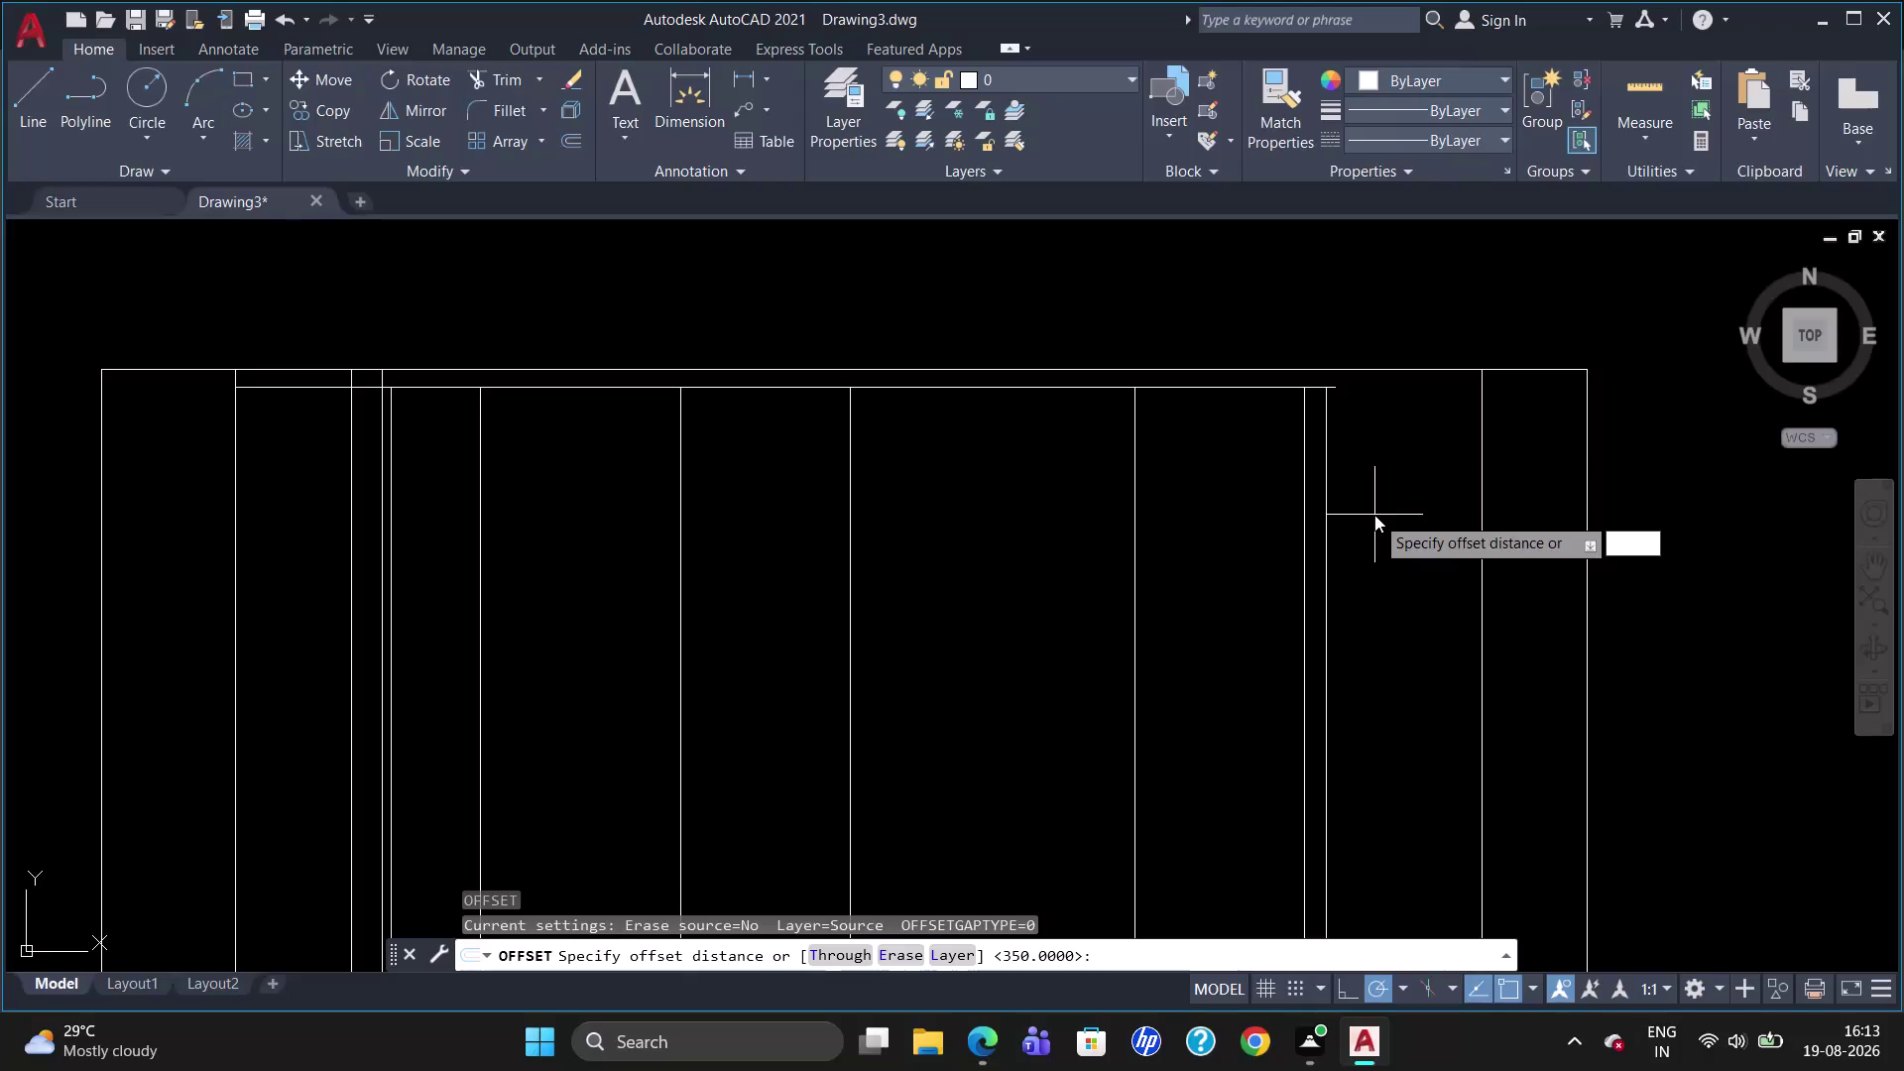
Offset the right-hand divider 70 units to the right to create a new divider.
key(Escape)
key(o)
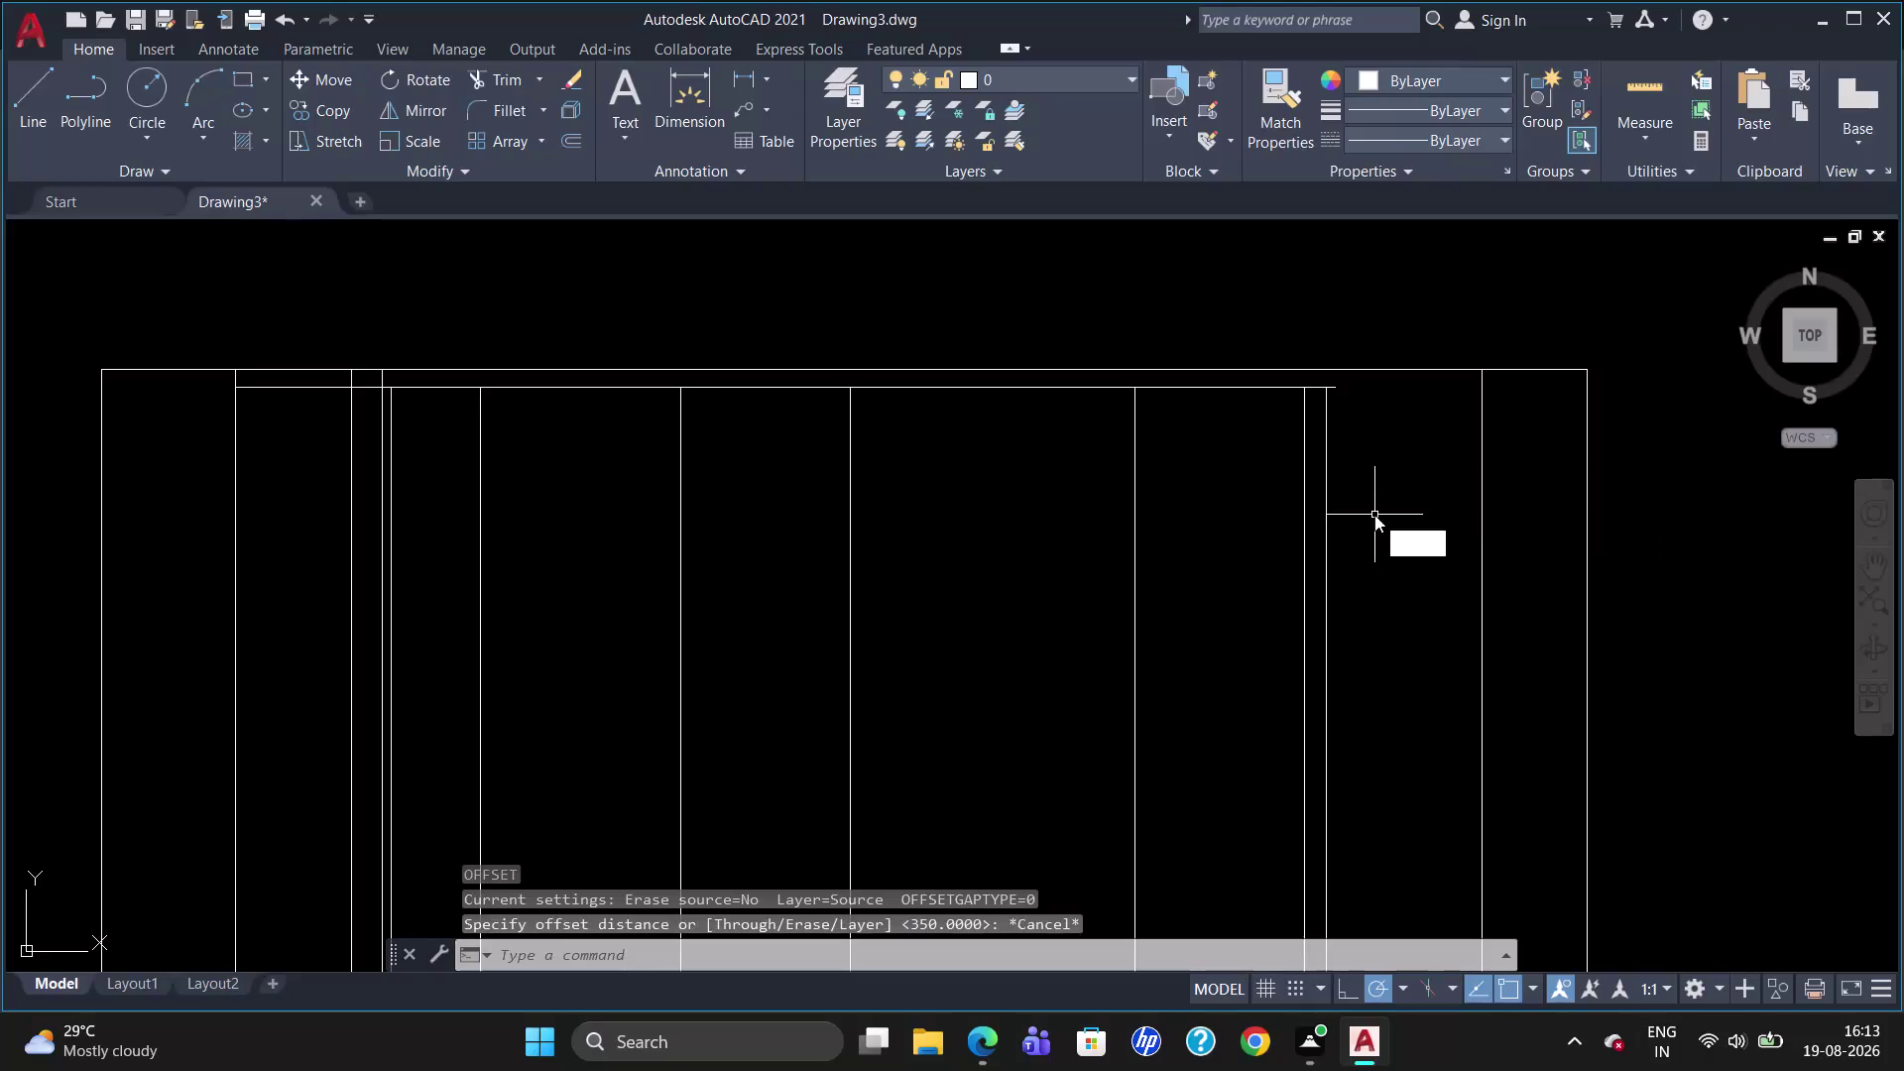
key(Return)
text(70)
key(Return)
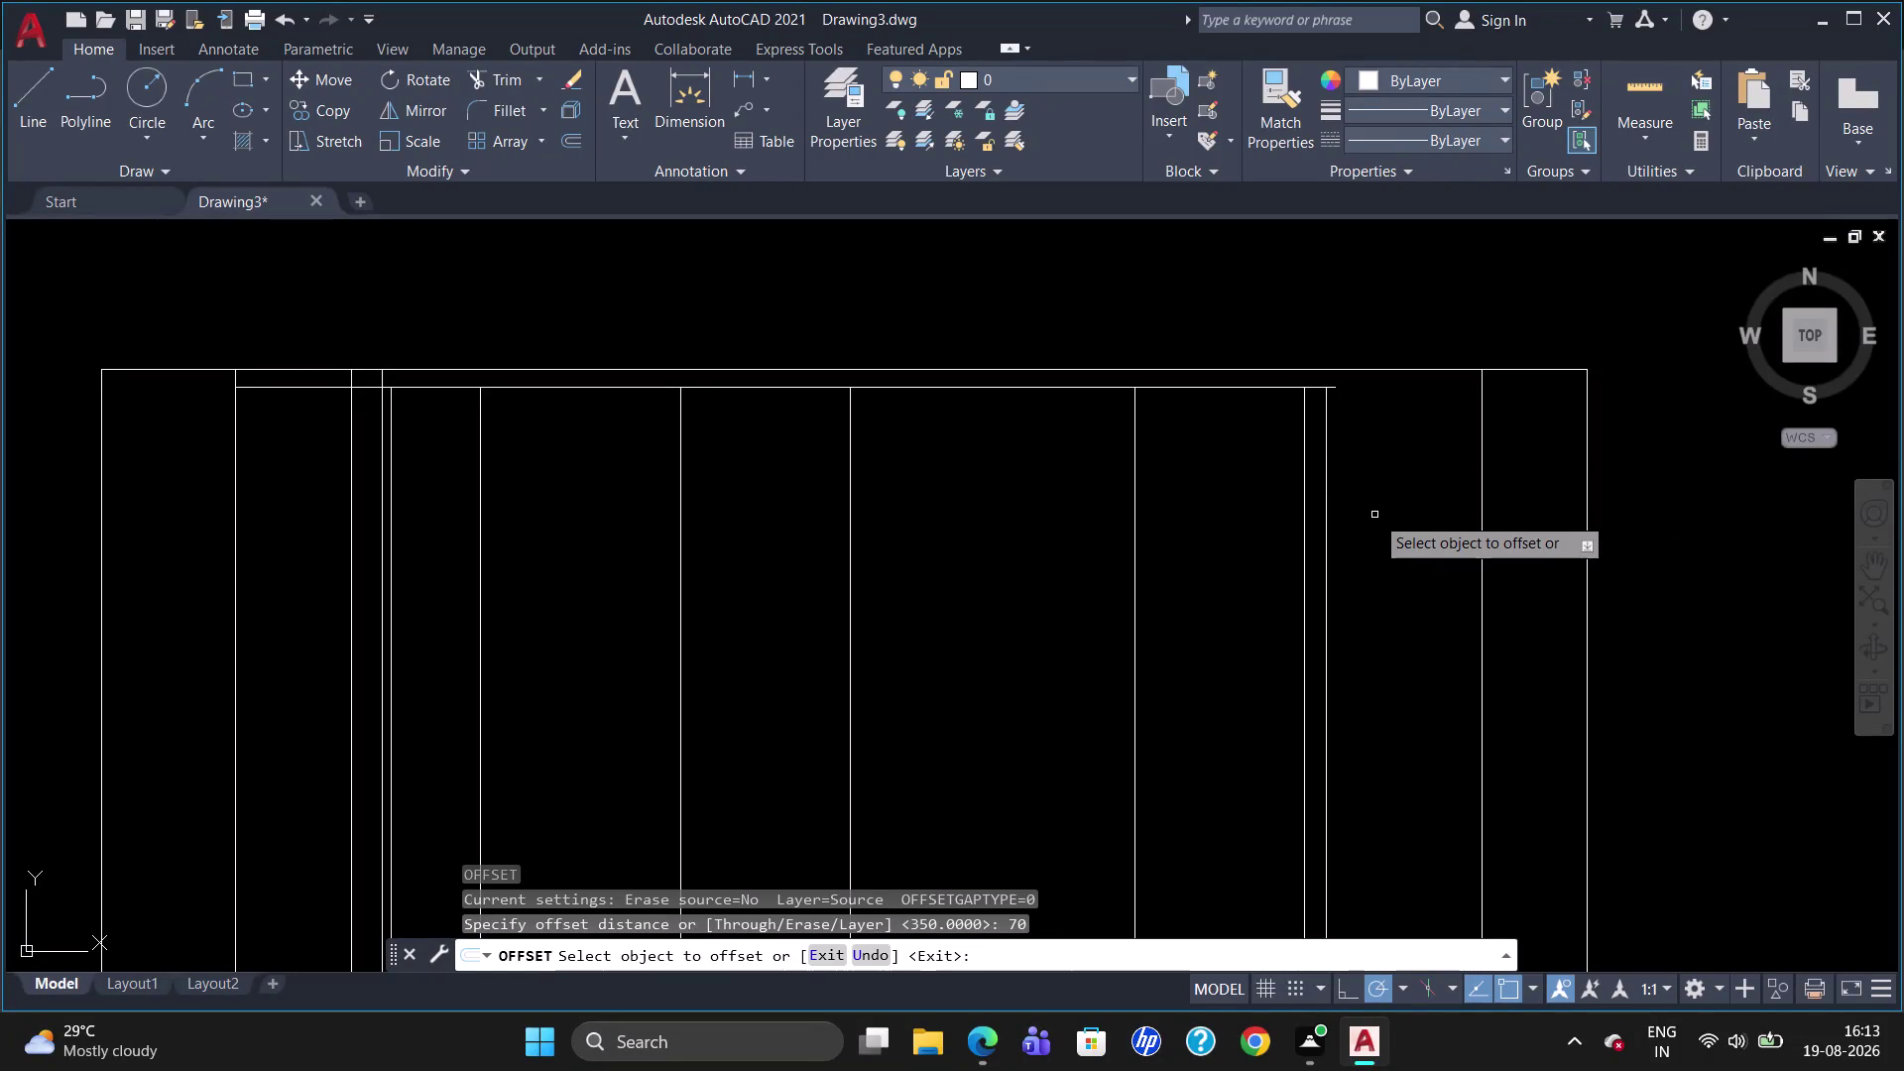
click(1328, 555)
click(1376, 567)
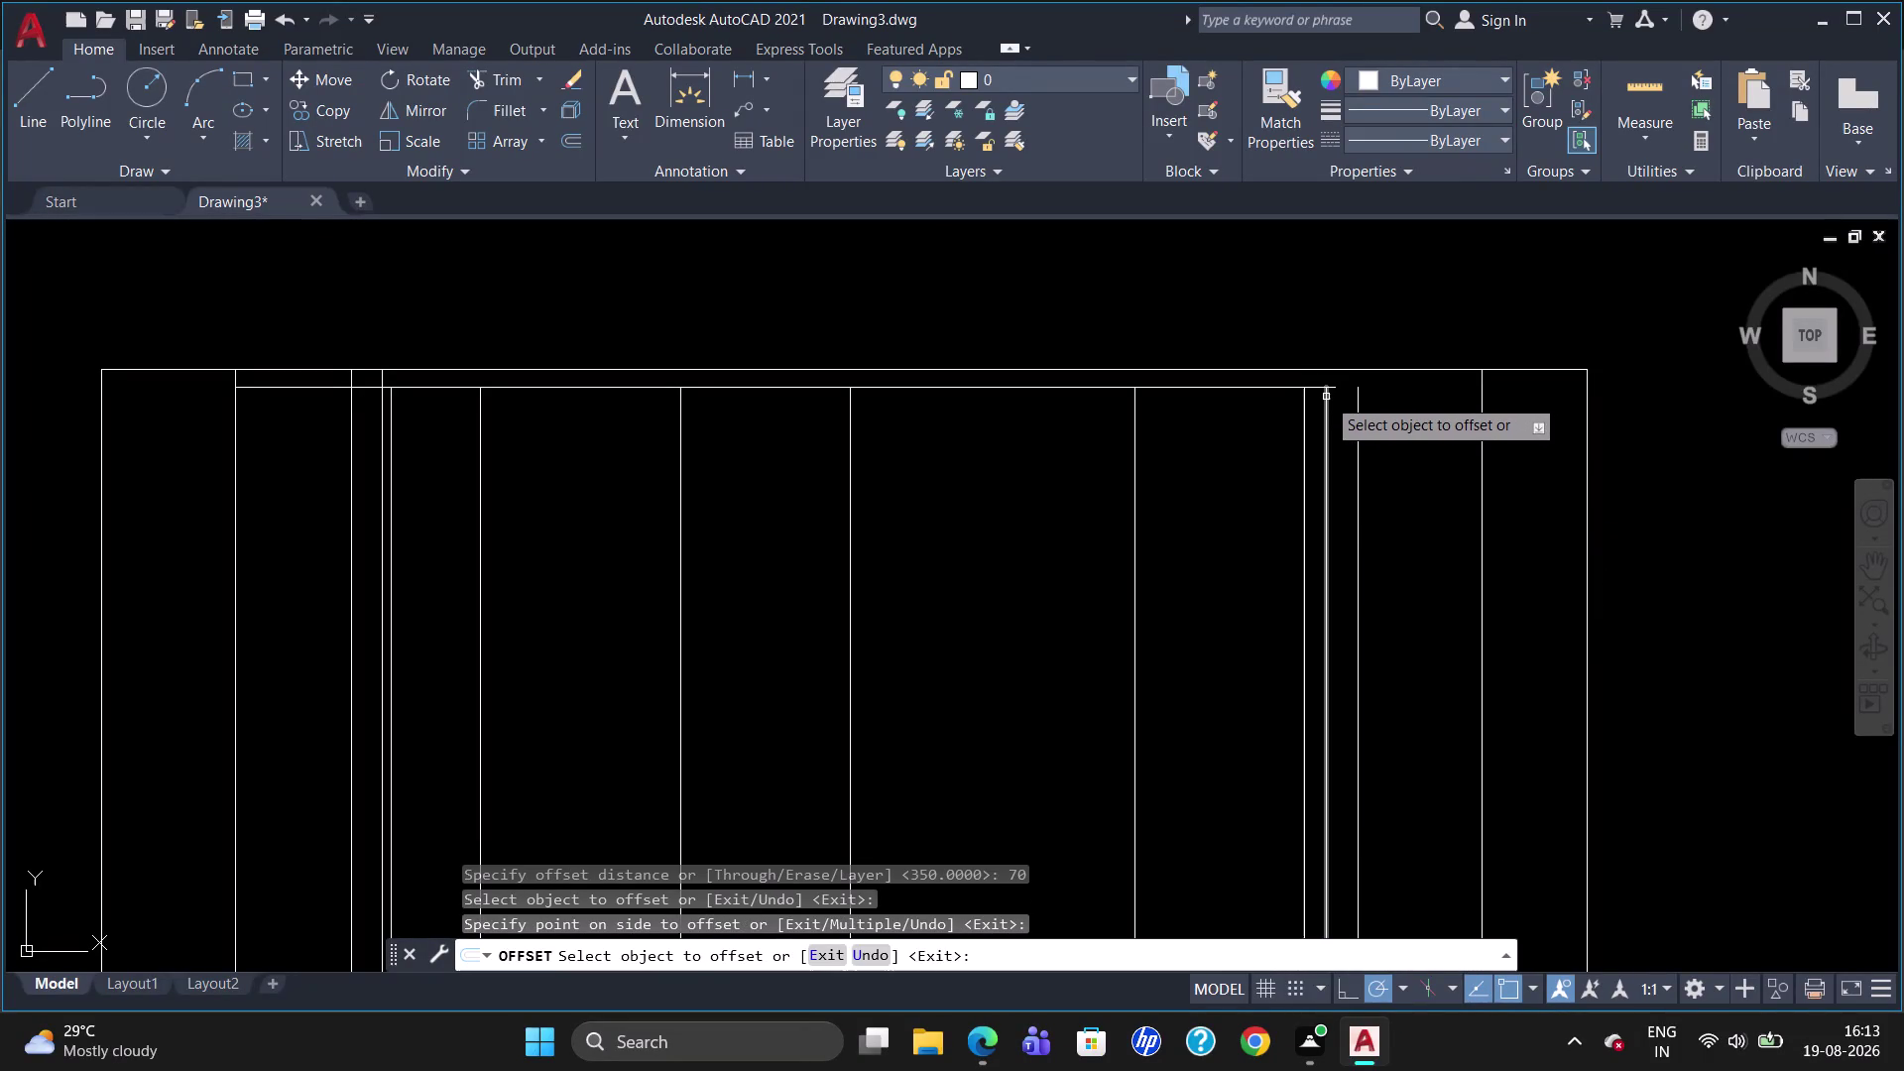
key(Escape)
Try extending the new divider up to the top outer line, then cancel.
key(e)
key(x)
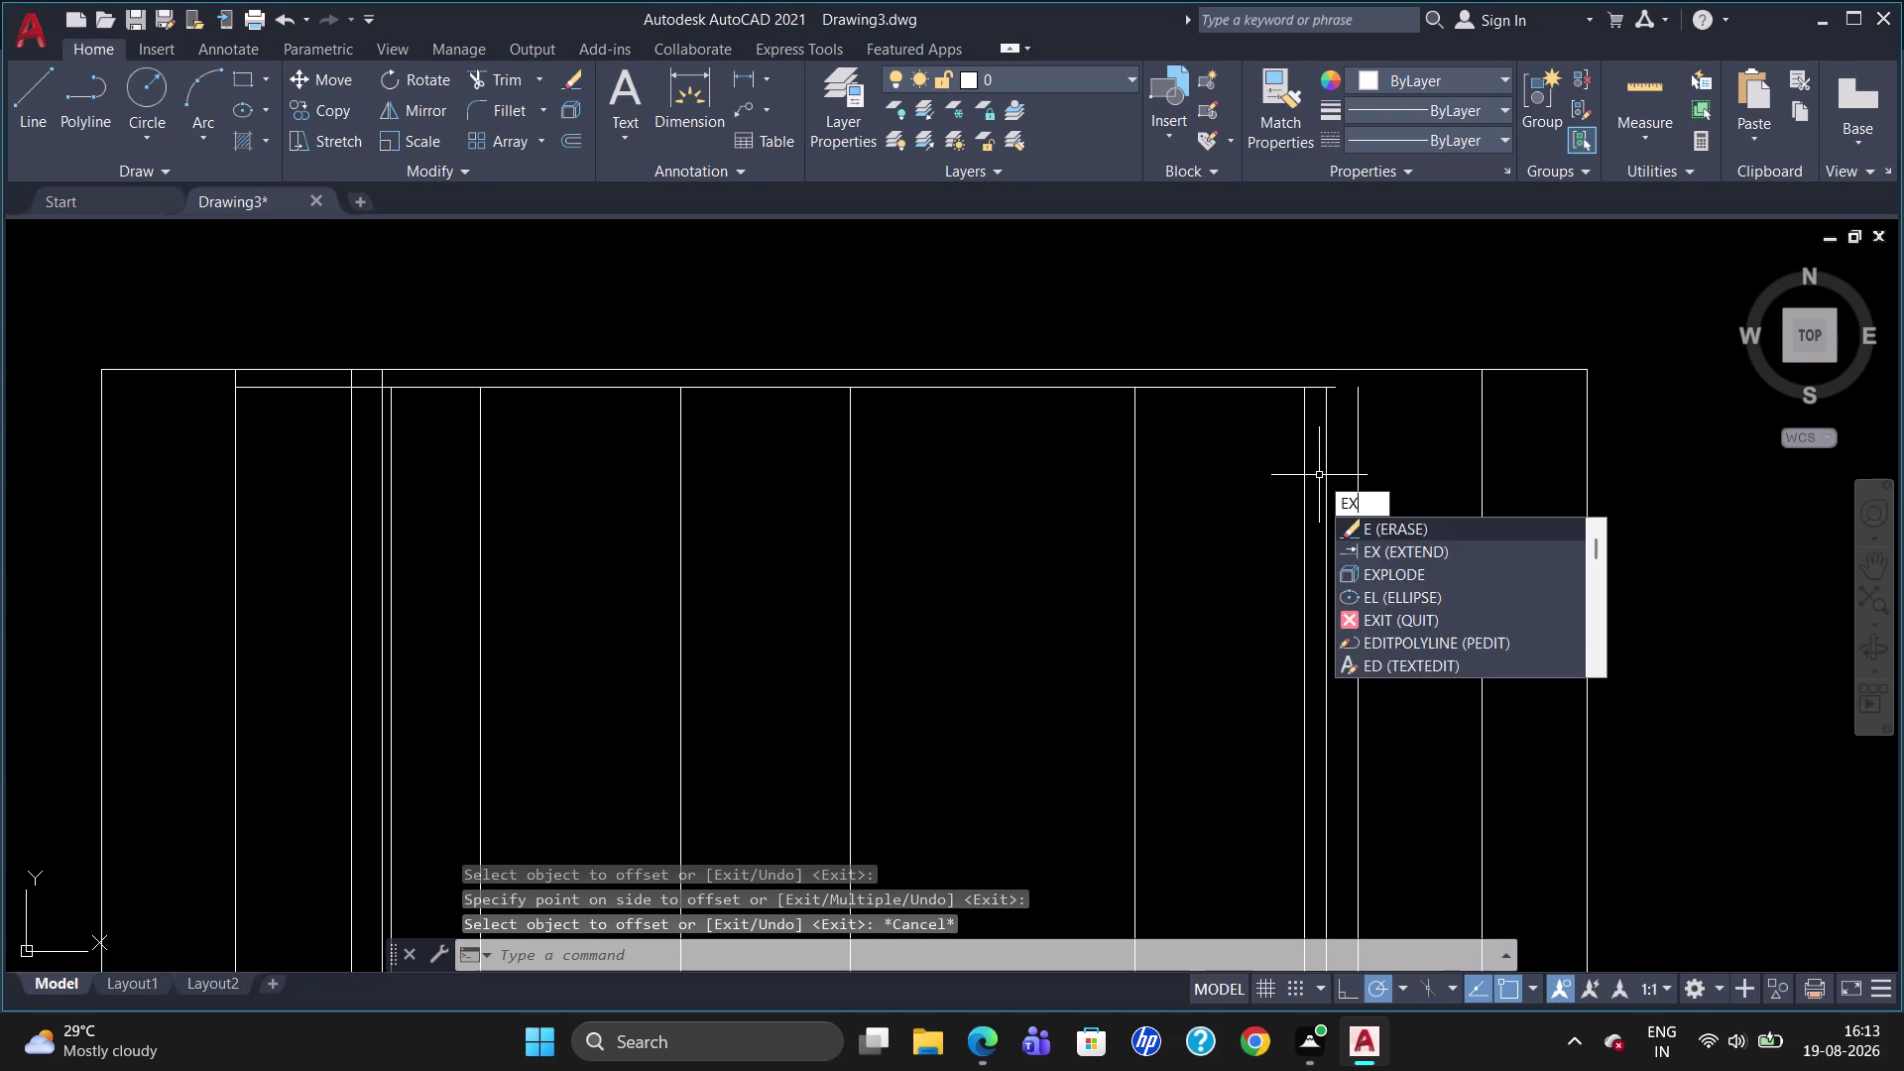
key(Return)
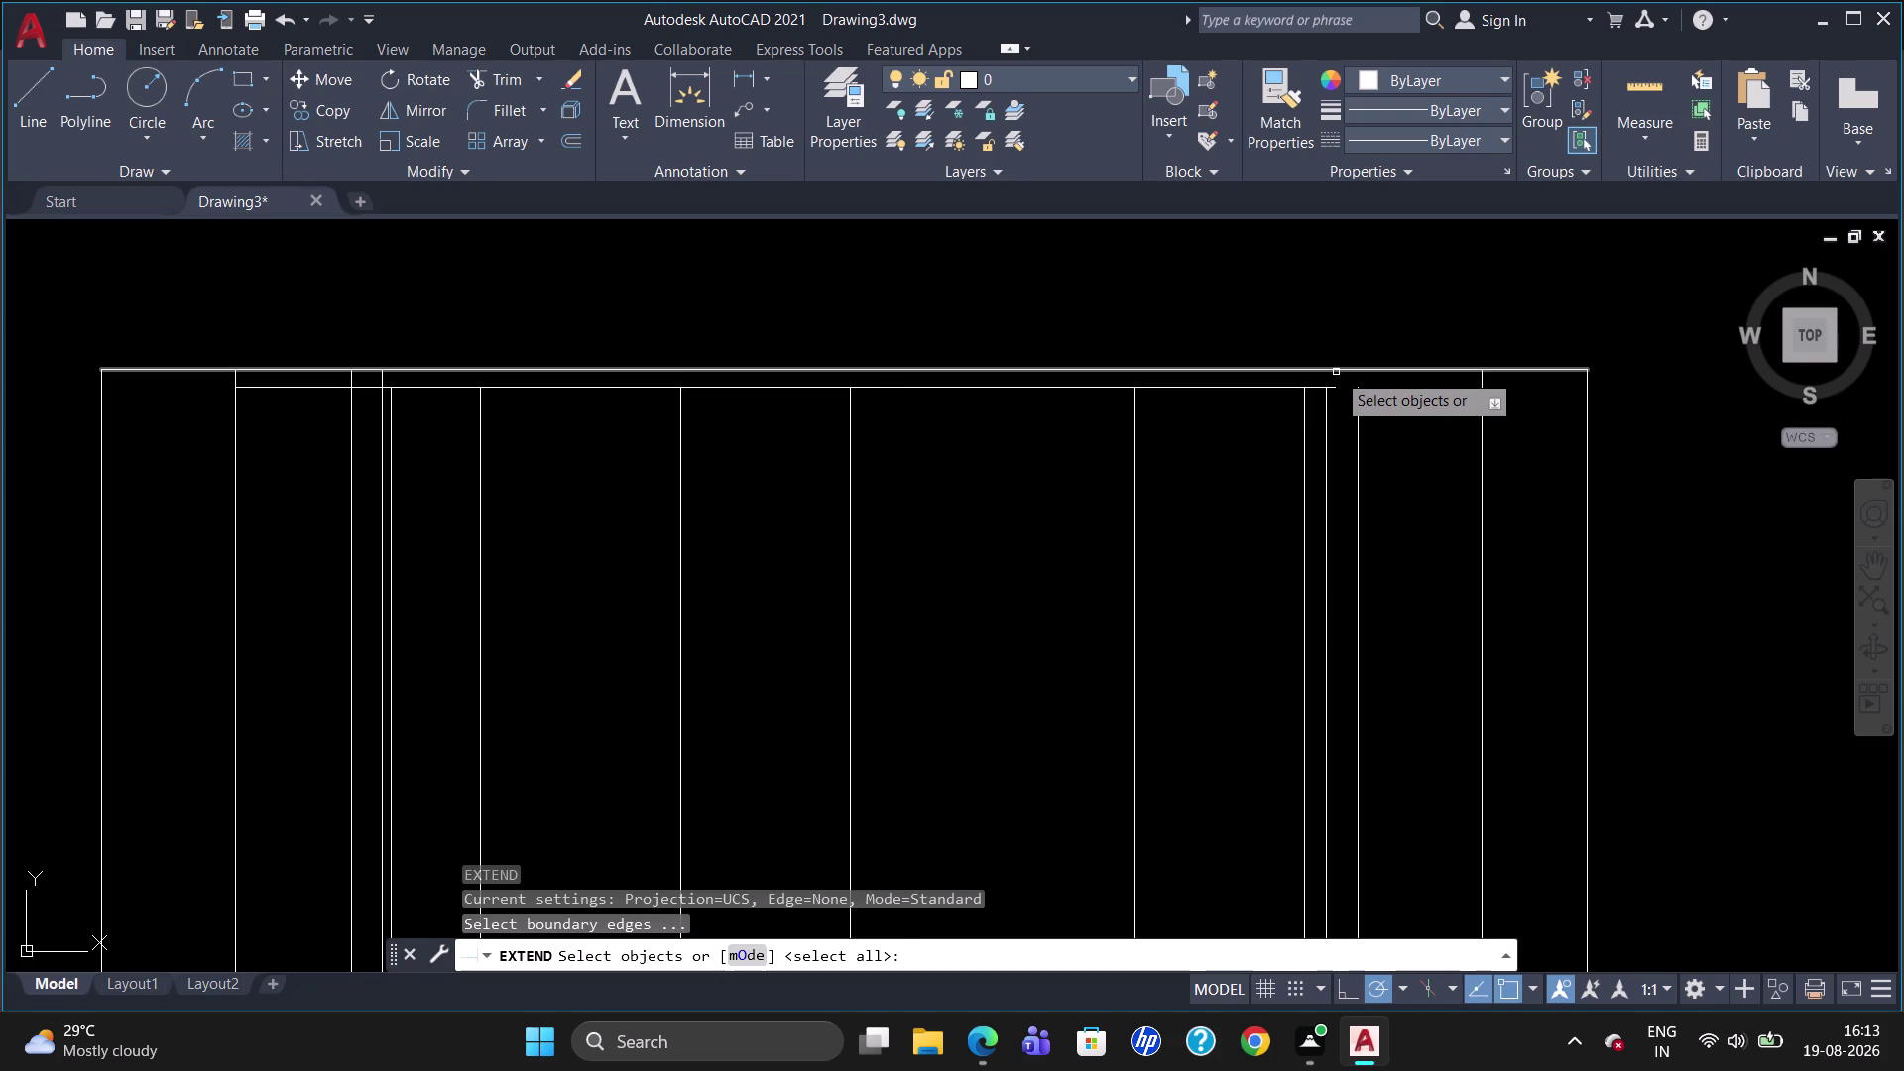
click(1336, 372)
key(Return)
click(1323, 430)
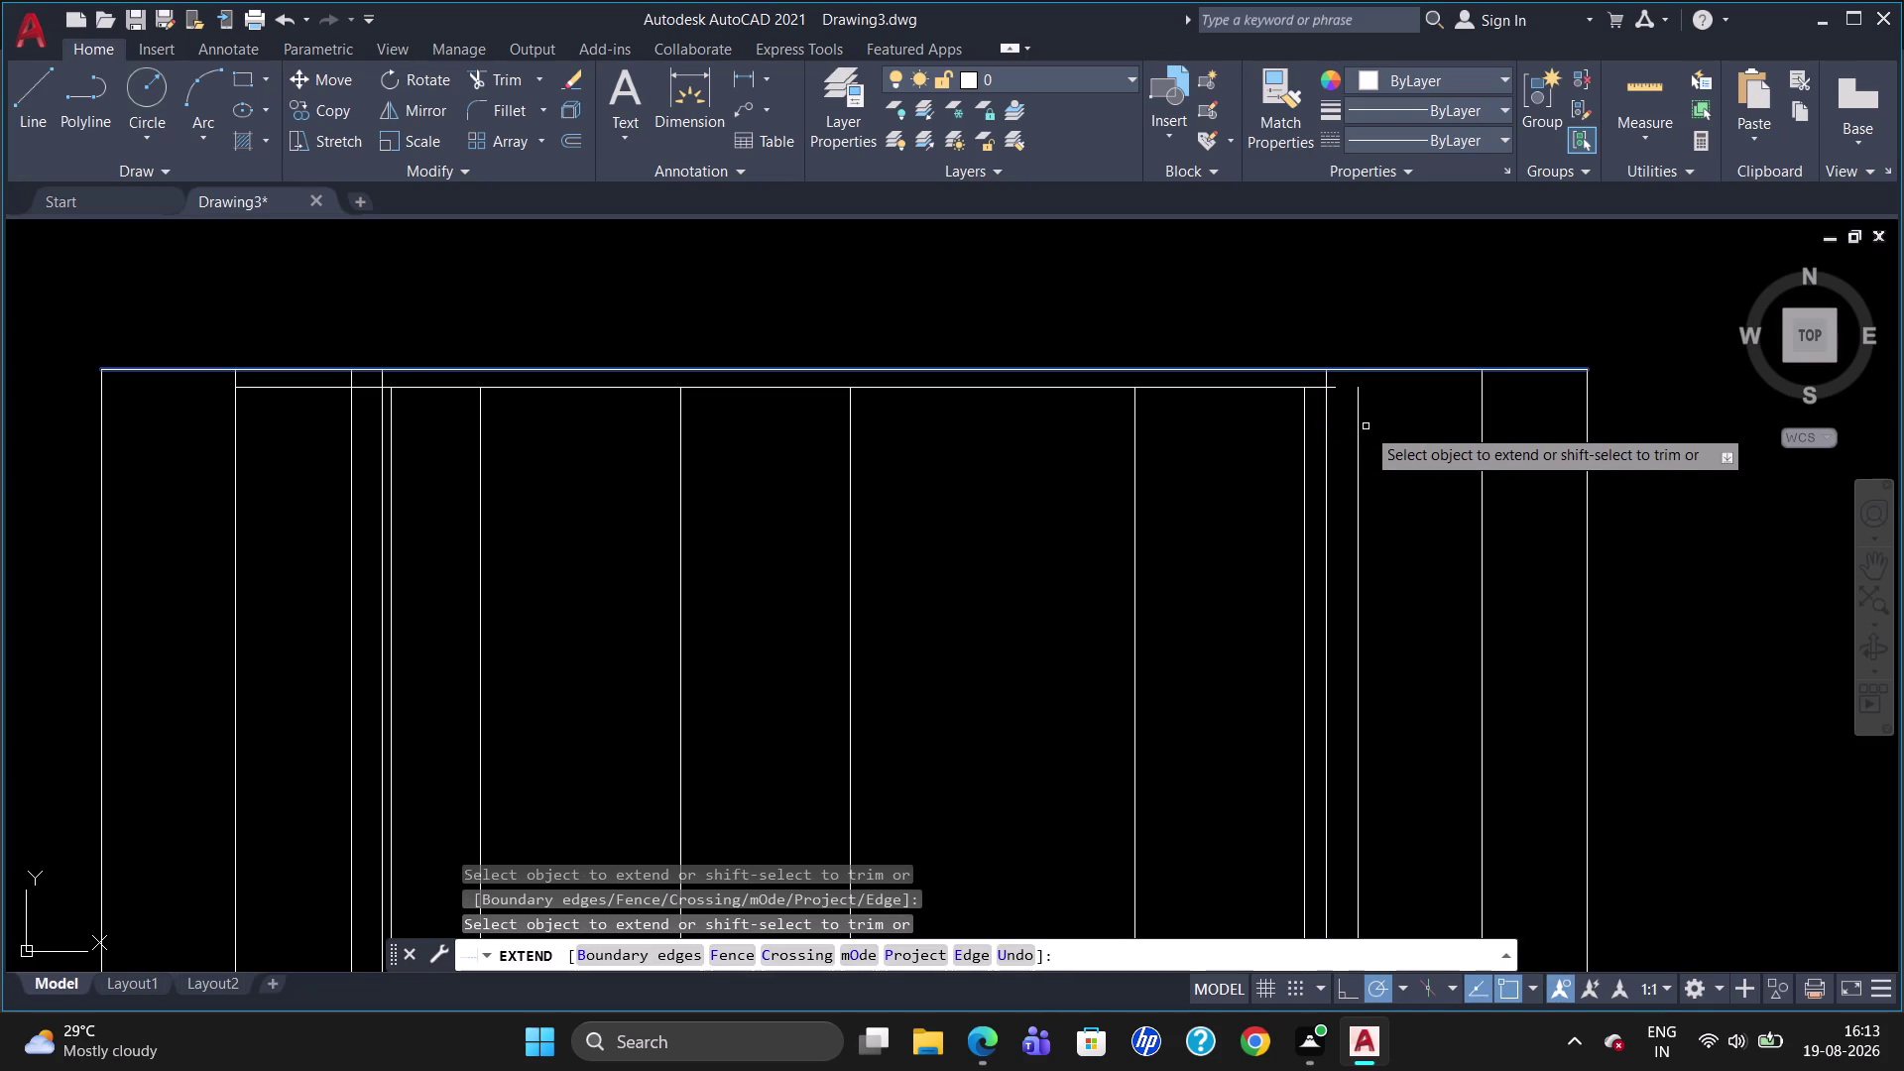
click(1359, 435)
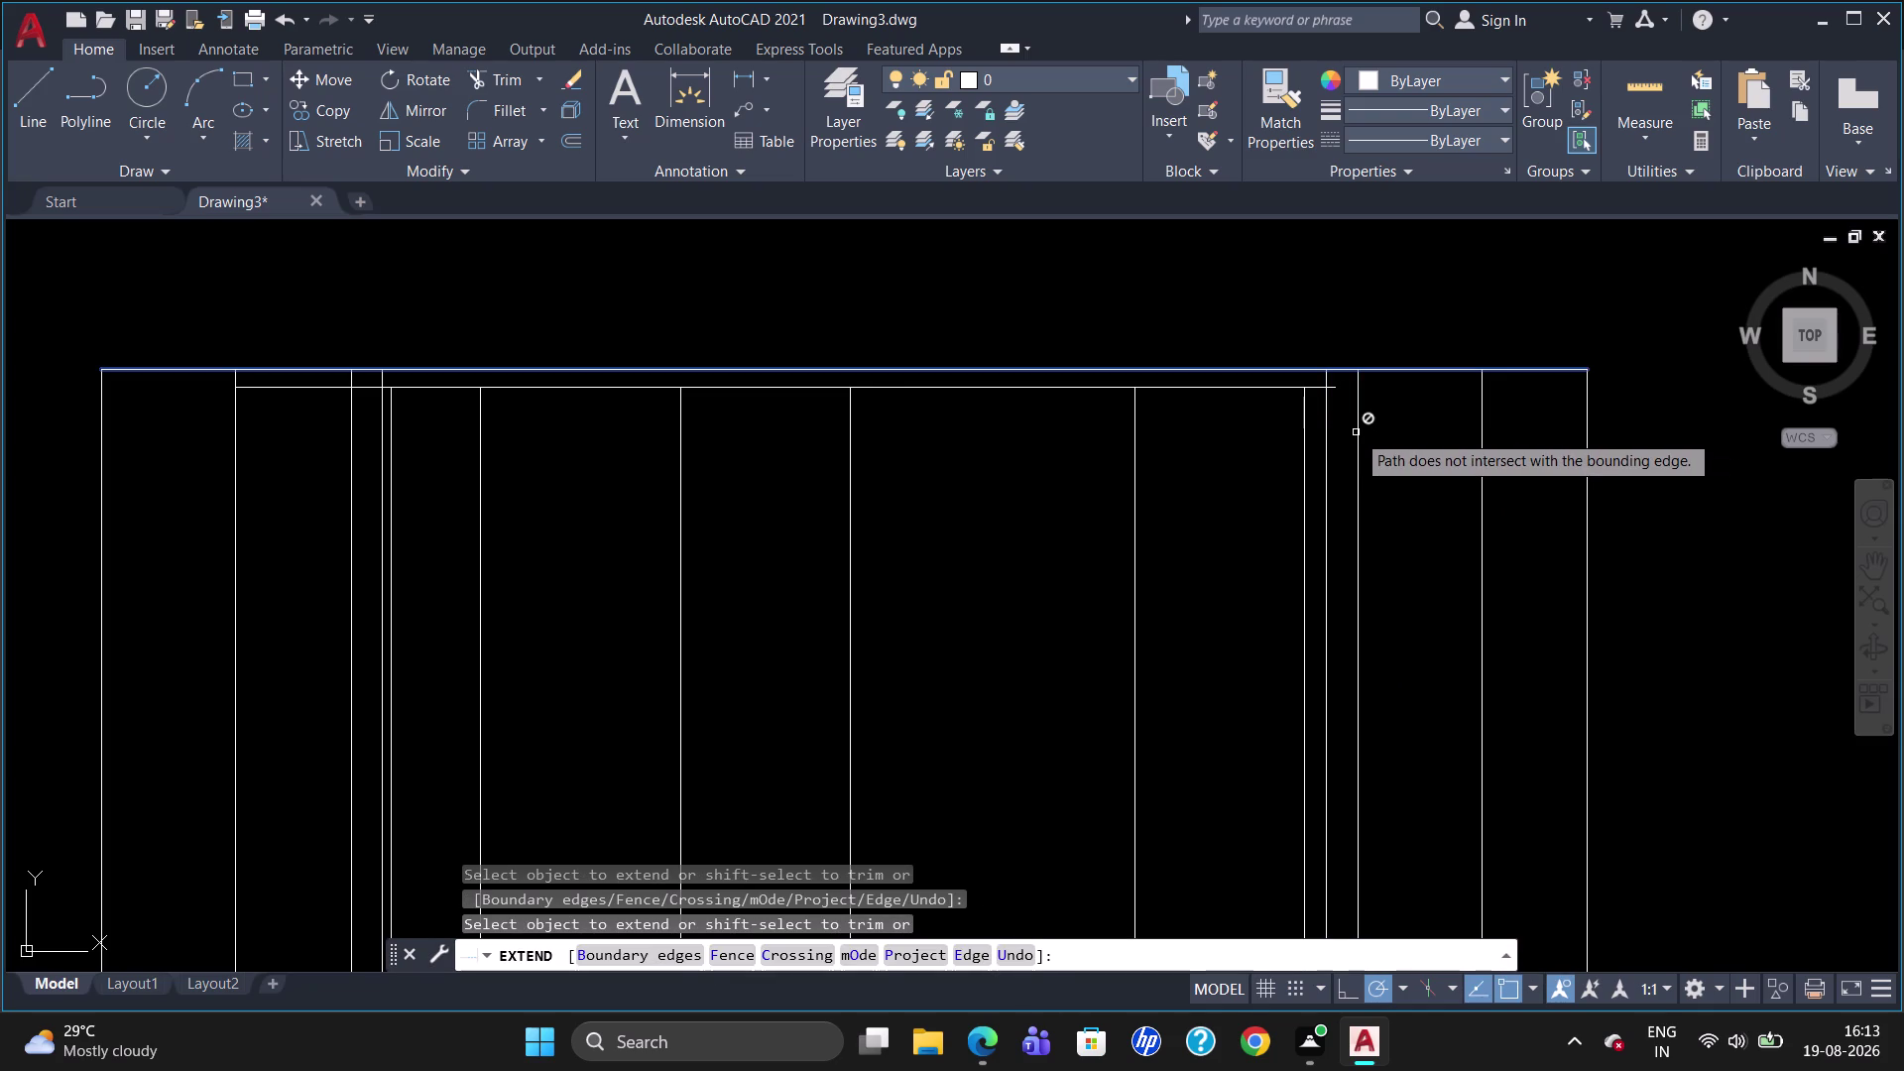
key(Escape)
Trim away the overhanging end of the inner top line.
key(t)
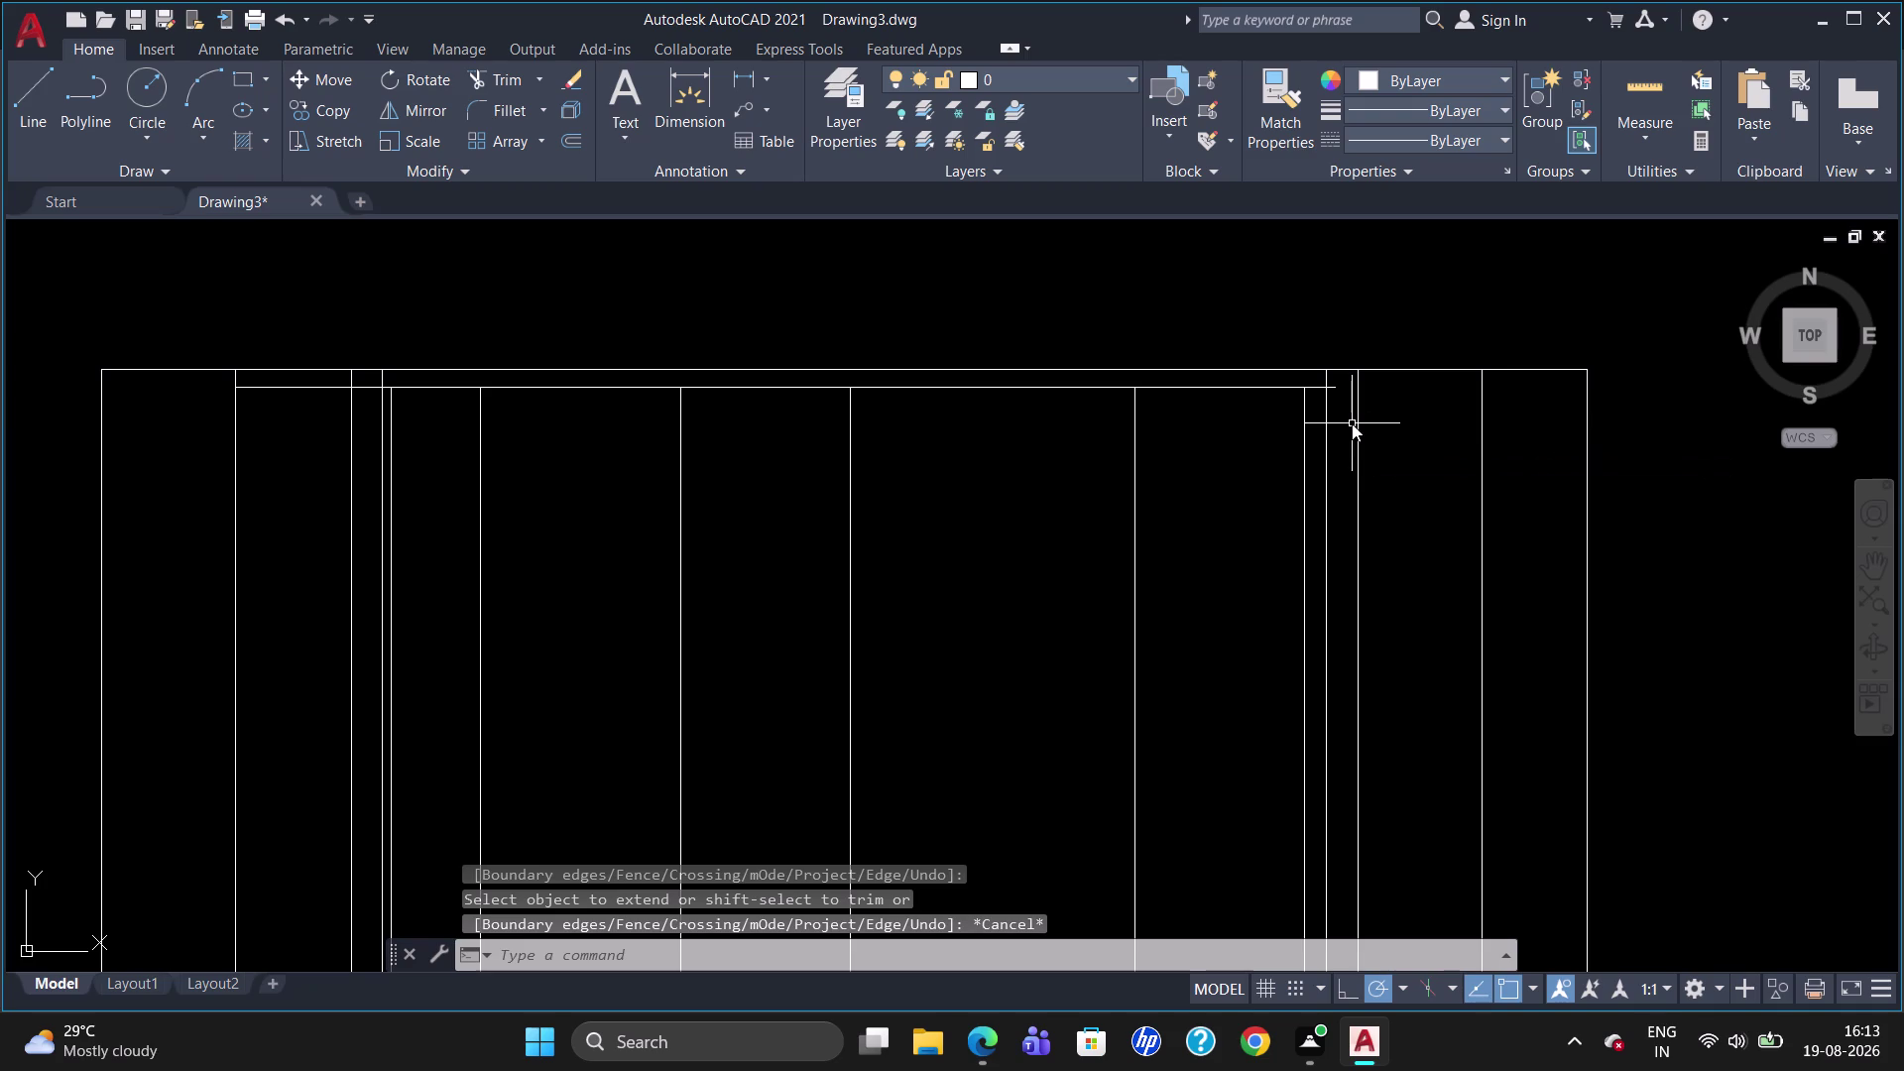
key(r)
key(Return)
key(Return)
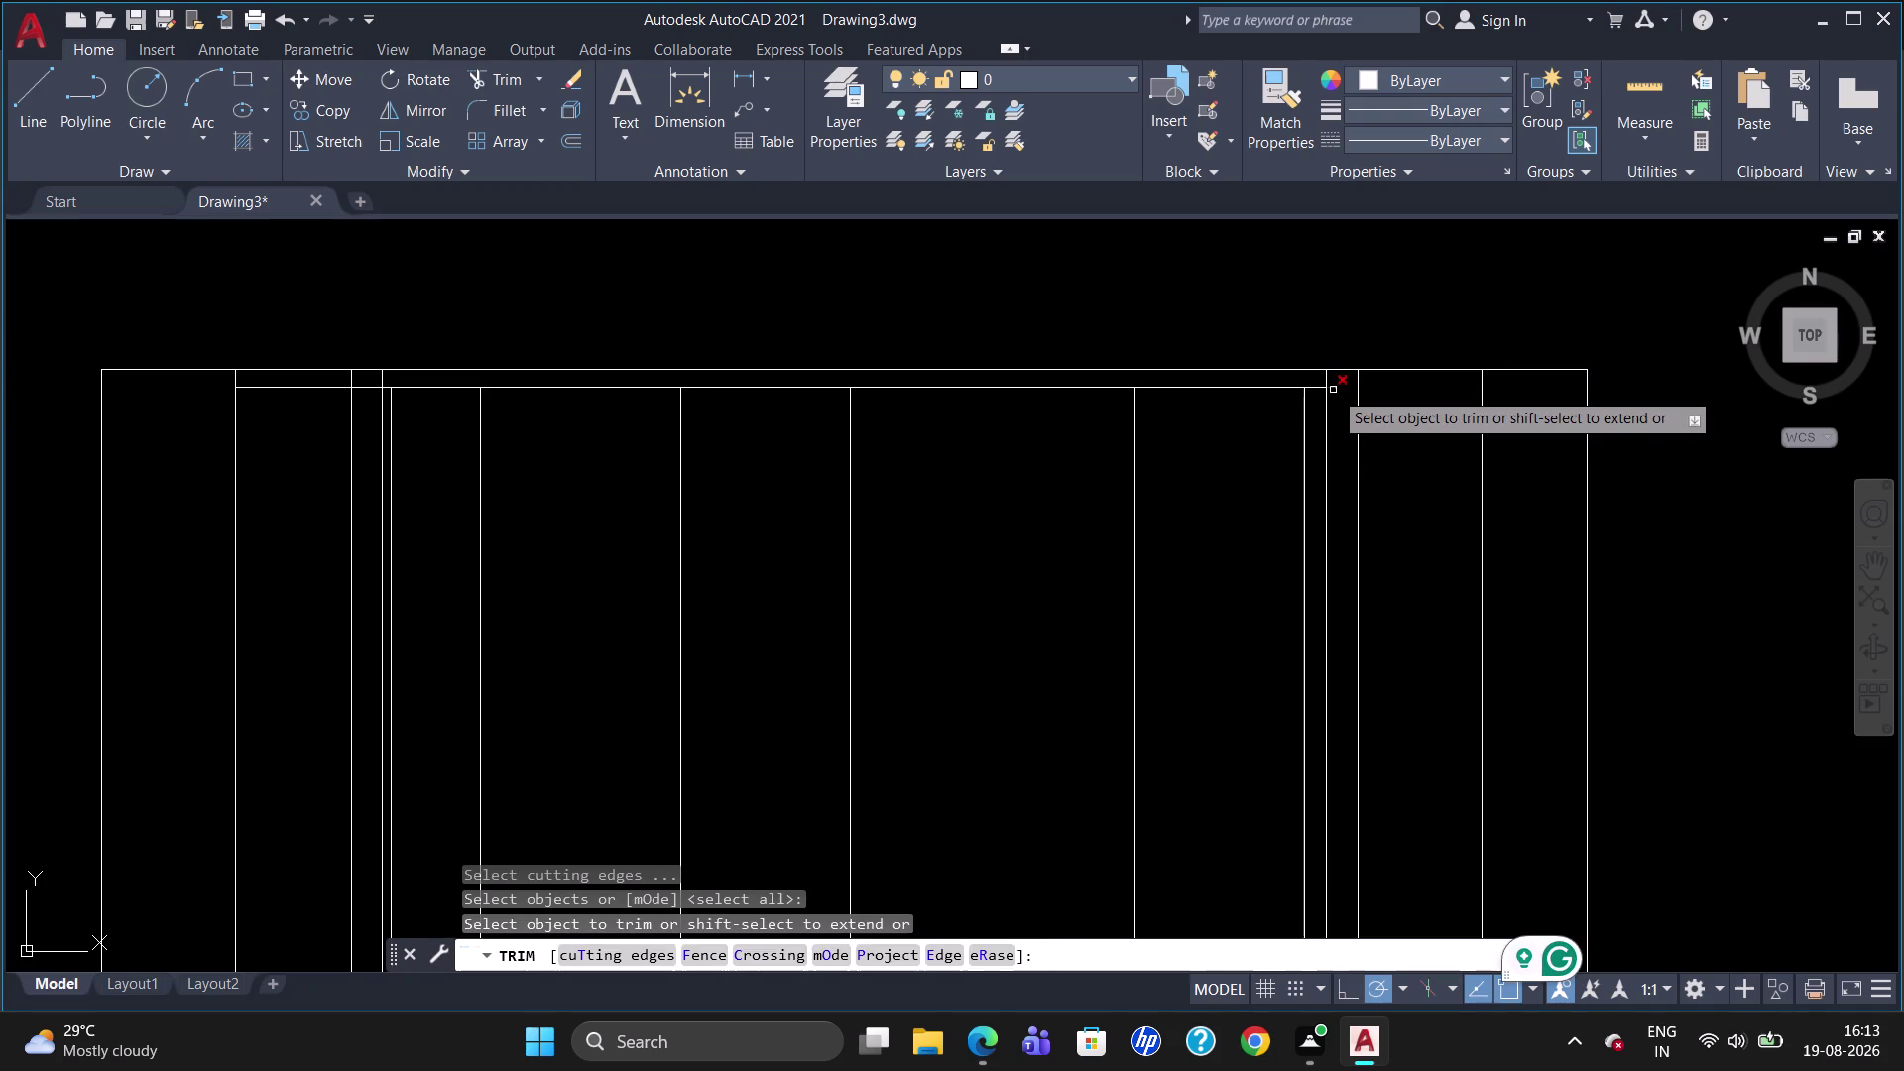
click(1333, 389)
key(Escape)
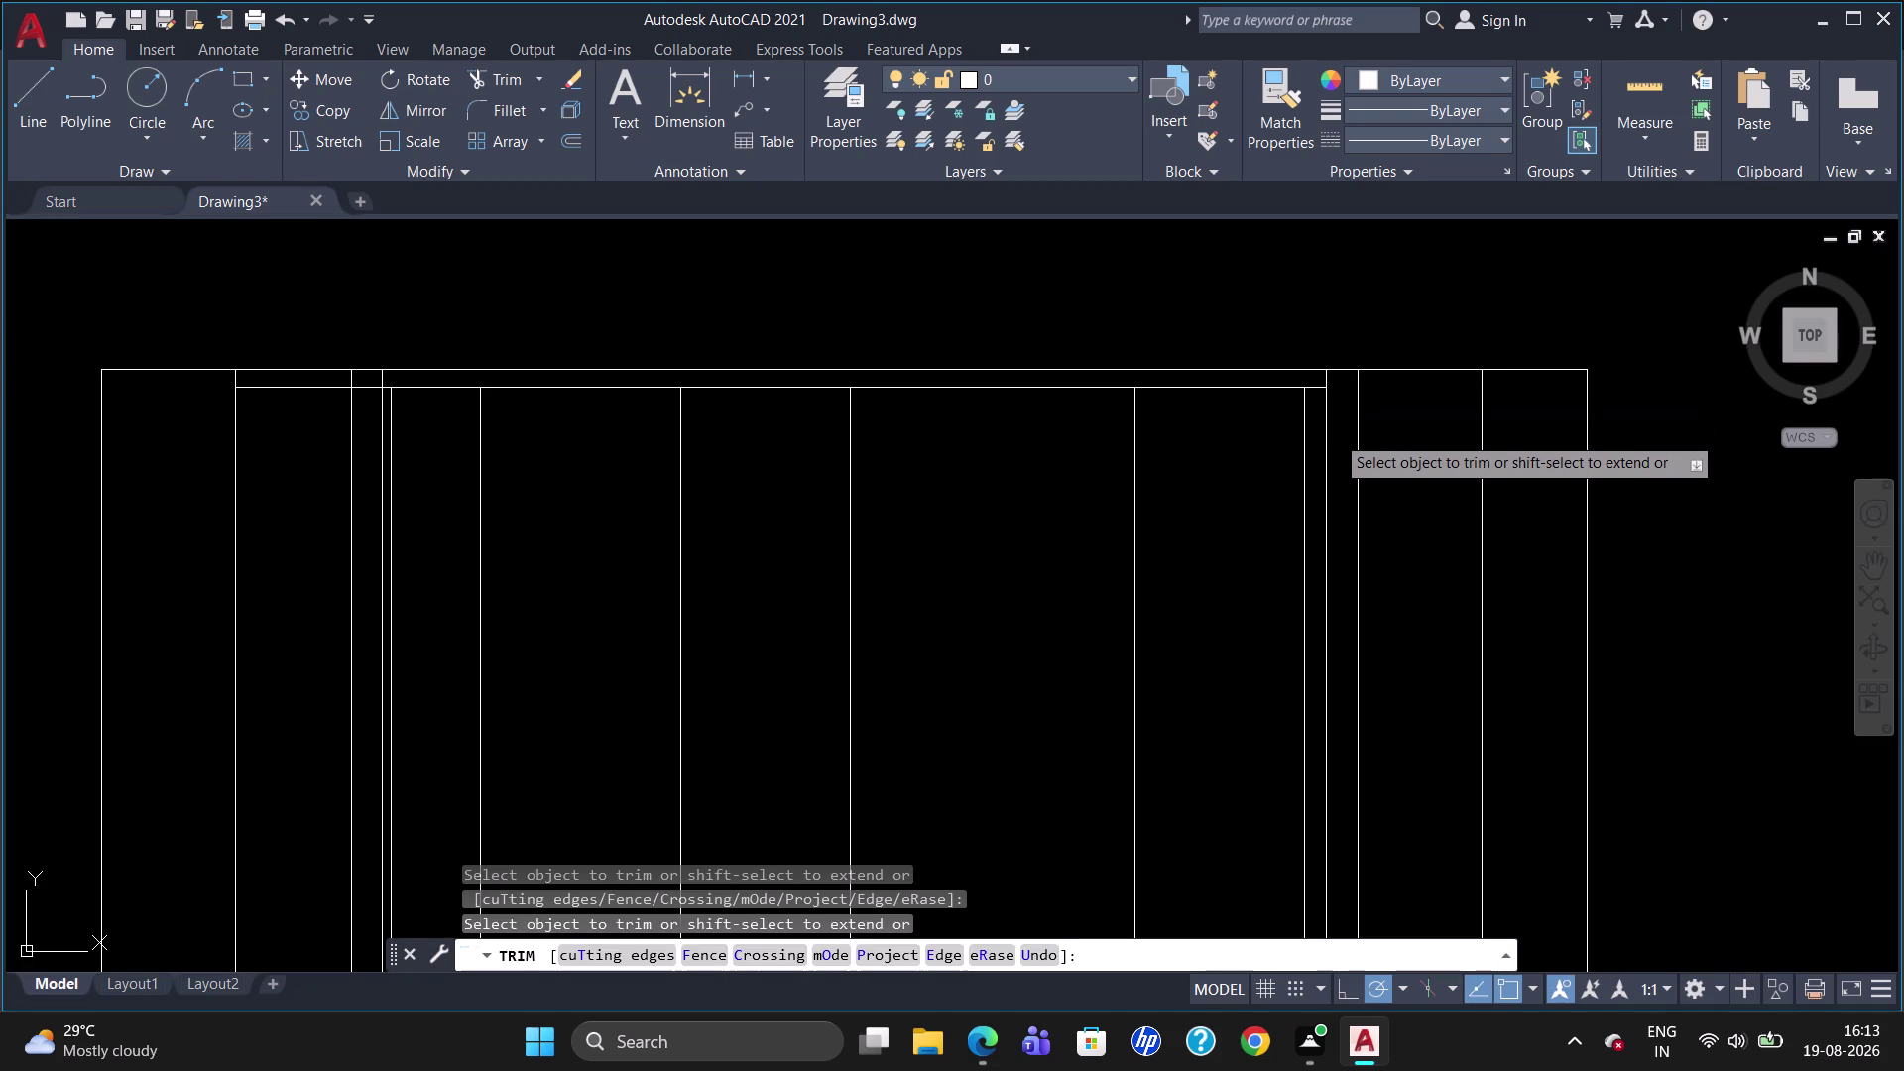
scroll(down, 3)
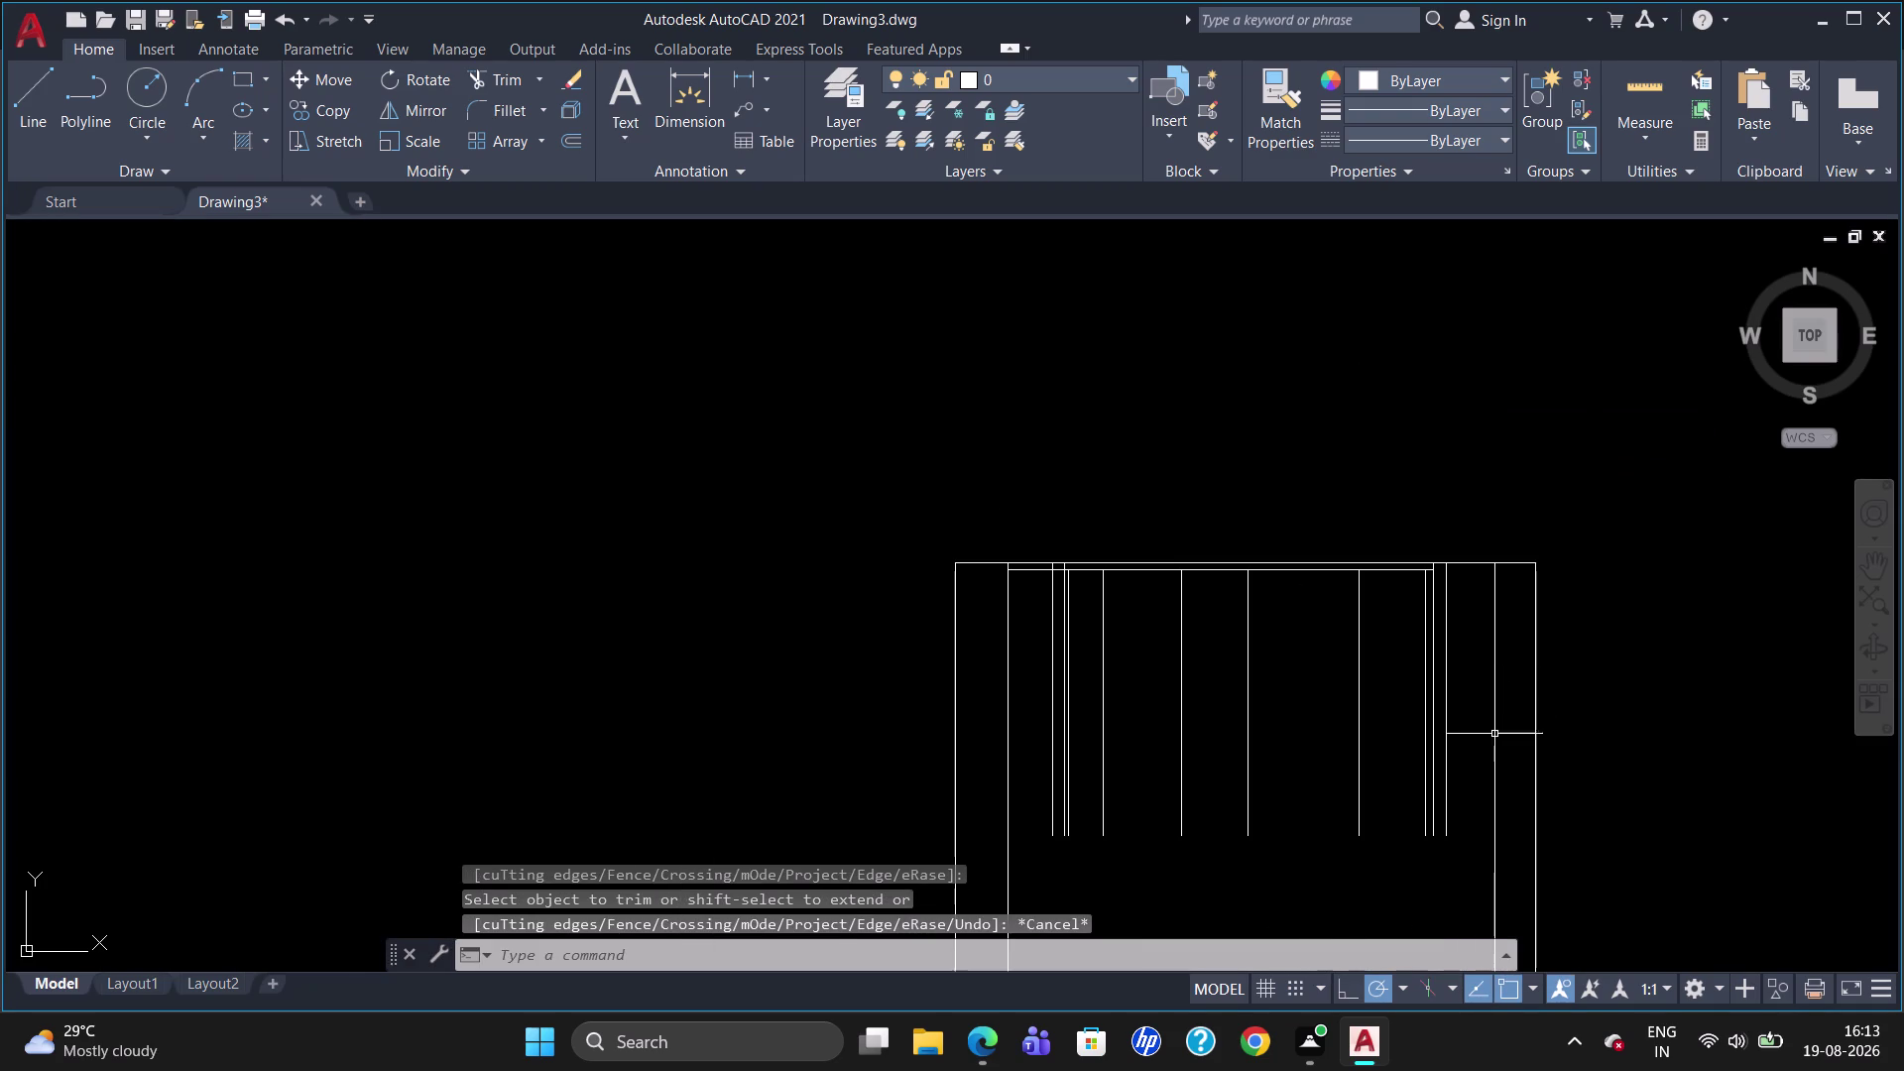
scroll(up, 3)
scroll(down, 3)
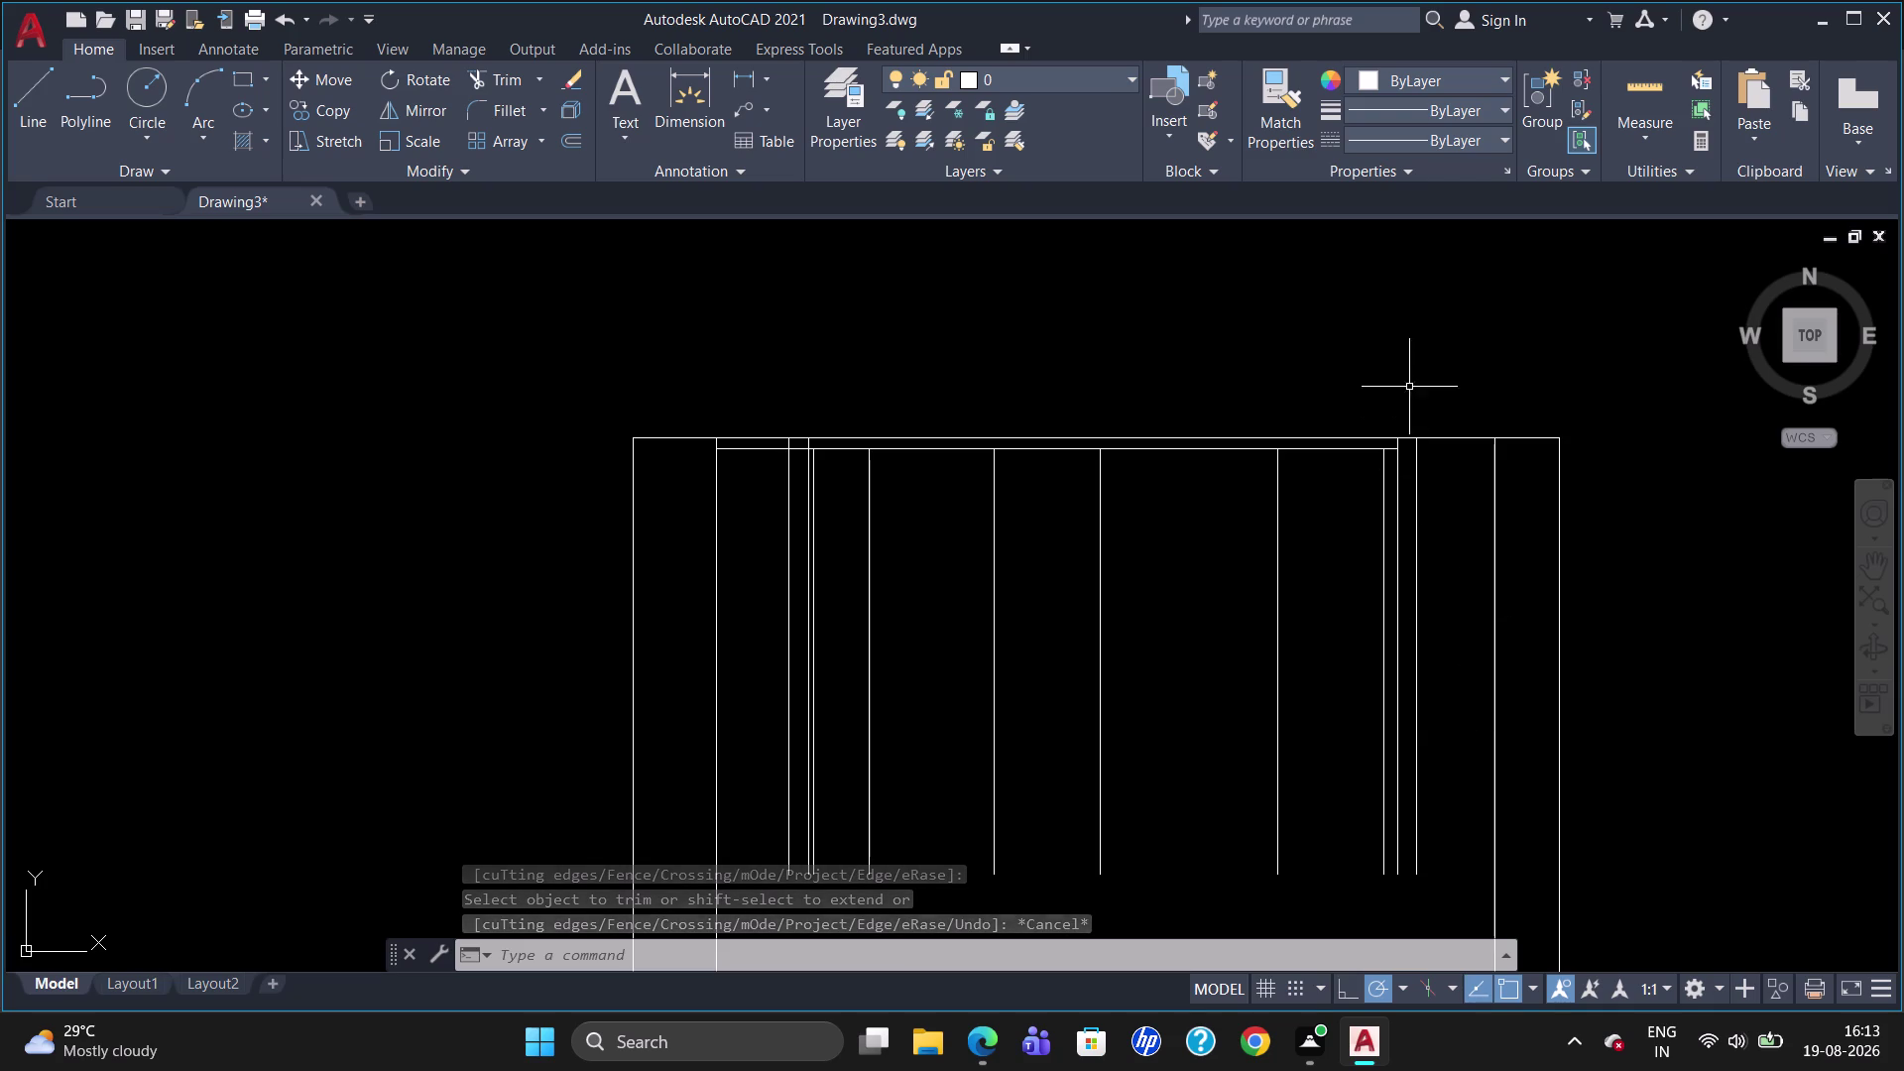
key(d)
key(l)
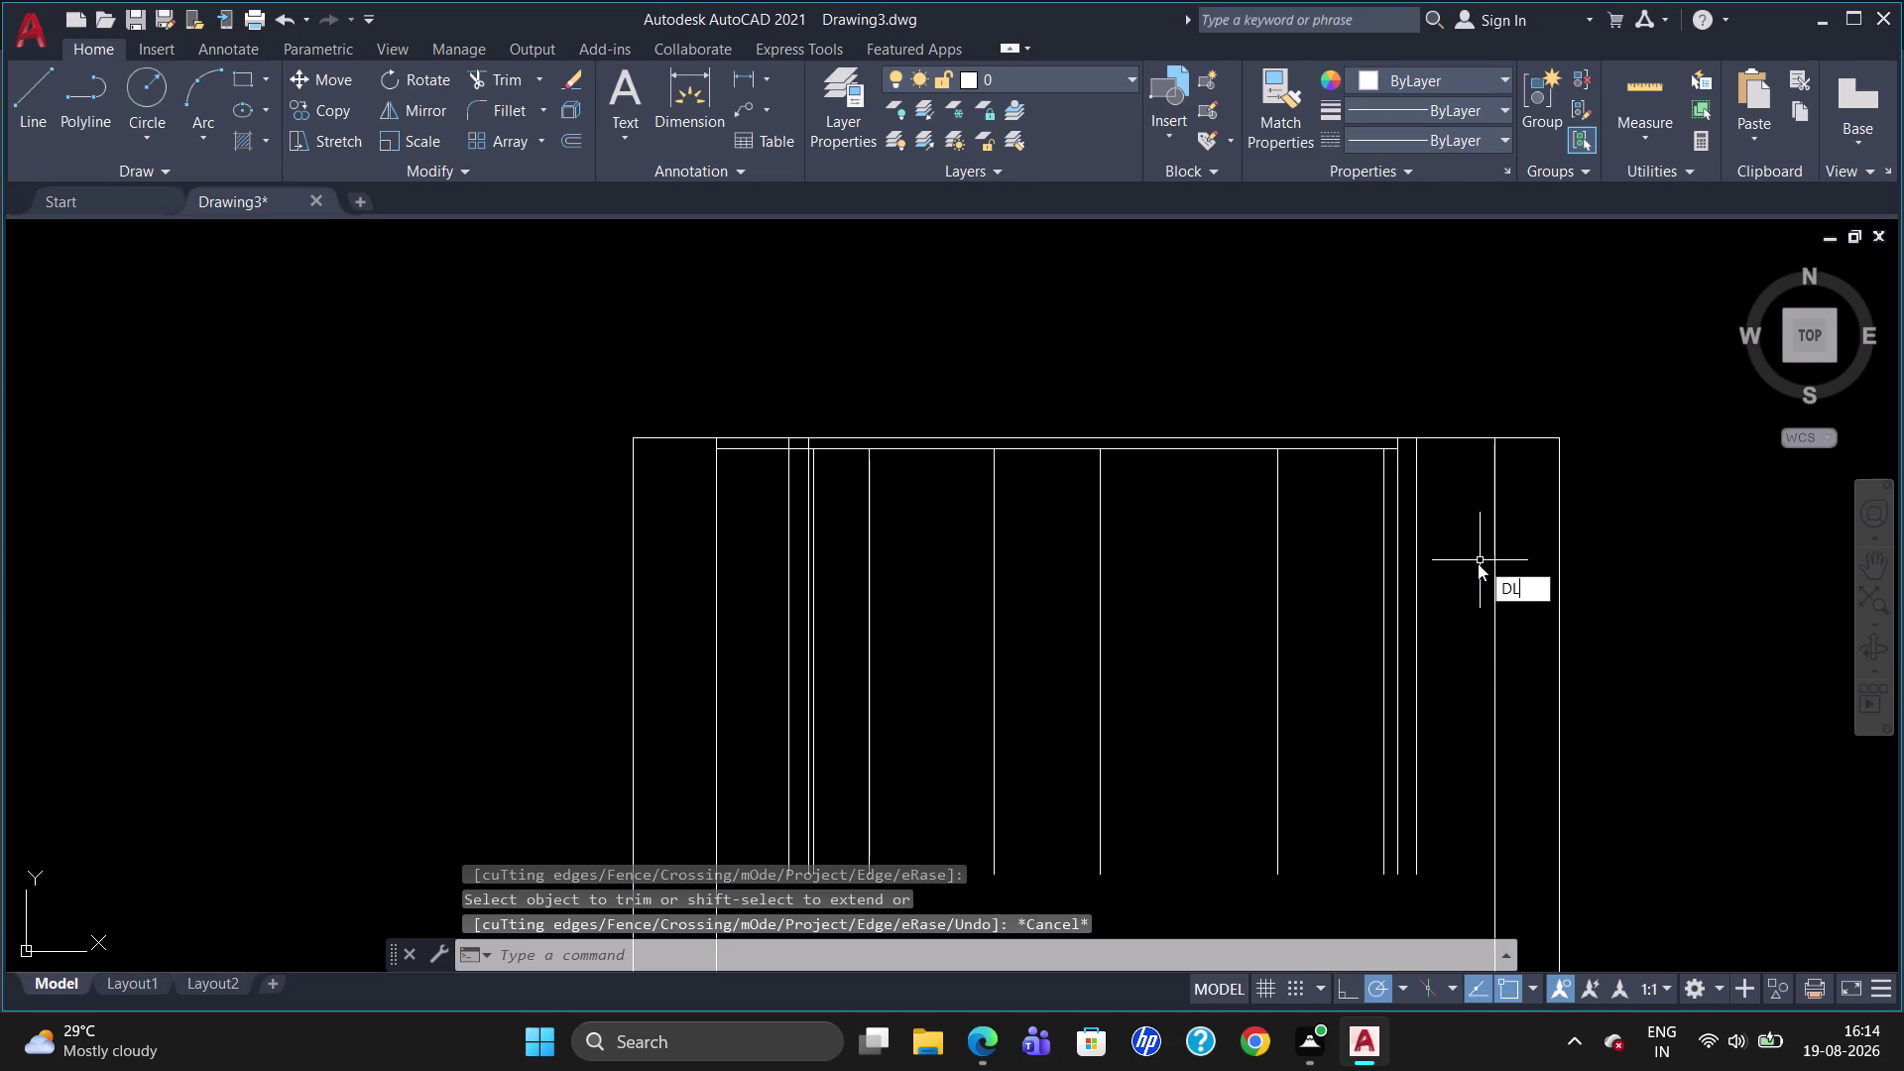
key(i)
key(Return)
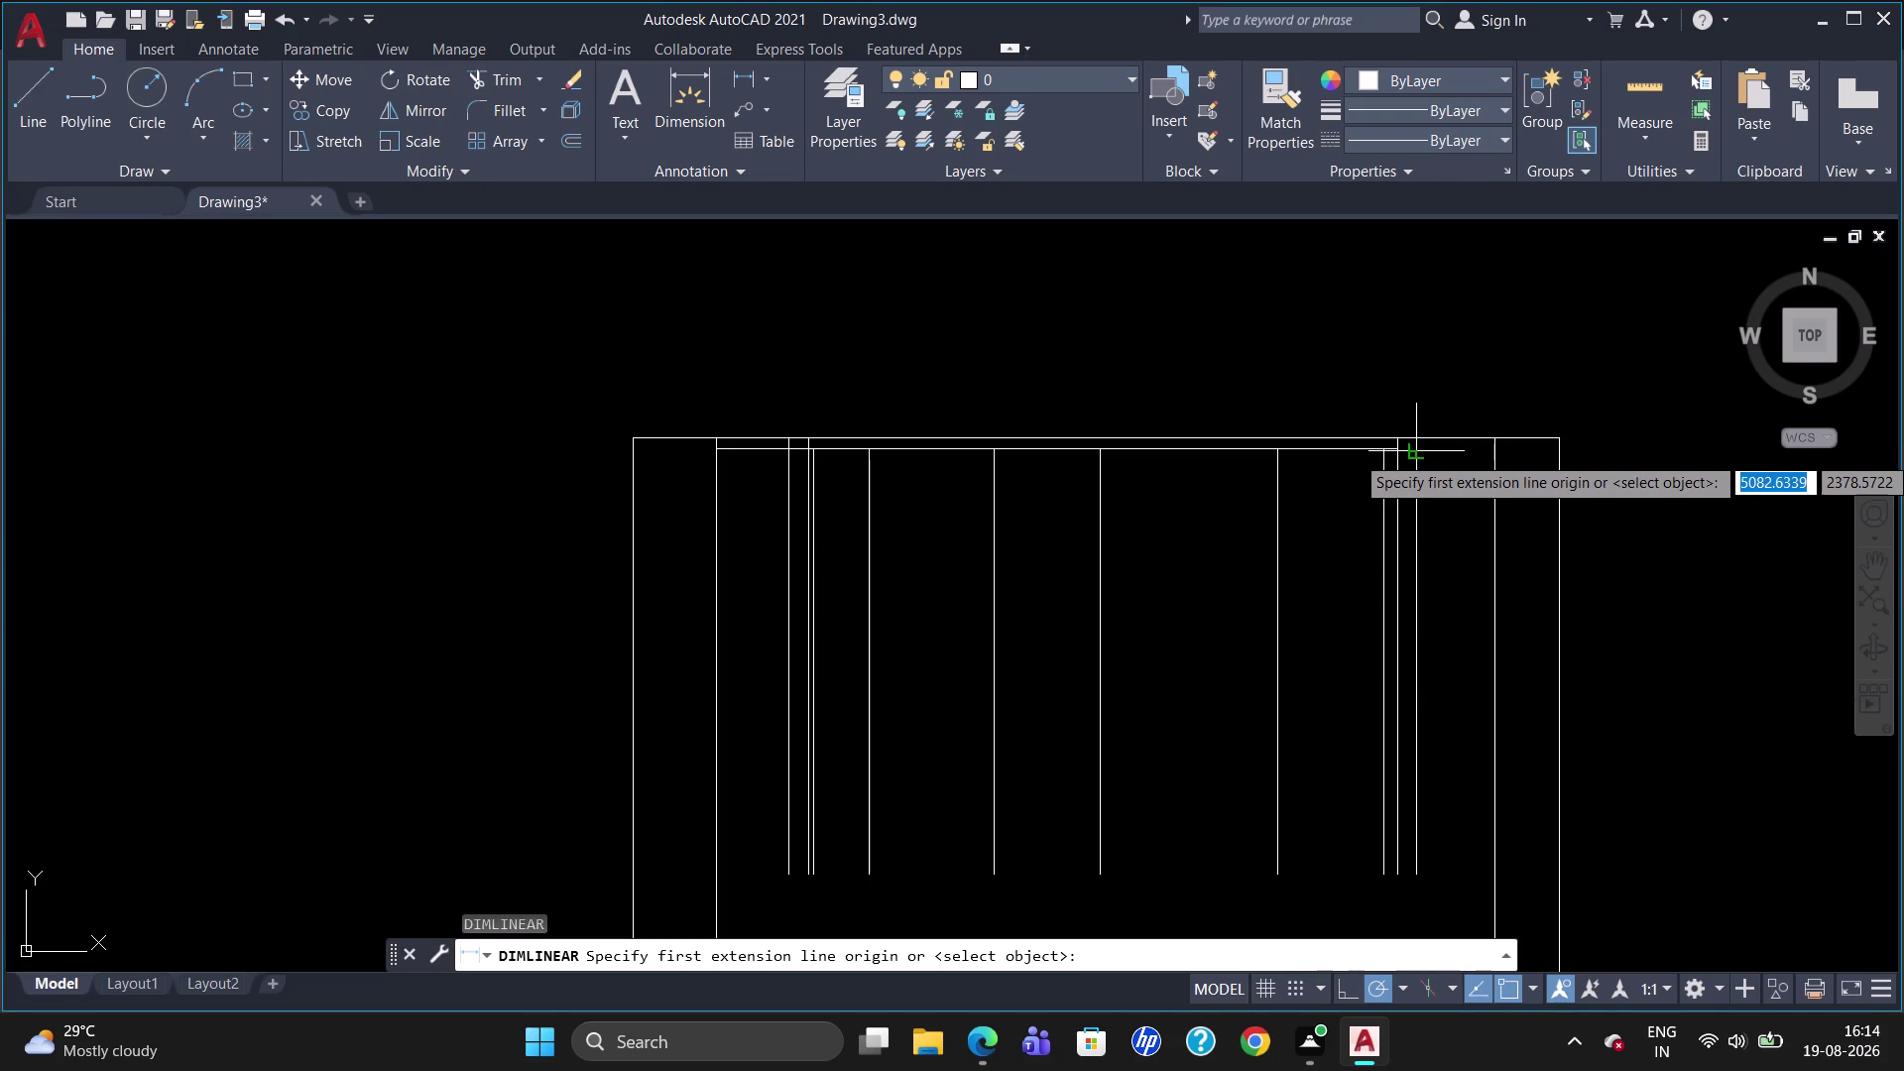
scroll(up, 3)
click(1356, 442)
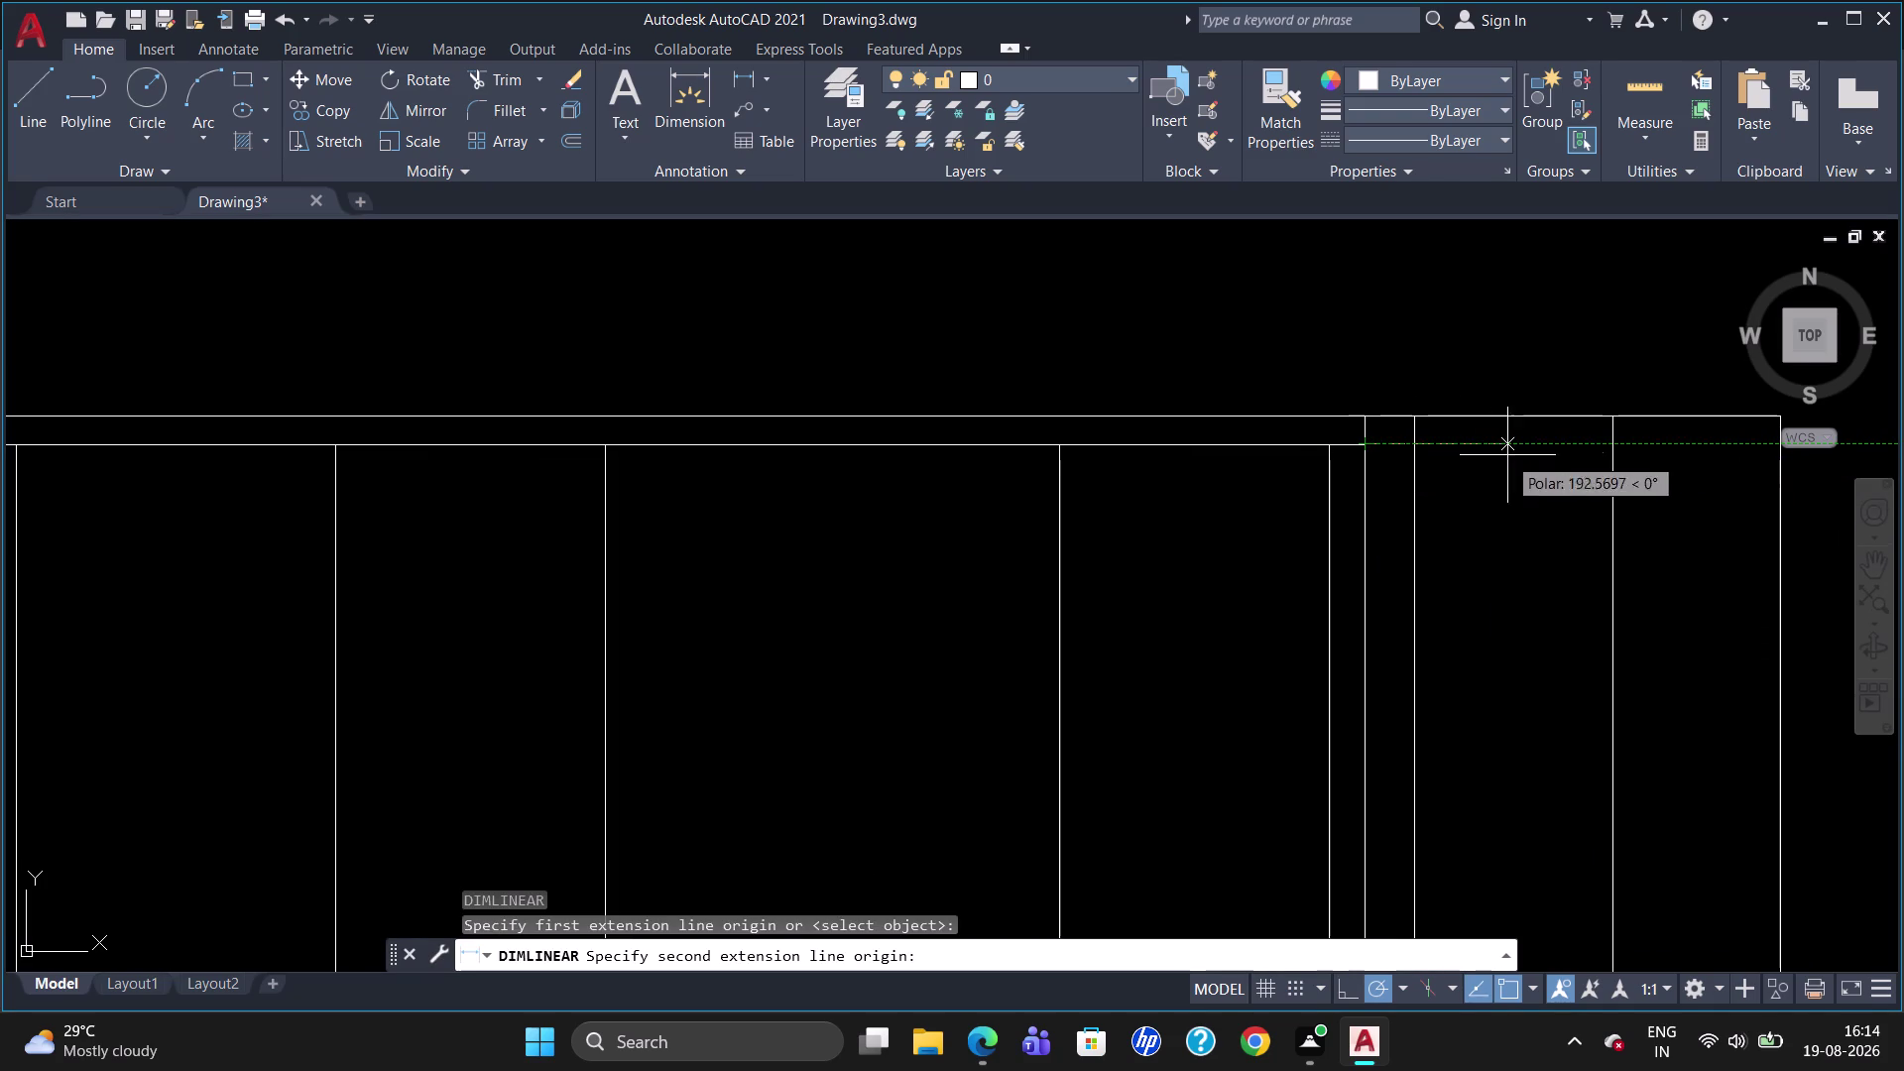
click(1609, 448)
click(1598, 372)
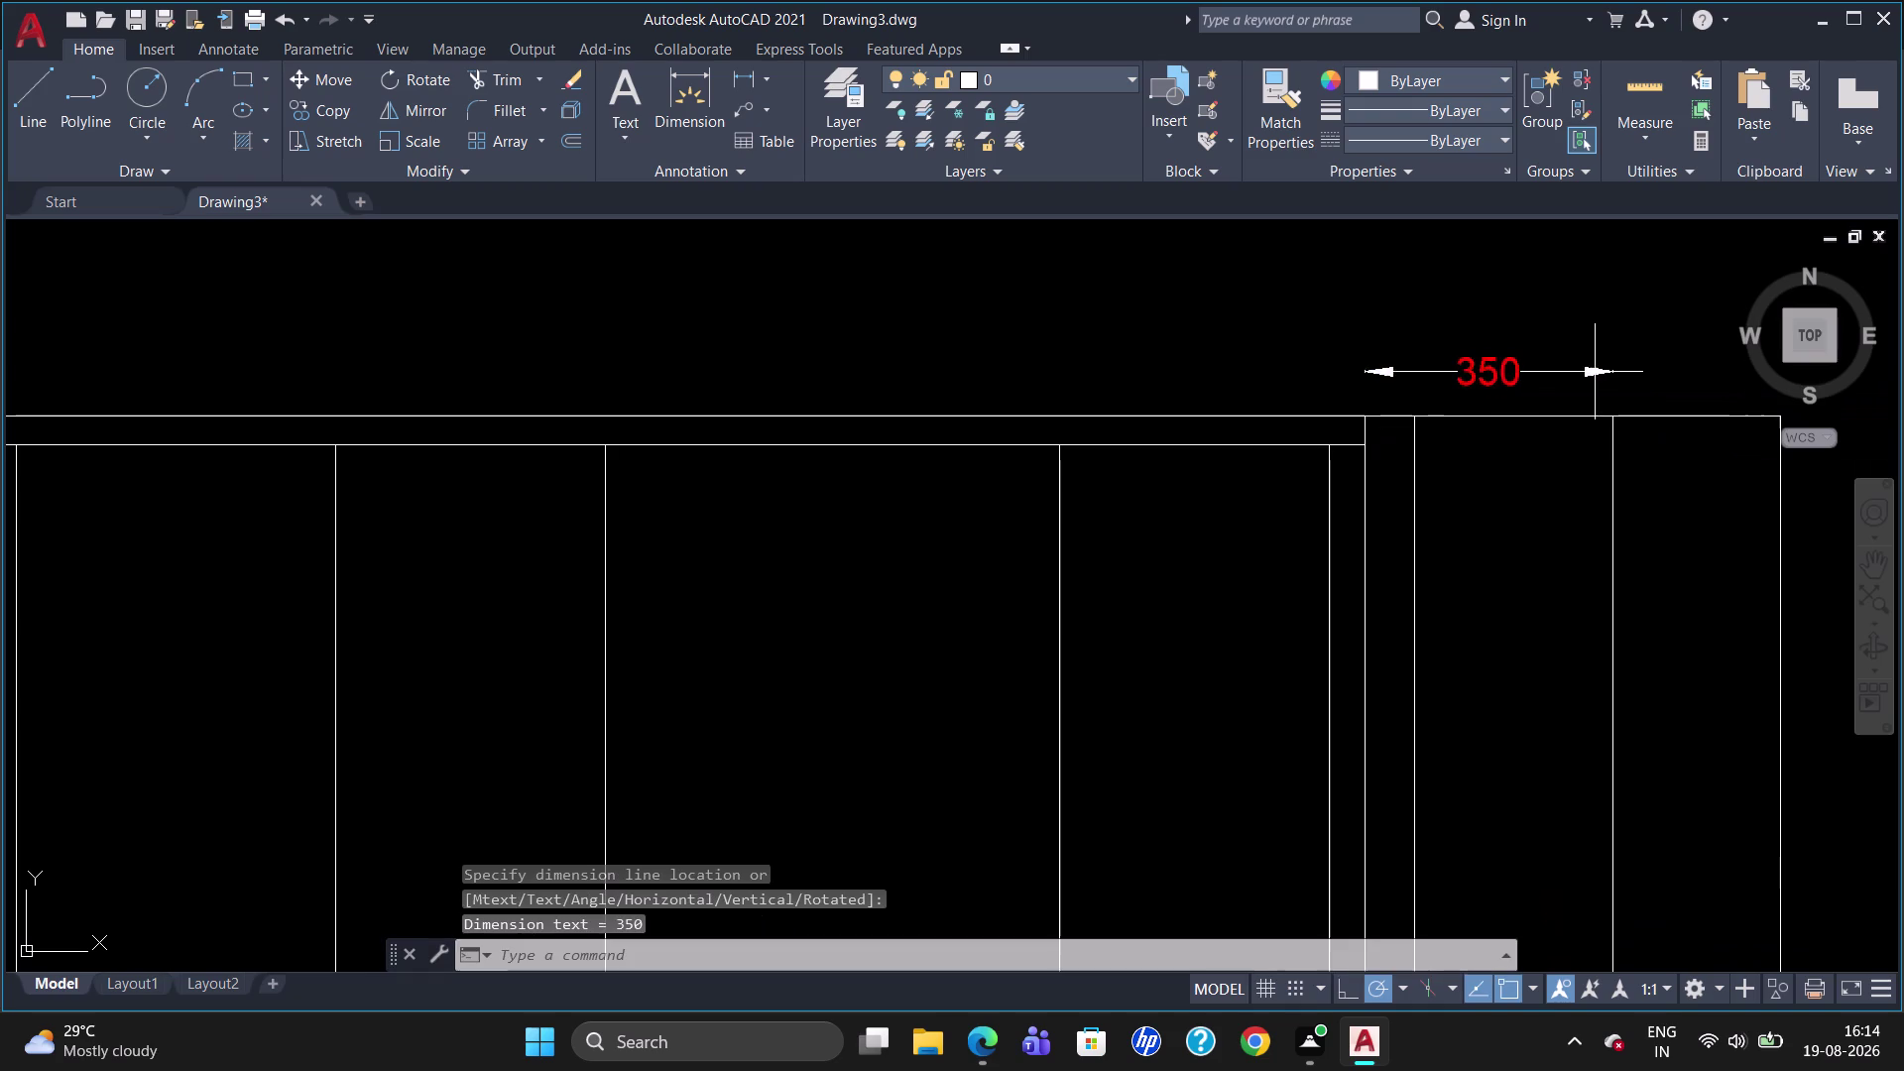
click(1503, 365)
key(Escape)
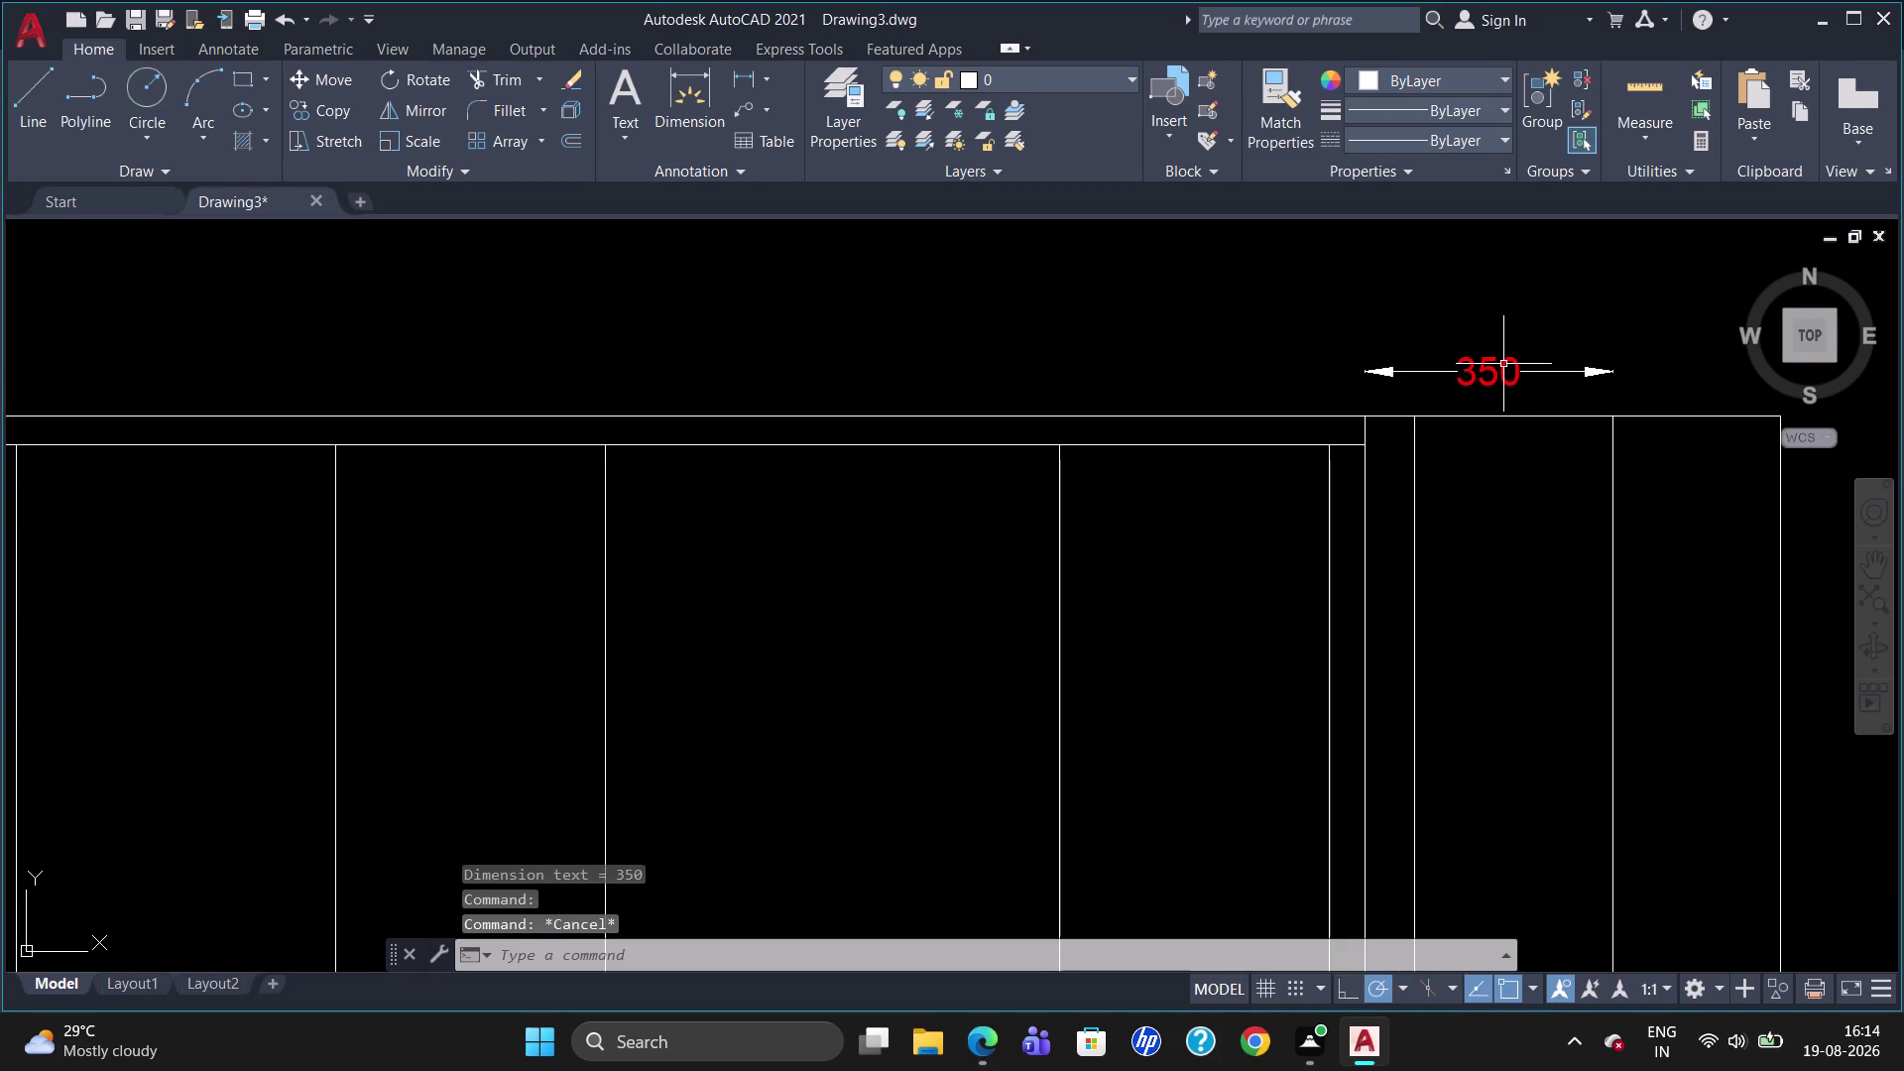
click(1506, 365)
key(Delete)
scroll(down, 3)
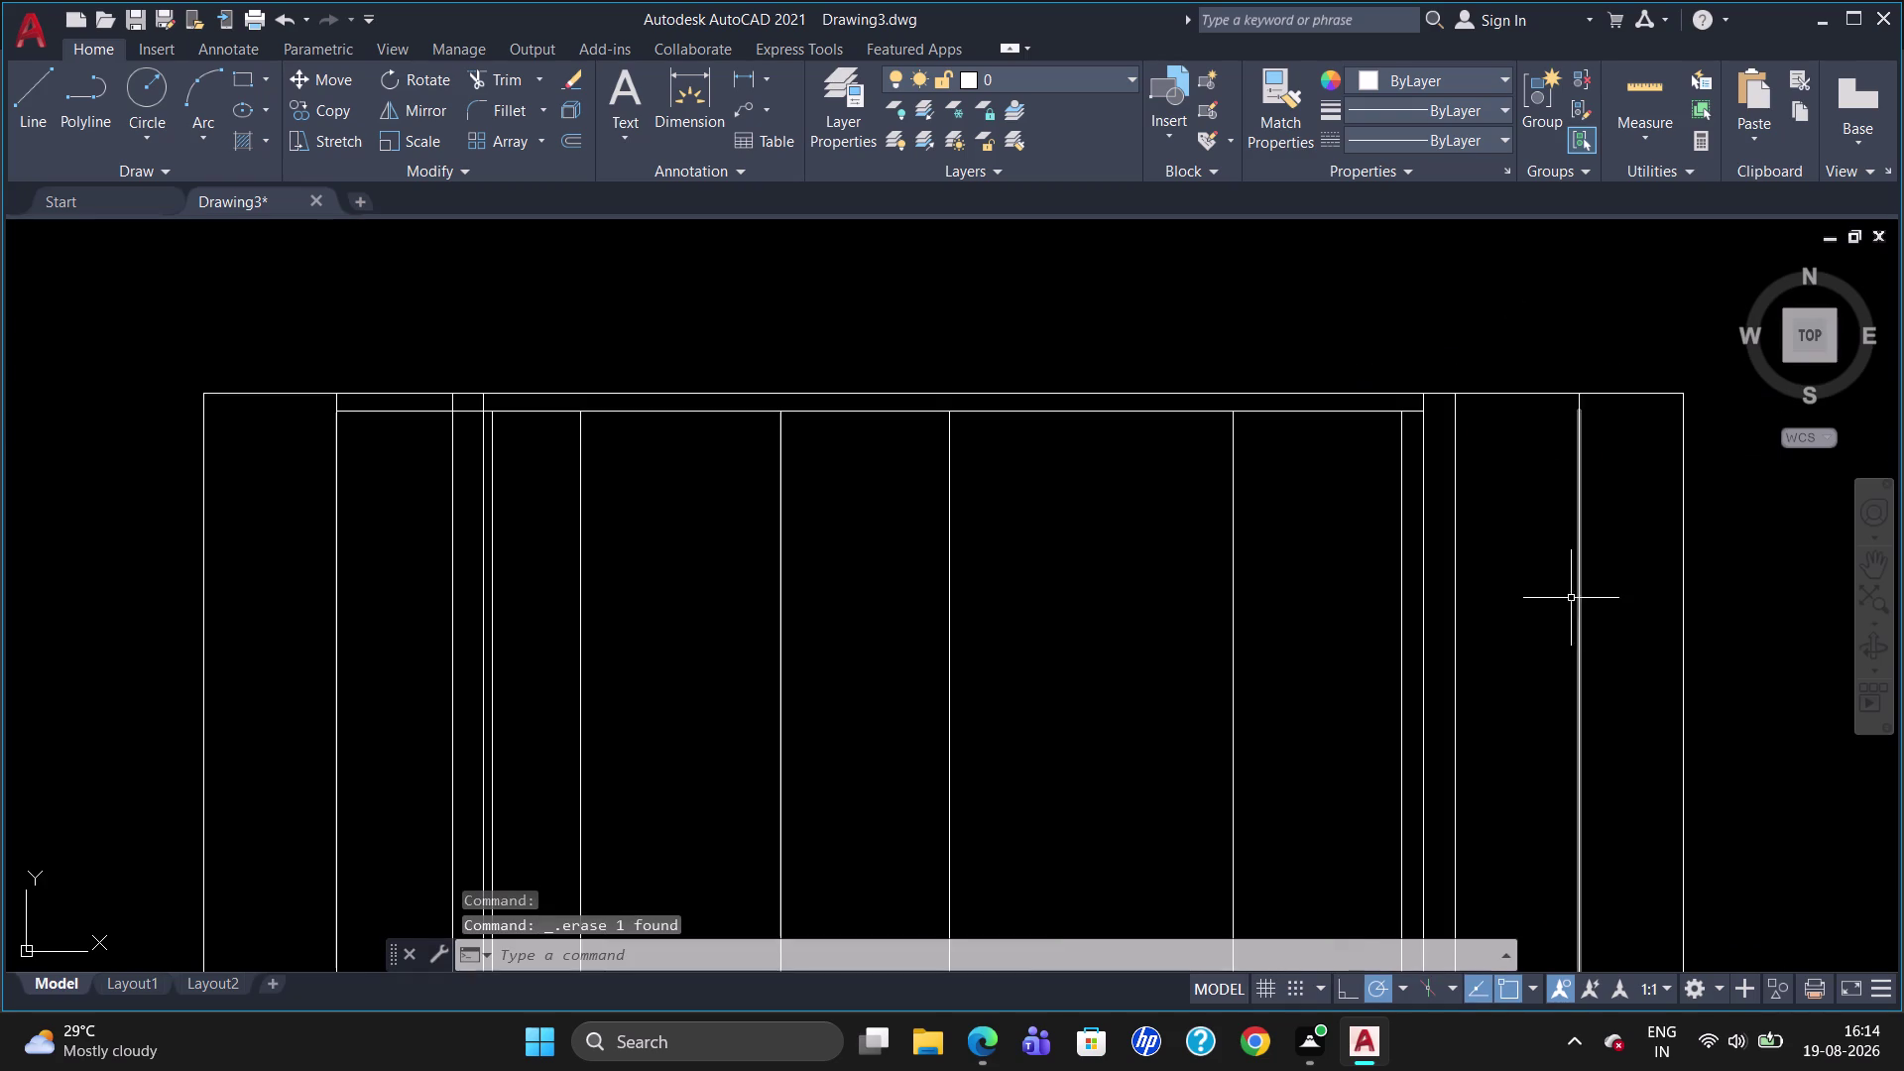
scroll(up, 3)
scroll(down, 3)
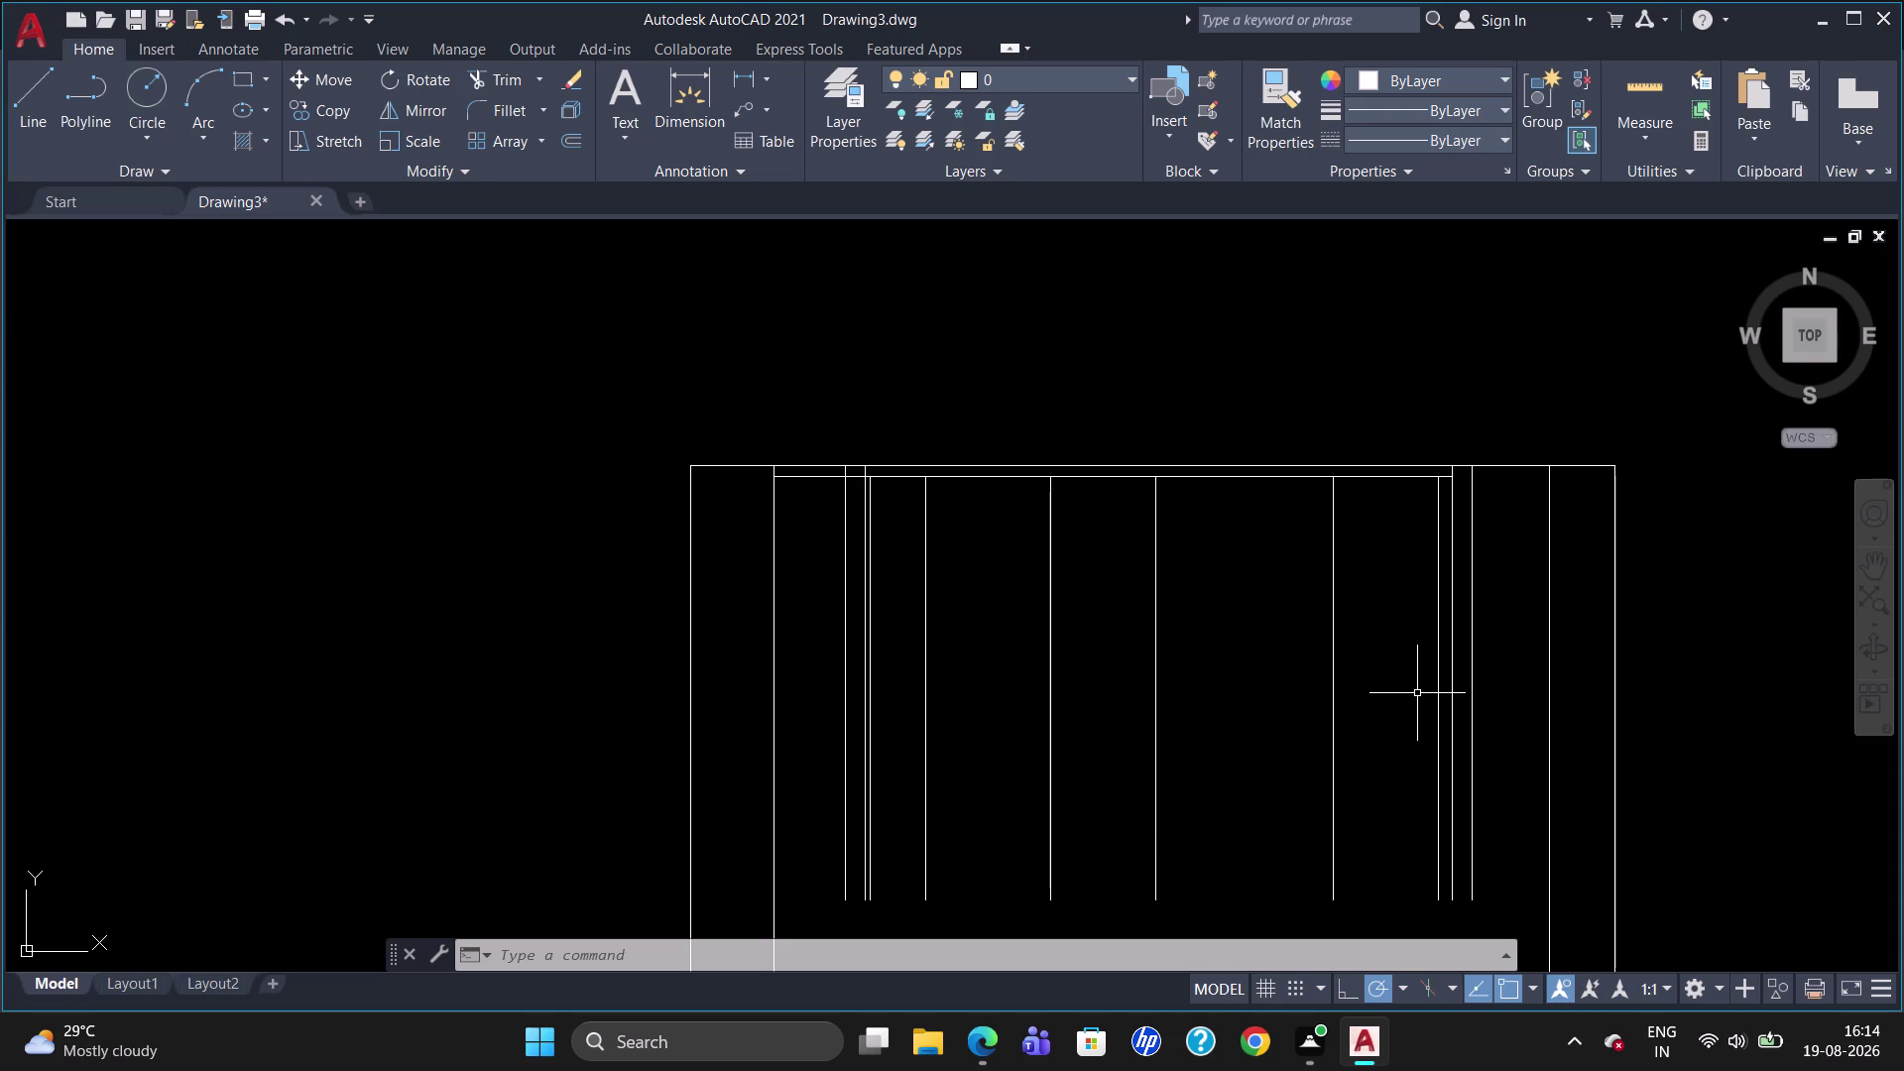
Draw a shelf line 750 below the right divider's top, ending at the left inner divider.
key(l)
key(Return)
text(TK)
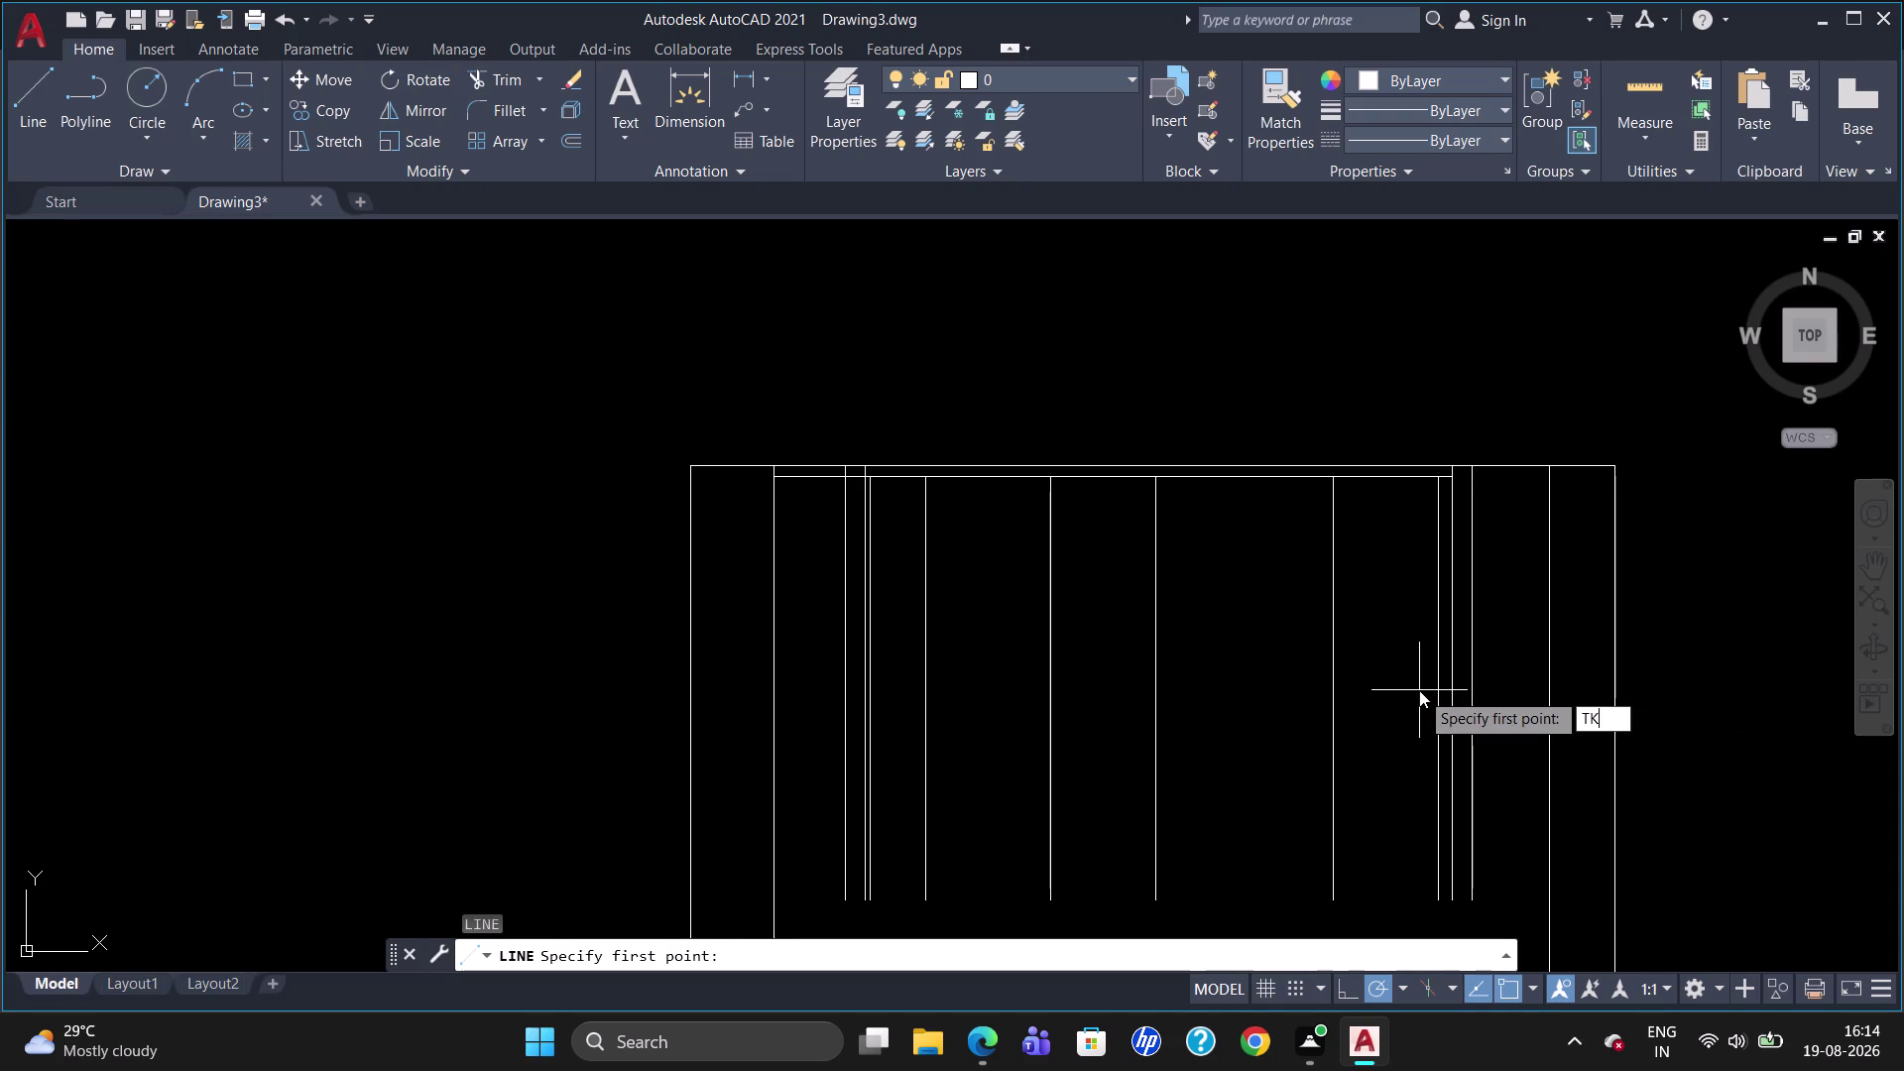
key(Return)
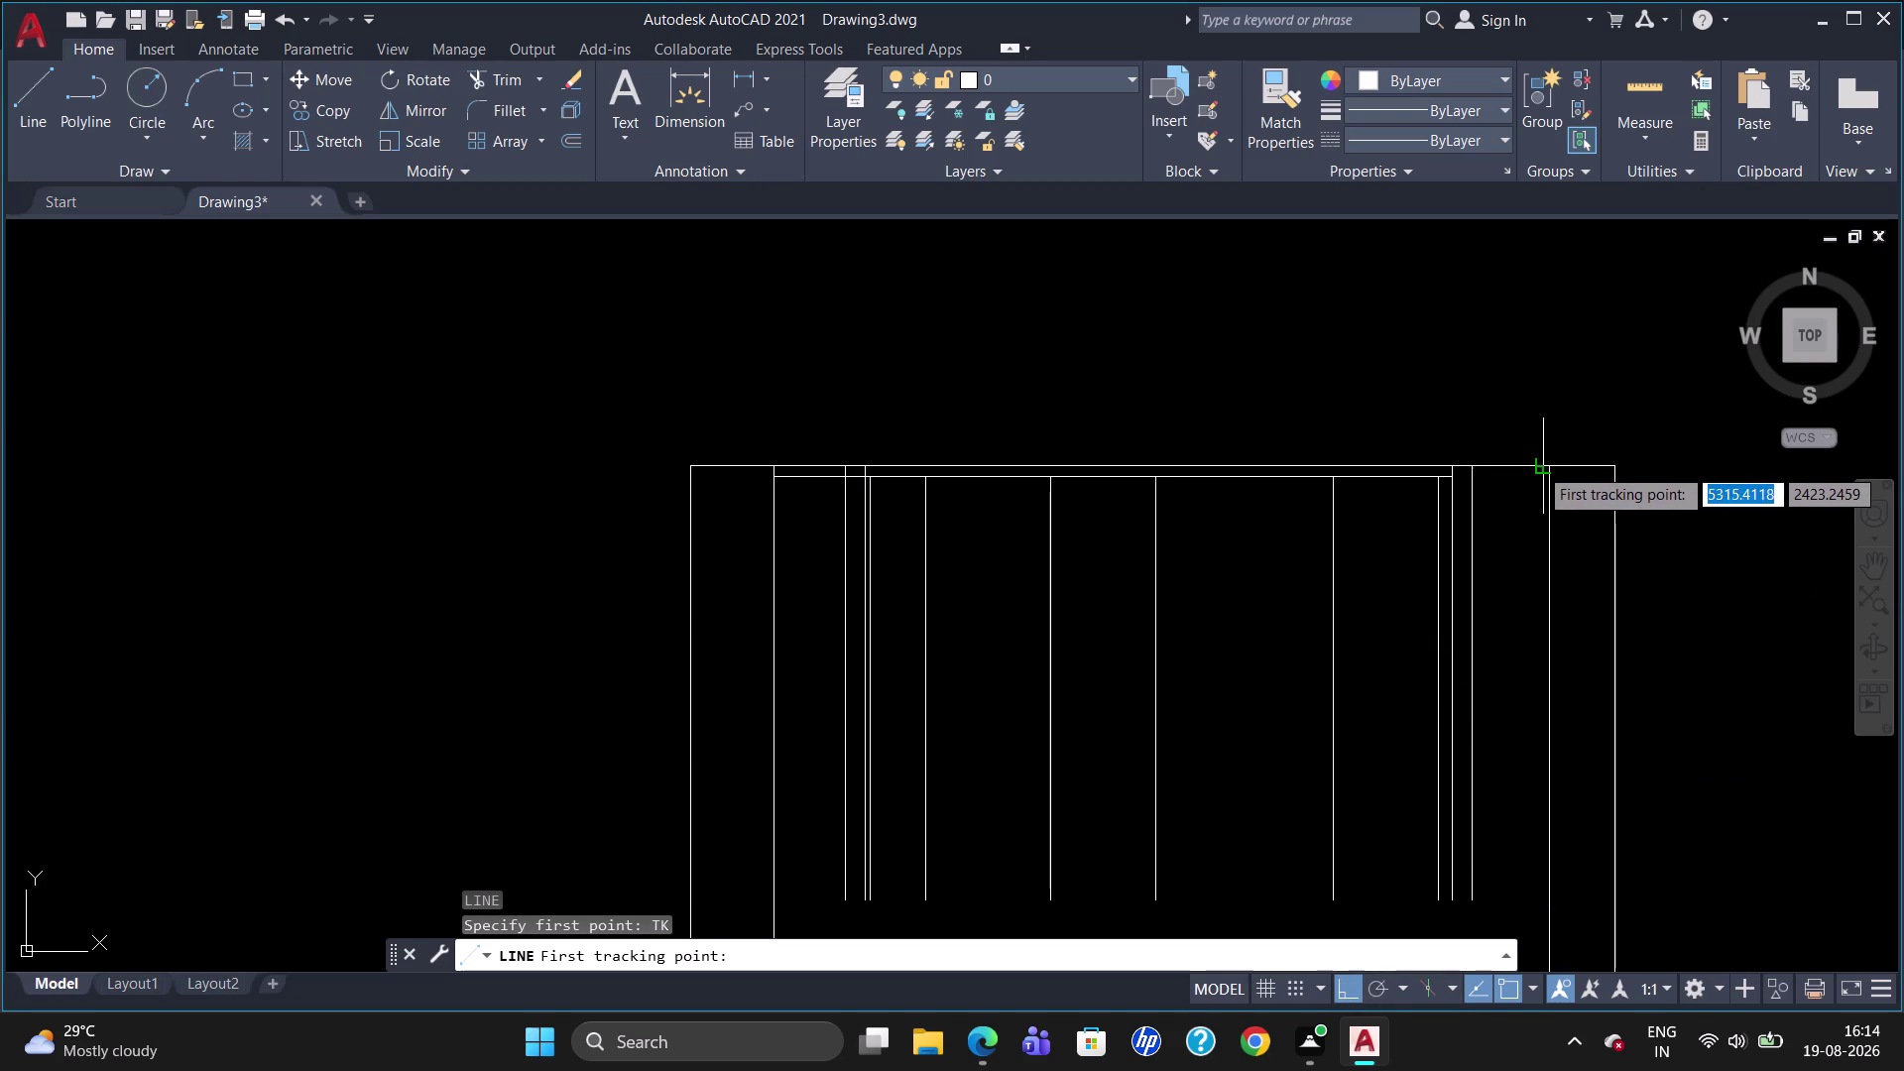
drag(1553, 471, 1552, 492)
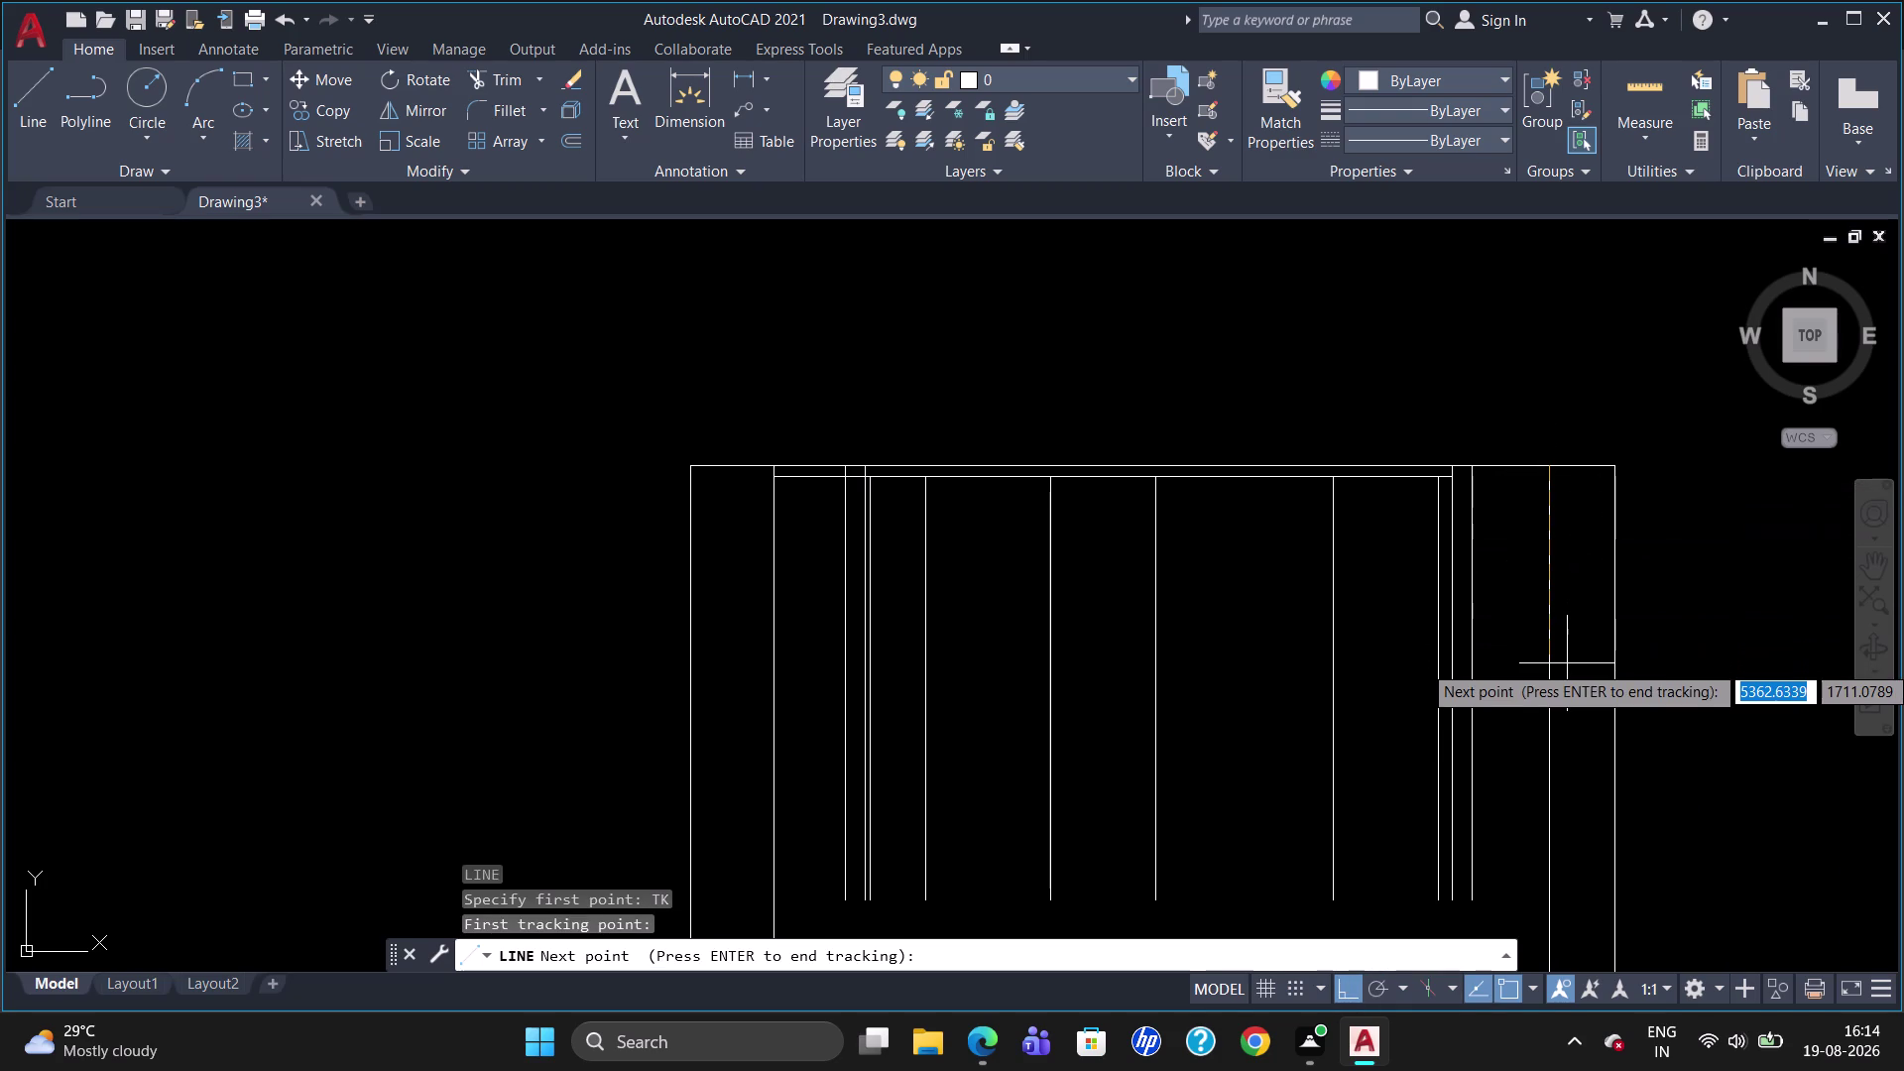
text(750)
key(Return)
key(Return)
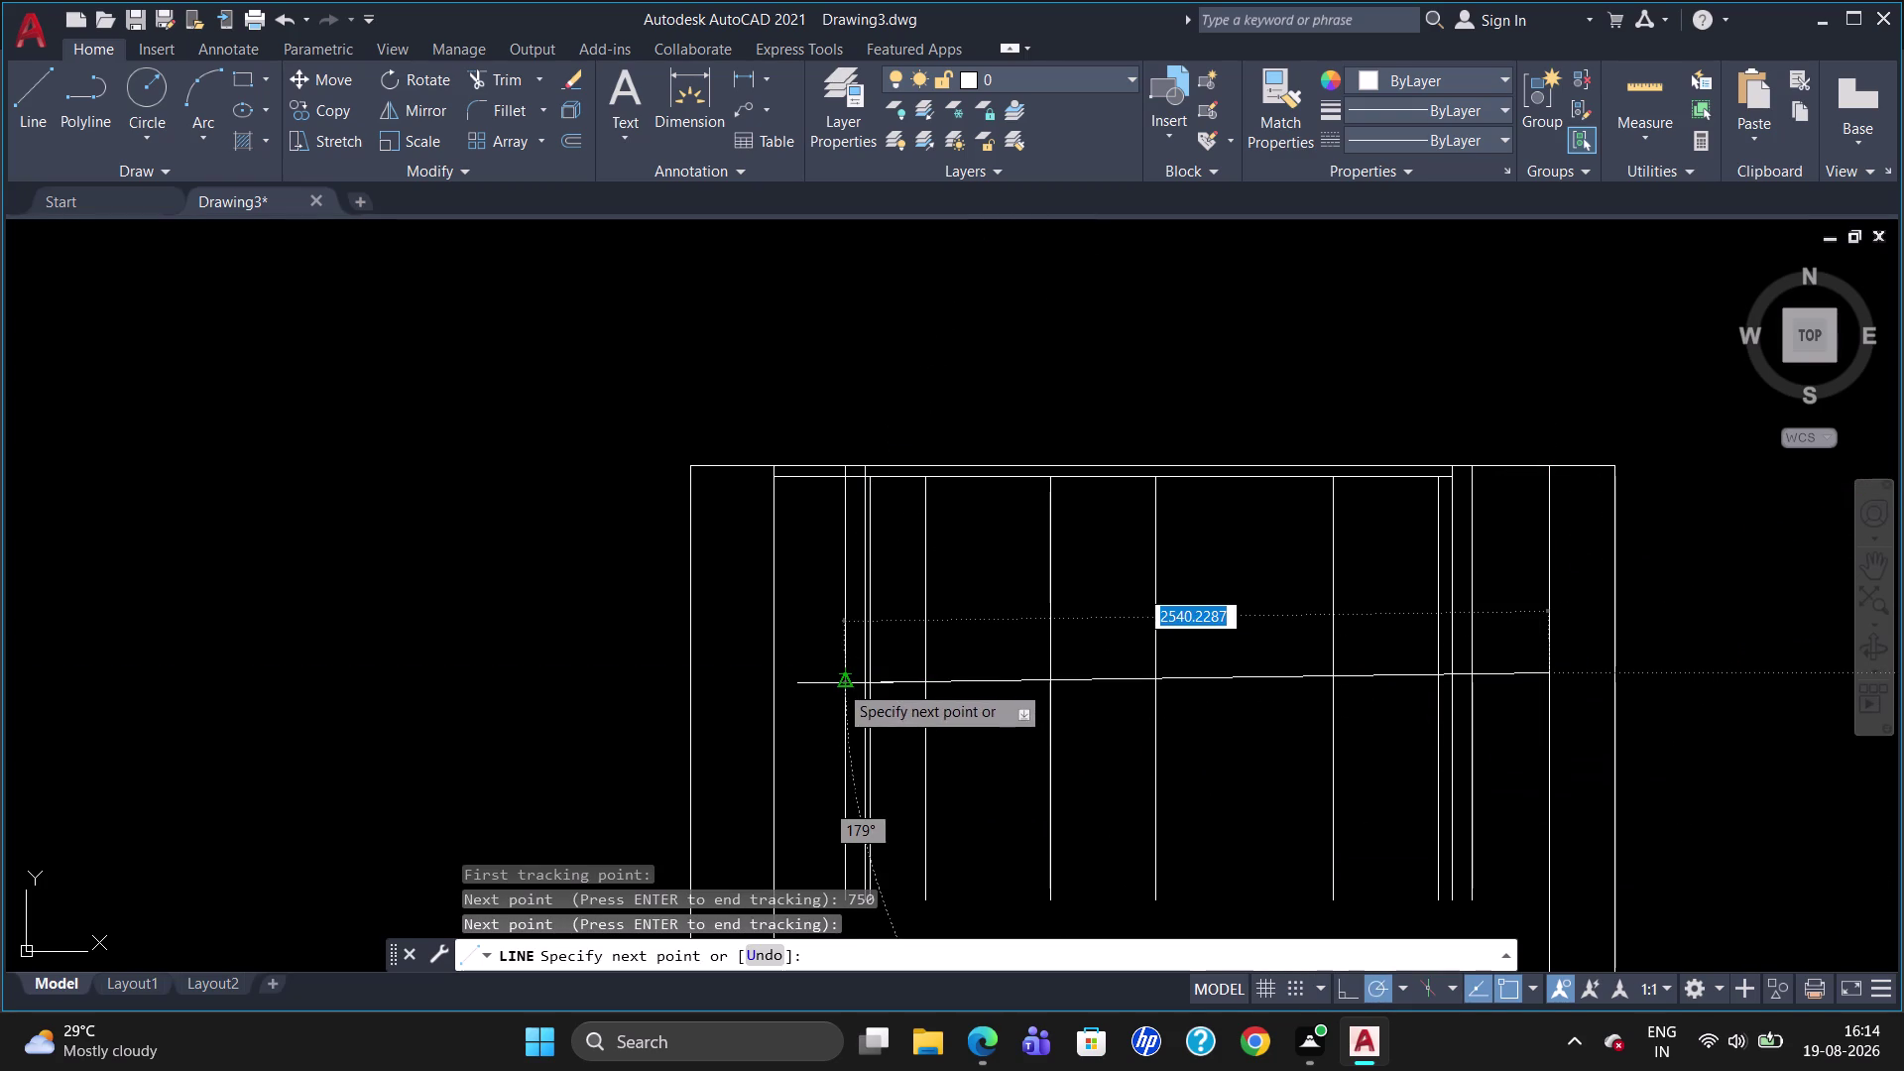
click(771, 673)
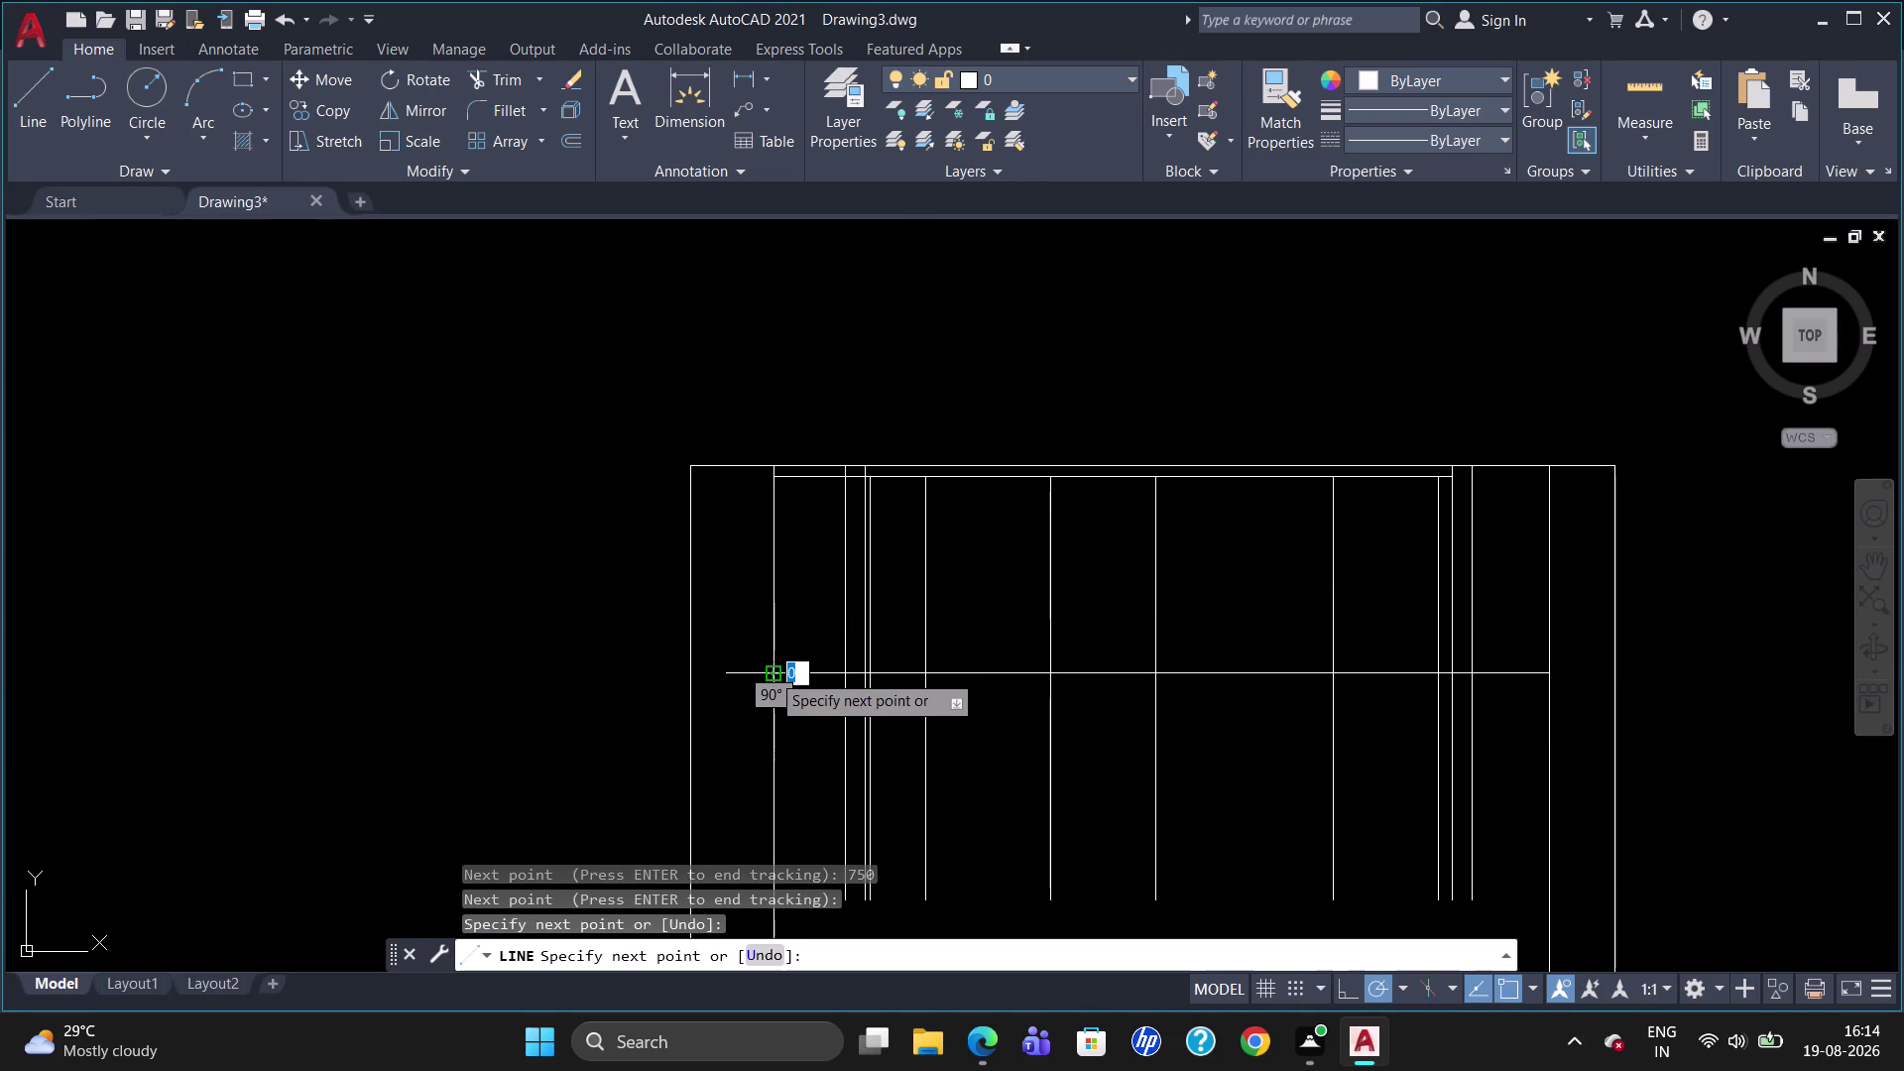
key(Escape)
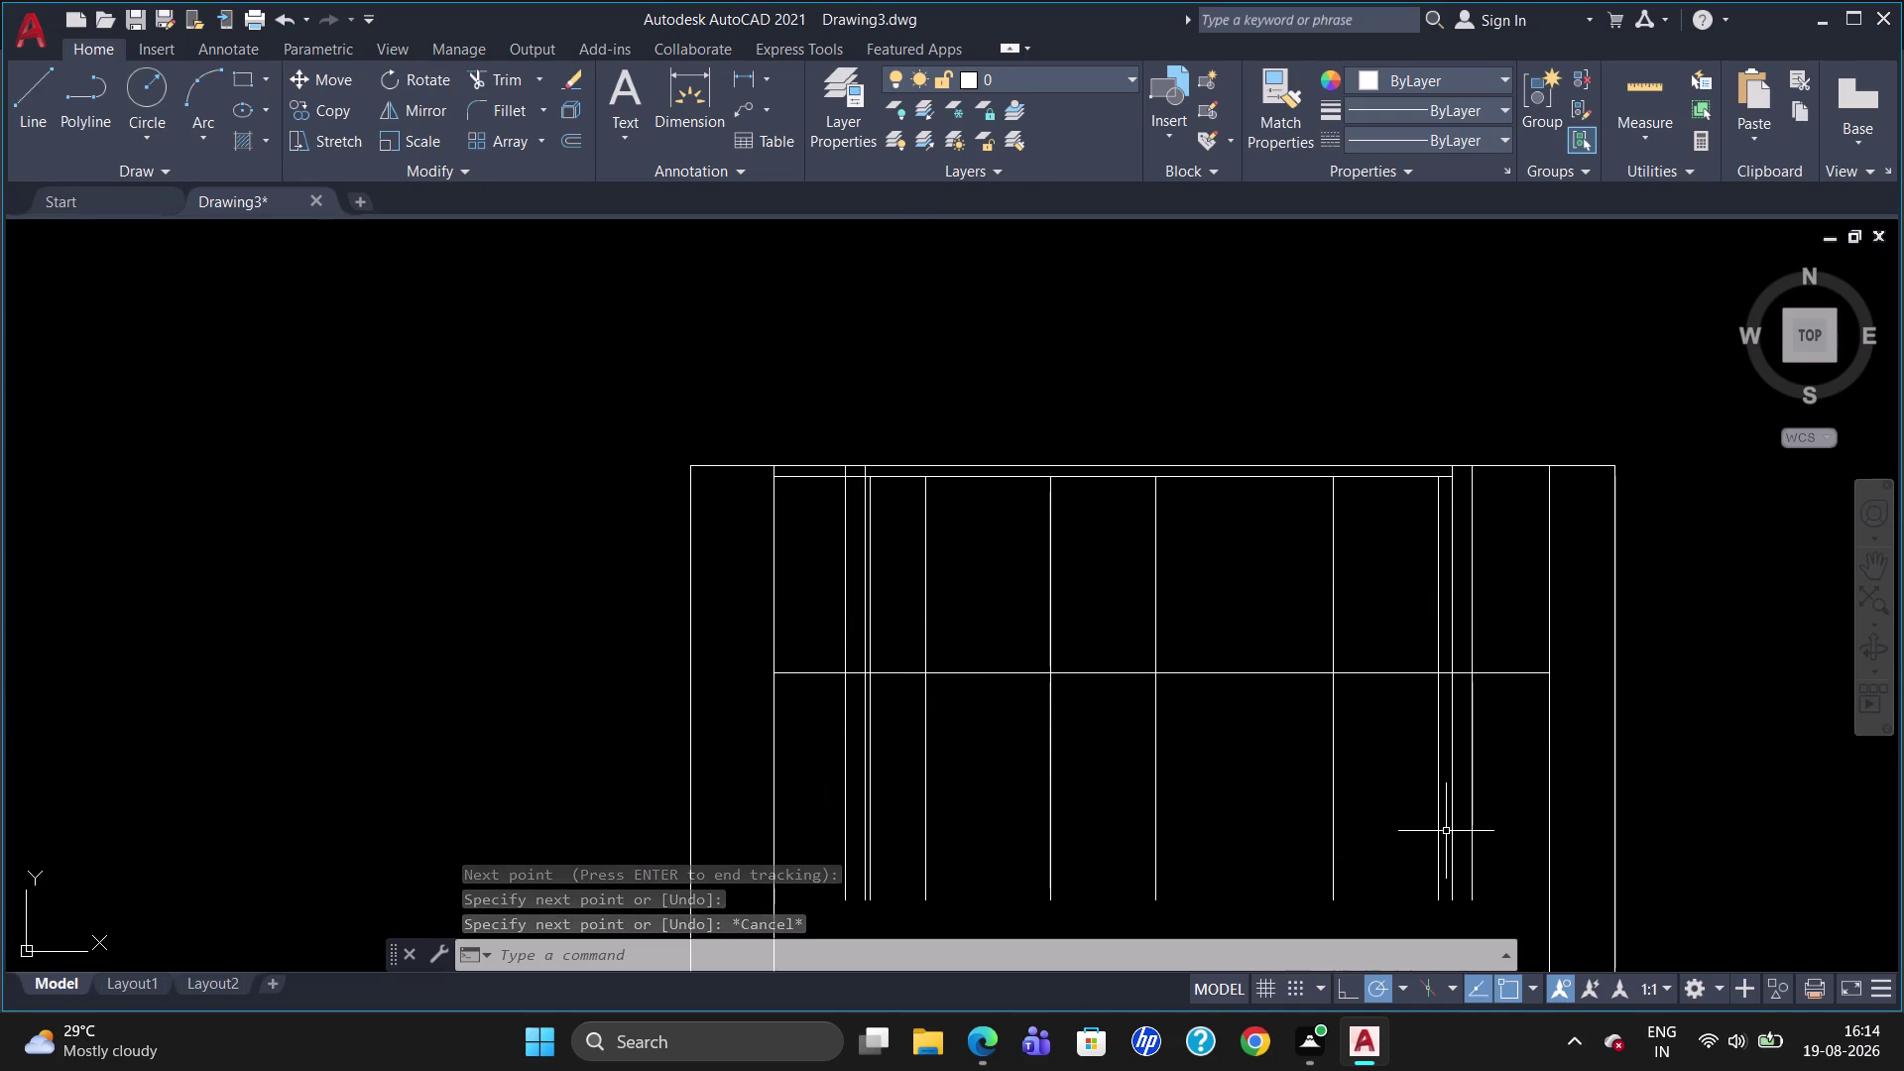
scroll(down, 3)
scroll(up, 3)
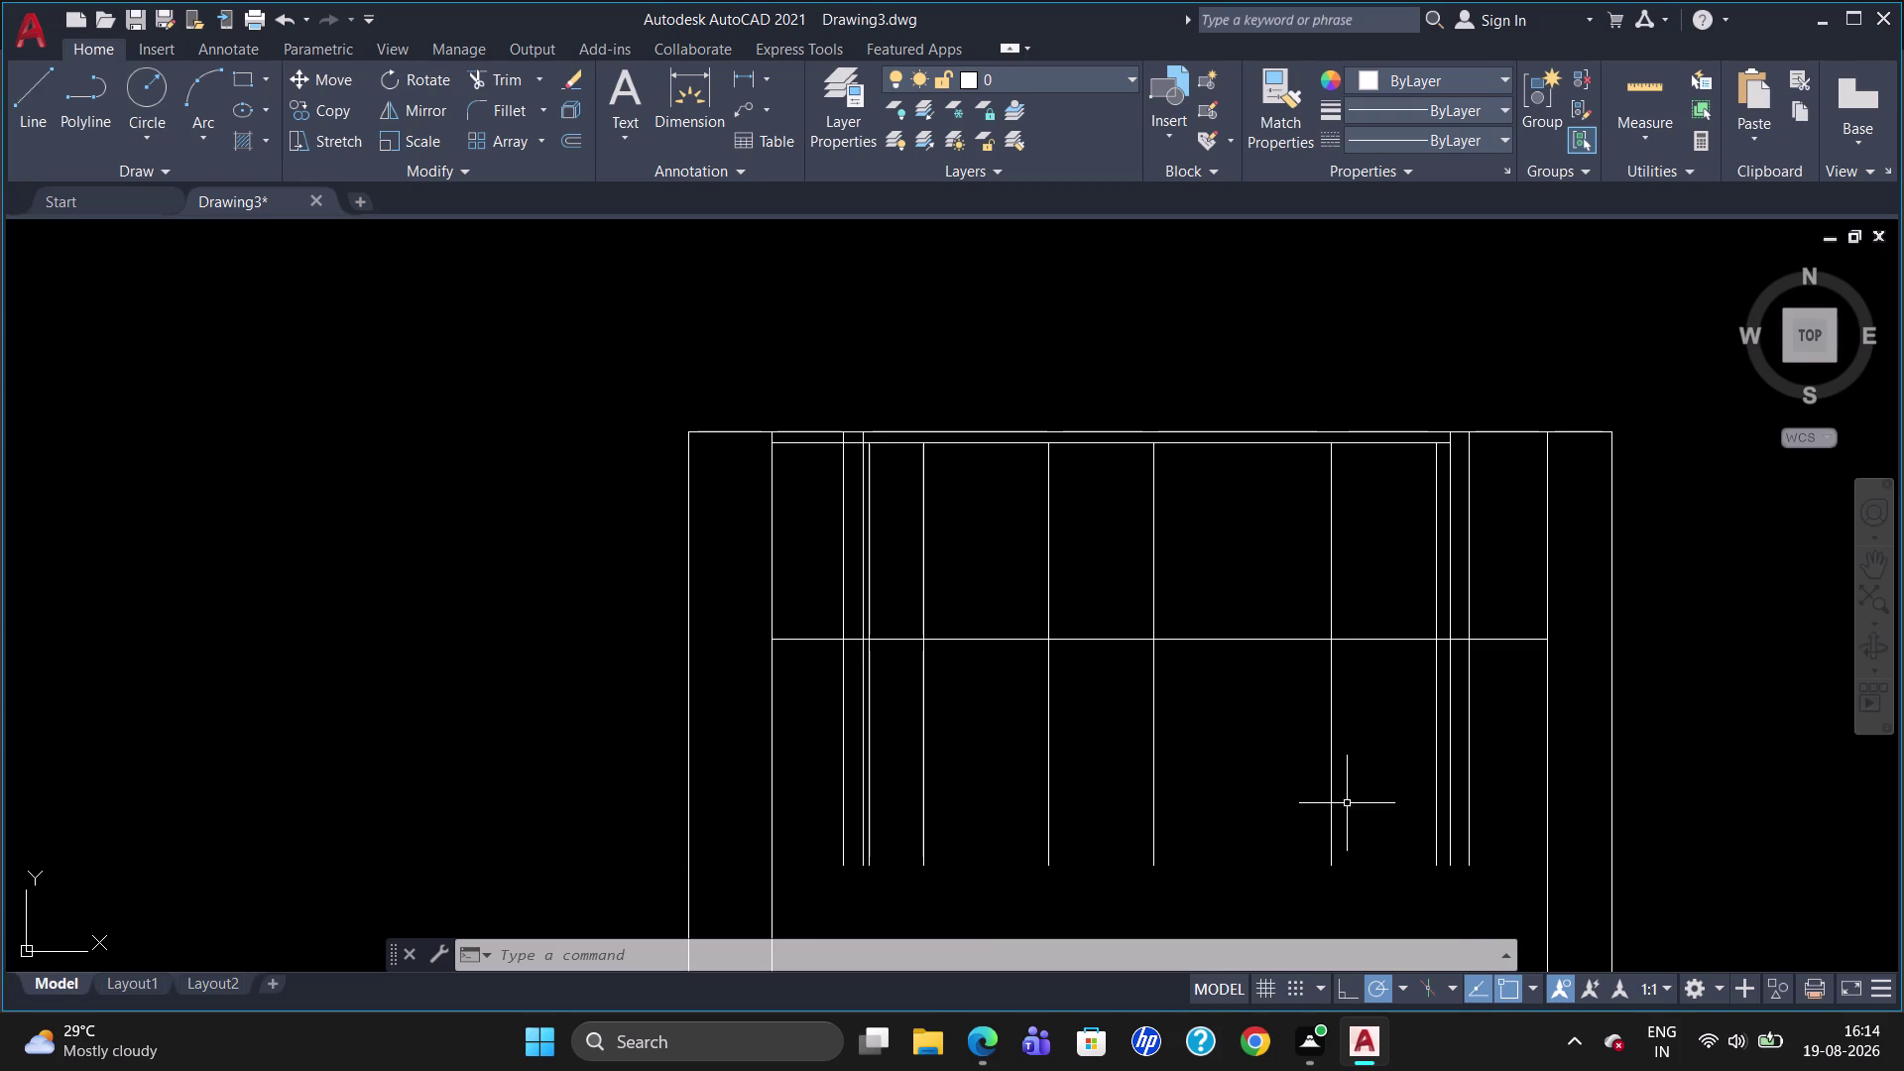
Draw a shelf line 600 below the upper shelf from the right divider to the next divider.
key(l)
key(Return)
text(TK)
key(Return)
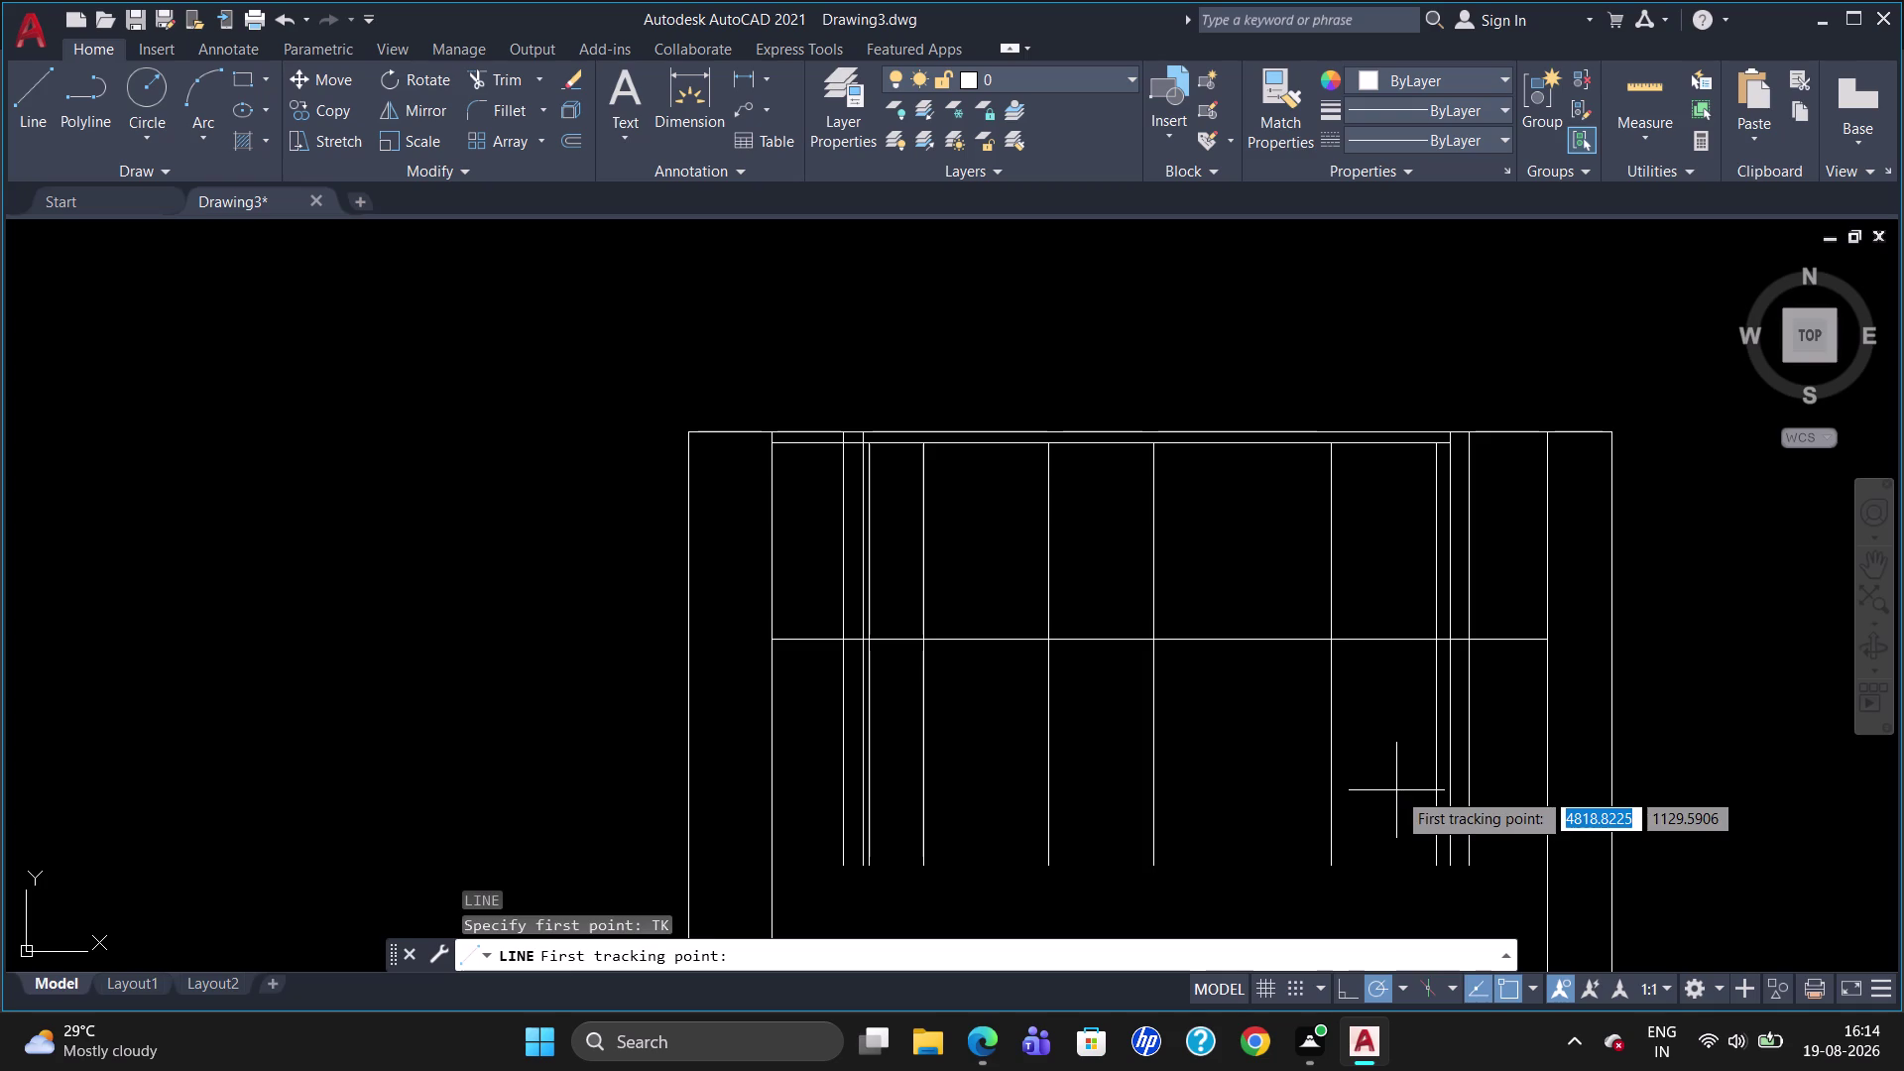
click(1545, 645)
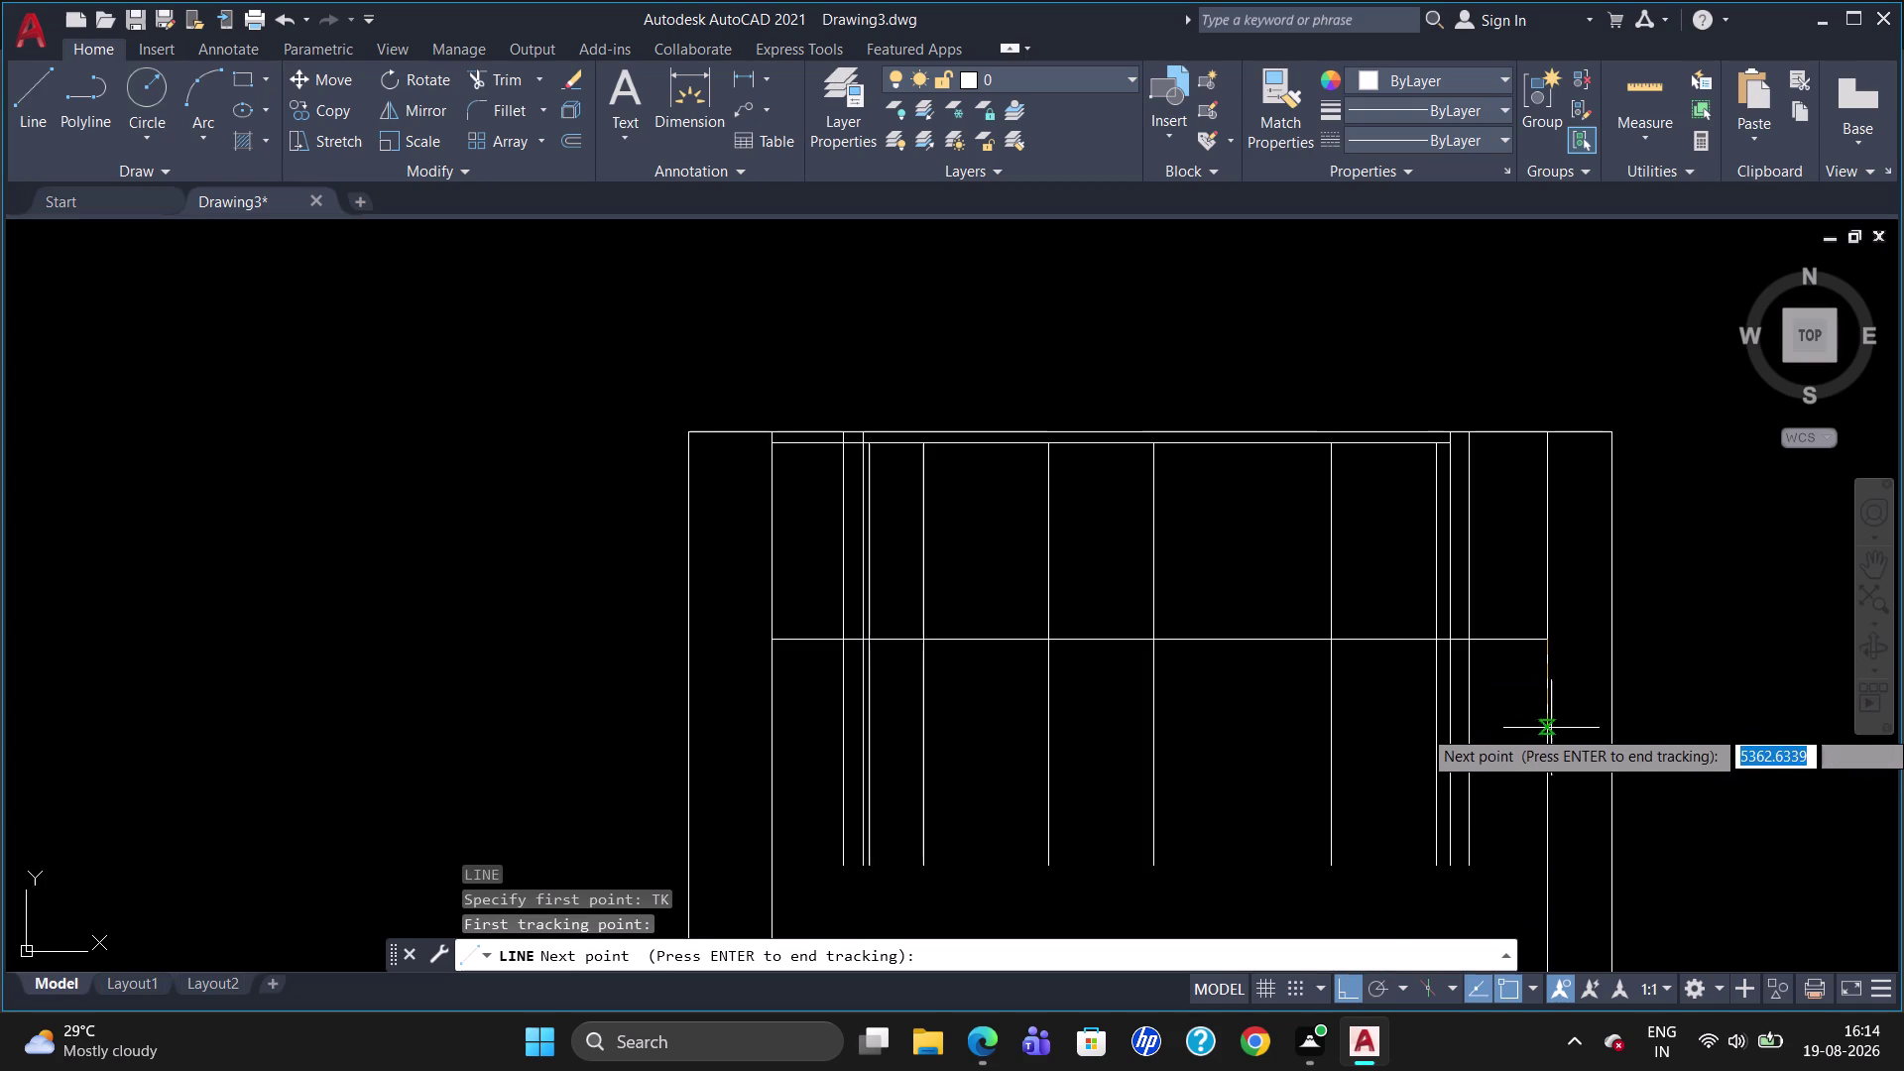
text(600)
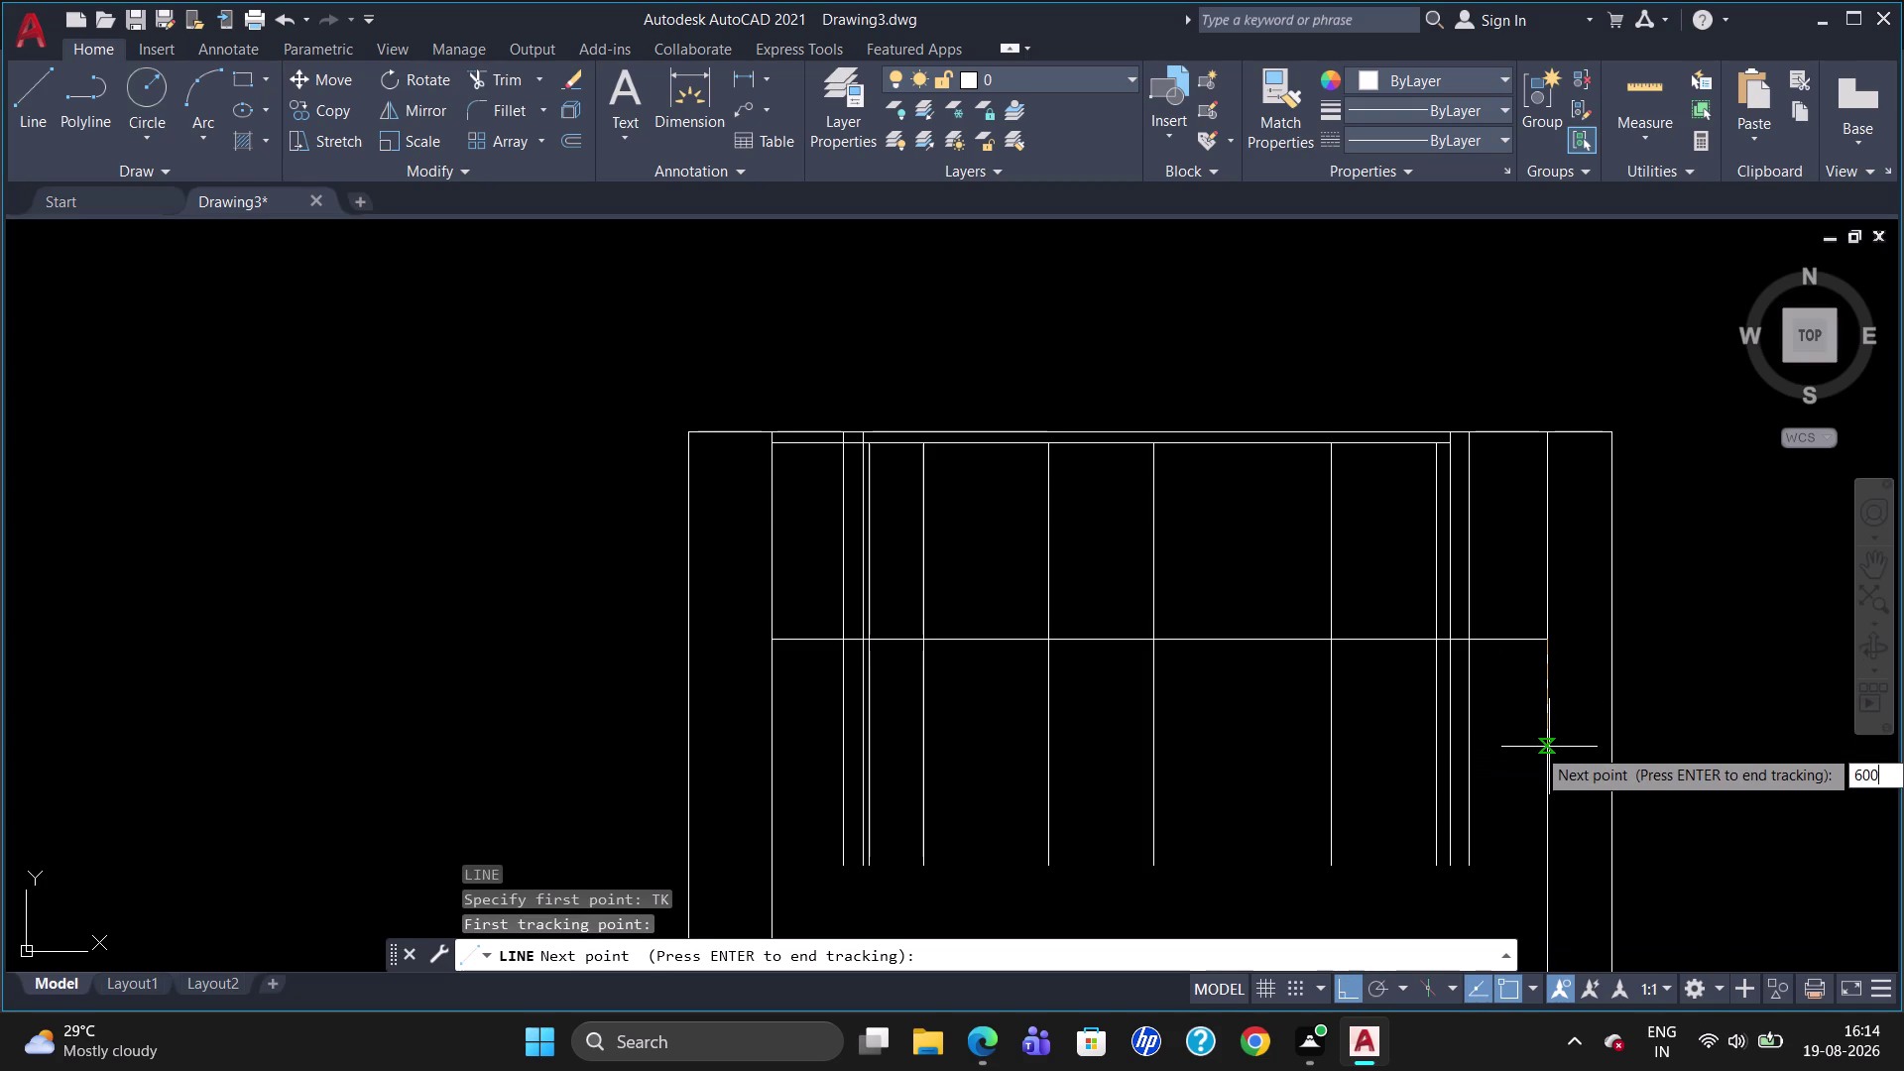
key(Return)
key(Return)
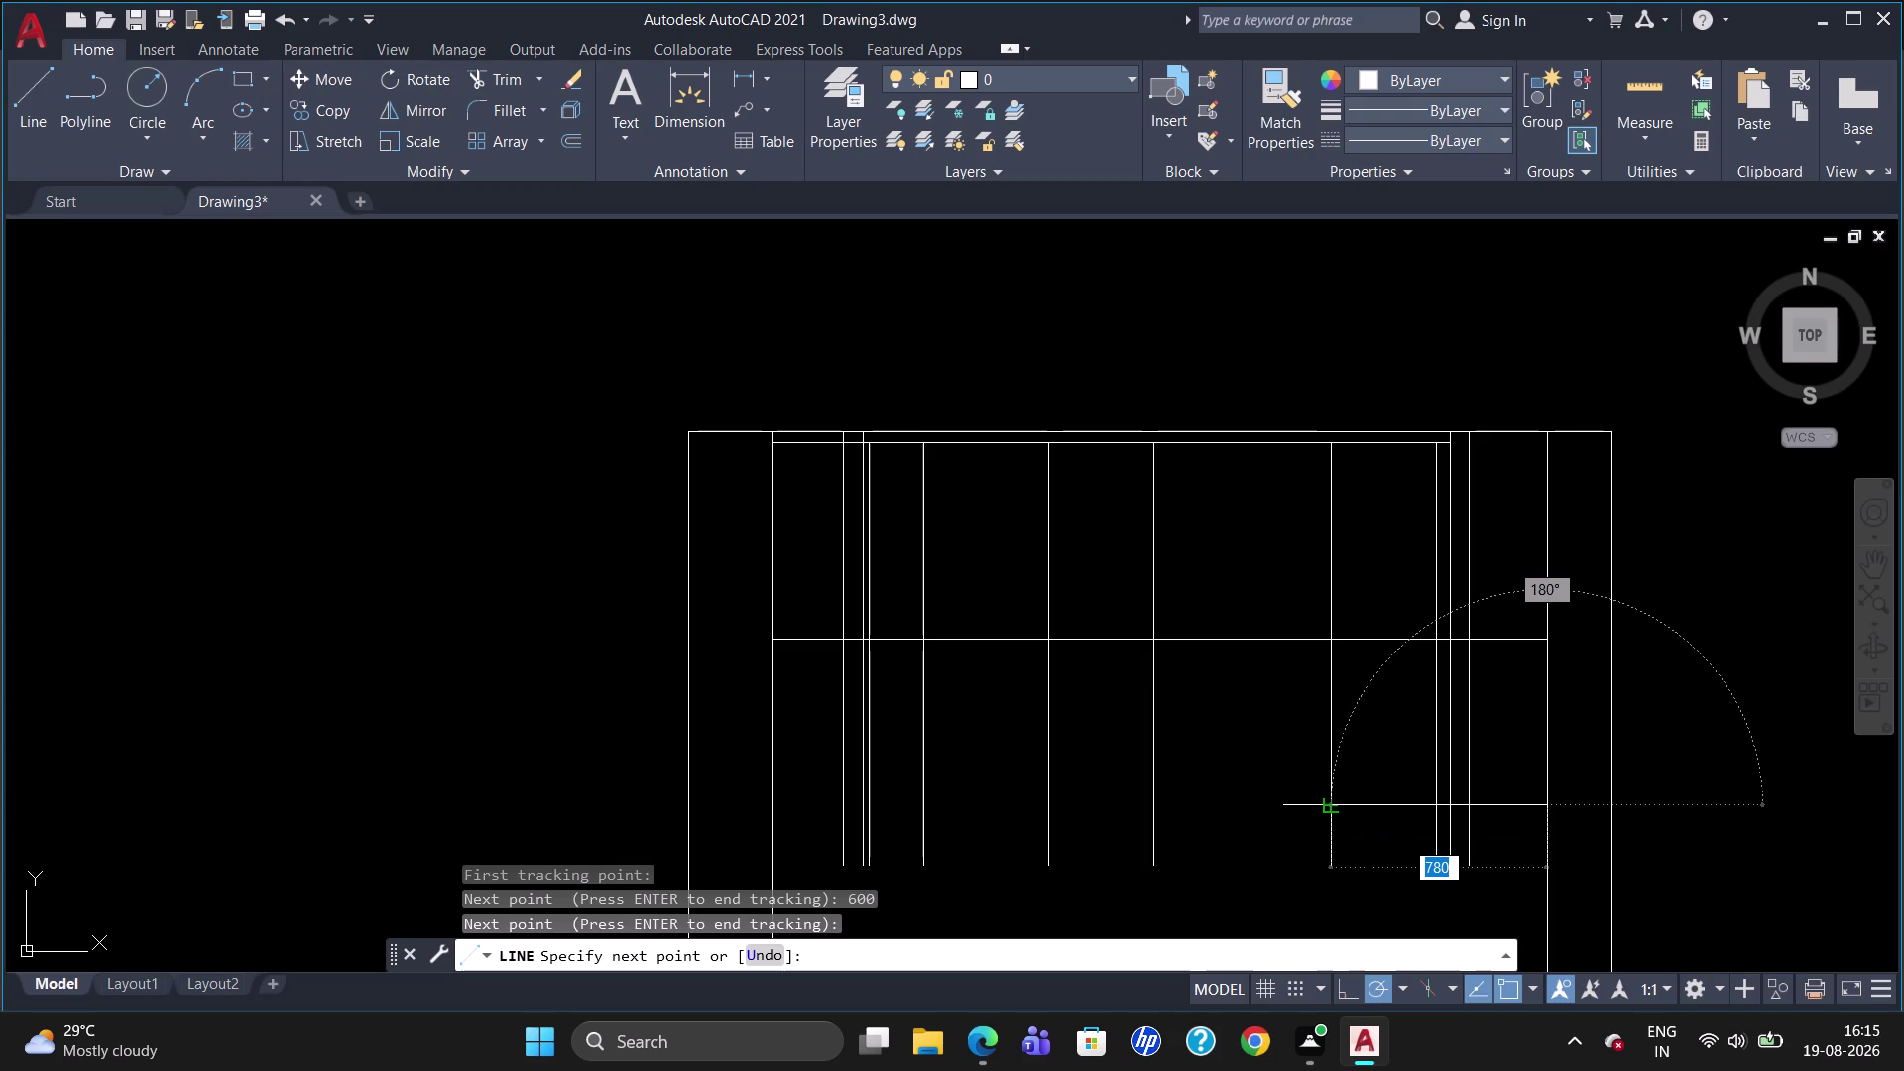
click(1332, 812)
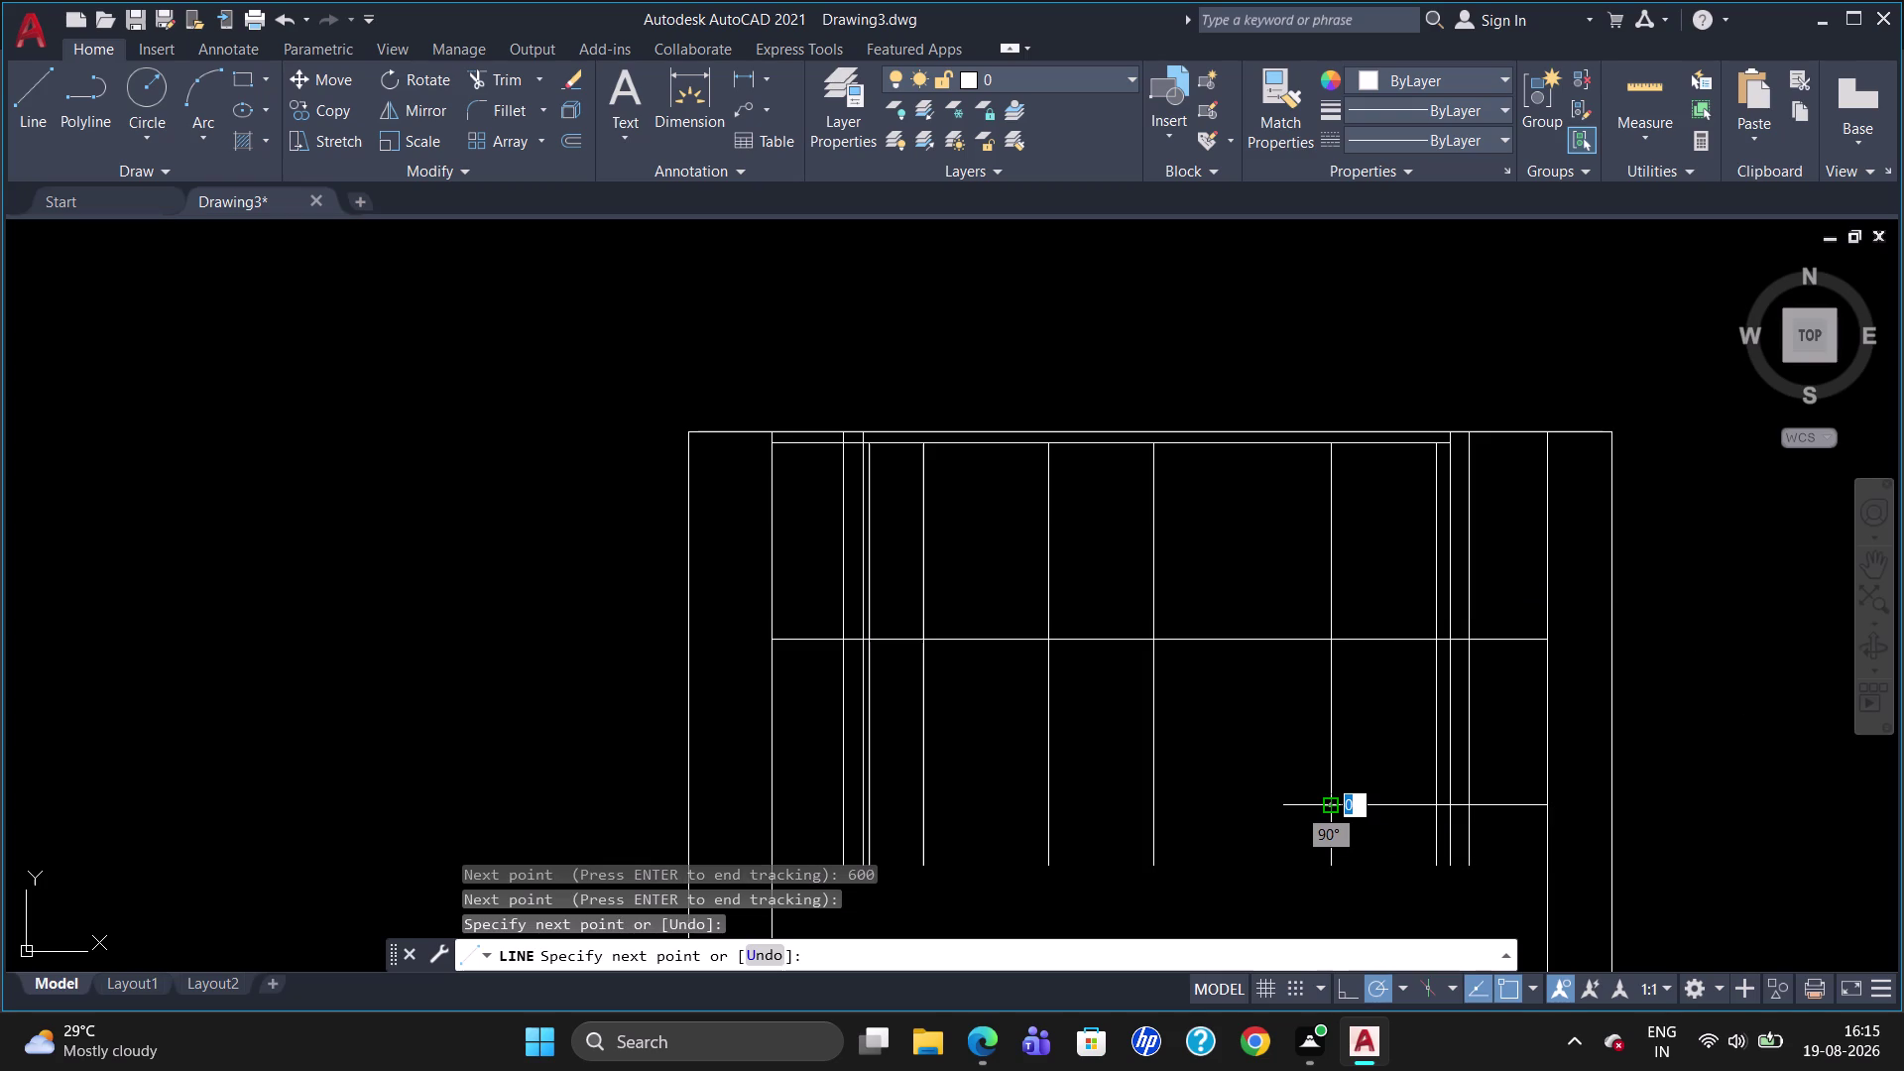
key(Escape)
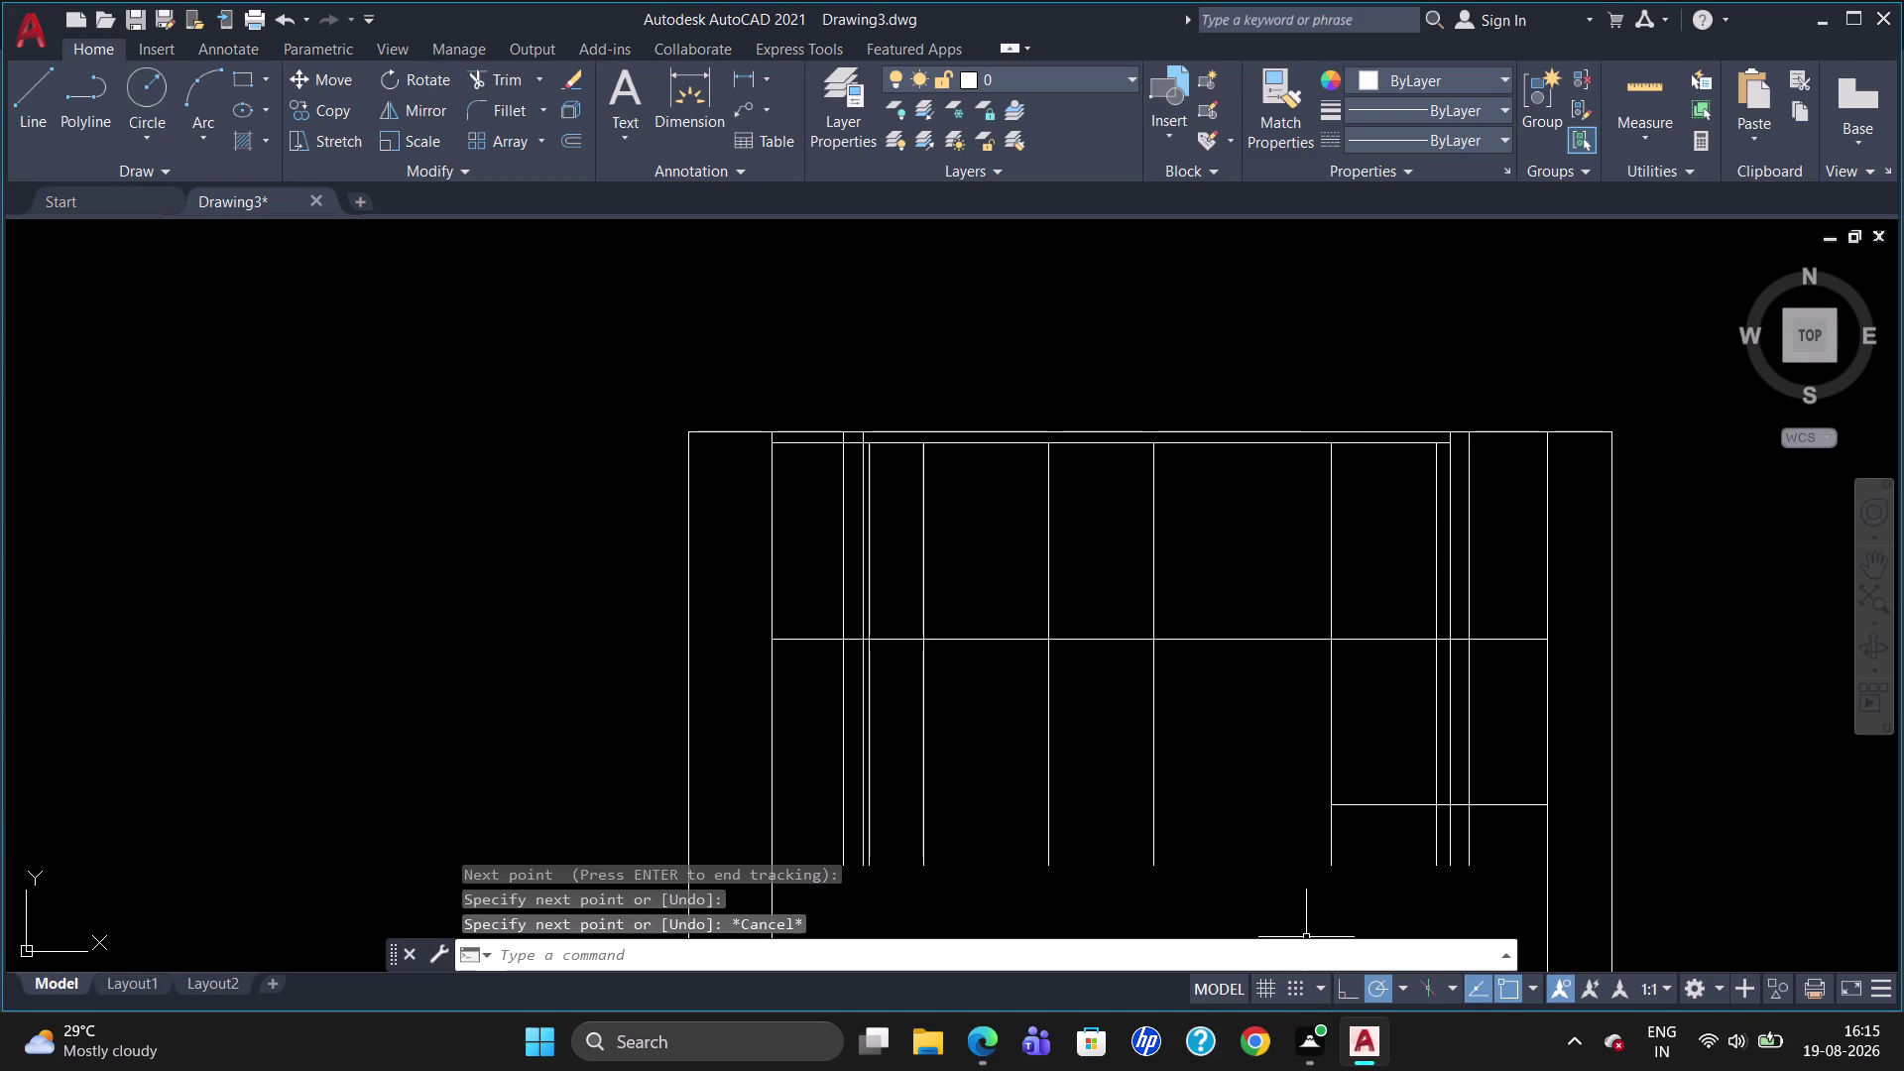
scroll(down, 3)
scroll(up, 3)
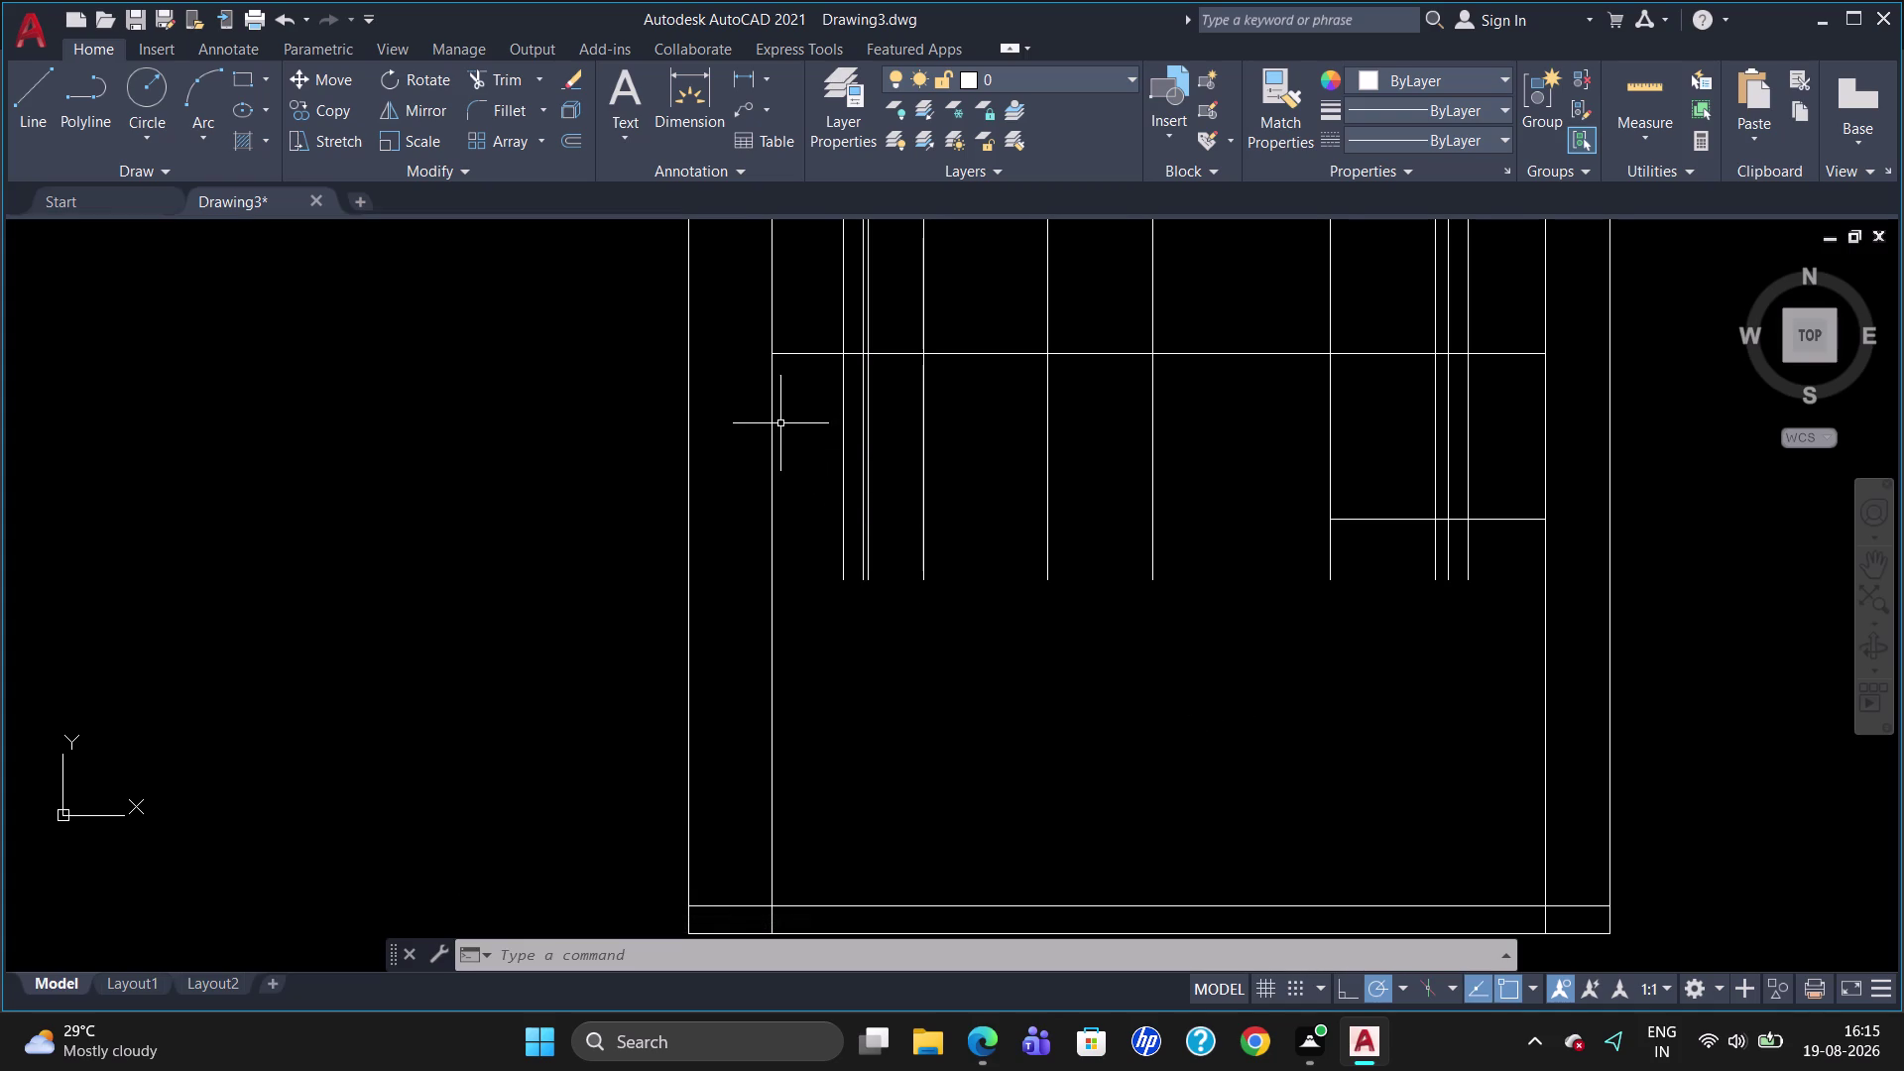
Draw a shelf line 600 below the upper shelf from the left divider to the central divider.
key(l)
key(Return)
text(TK)
key(Return)
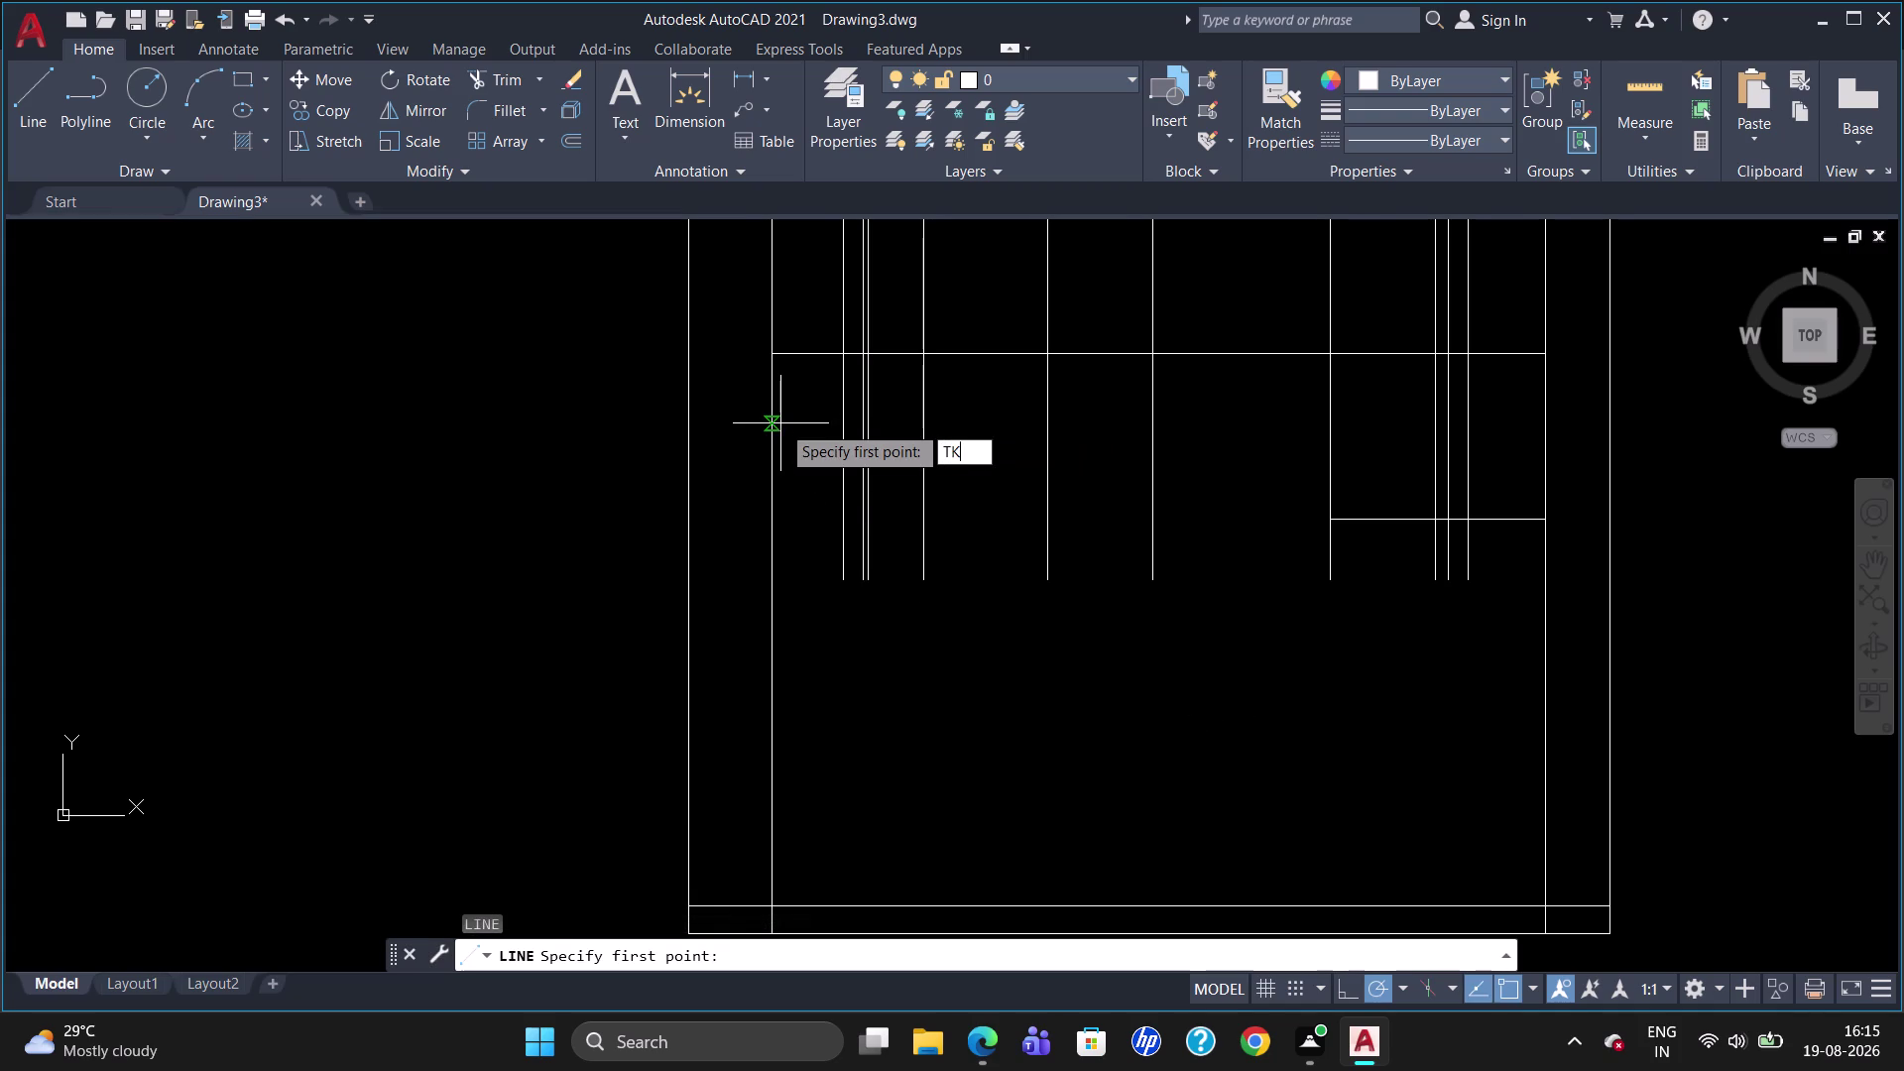
click(772, 358)
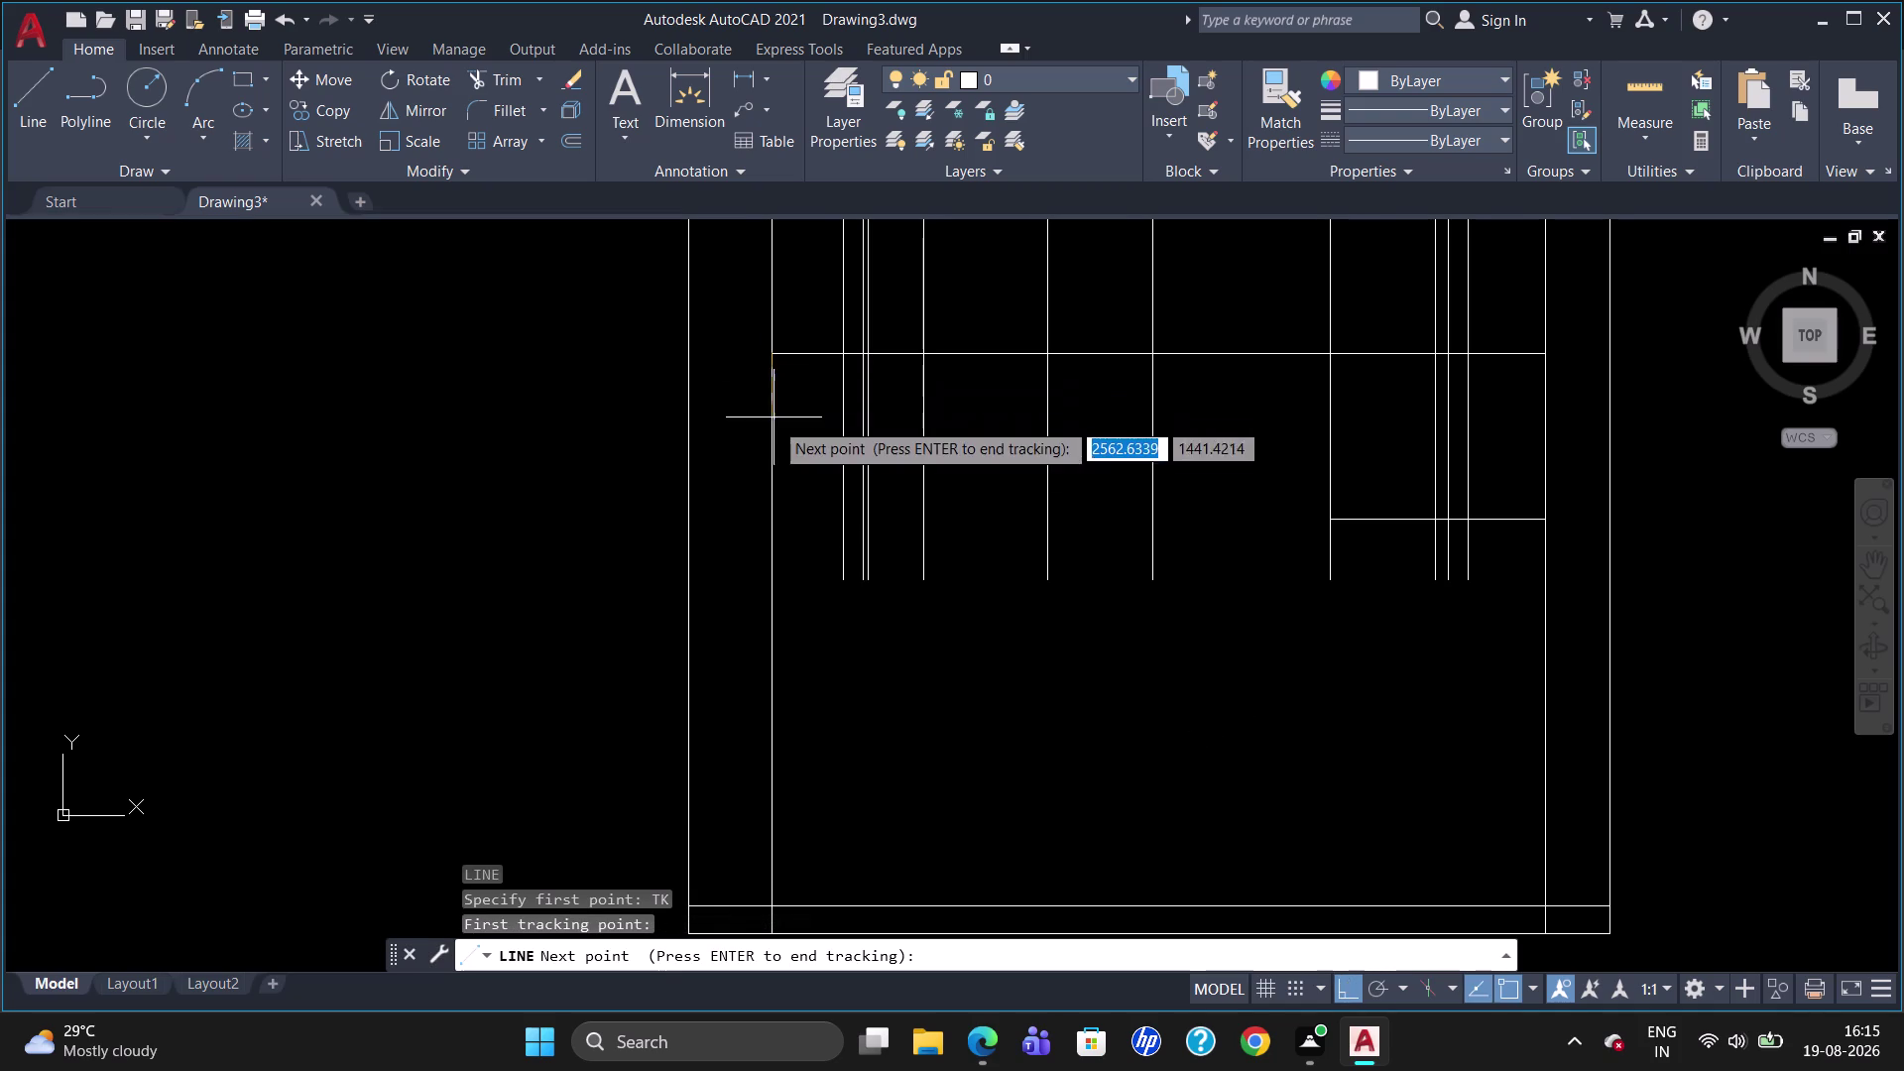
text(600)
key(Return)
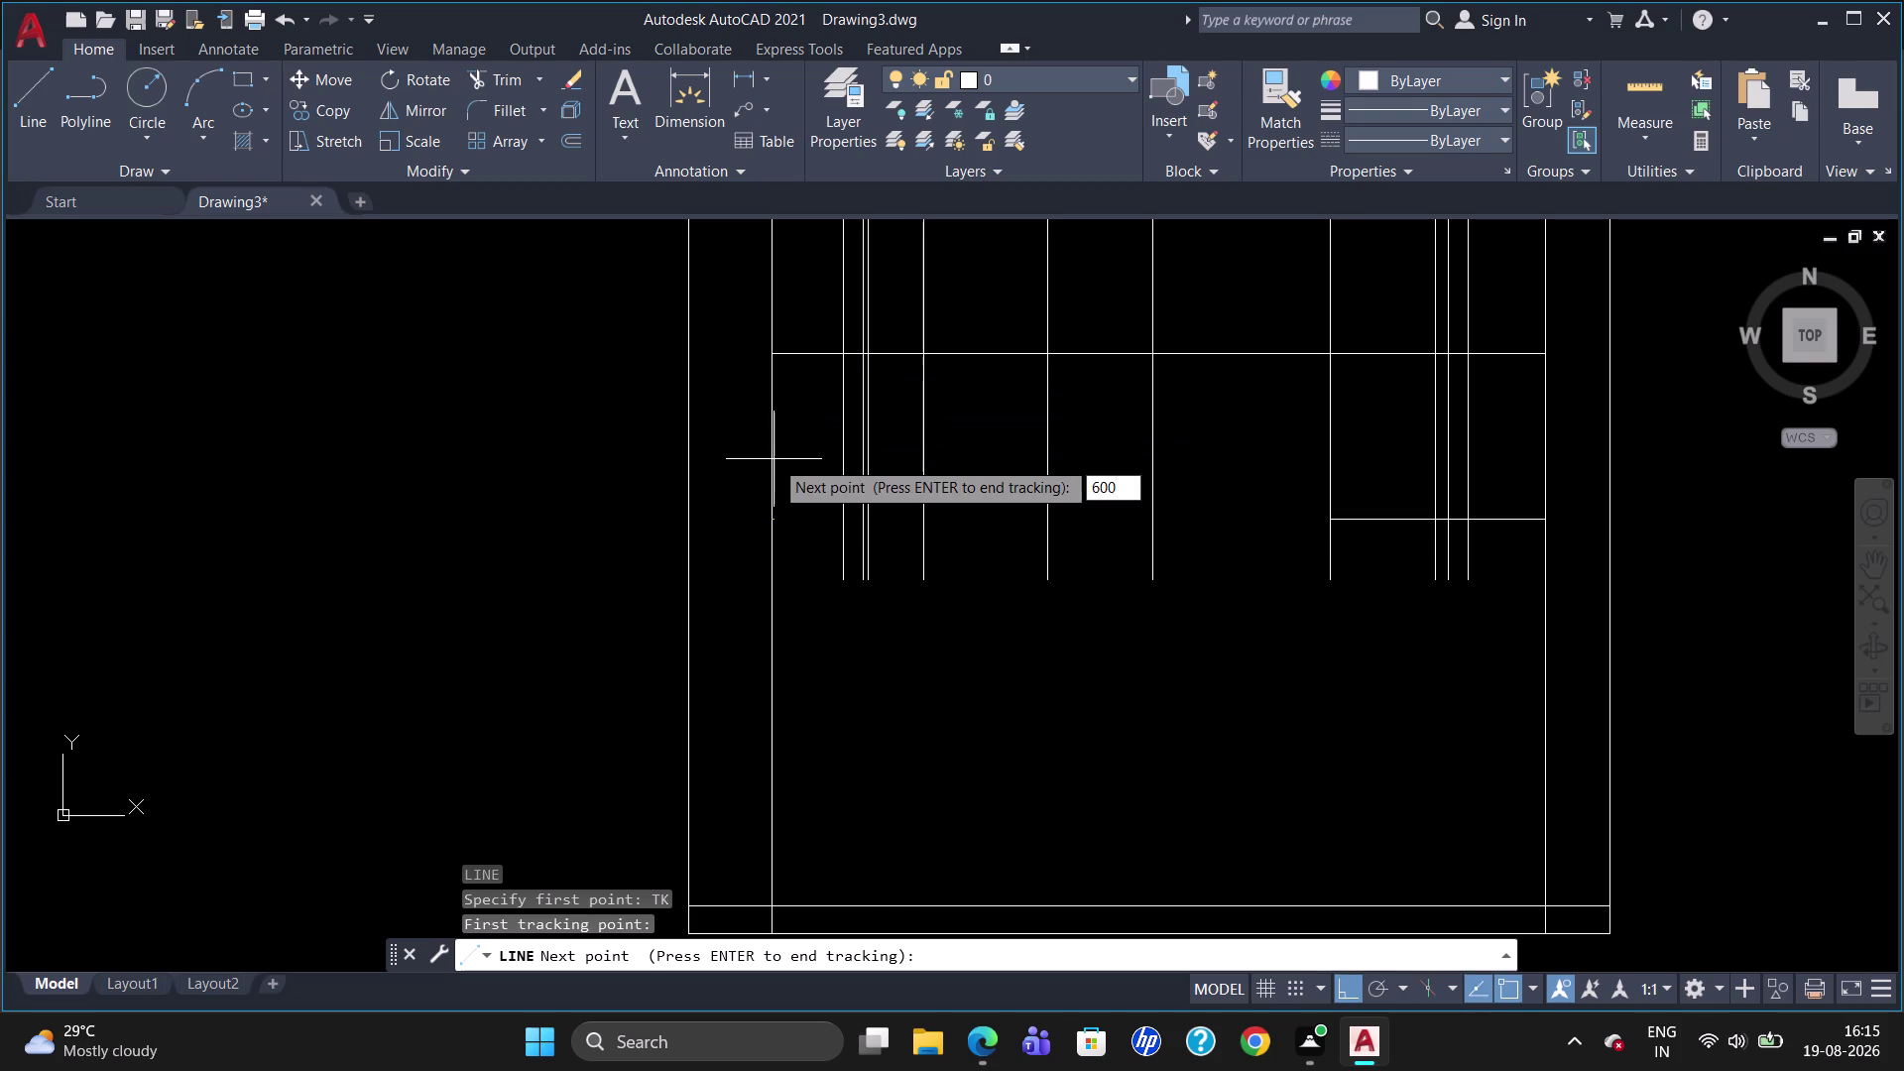
key(Return)
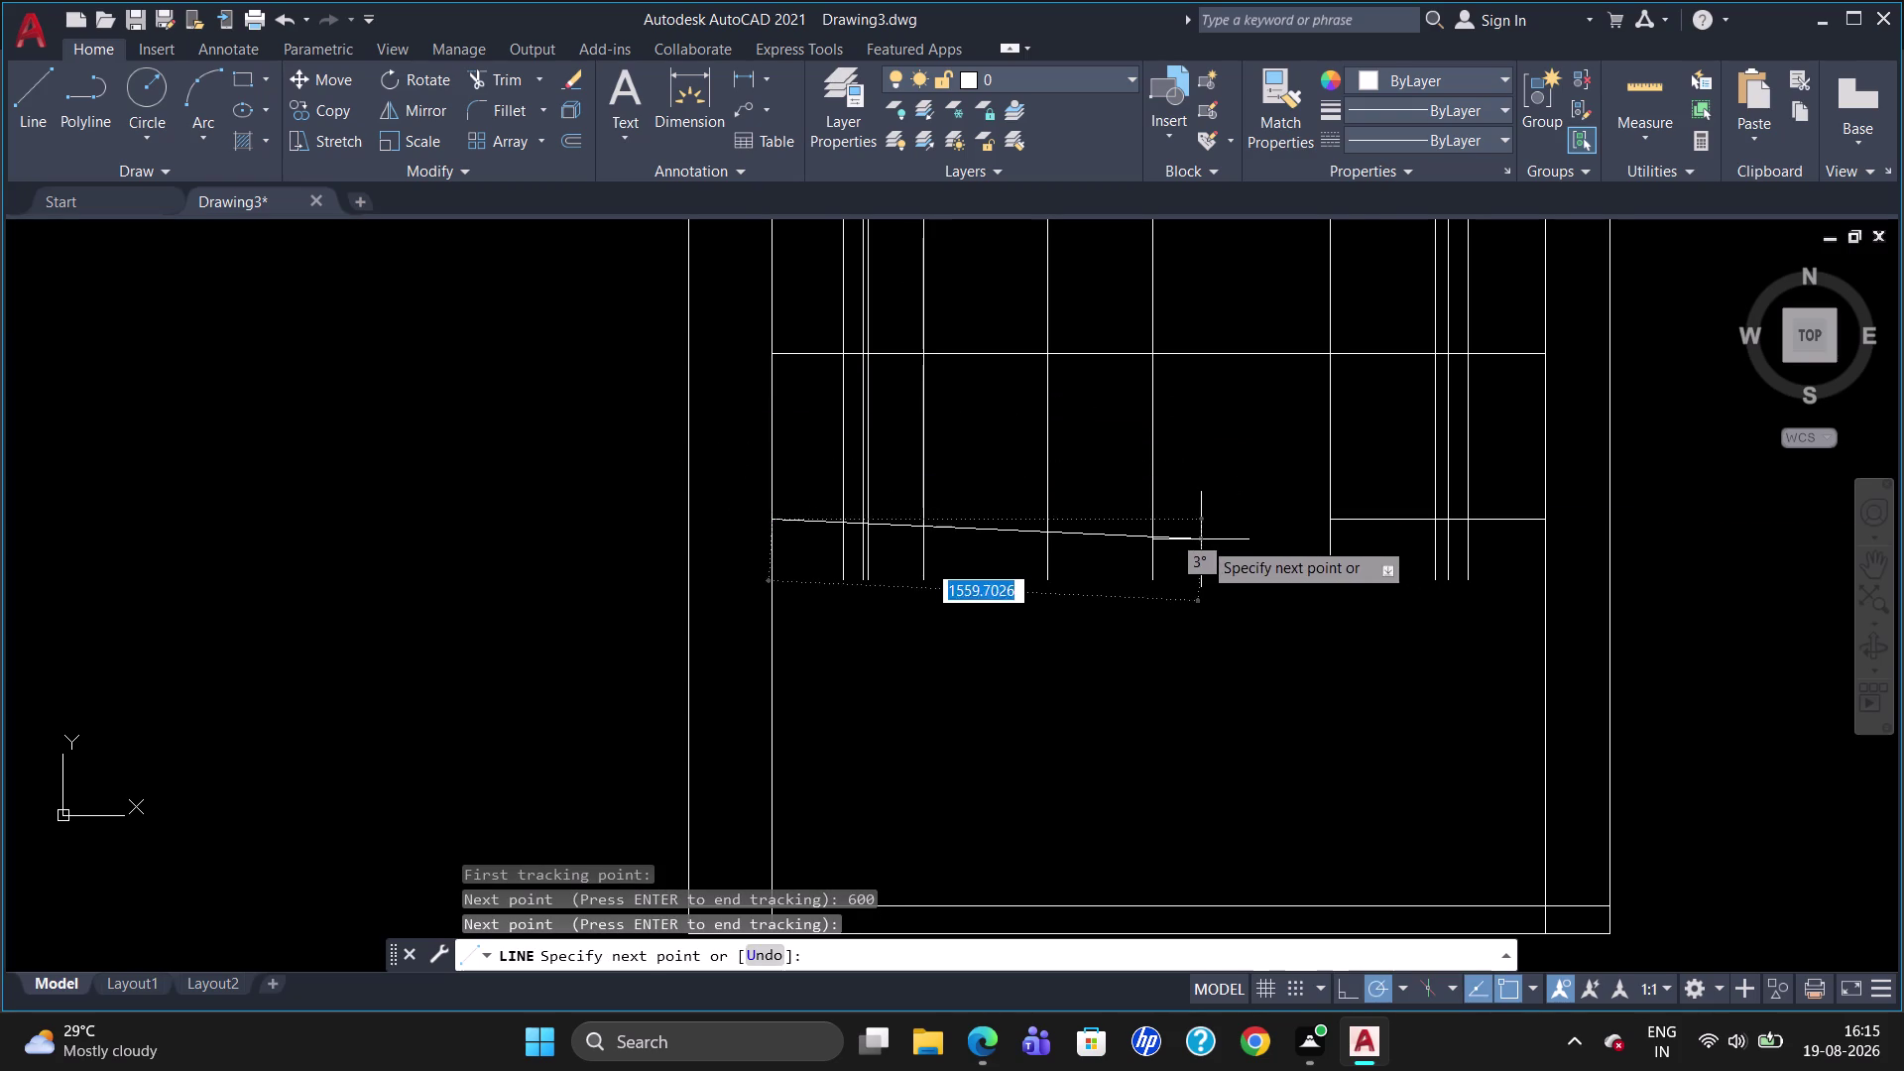
click(1157, 521)
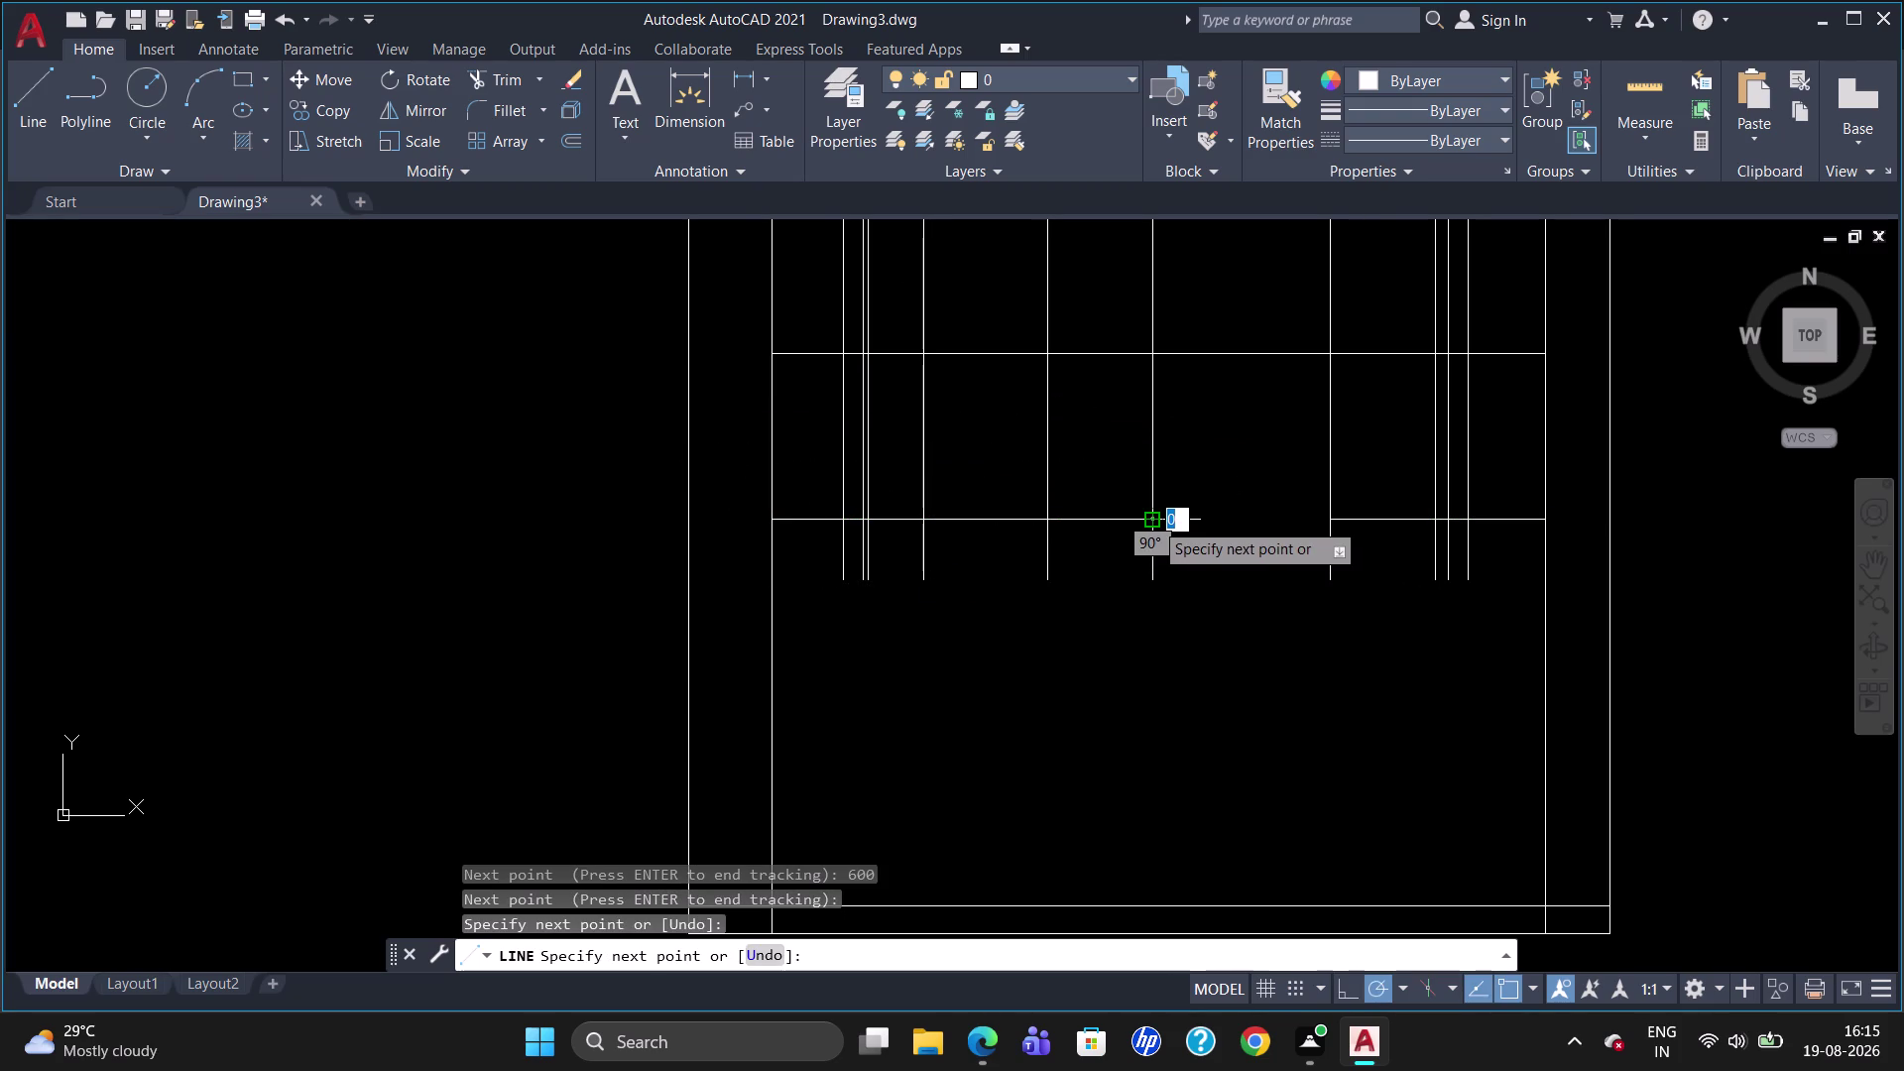
key(Escape)
text(TR)
key(Return)
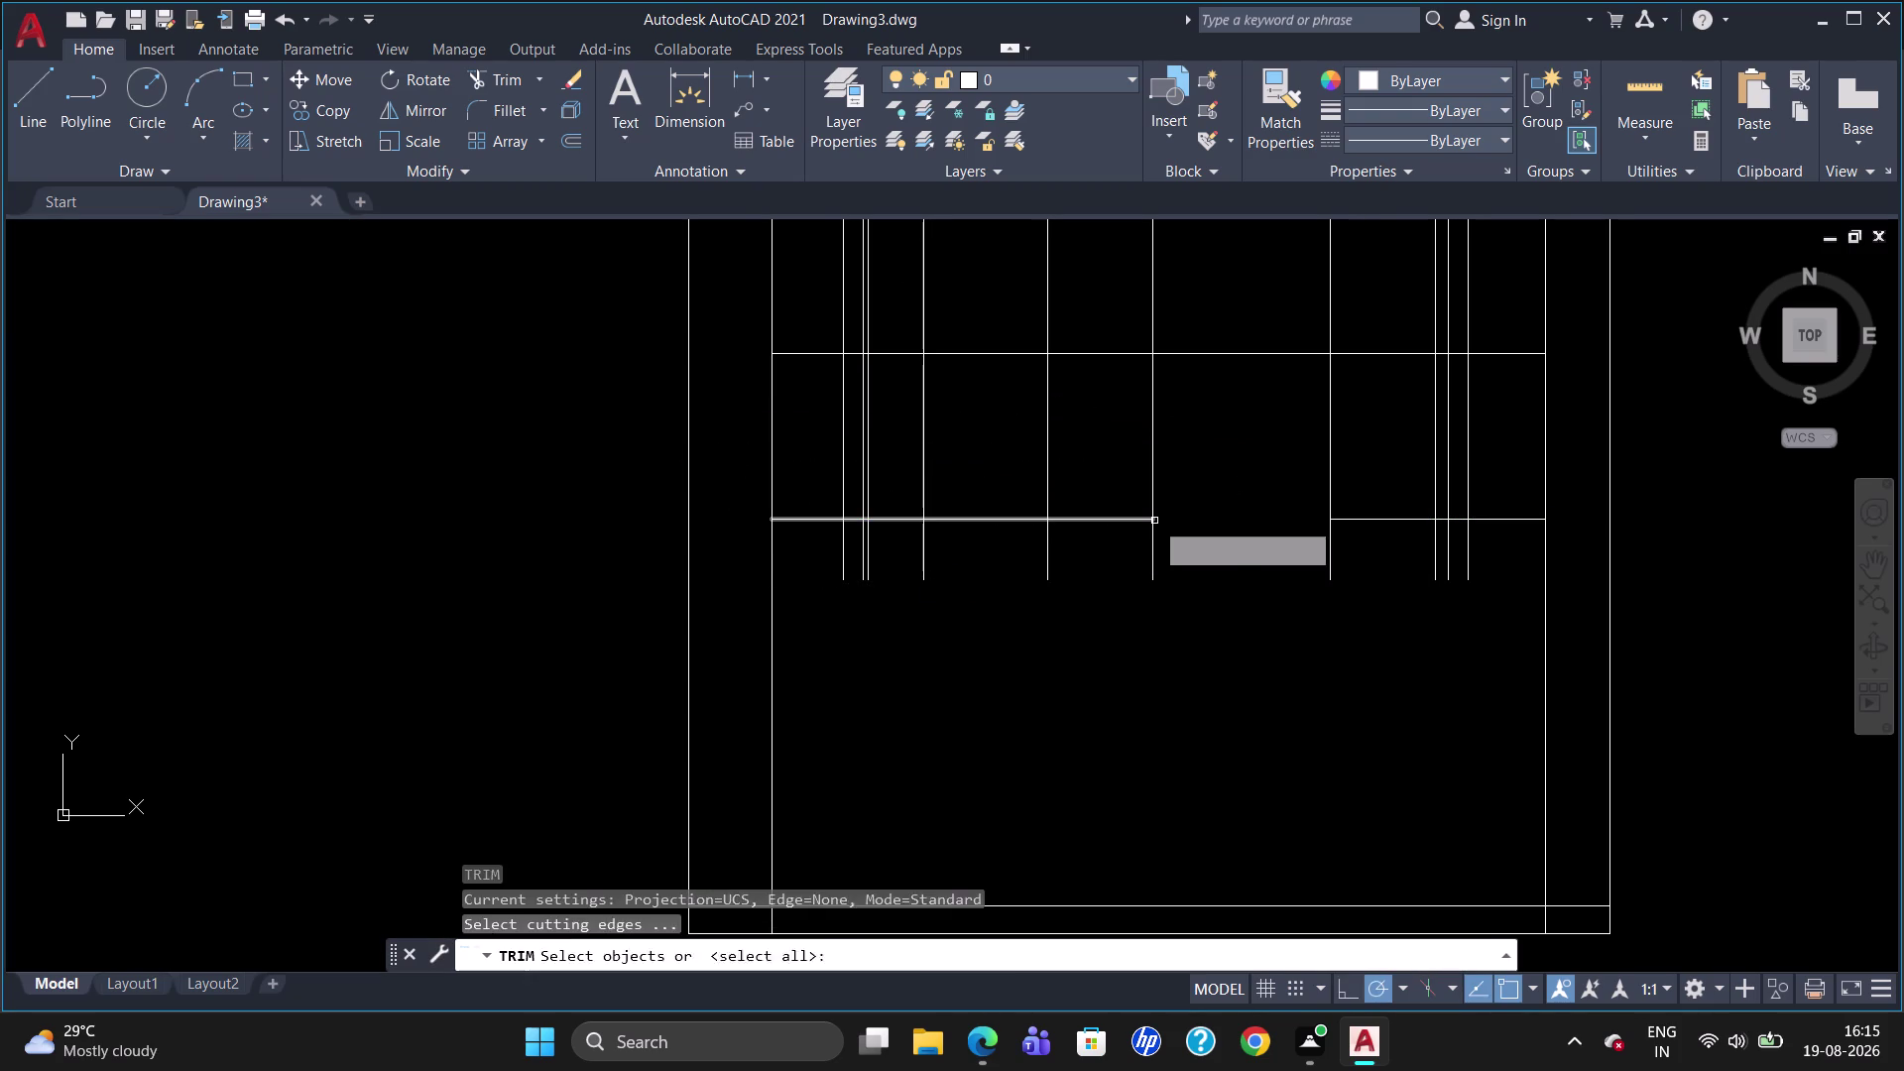
Trim the divider segments hanging below the right and left shelf lines.
key(Return)
drag(1487, 575, 1397, 569)
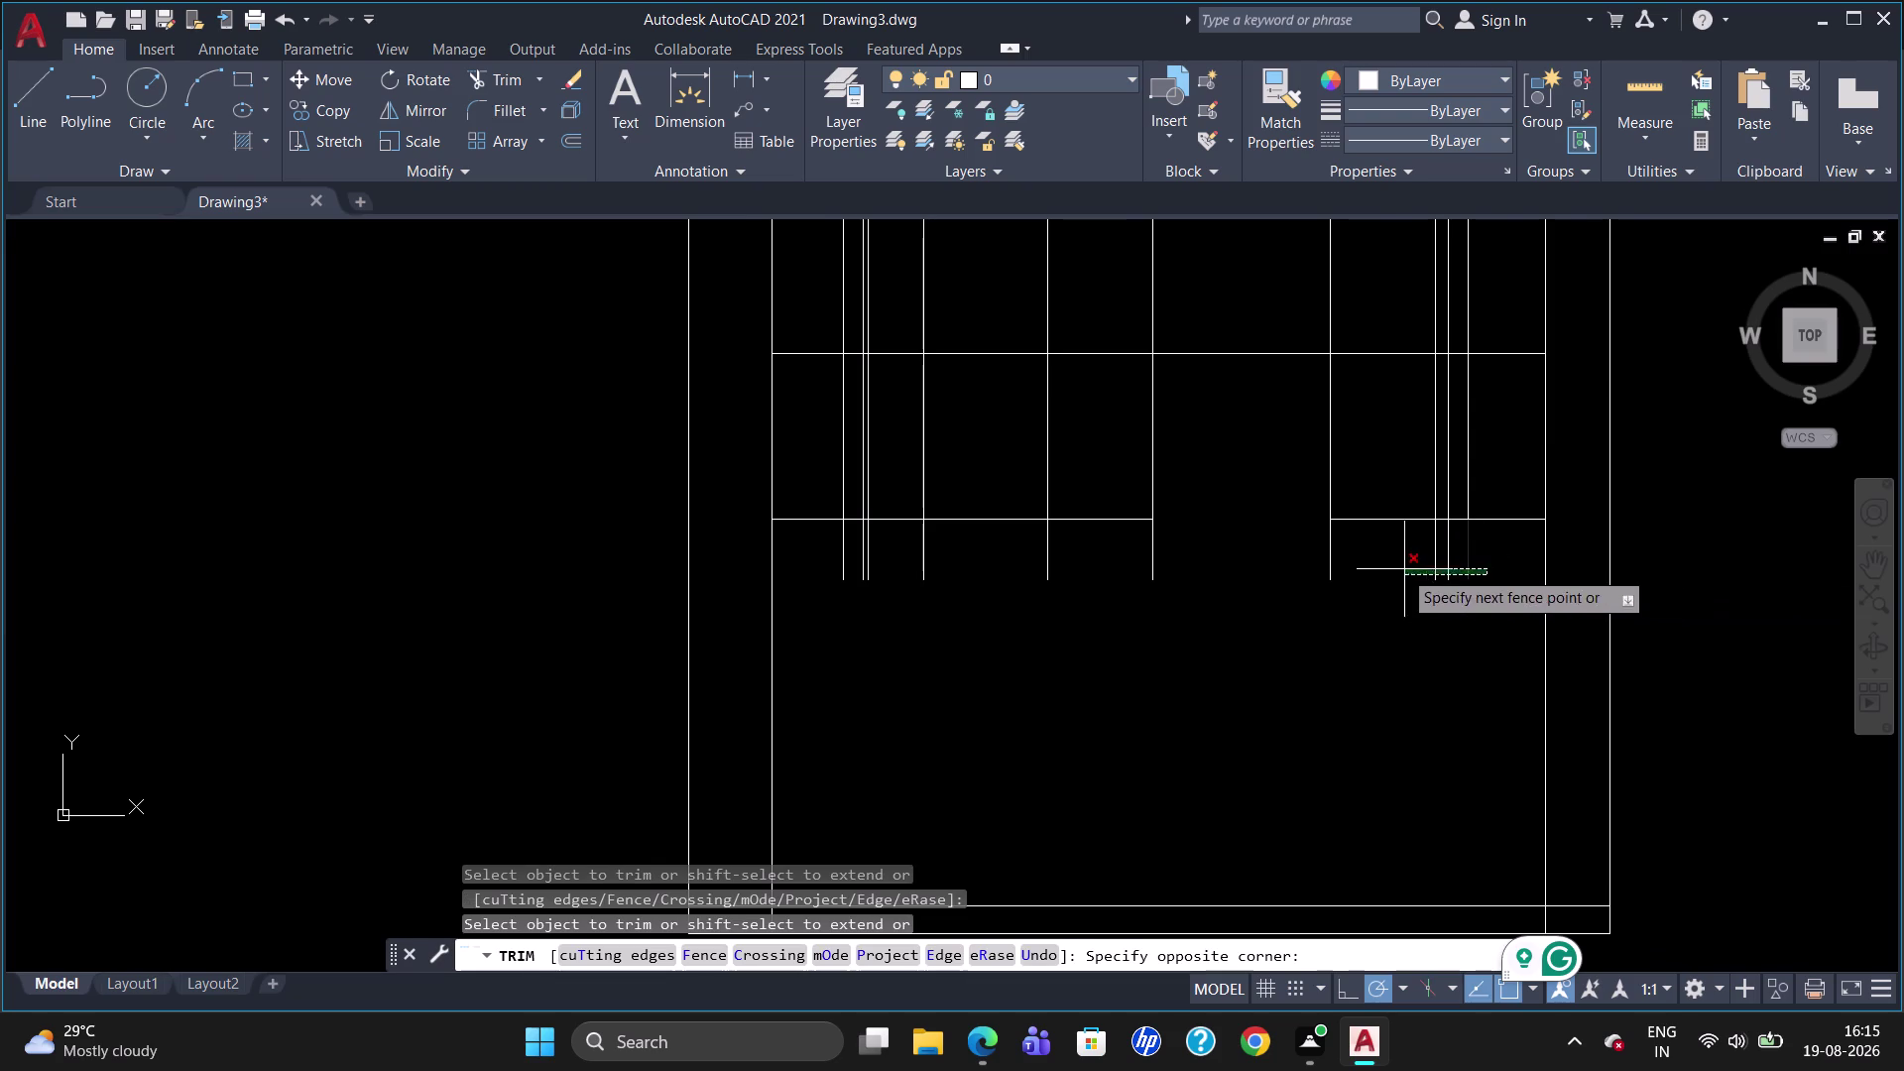
drag(1397, 569, 833, 579)
click(831, 579)
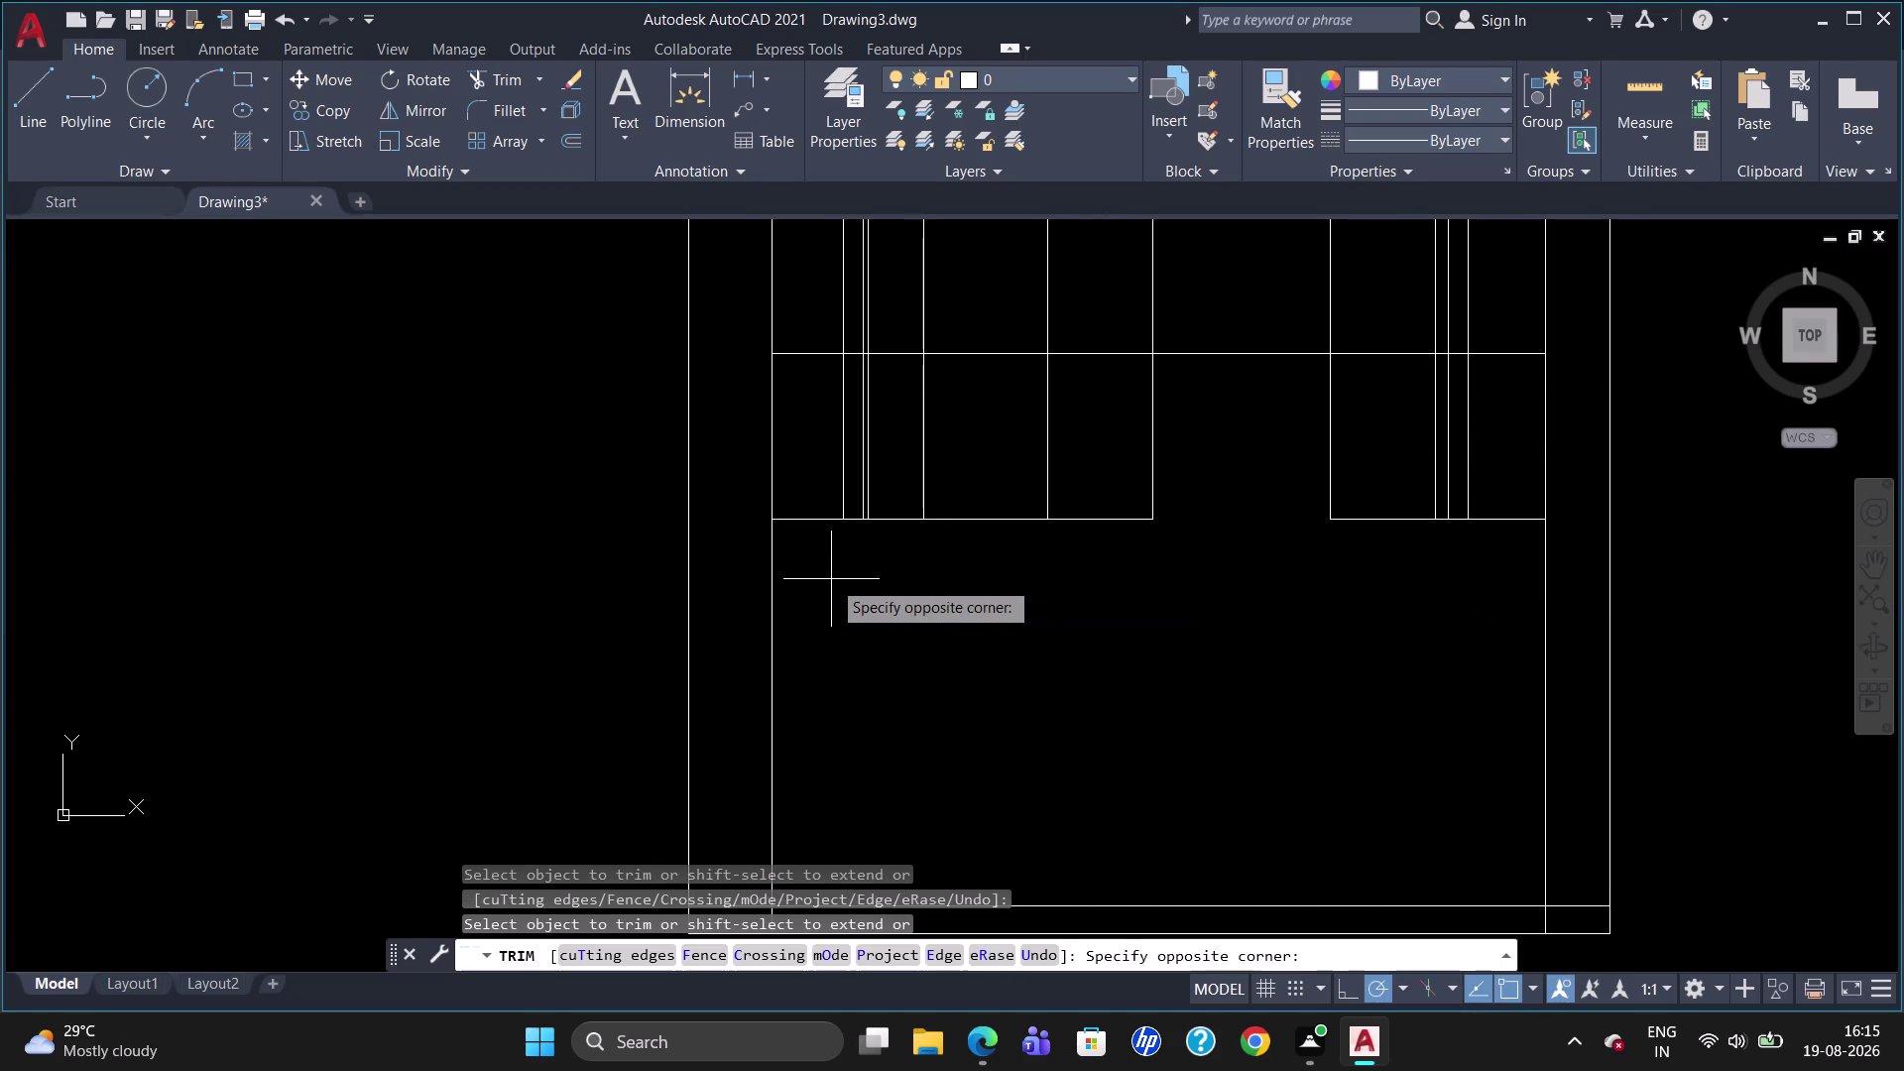
key(Escape)
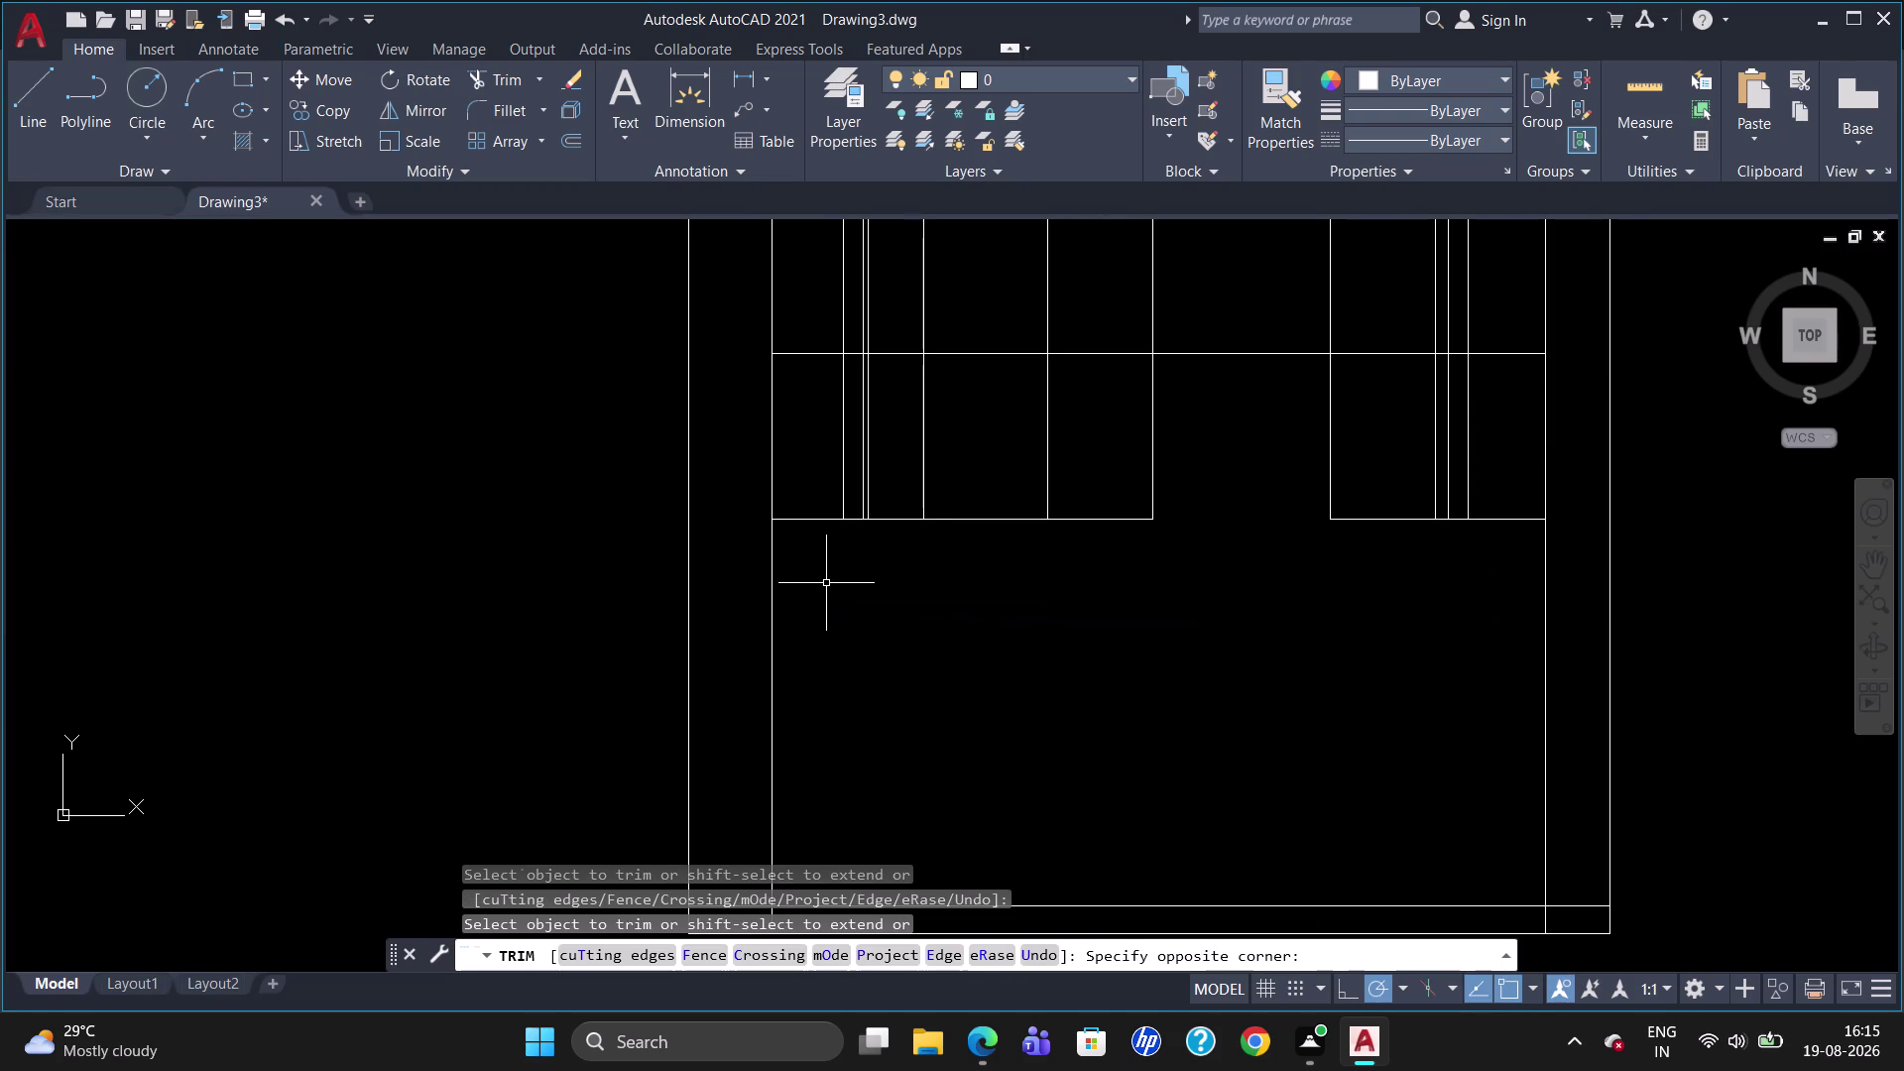
scroll(down, 3)
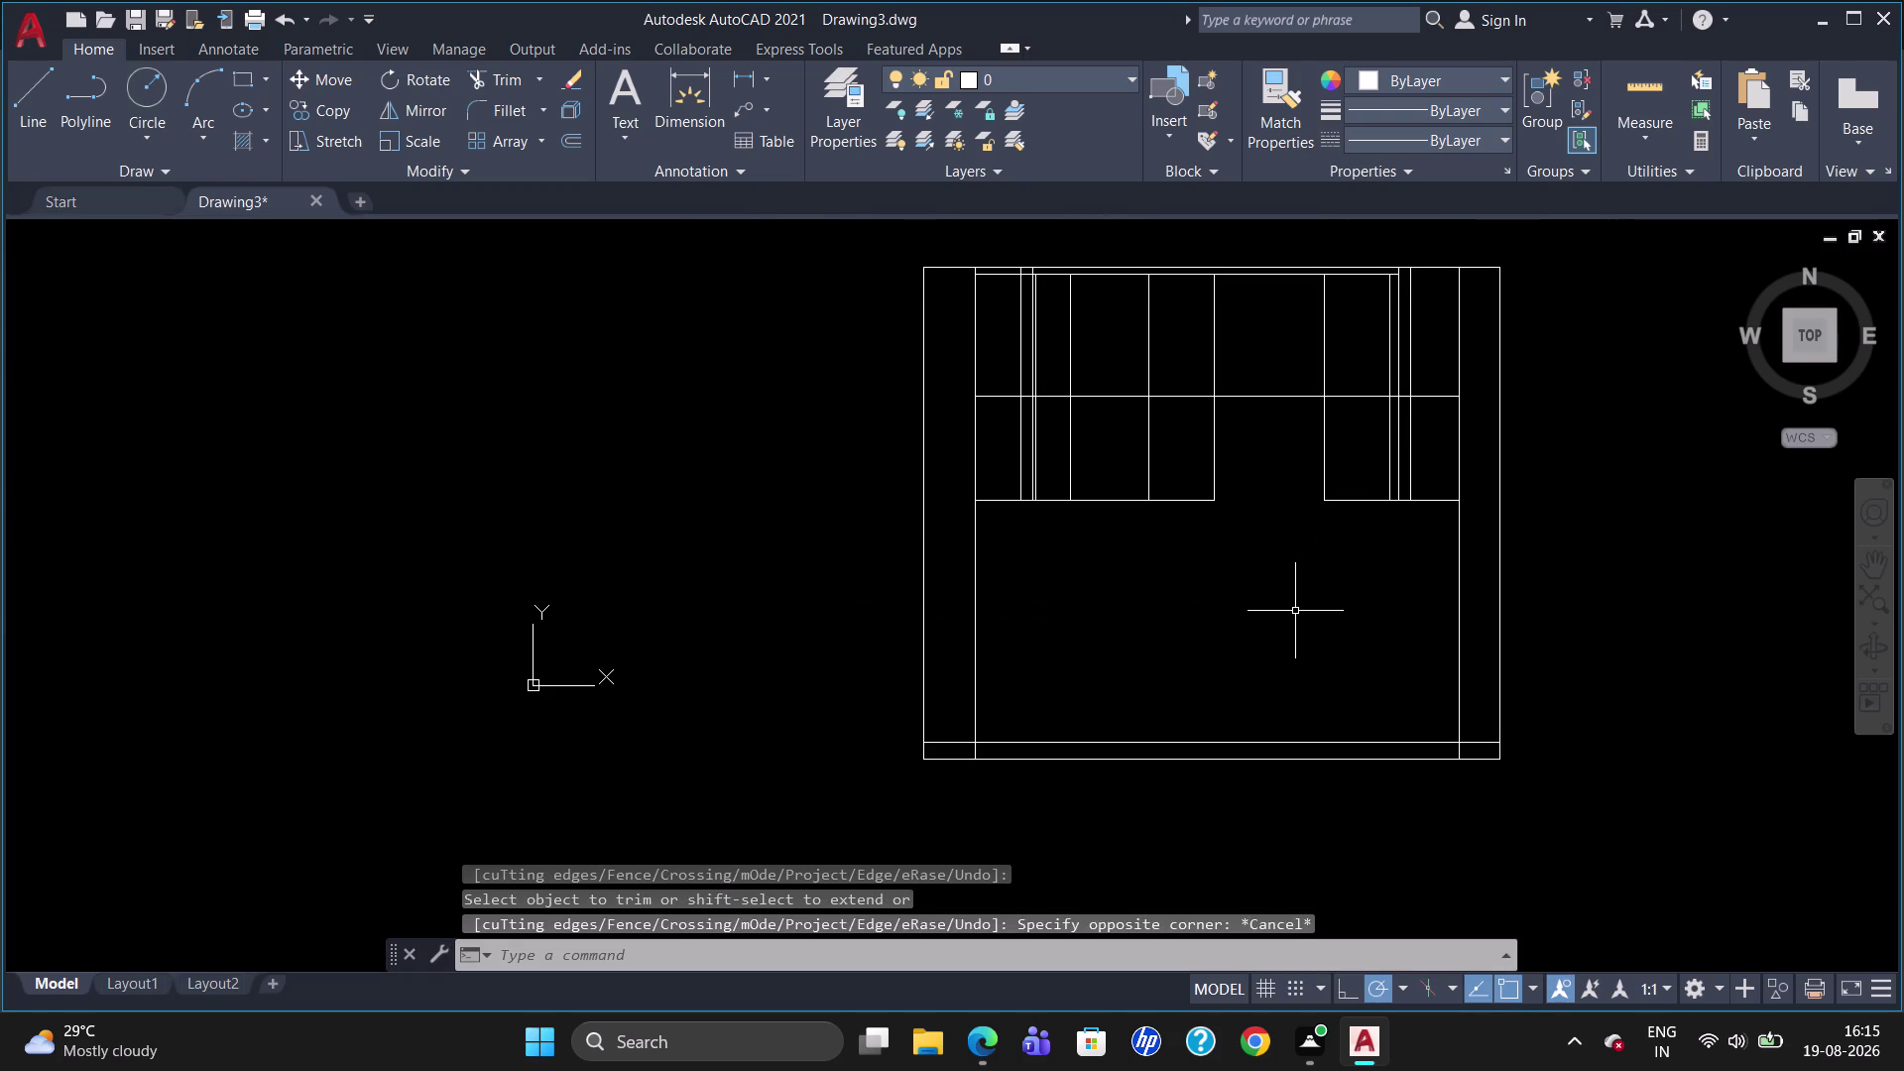
scroll(up, 3)
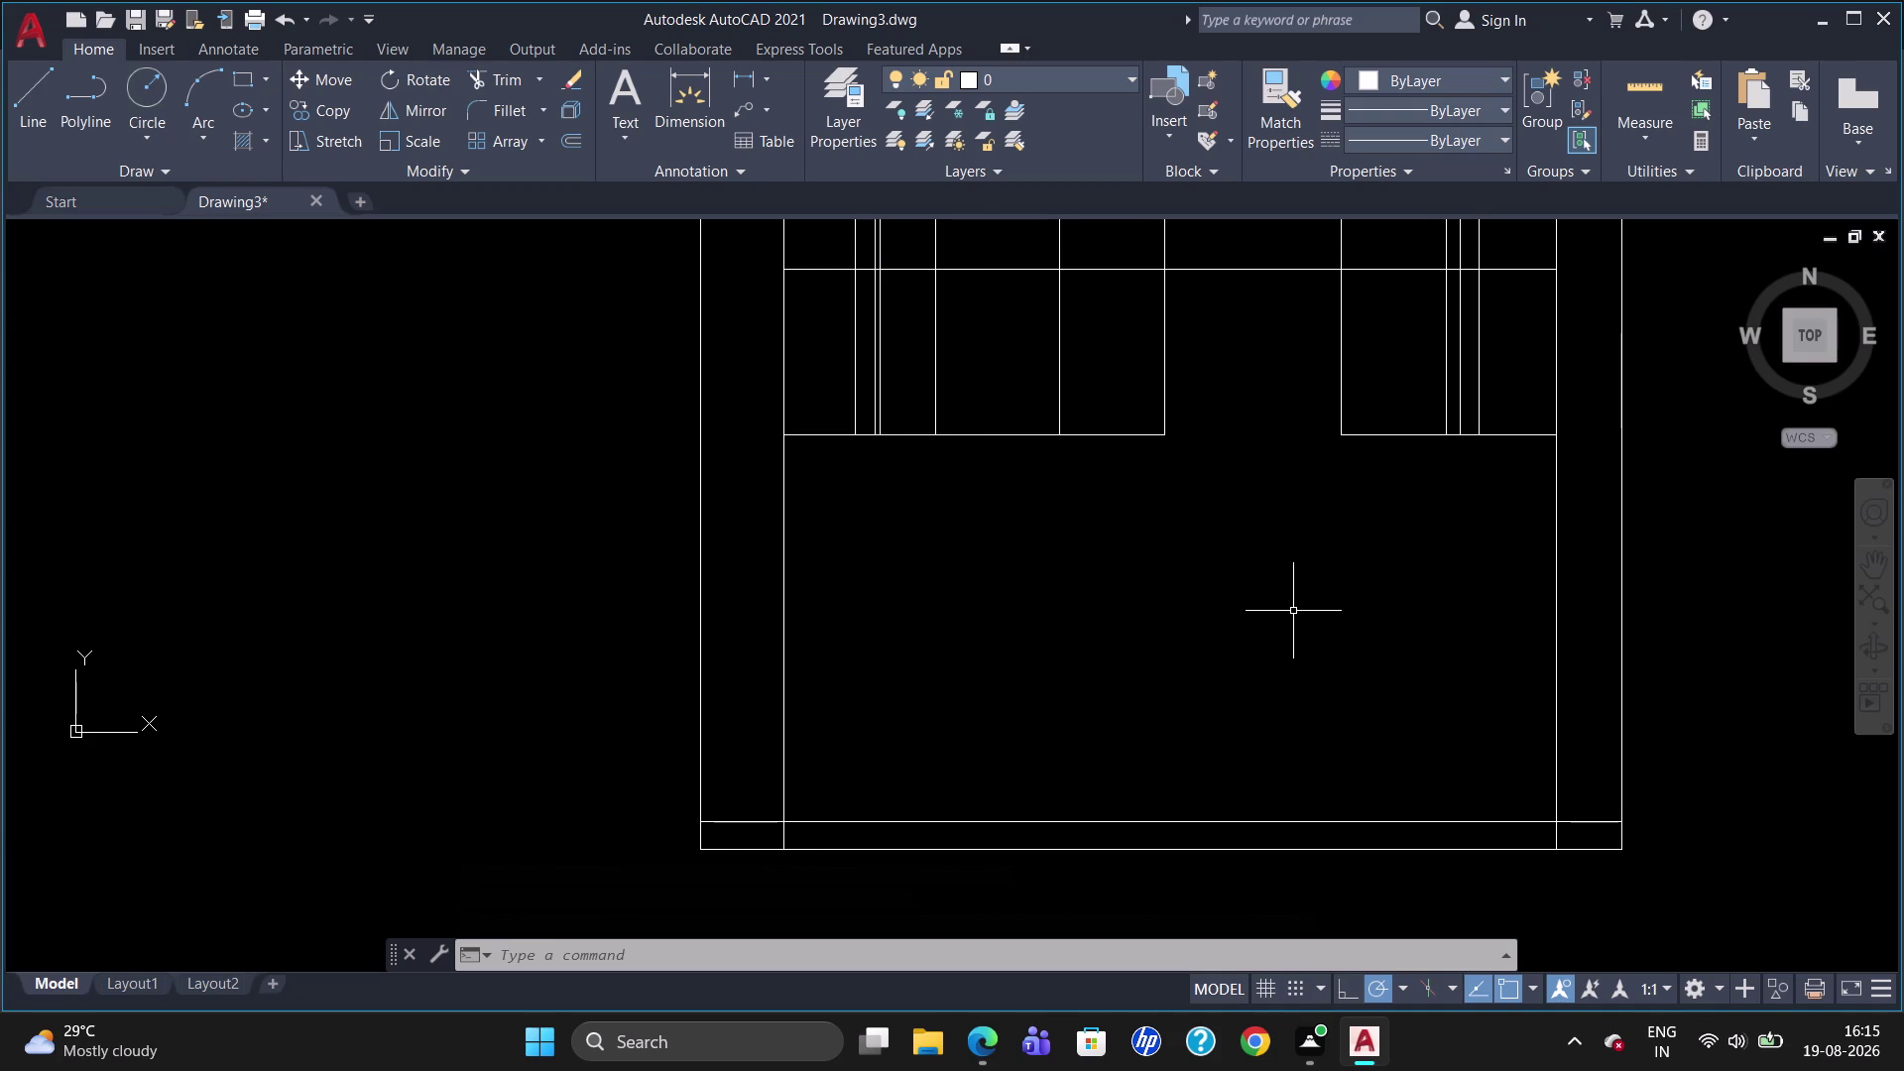
scroll(down, 3)
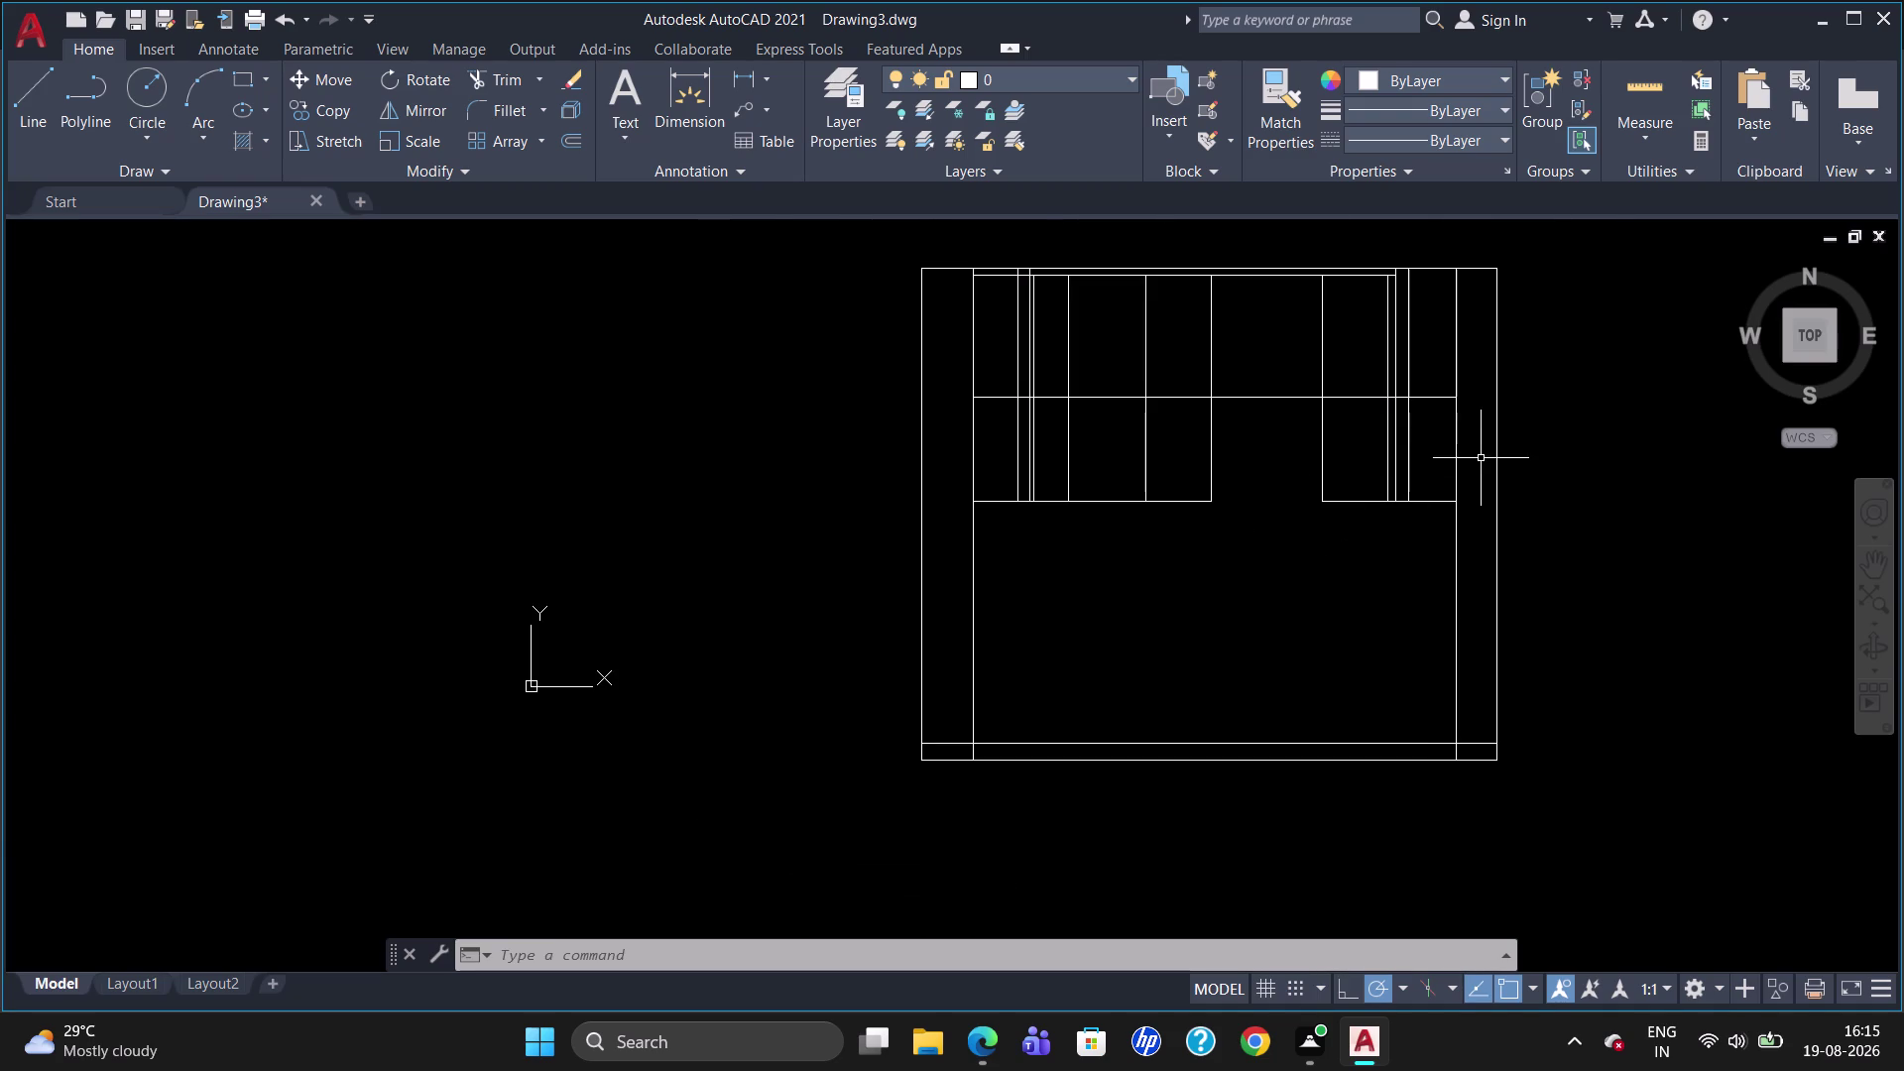
scroll(up, 3)
scroll(down, 3)
Break the unit's top line at two divider points.
scroll(up, 3)
scroll(down, 3)
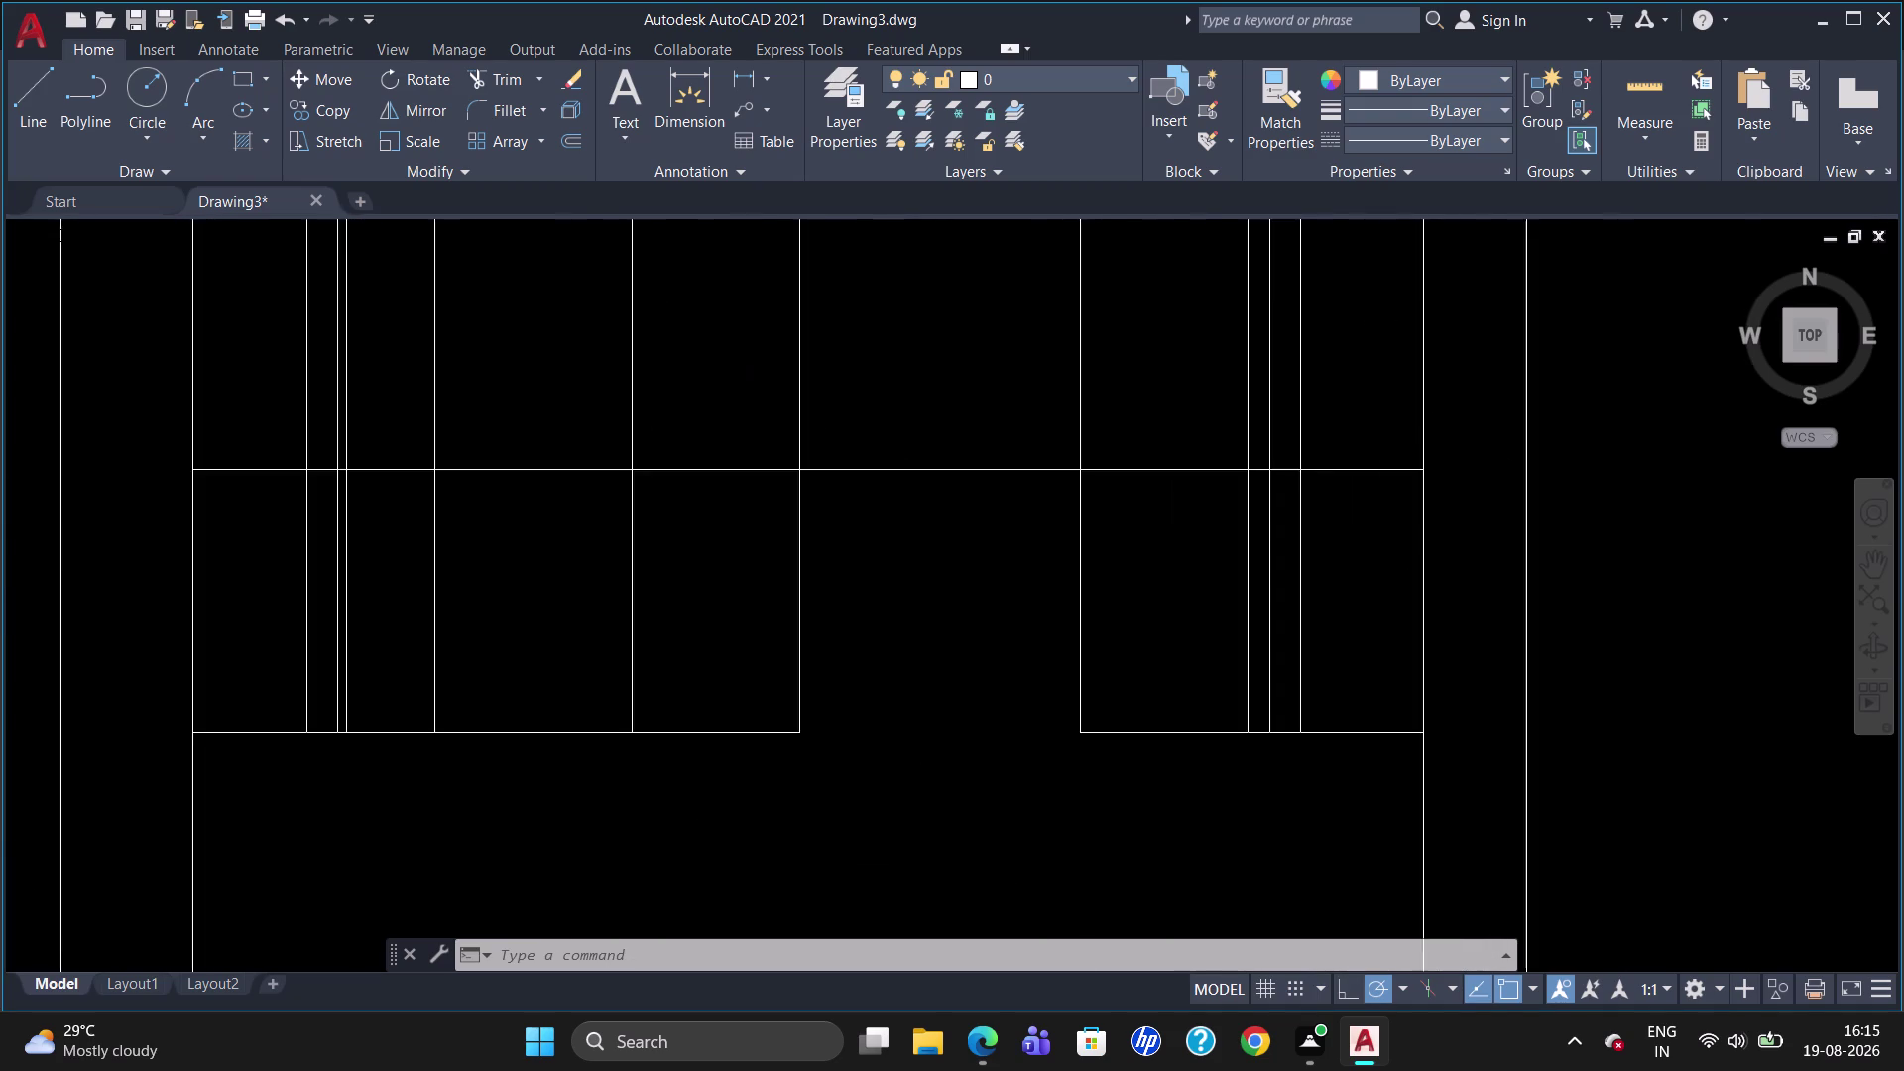
scroll(up, 3)
scroll(down, 3)
scroll(up, 3)
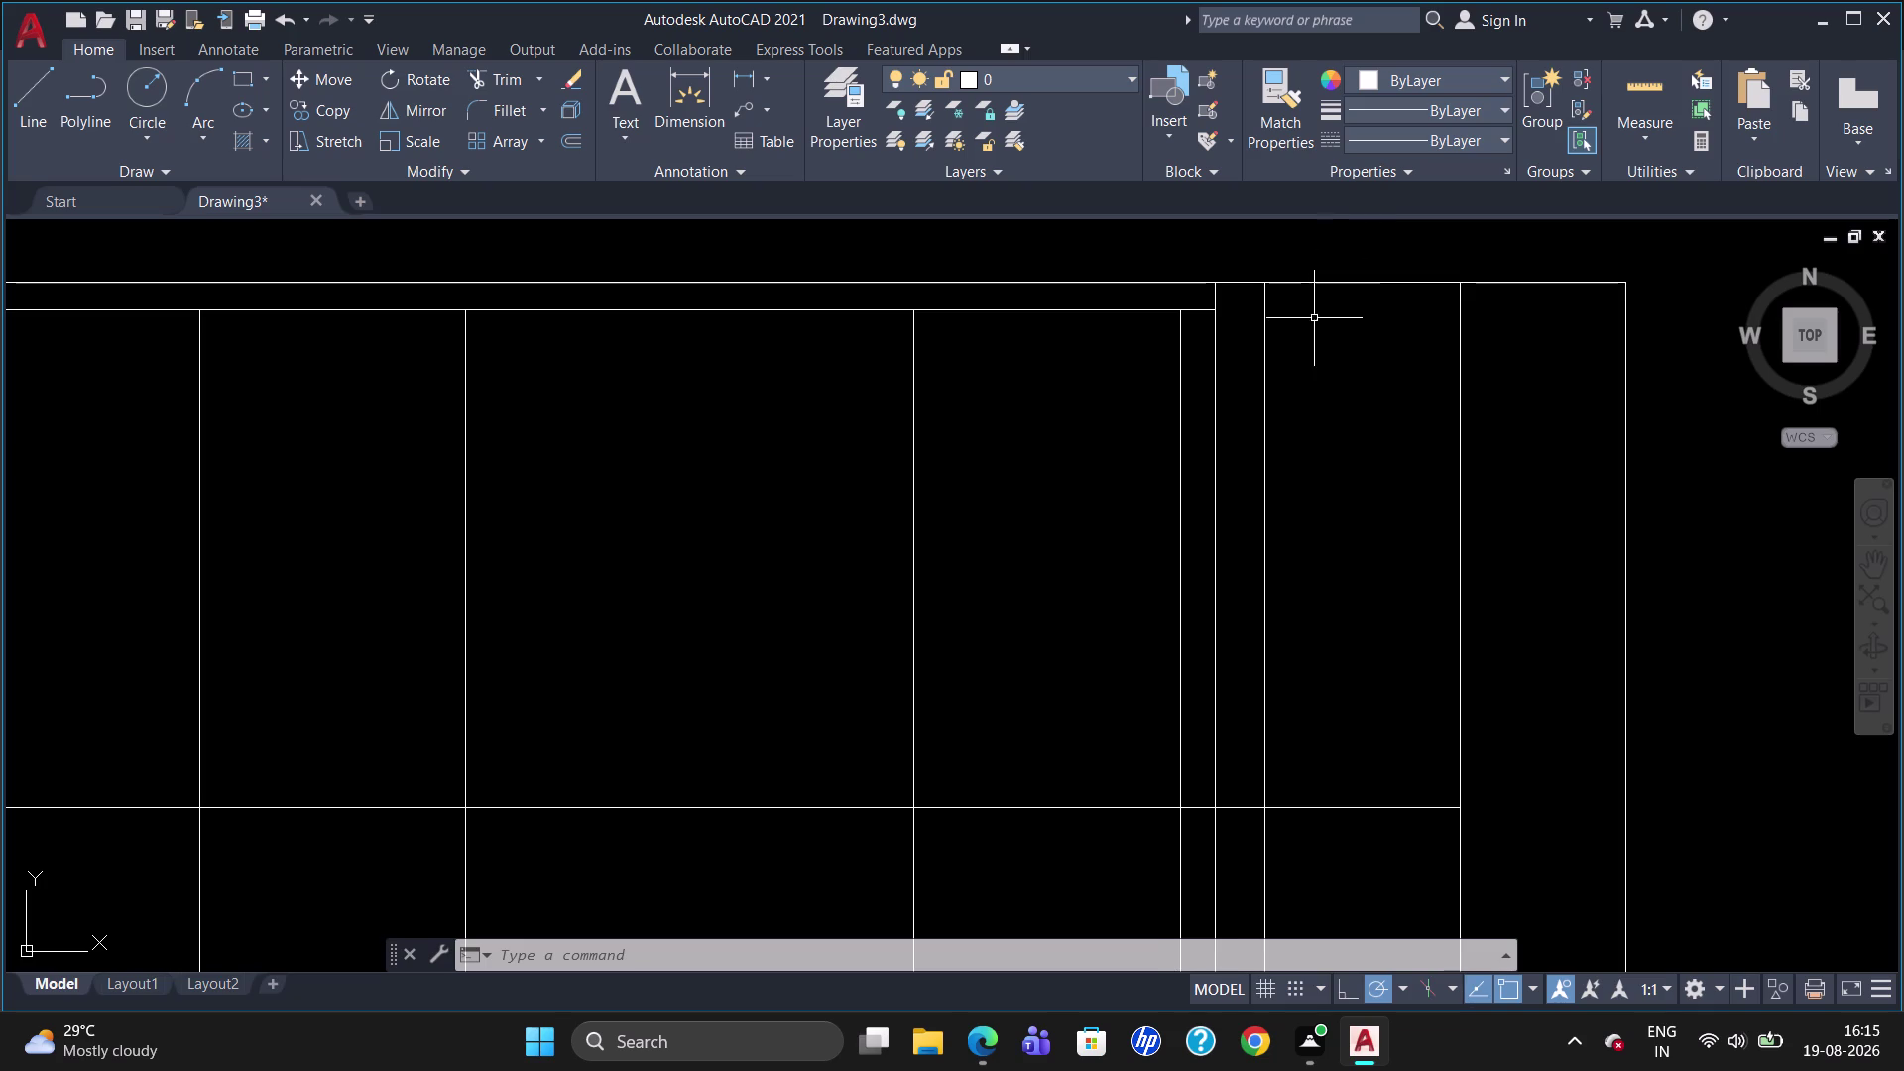
scroll(up, 3)
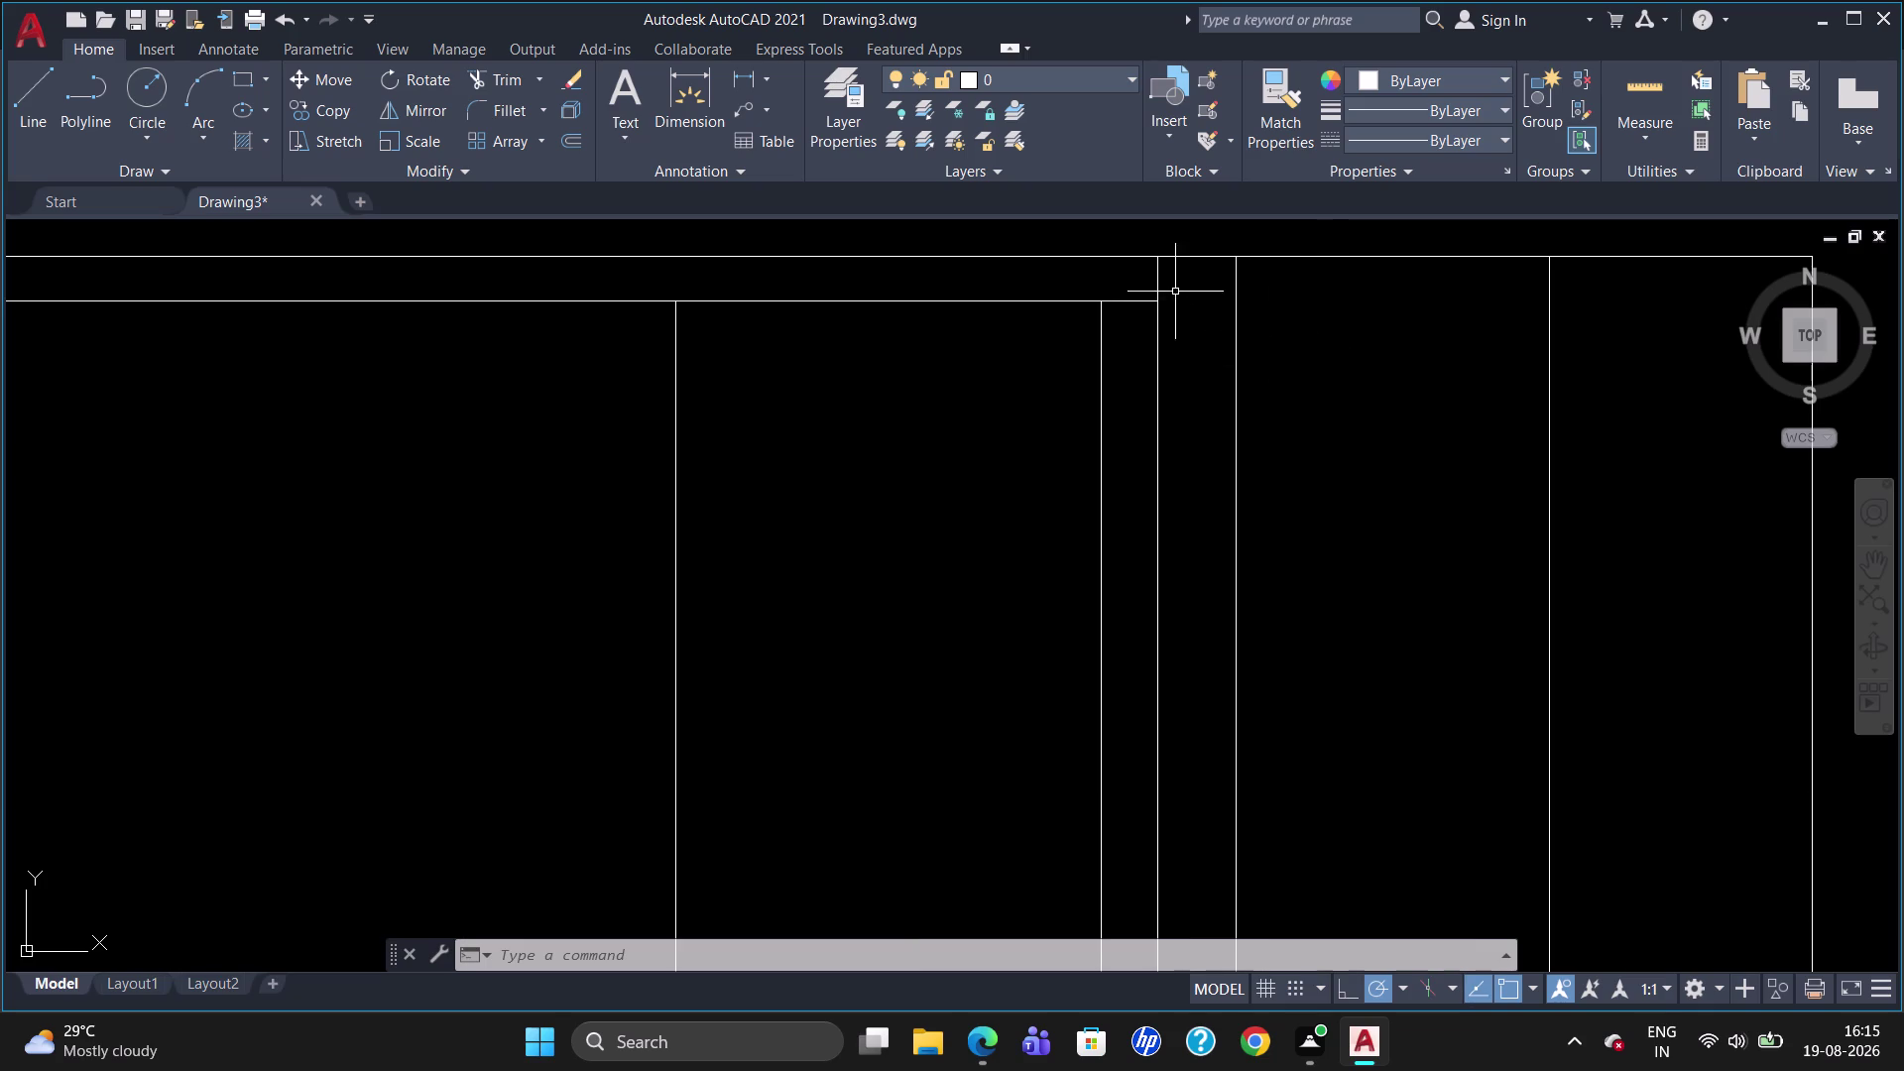
click(1187, 255)
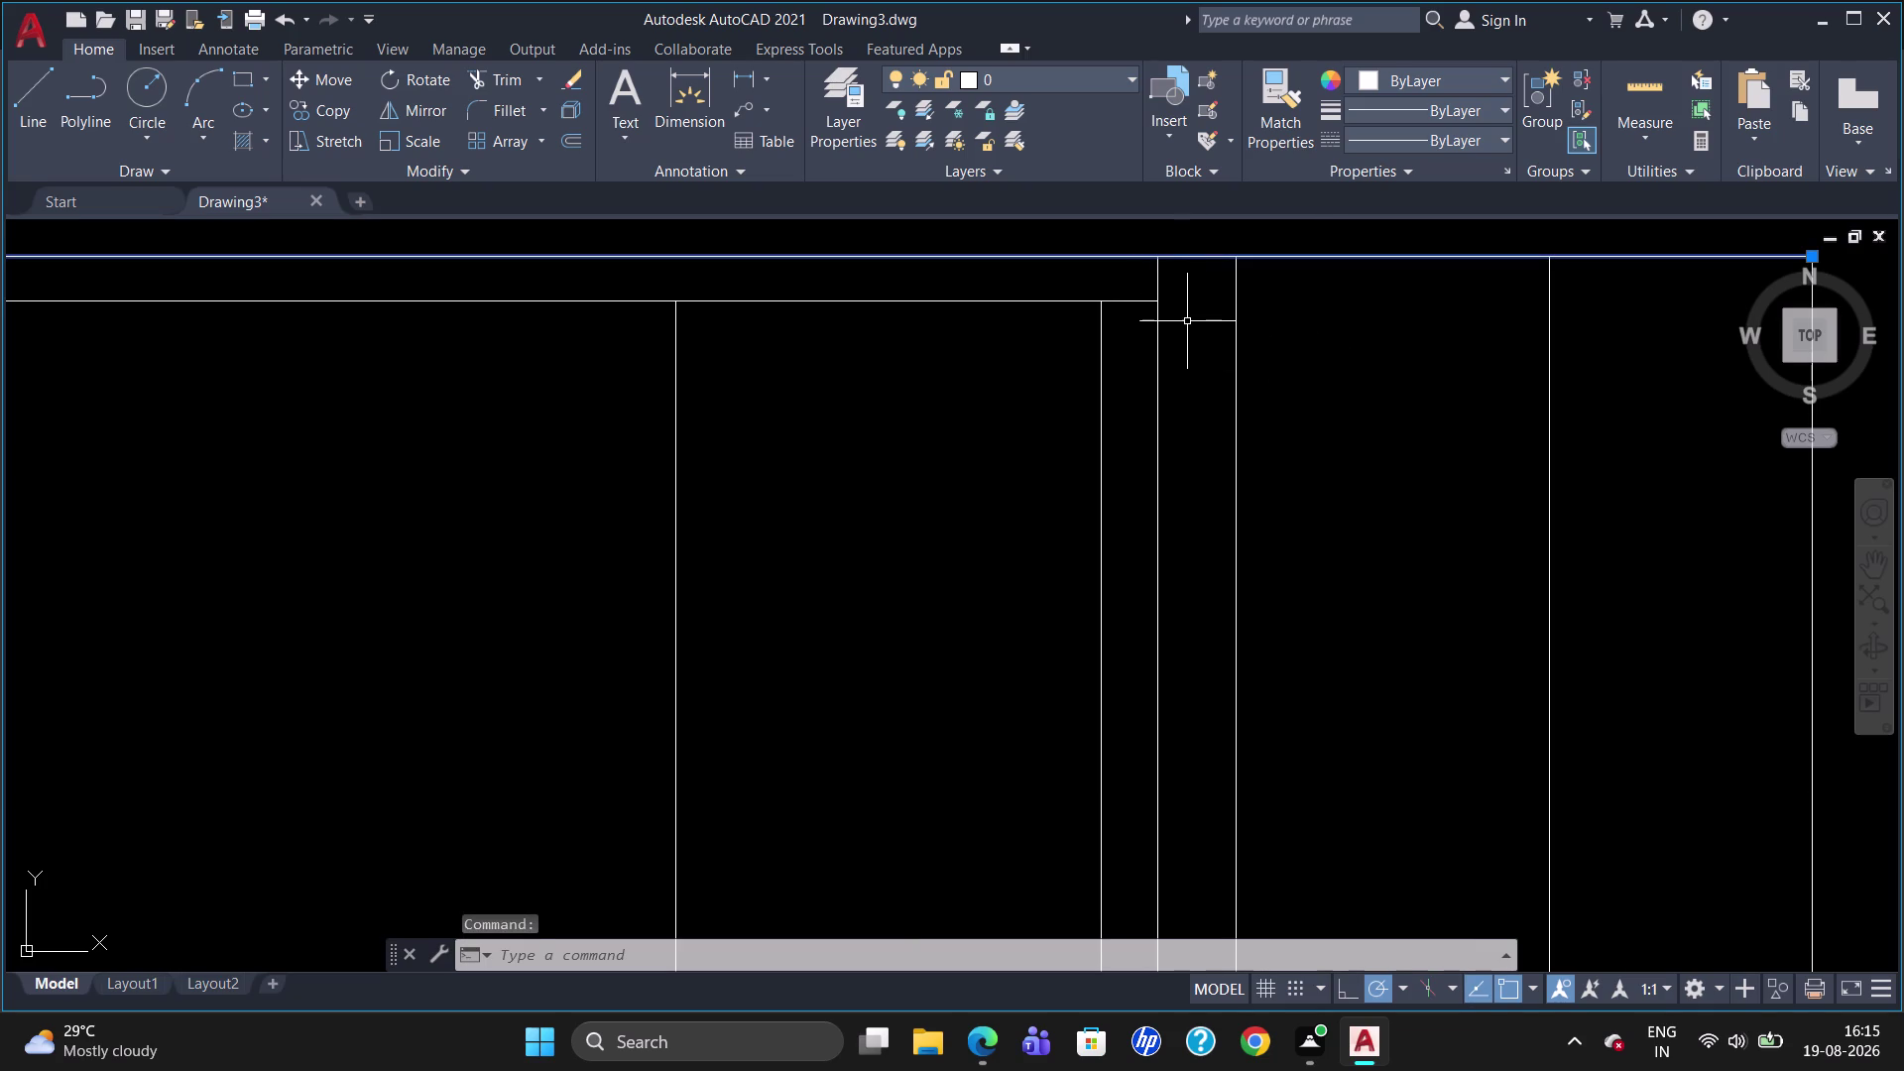
key(Escape)
text(B)
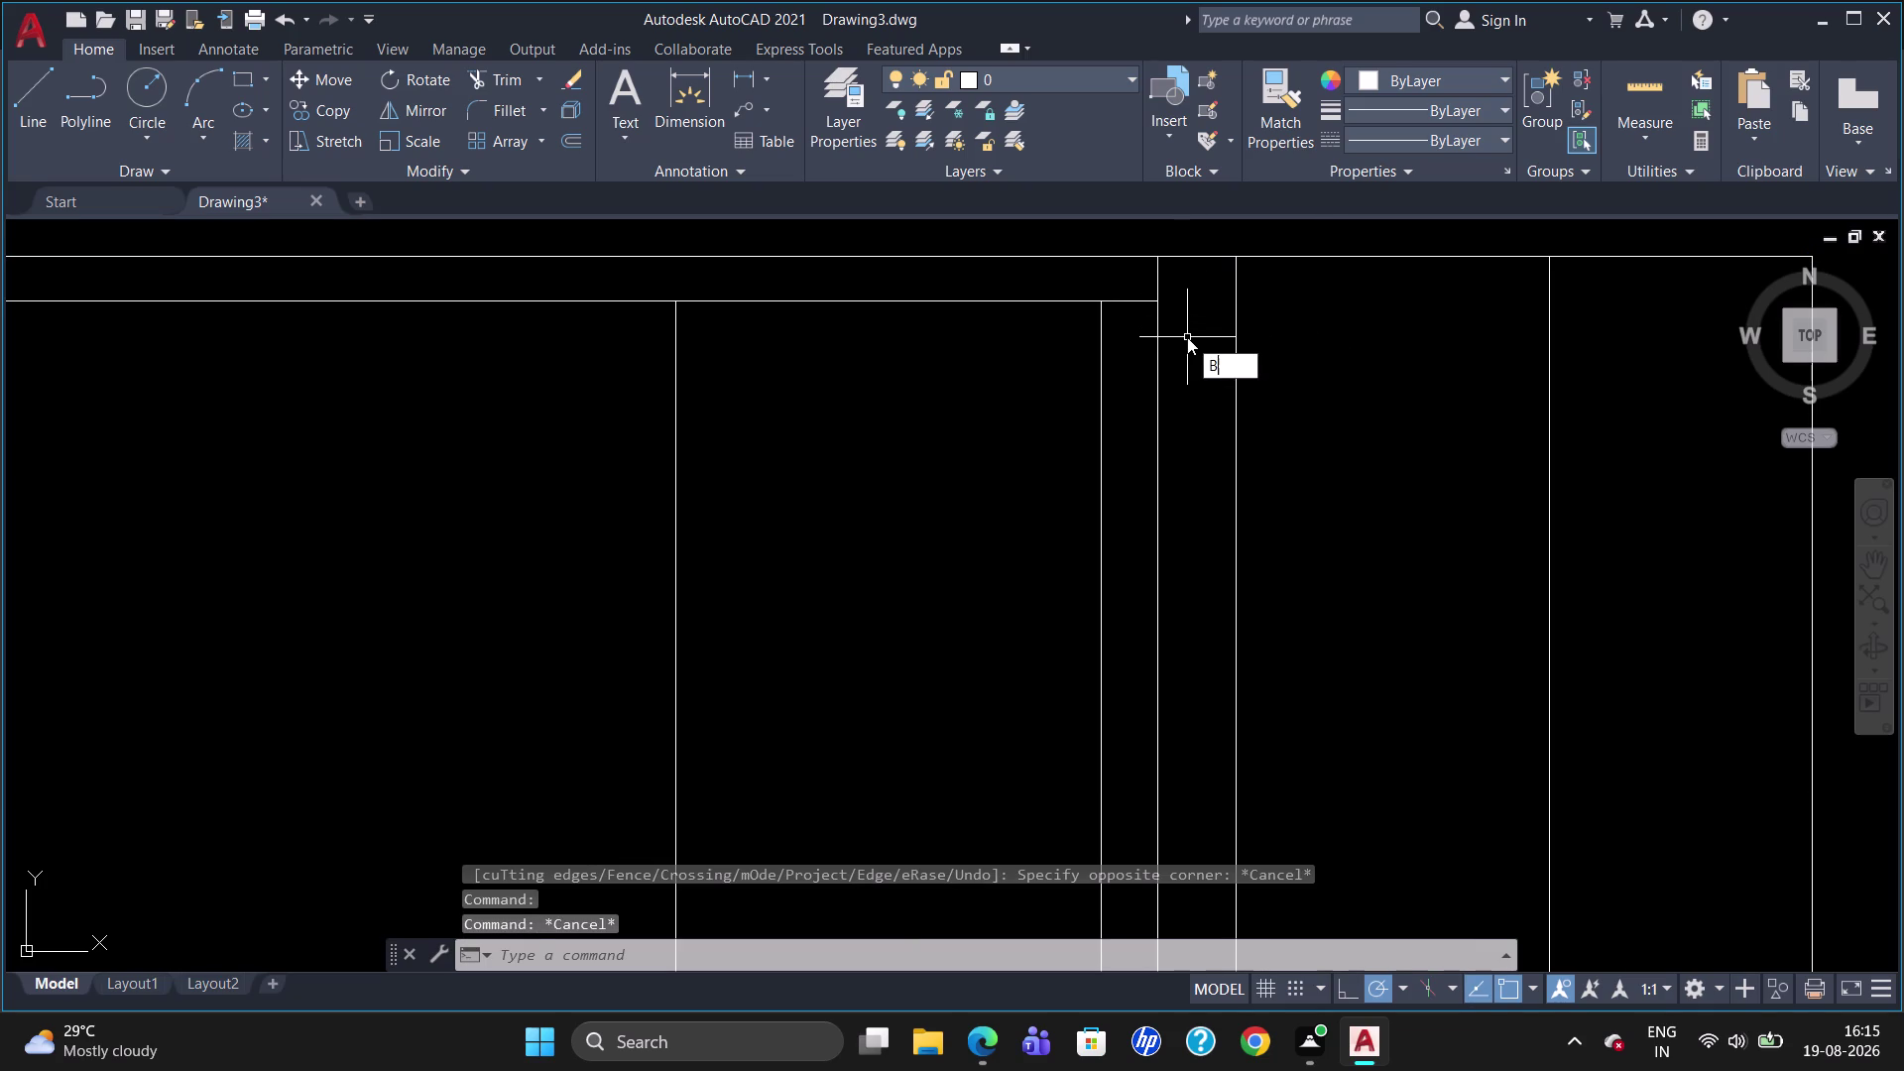
text(R)
click(1262, 410)
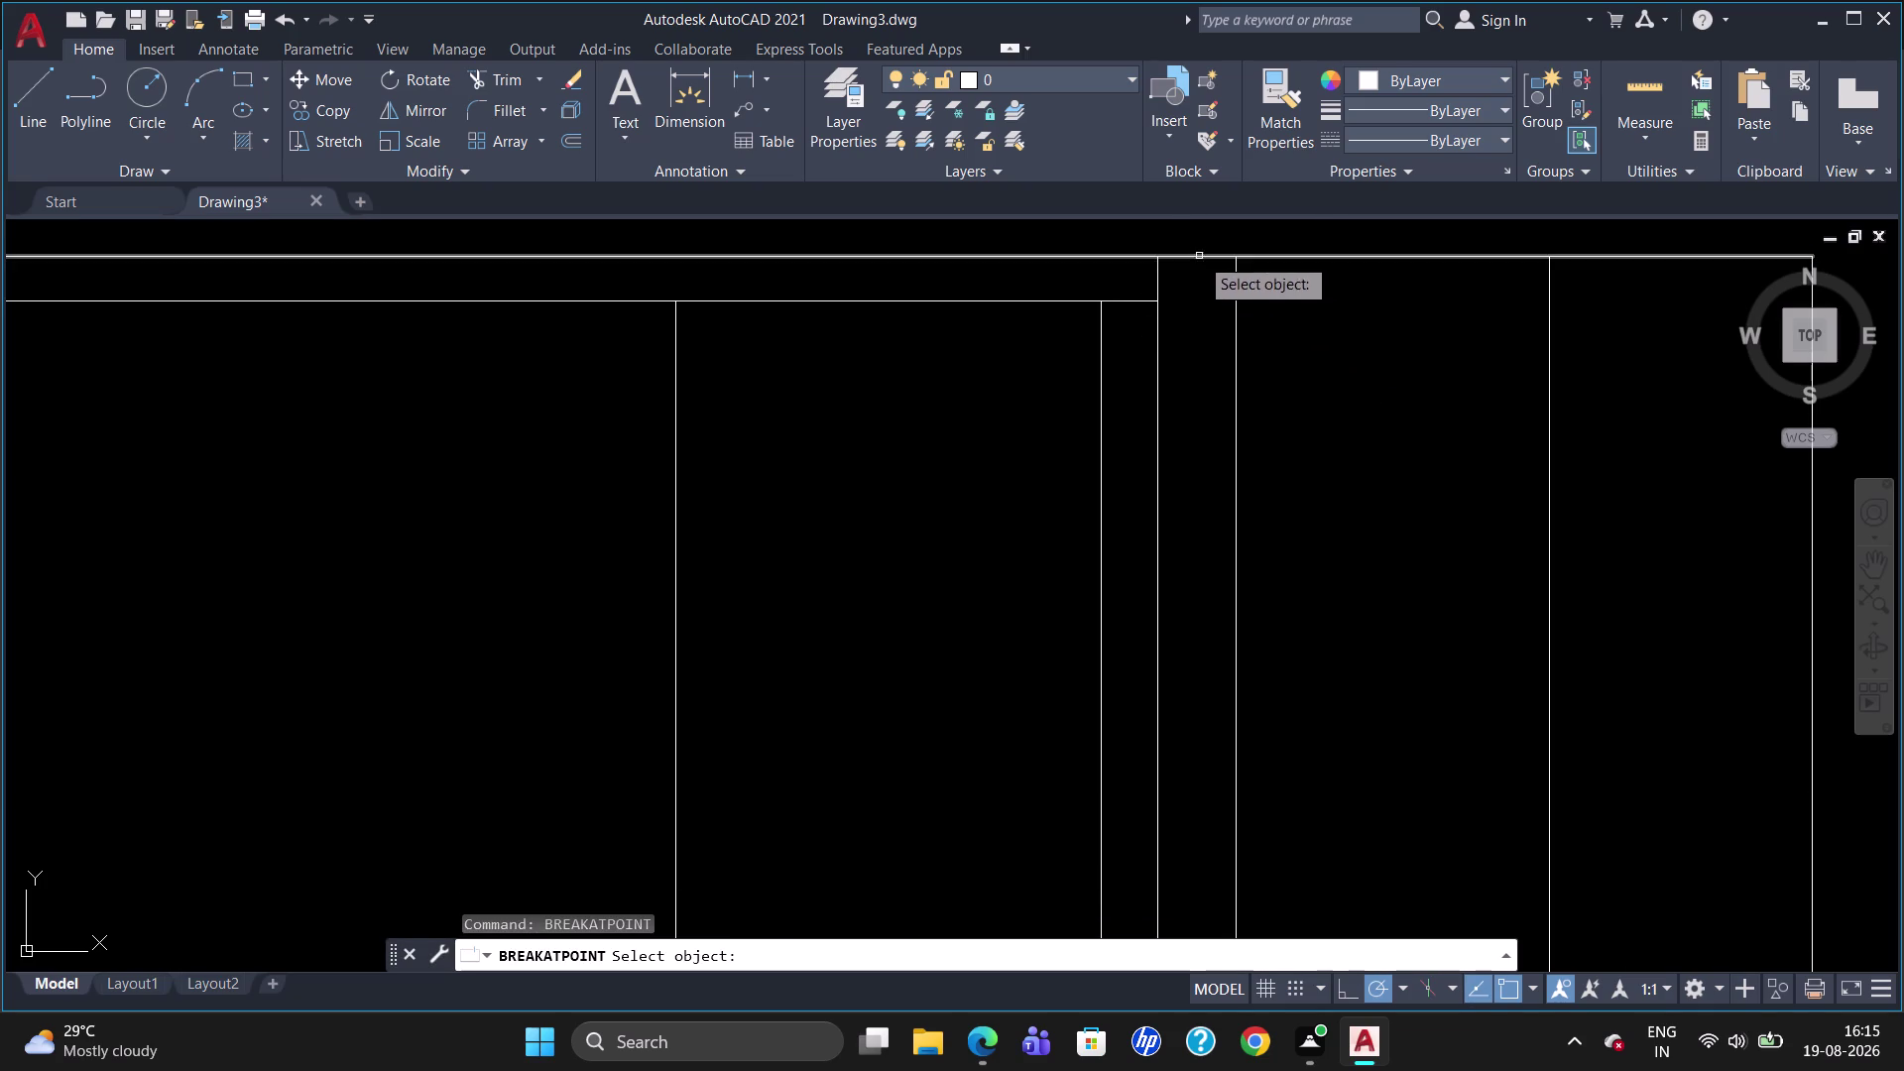
click(1199, 256)
click(1162, 256)
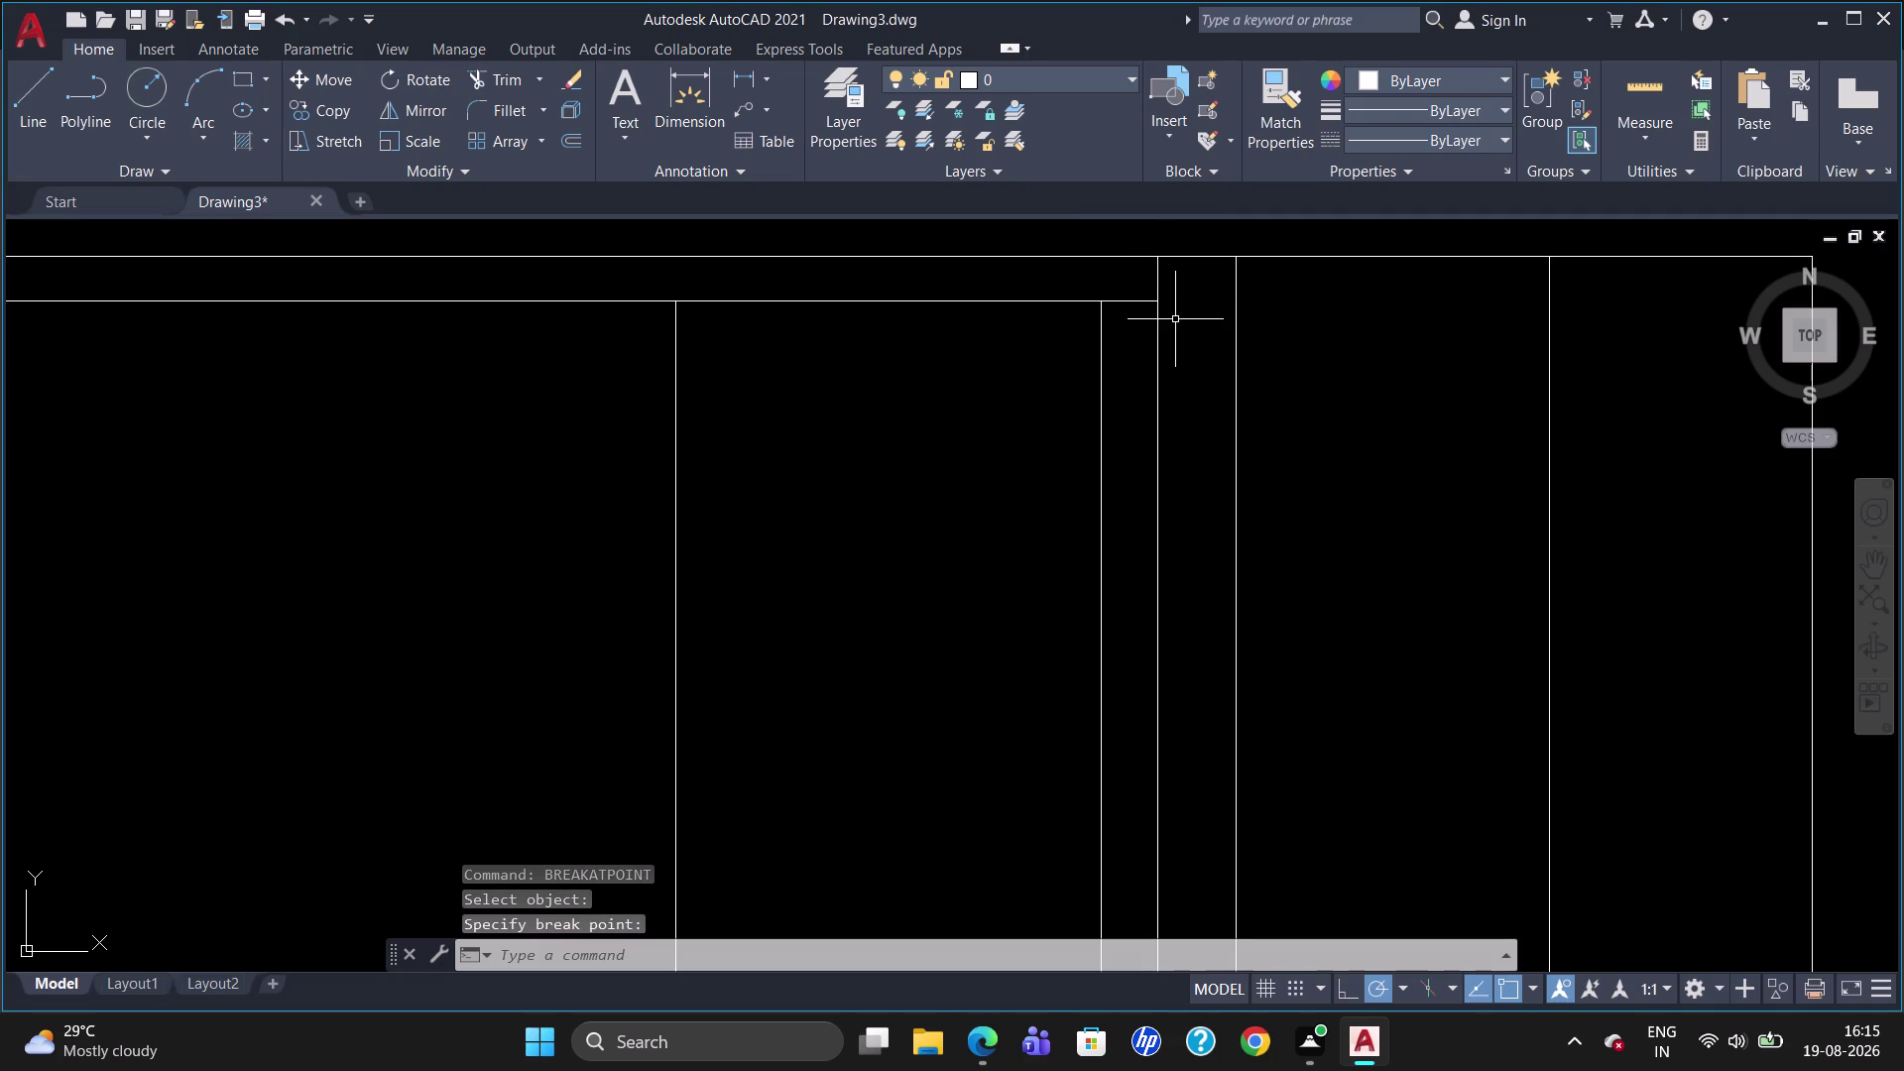
text(BR)
click(1245, 396)
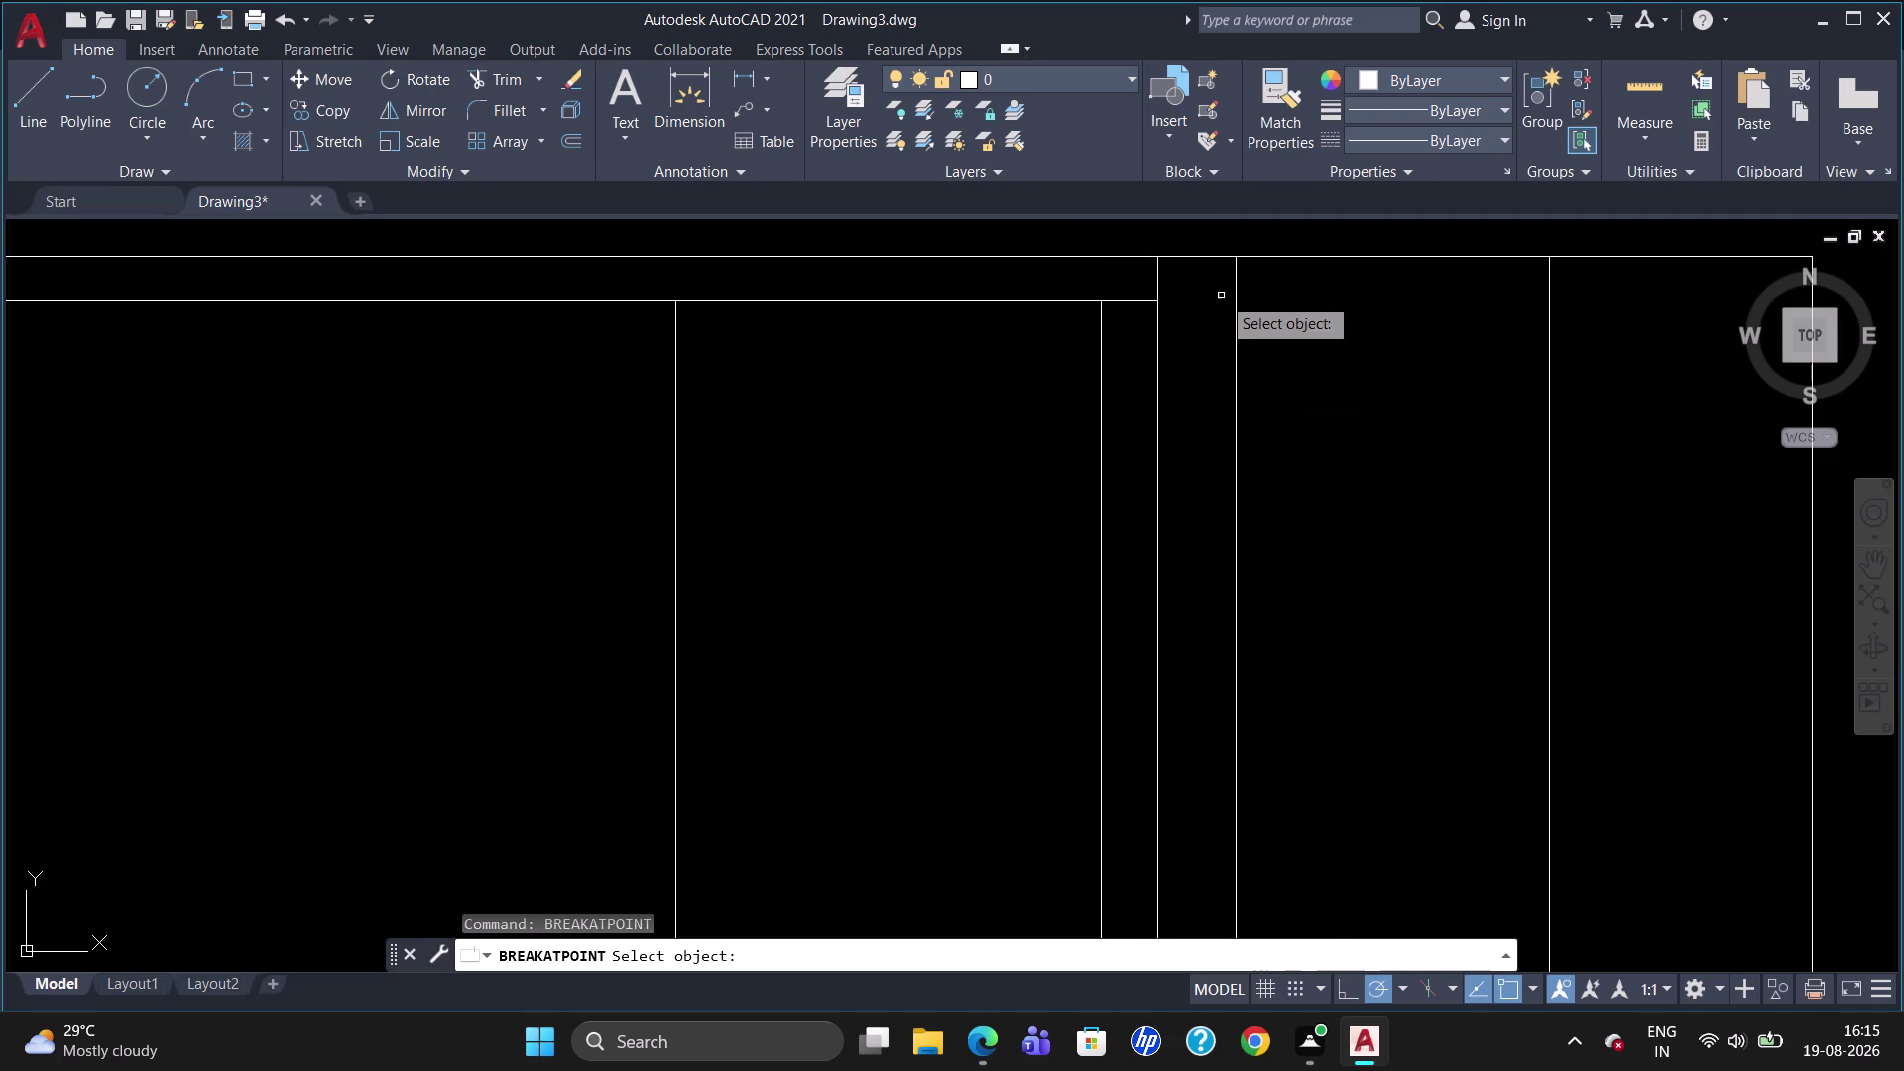
click(1209, 258)
click(1230, 260)
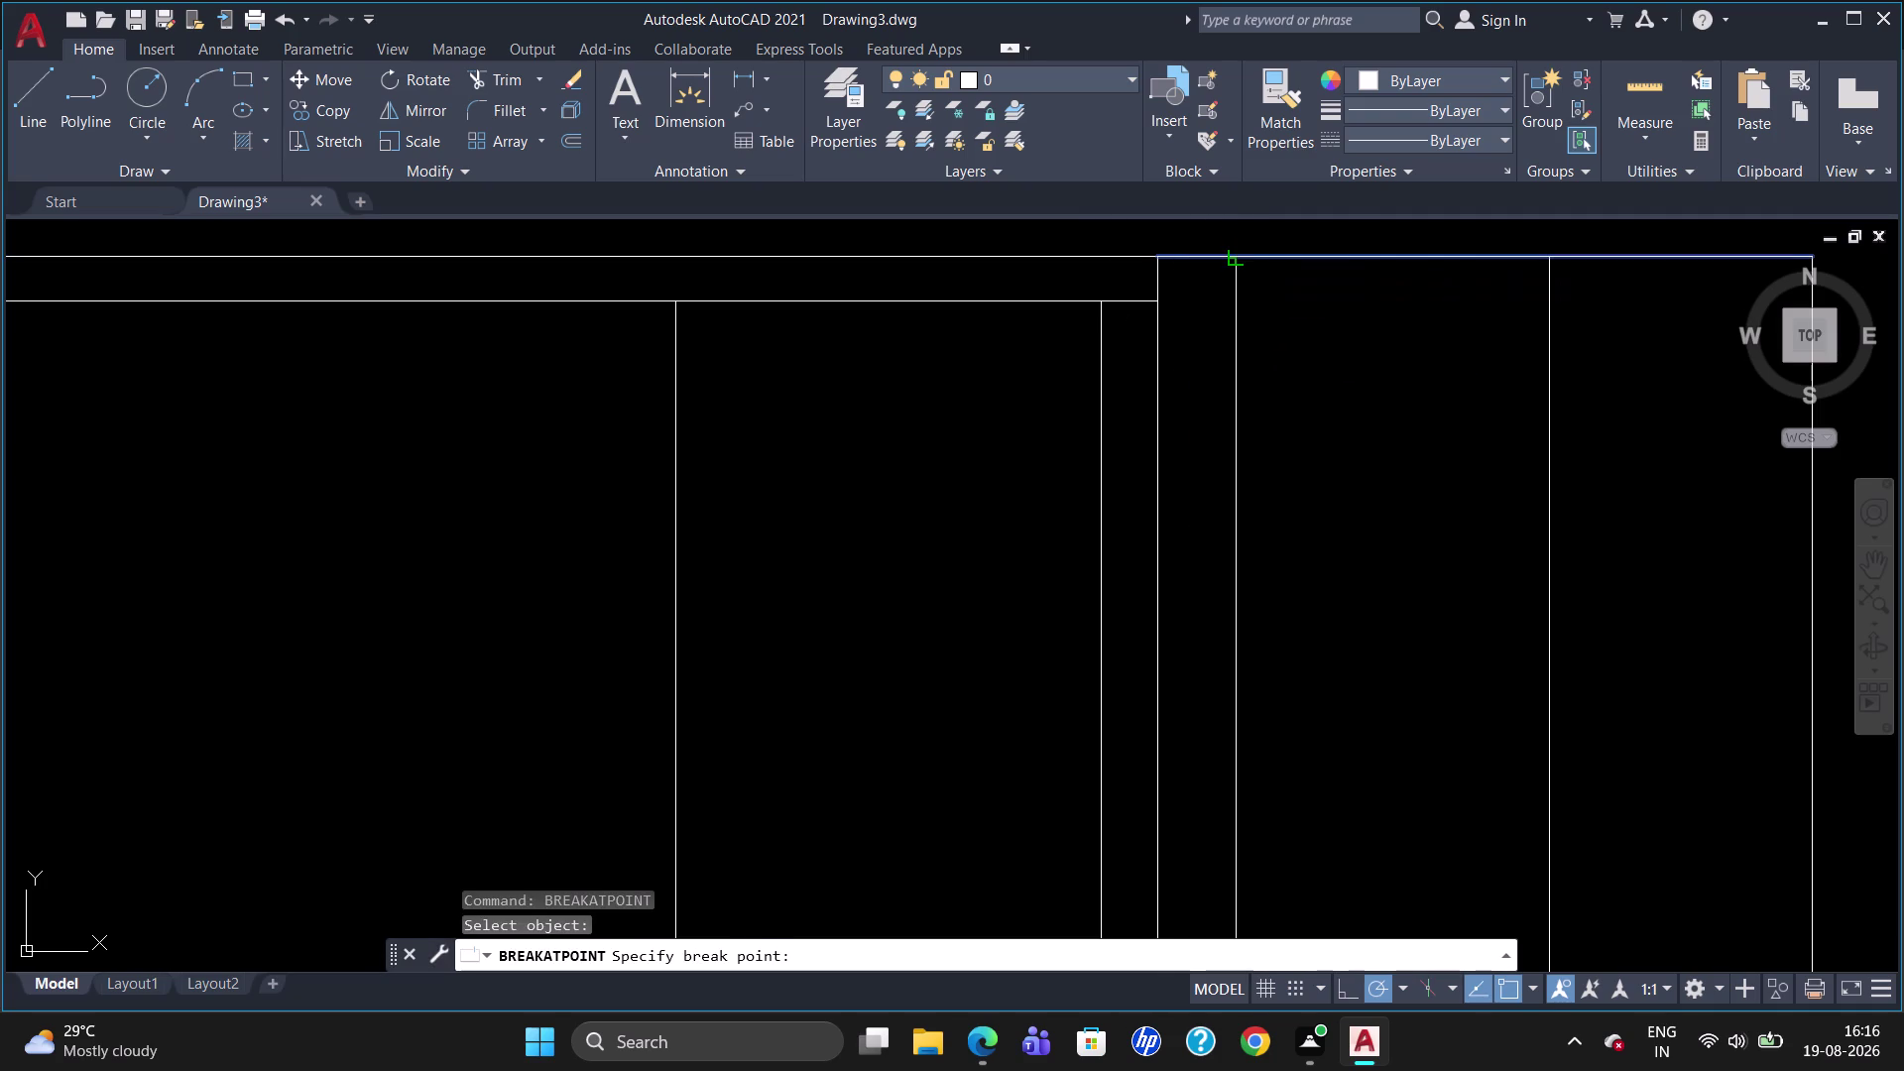
Offset a top line segment 20 units downward.
key(o)
key(Return)
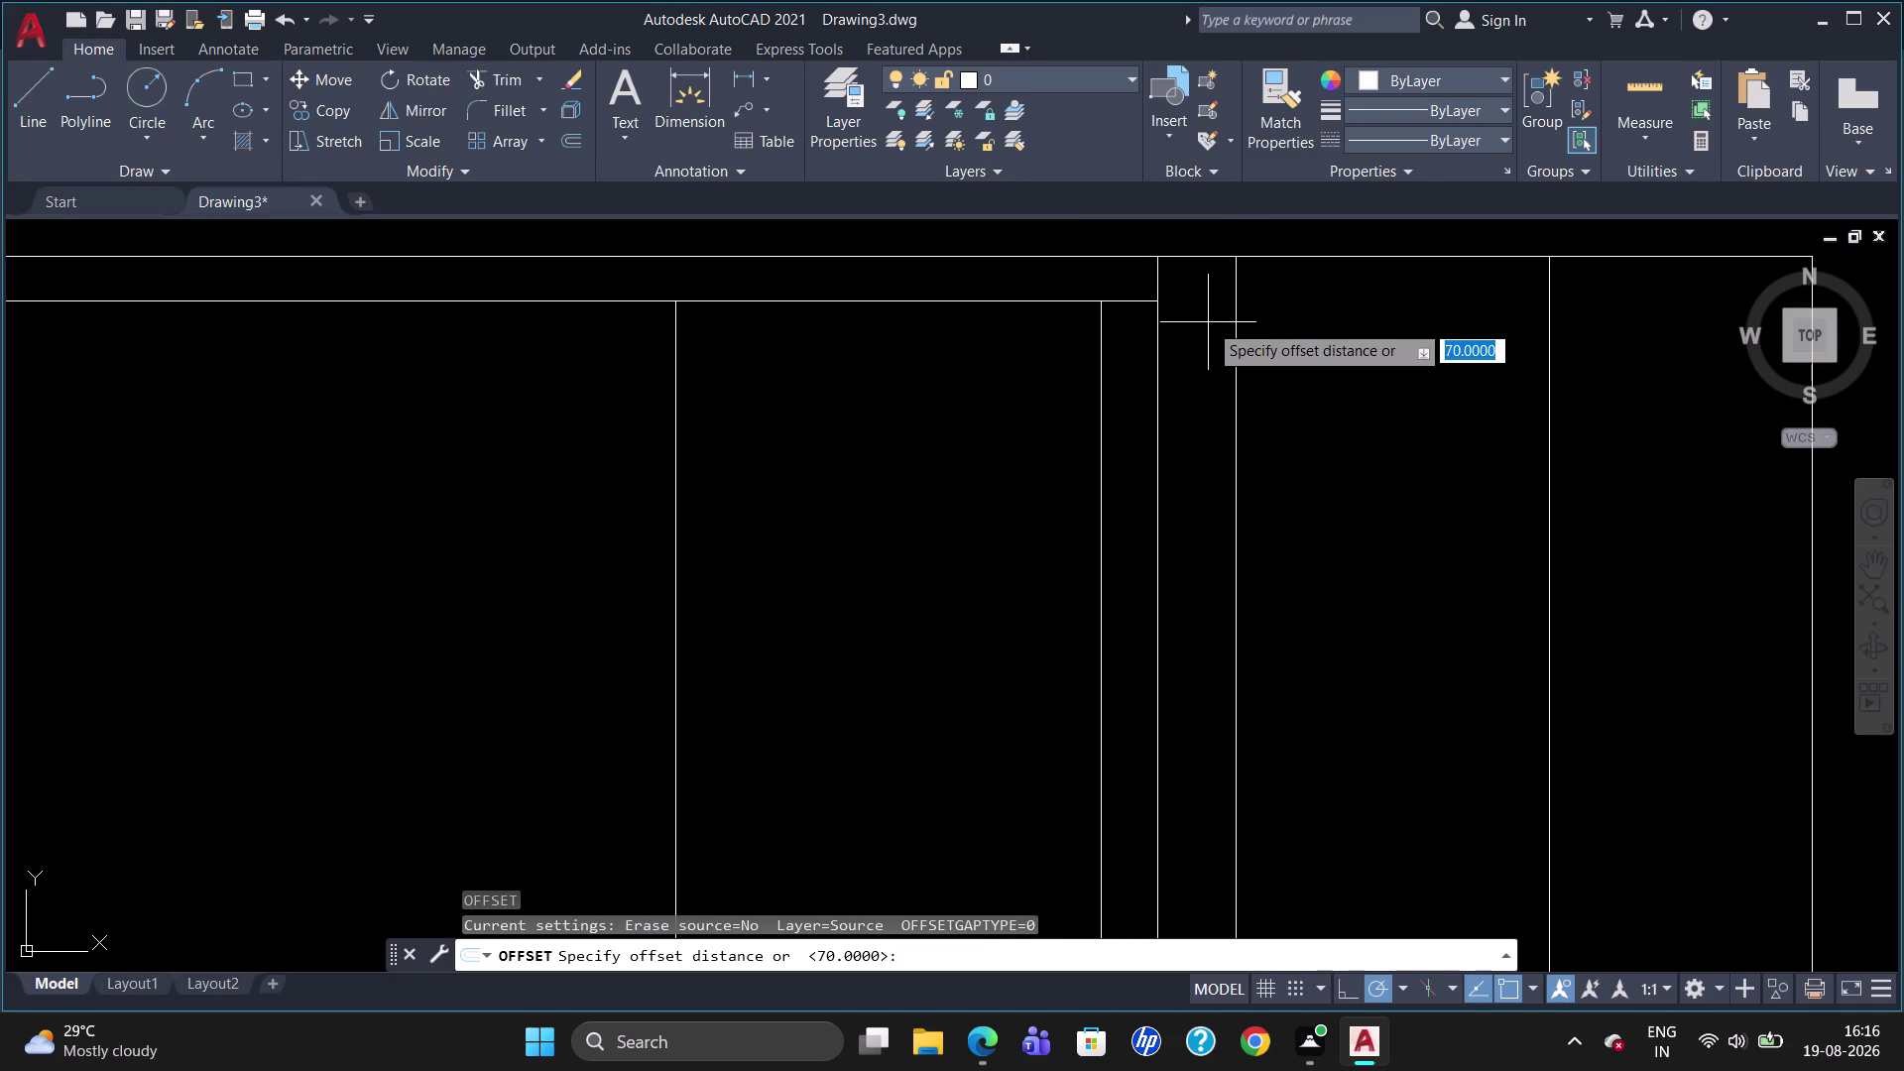
text(20)
key(Return)
click(1211, 257)
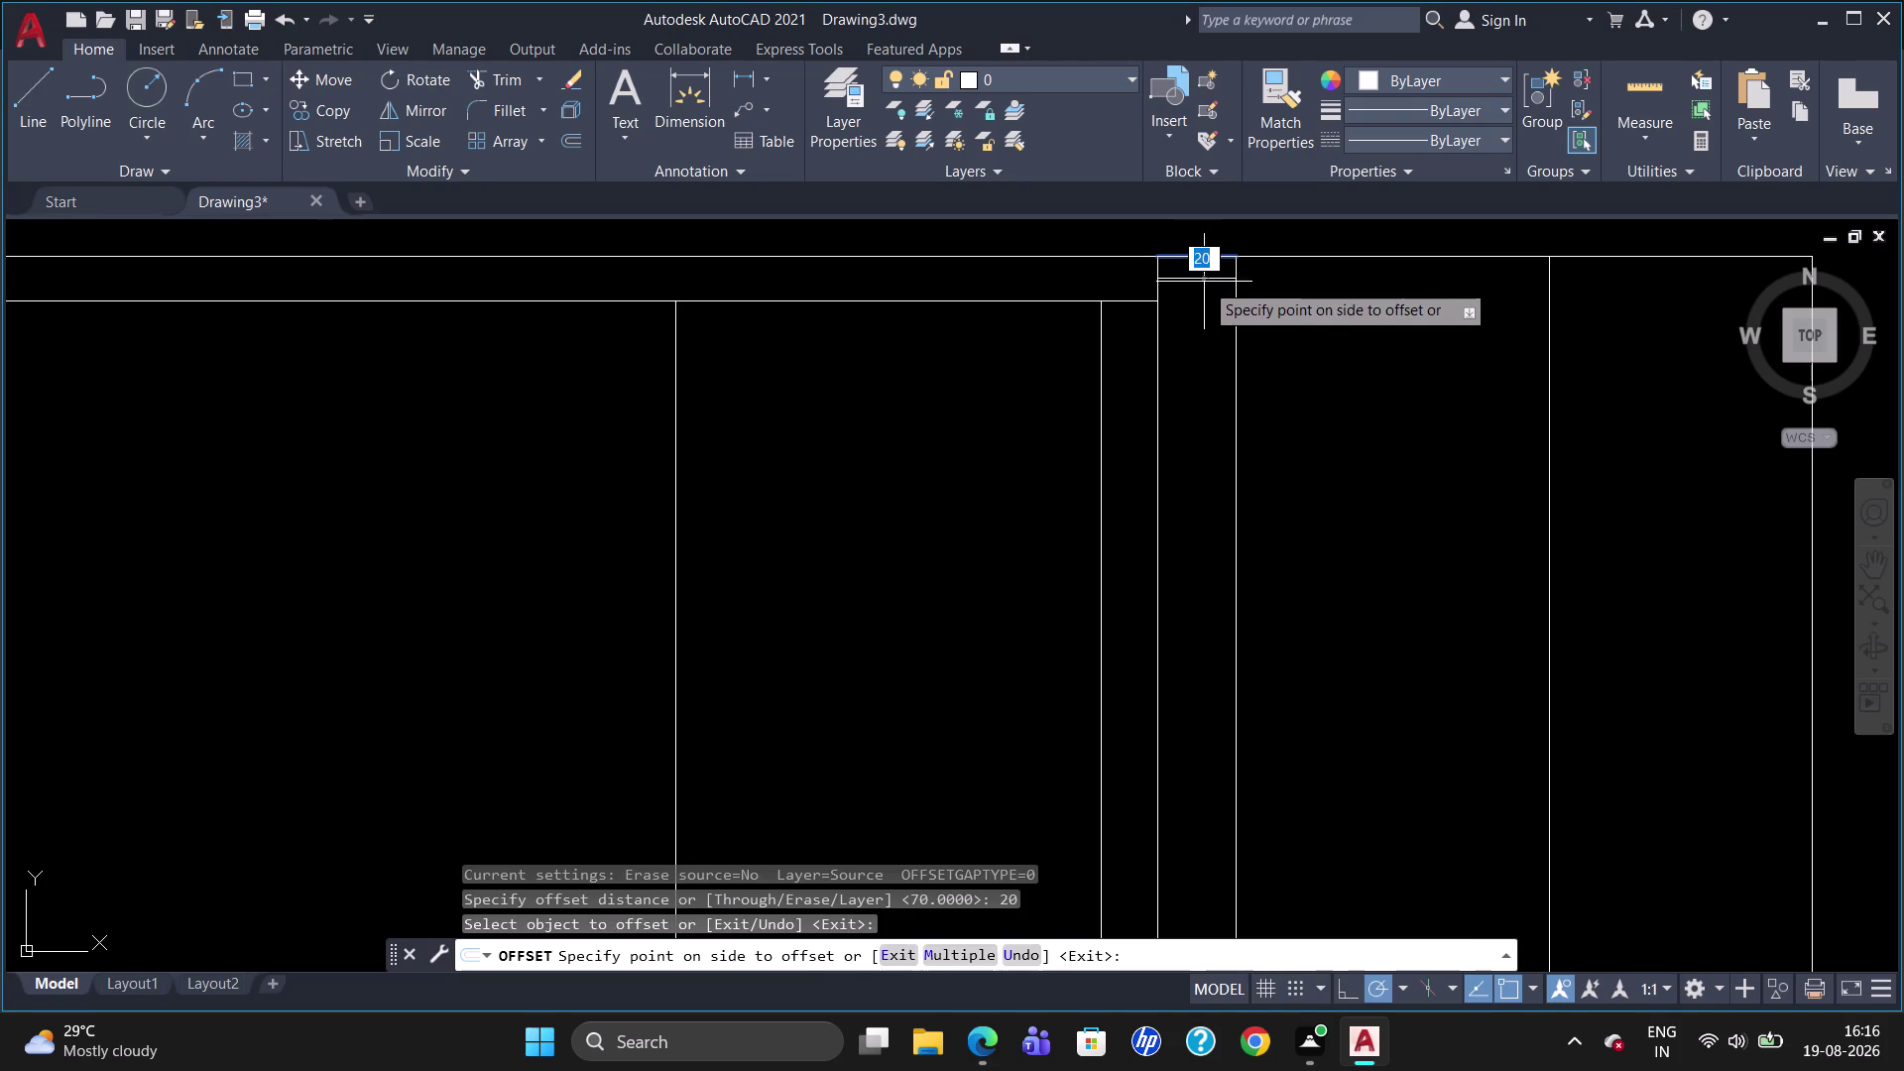
click(1202, 290)
scroll(down, 3)
scroll(up, 3)
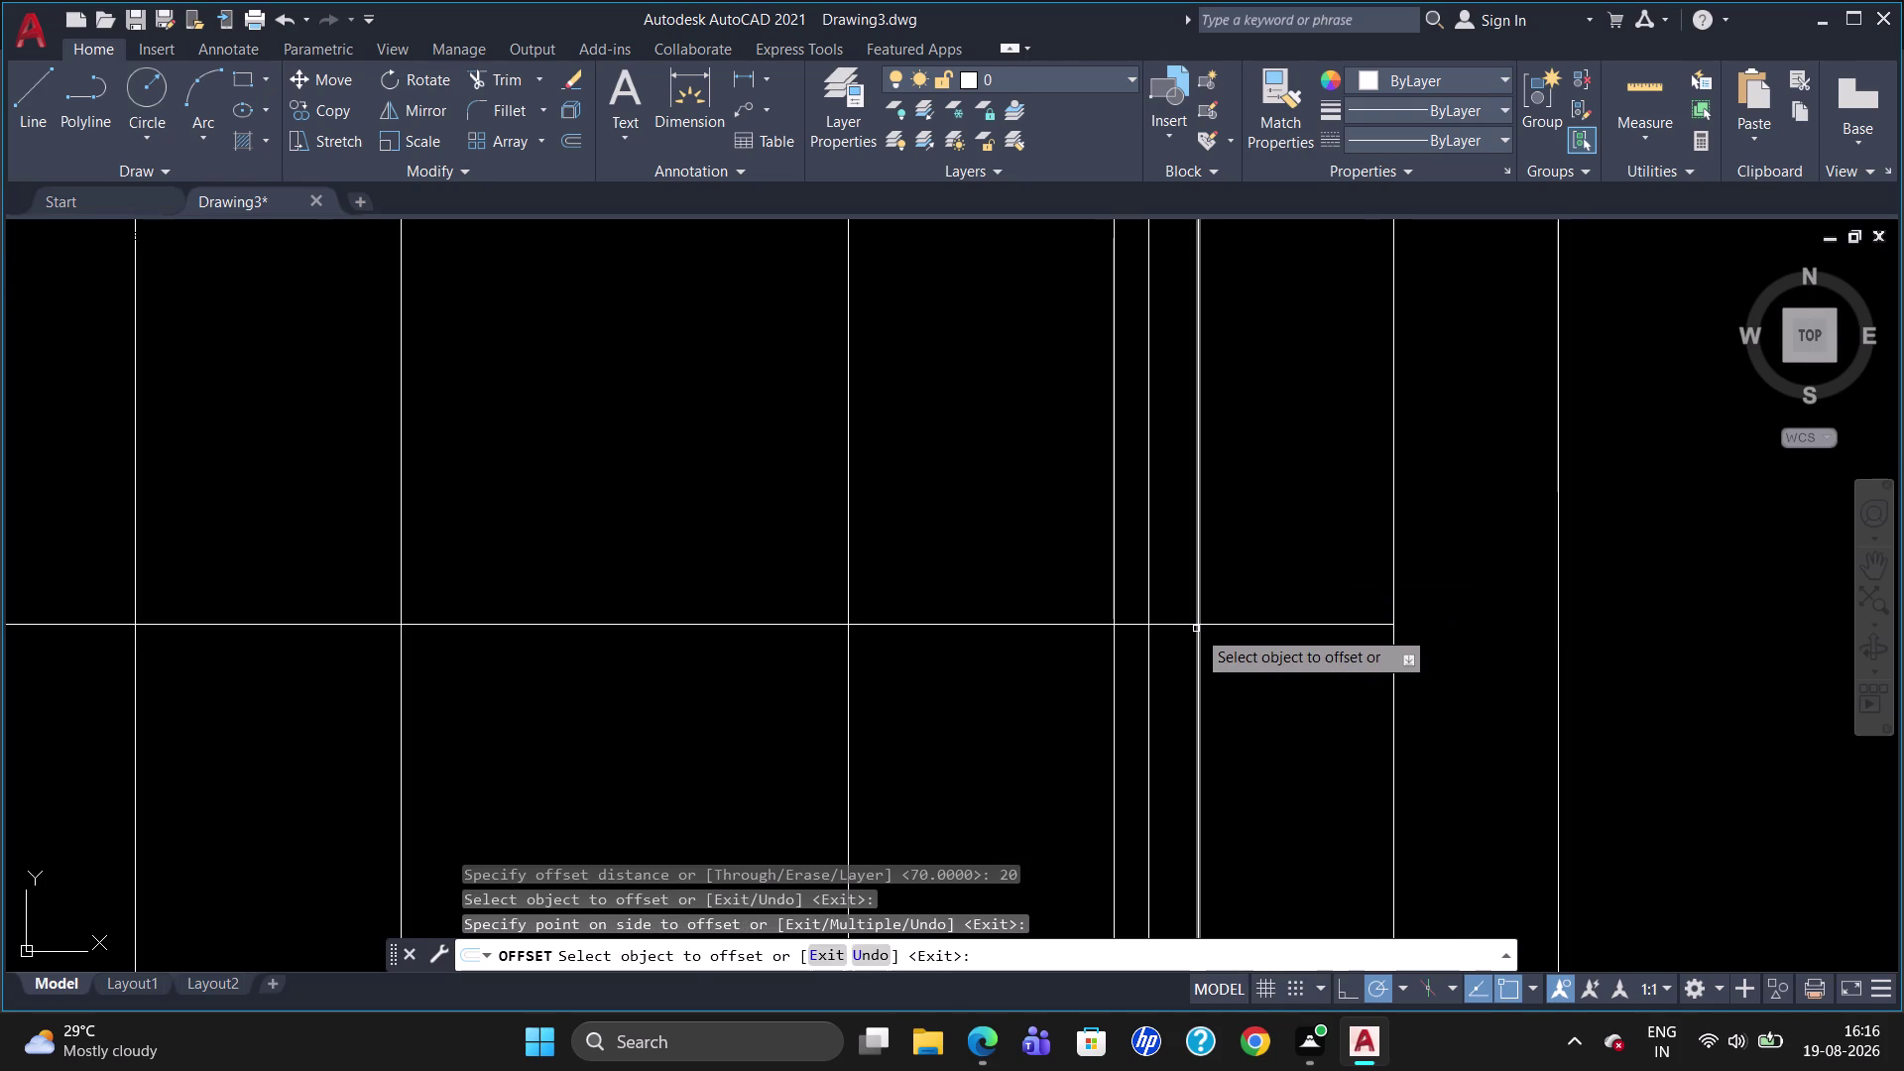
text(BR)
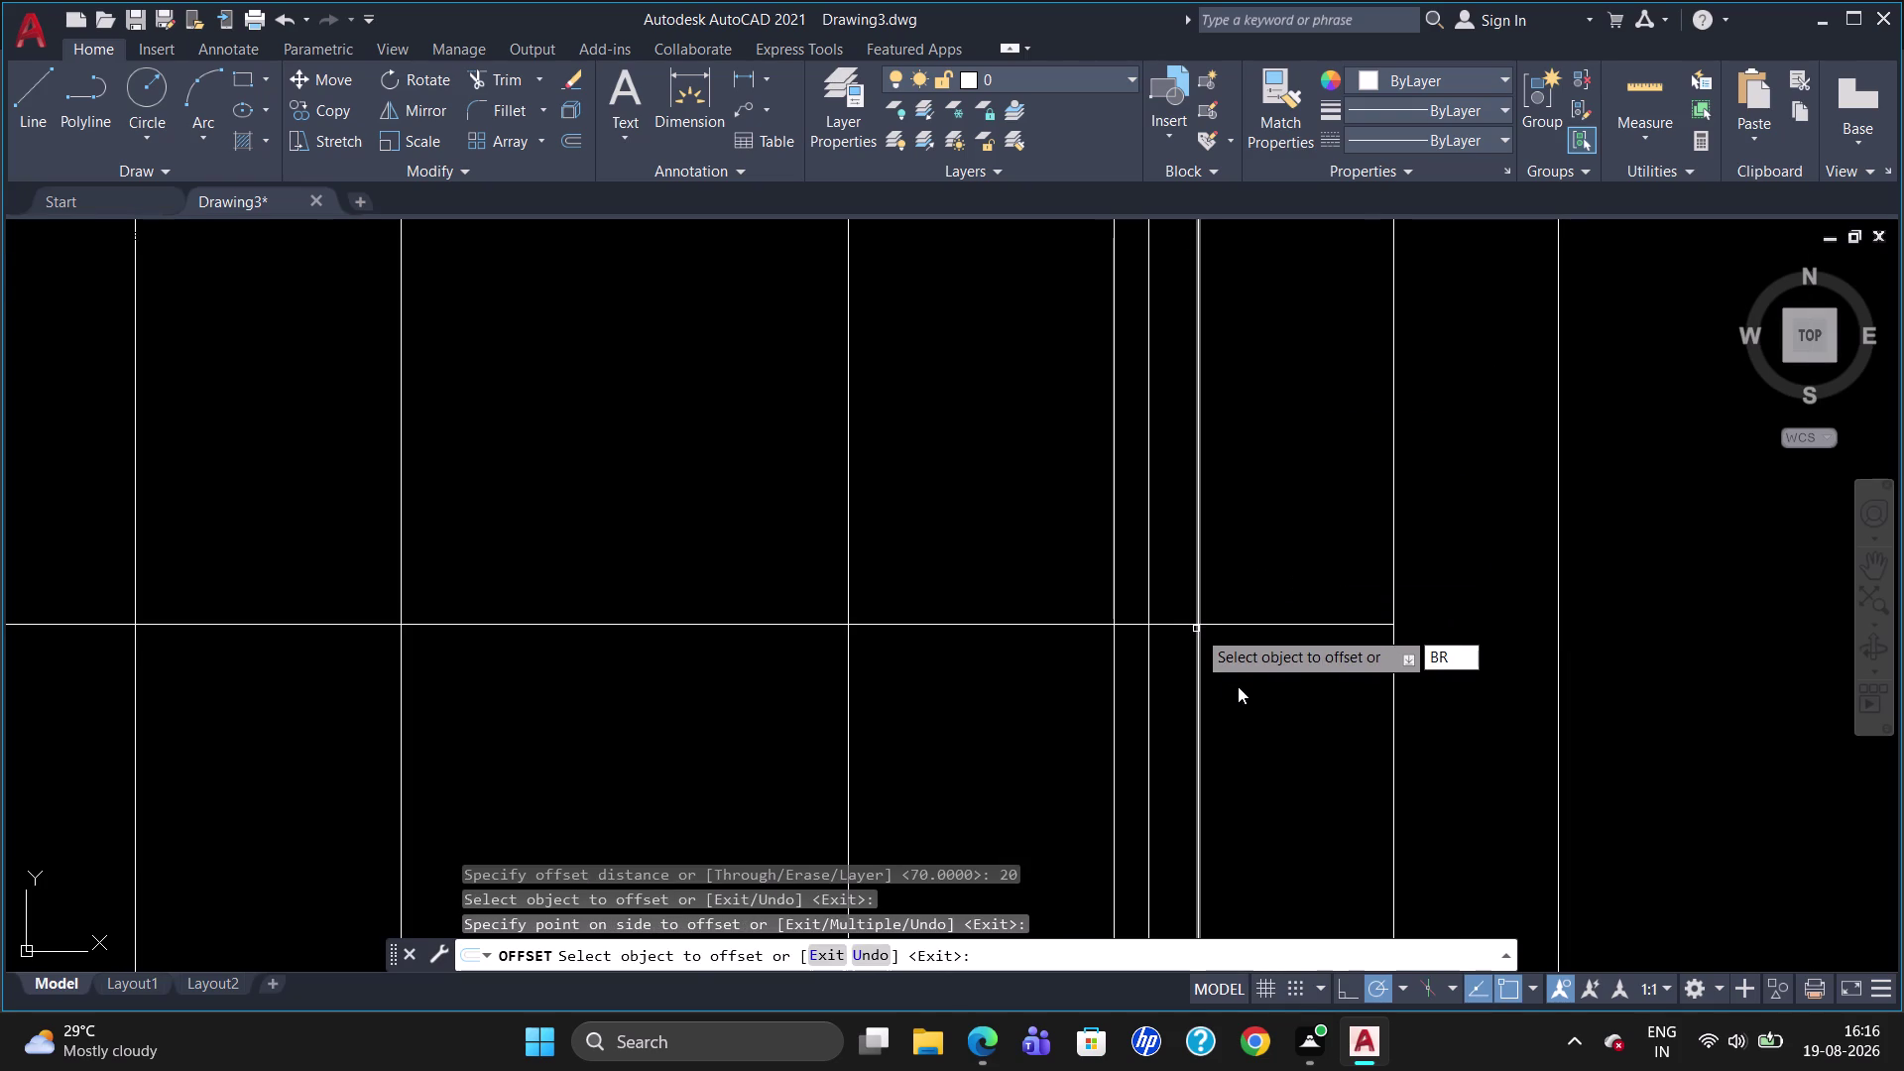
key(Escape)
Split the horizontal shelf line at the divider intersections.
text(BR)
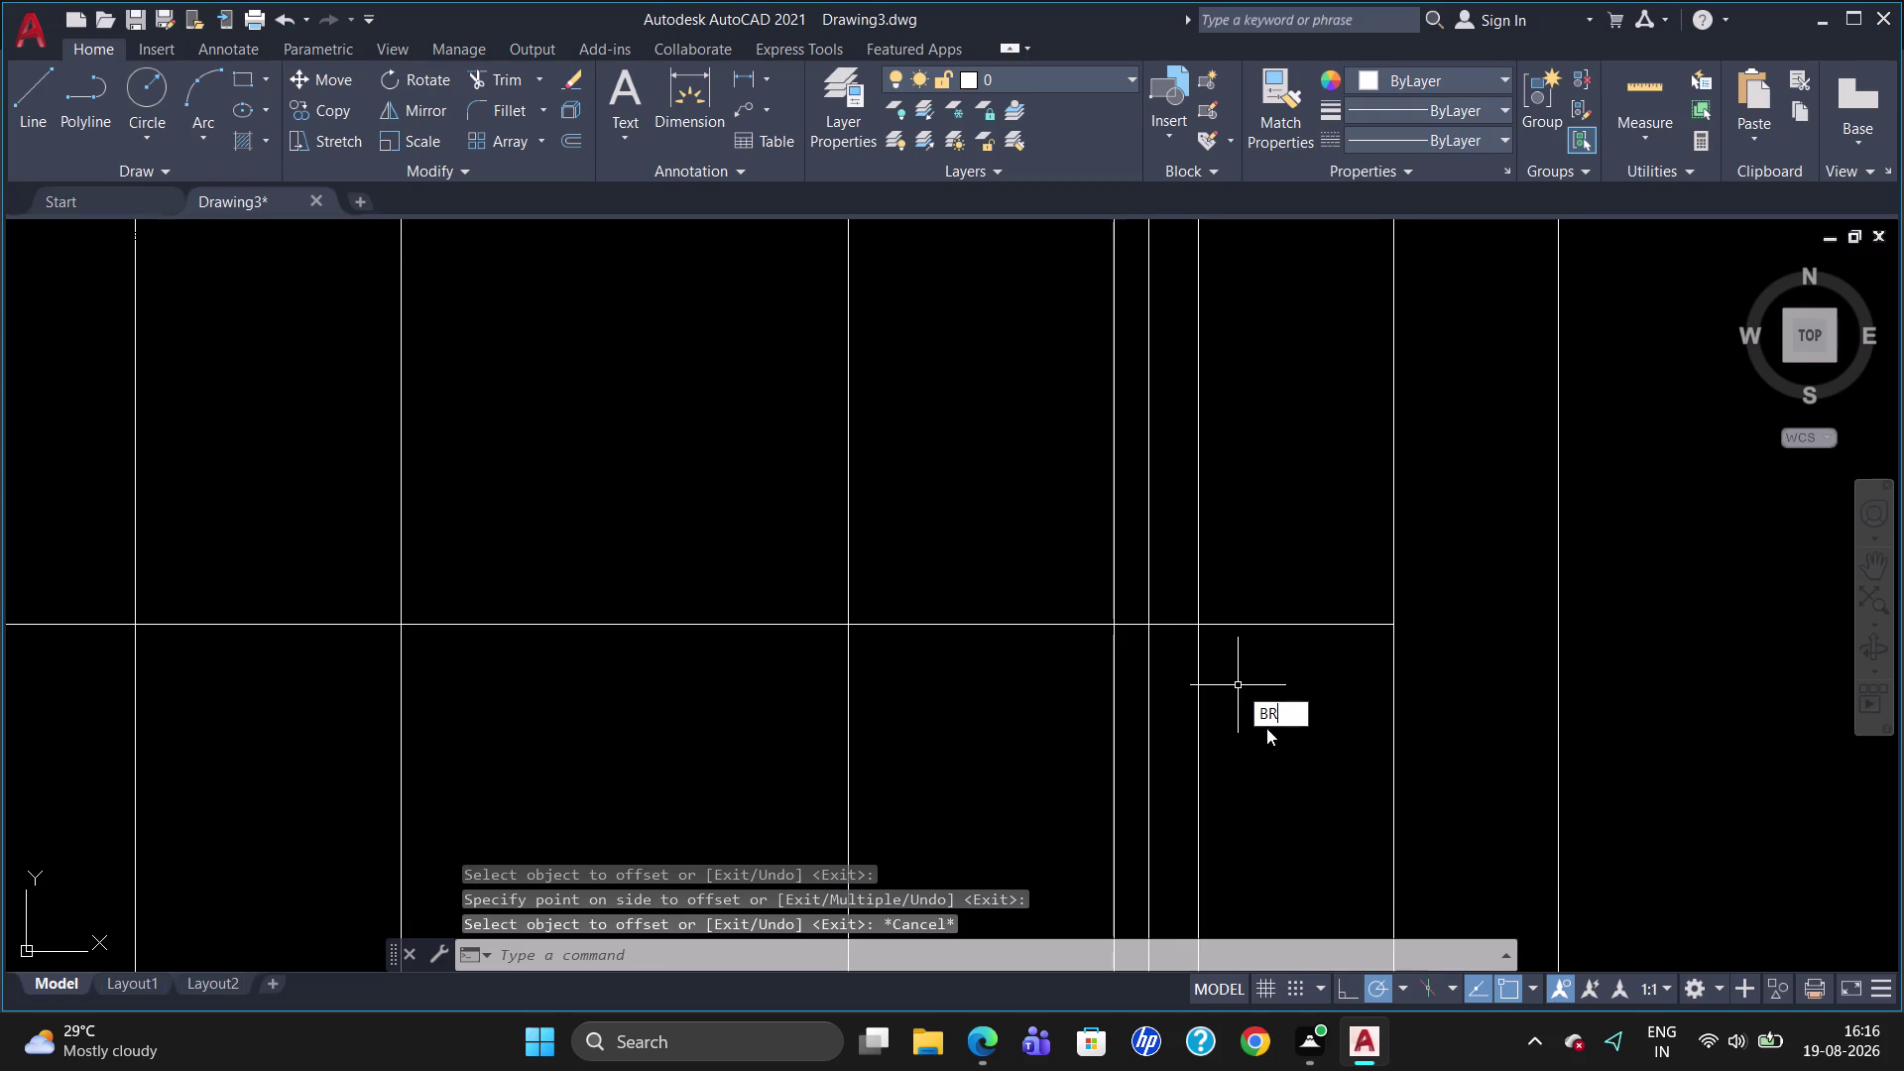
click(1286, 754)
click(1180, 624)
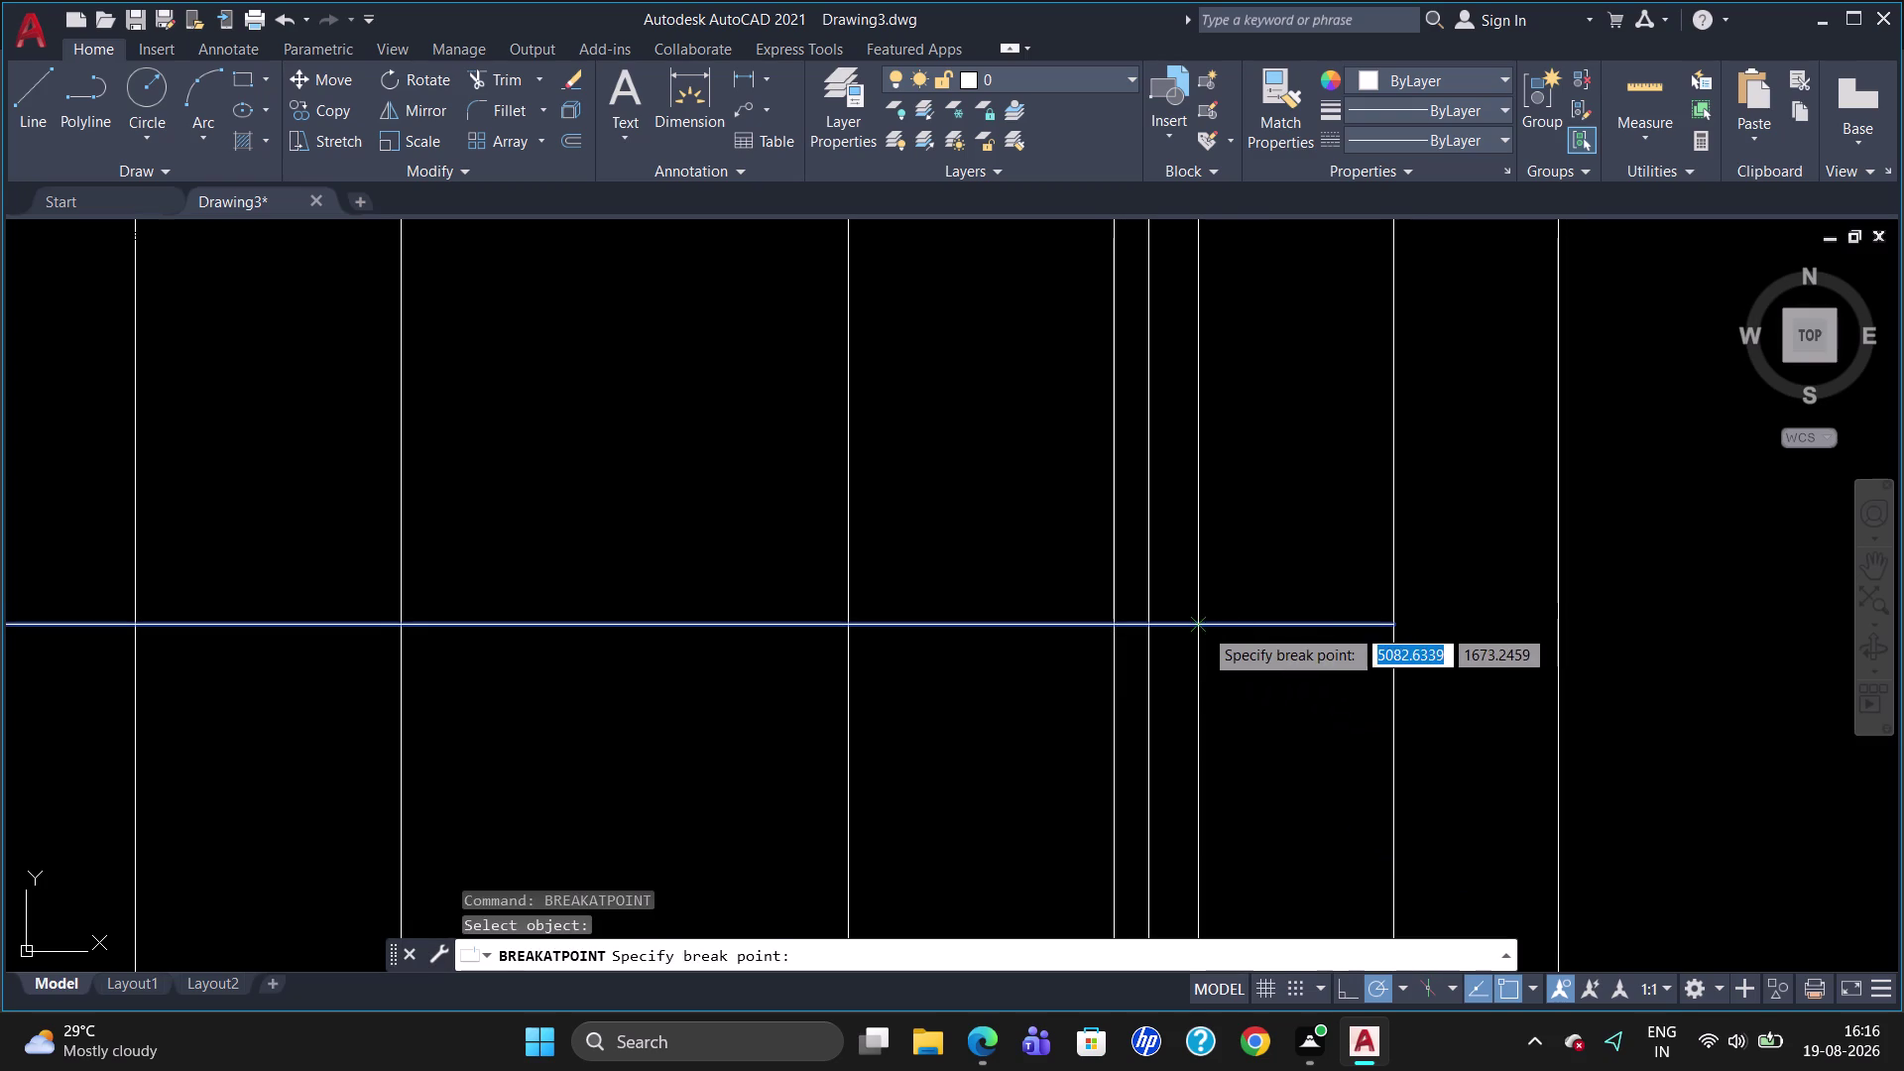
click(1198, 626)
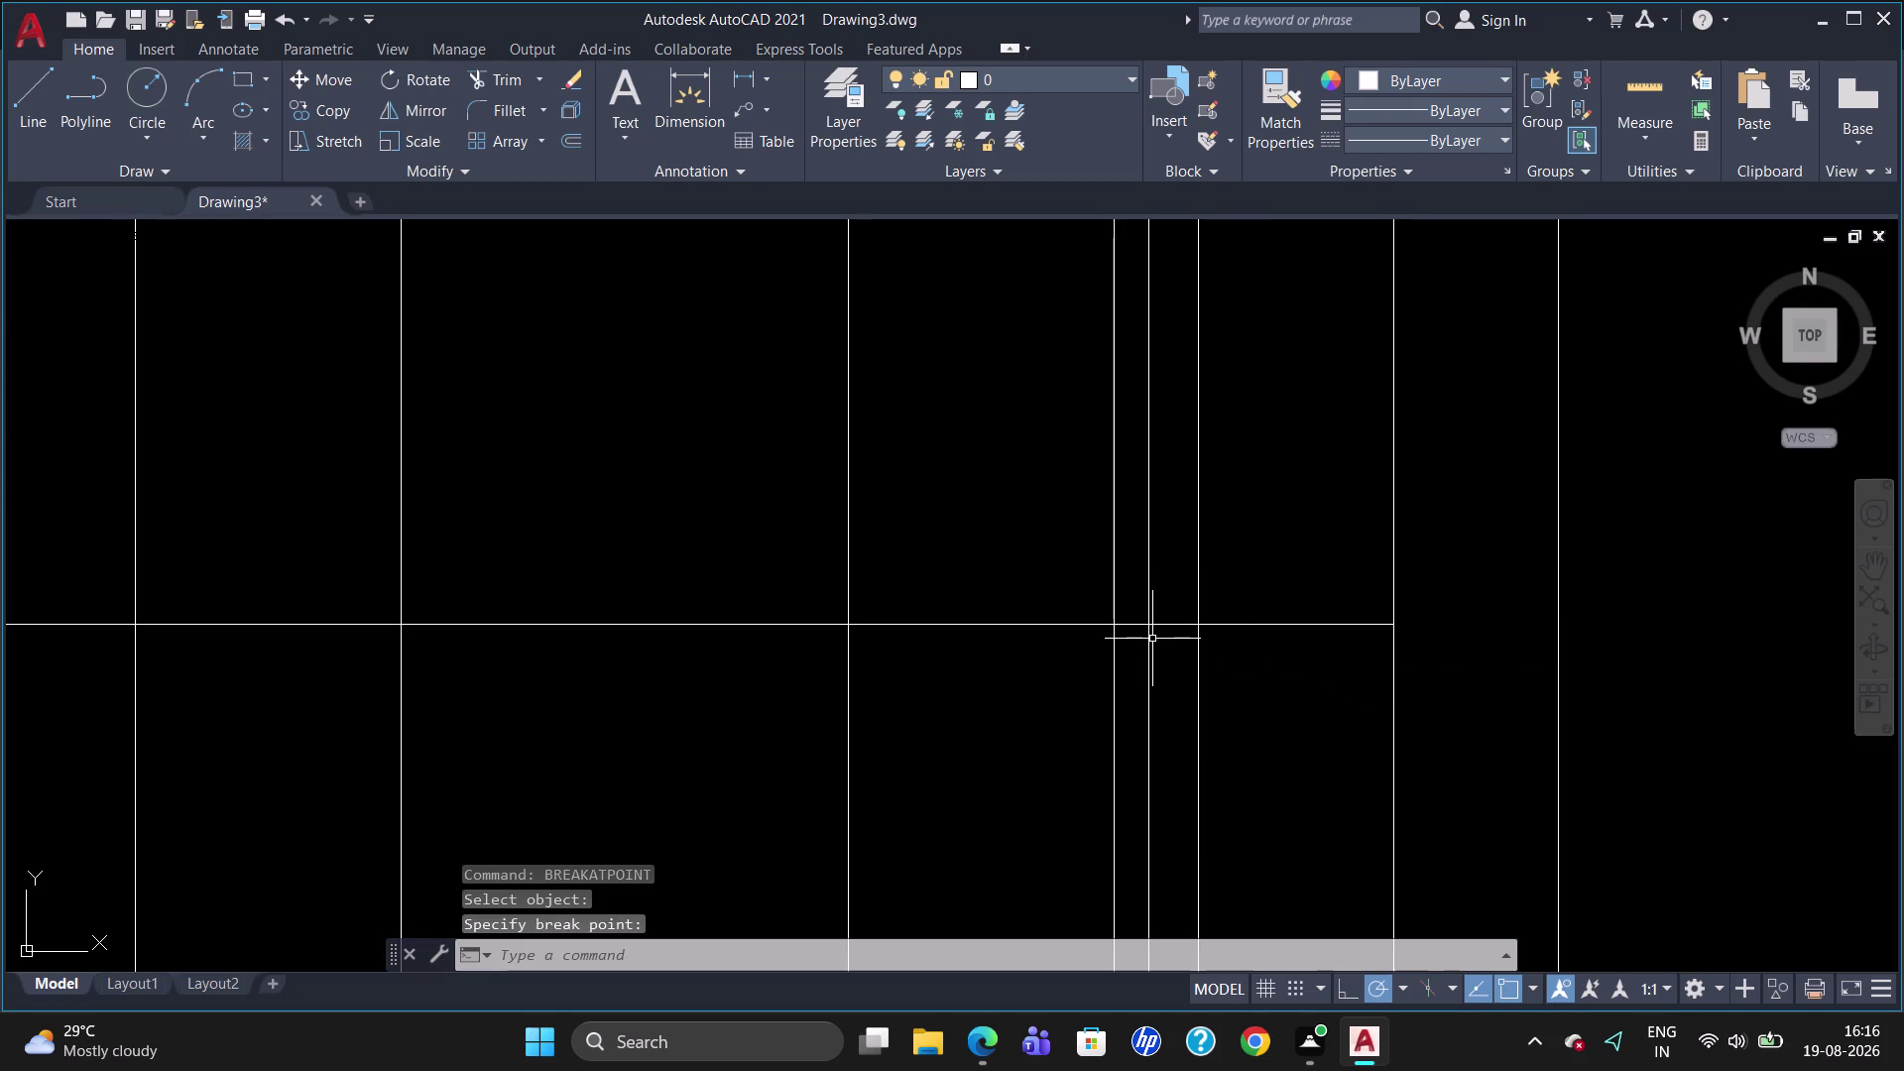
text(BR)
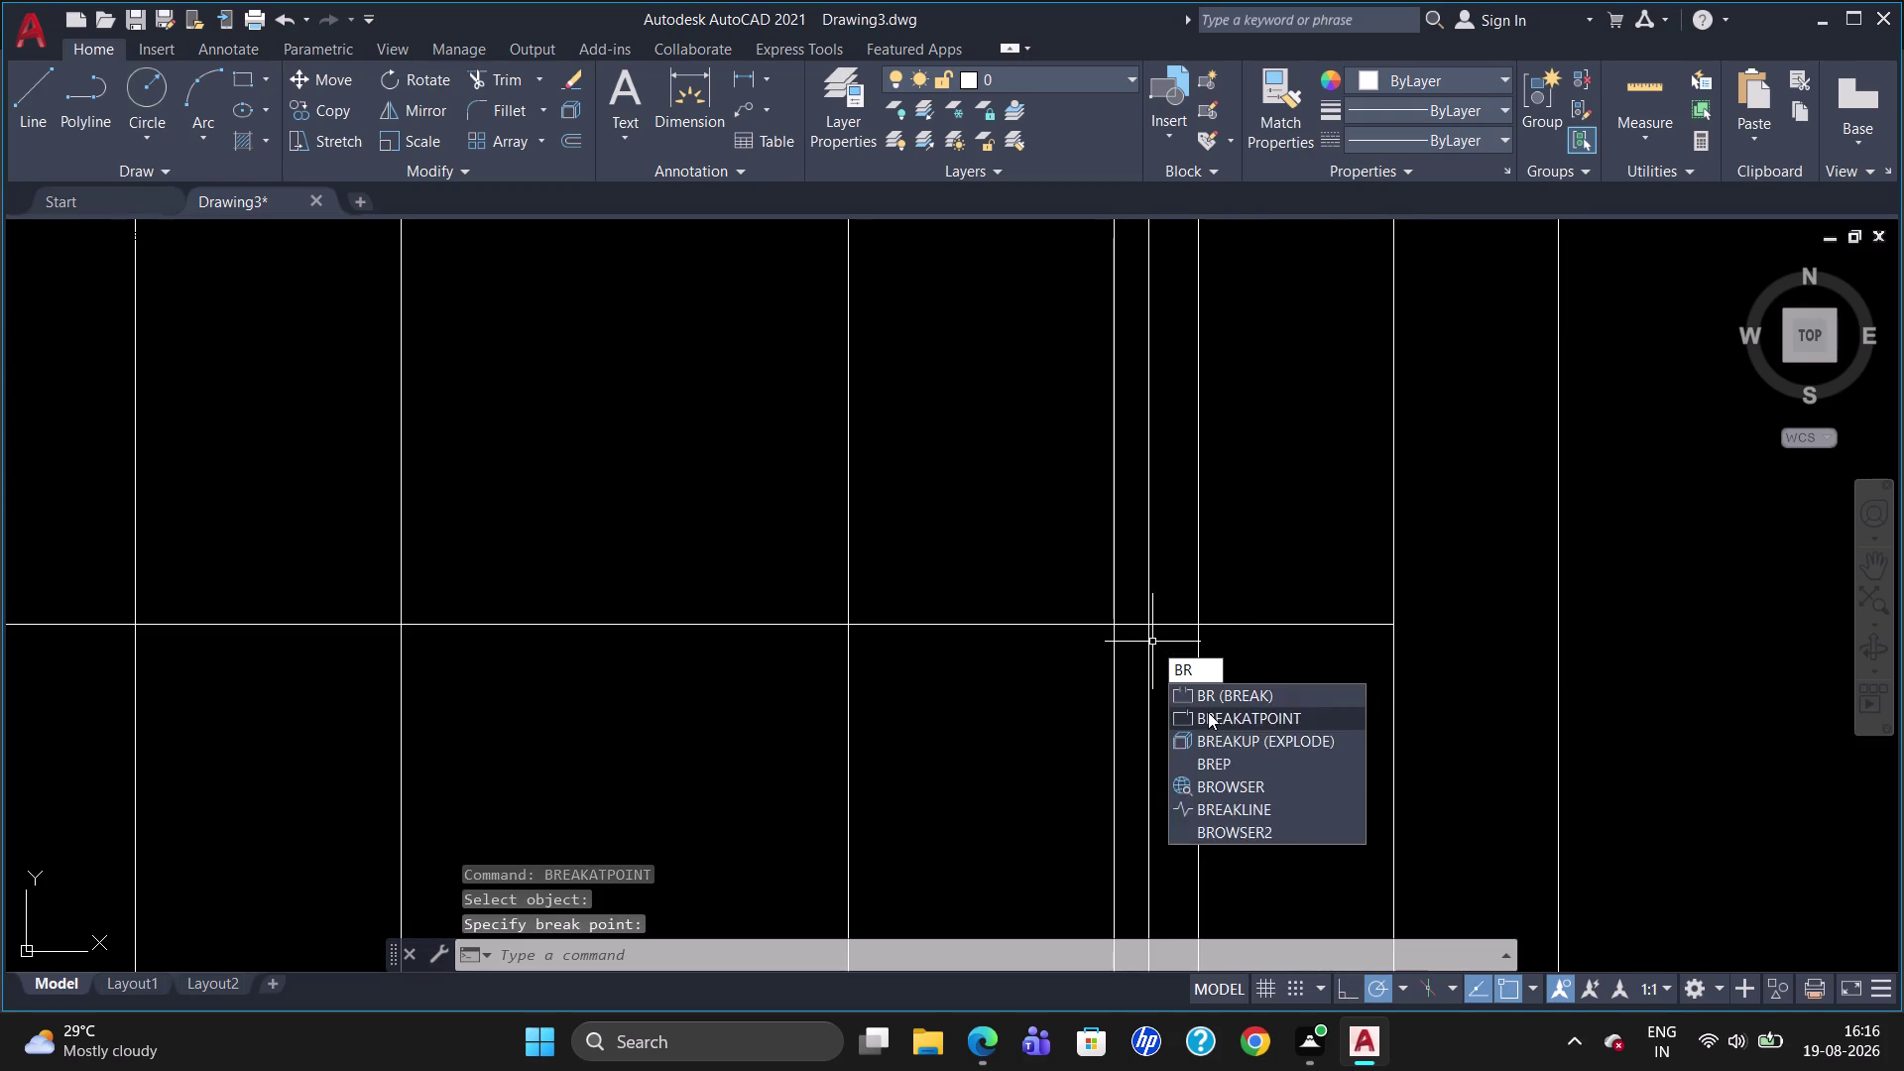
click(1208, 712)
click(1161, 626)
click(1149, 626)
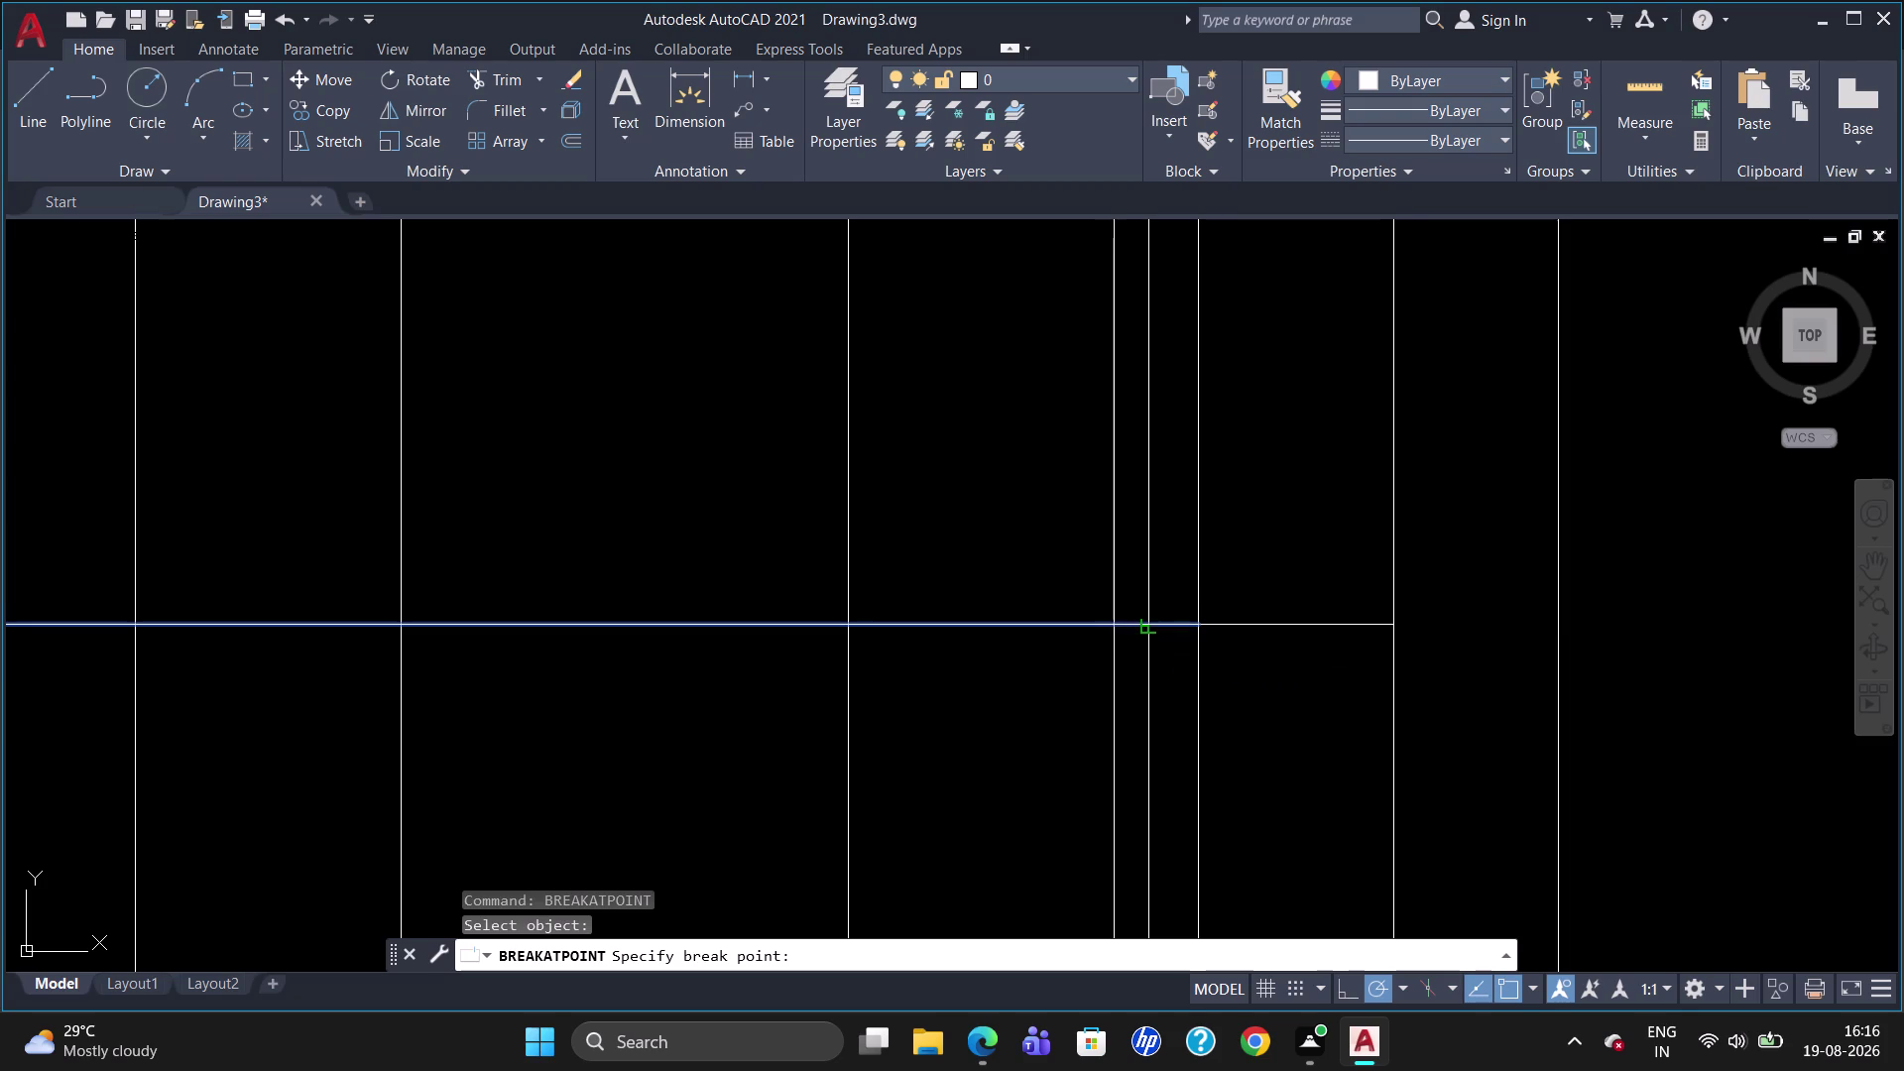
Offset the divider line by 20 units to one side.
key(o)
key(Return)
text(2)
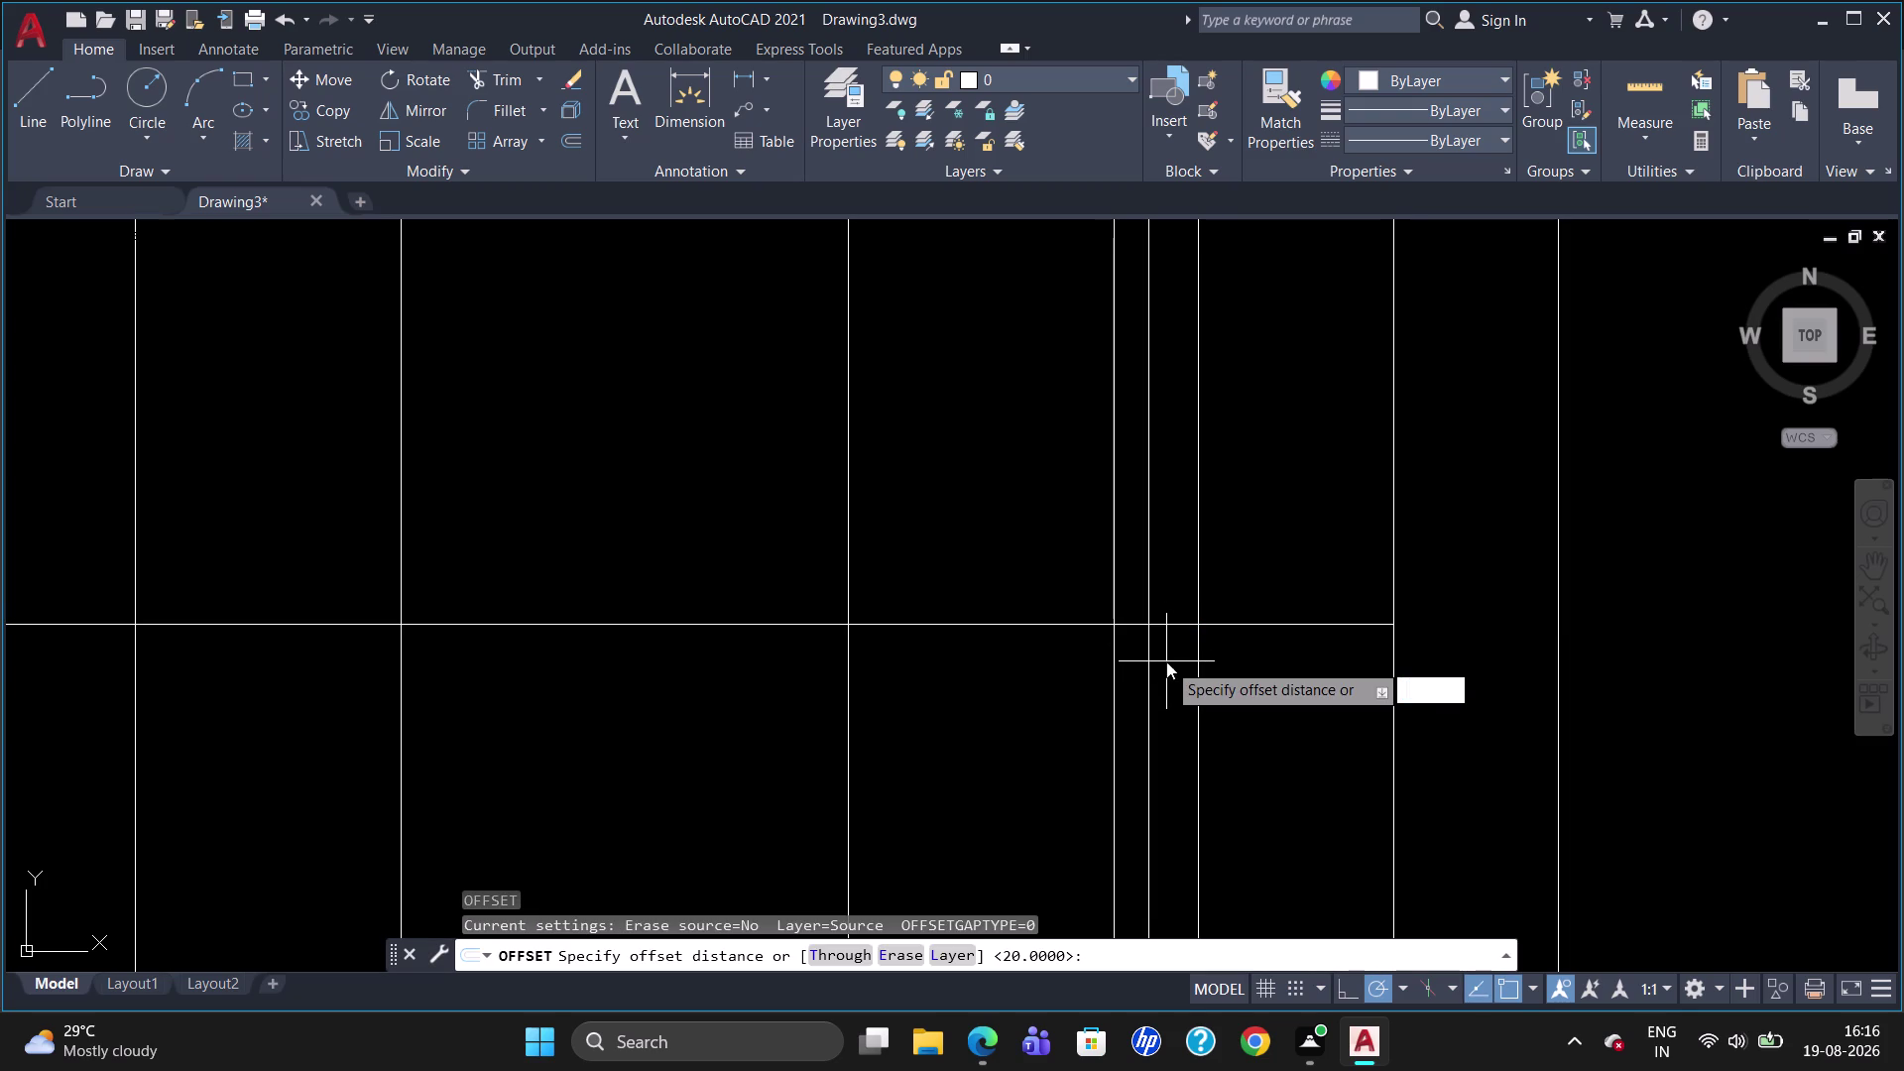
text(0)
key(Return)
click(1165, 626)
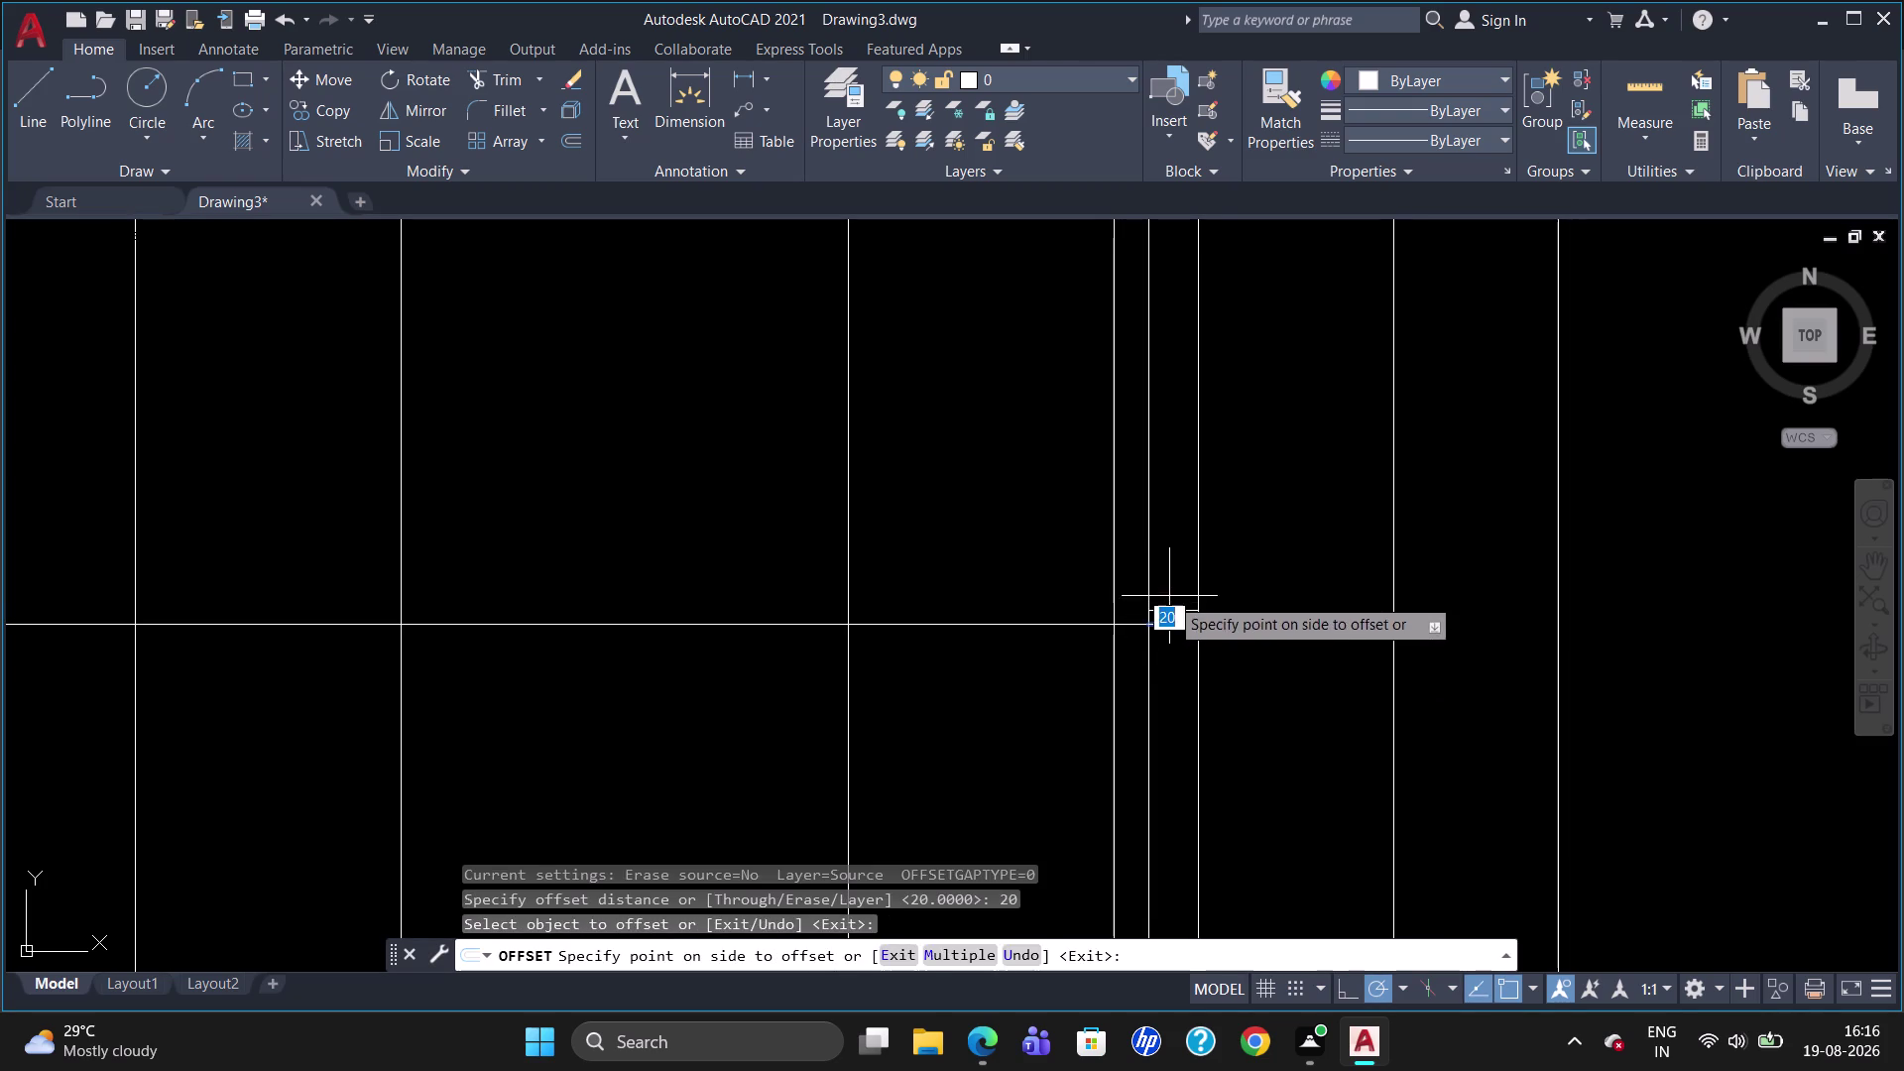
click(1171, 590)
key(Escape)
scroll(down, 3)
scroll(up, 3)
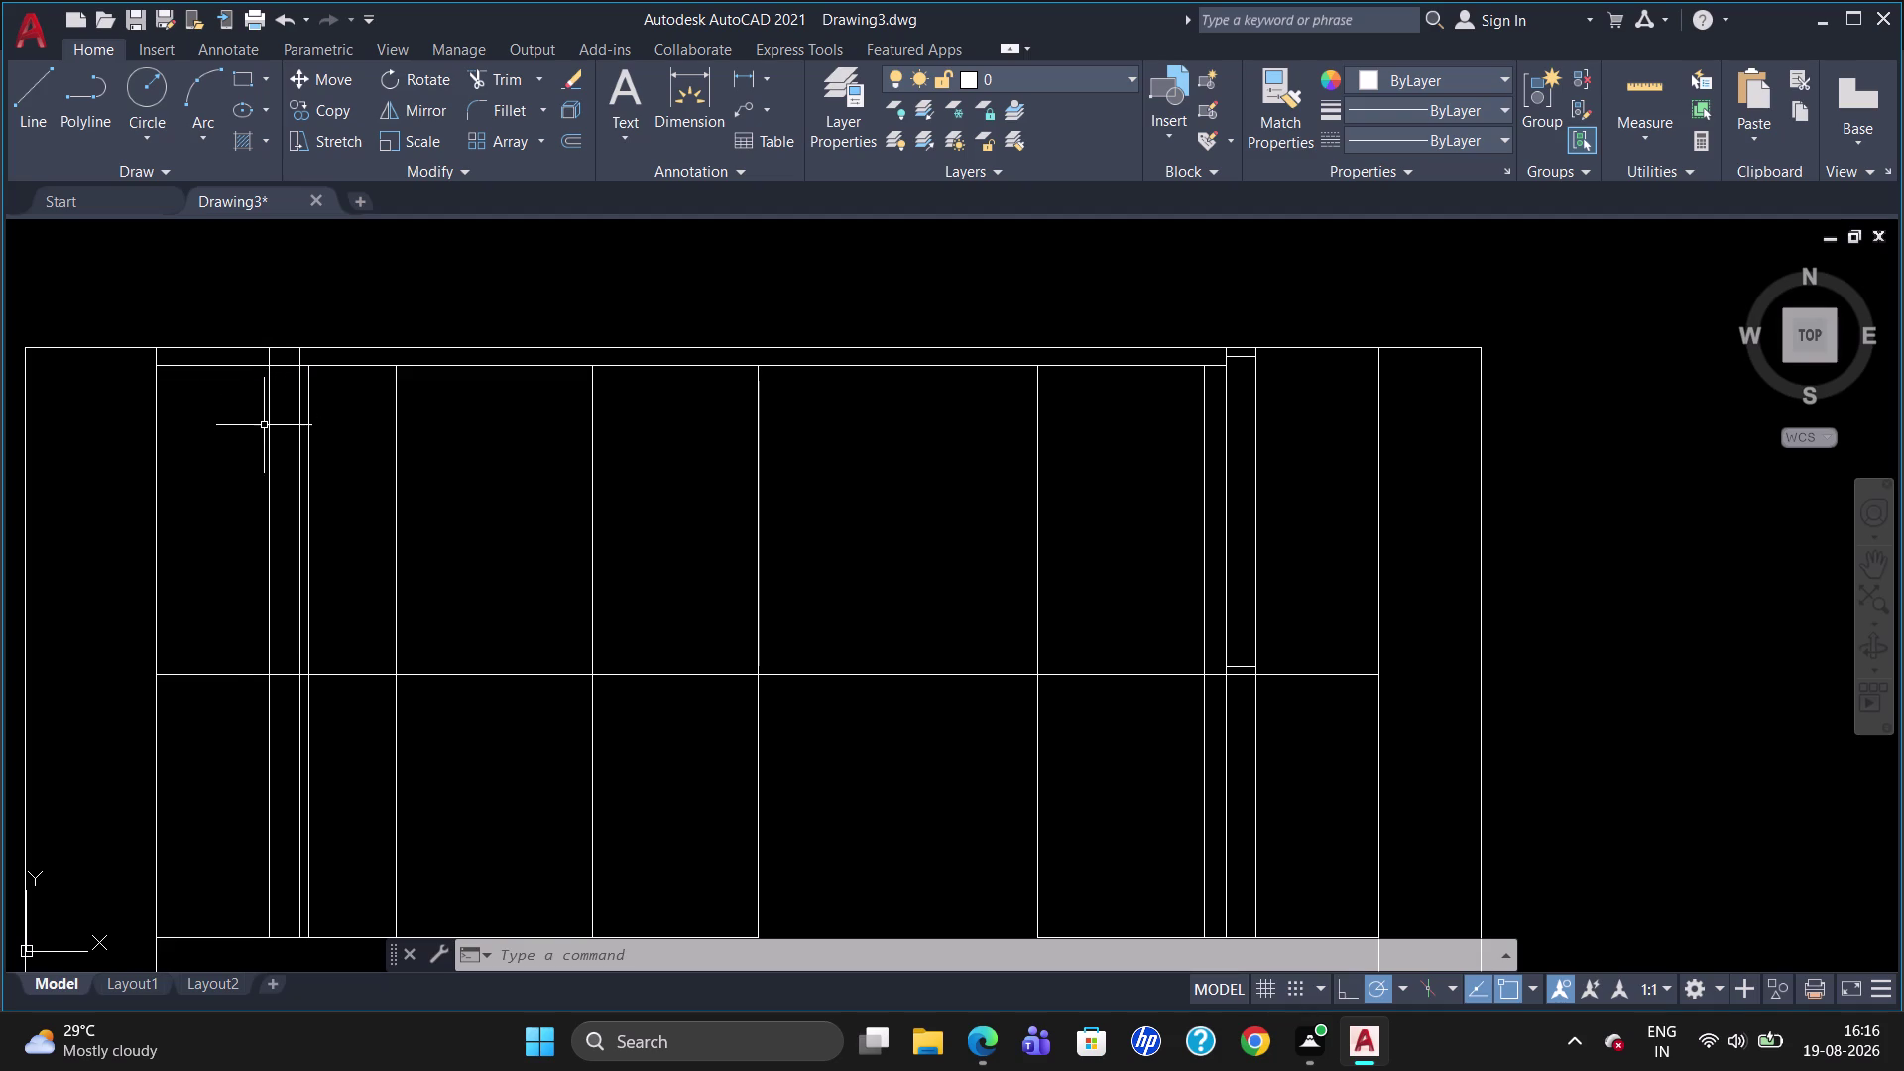
Erase the short leftover top edge line in the left bay after trimming fails.
text(TR)
key(Return)
key(Return)
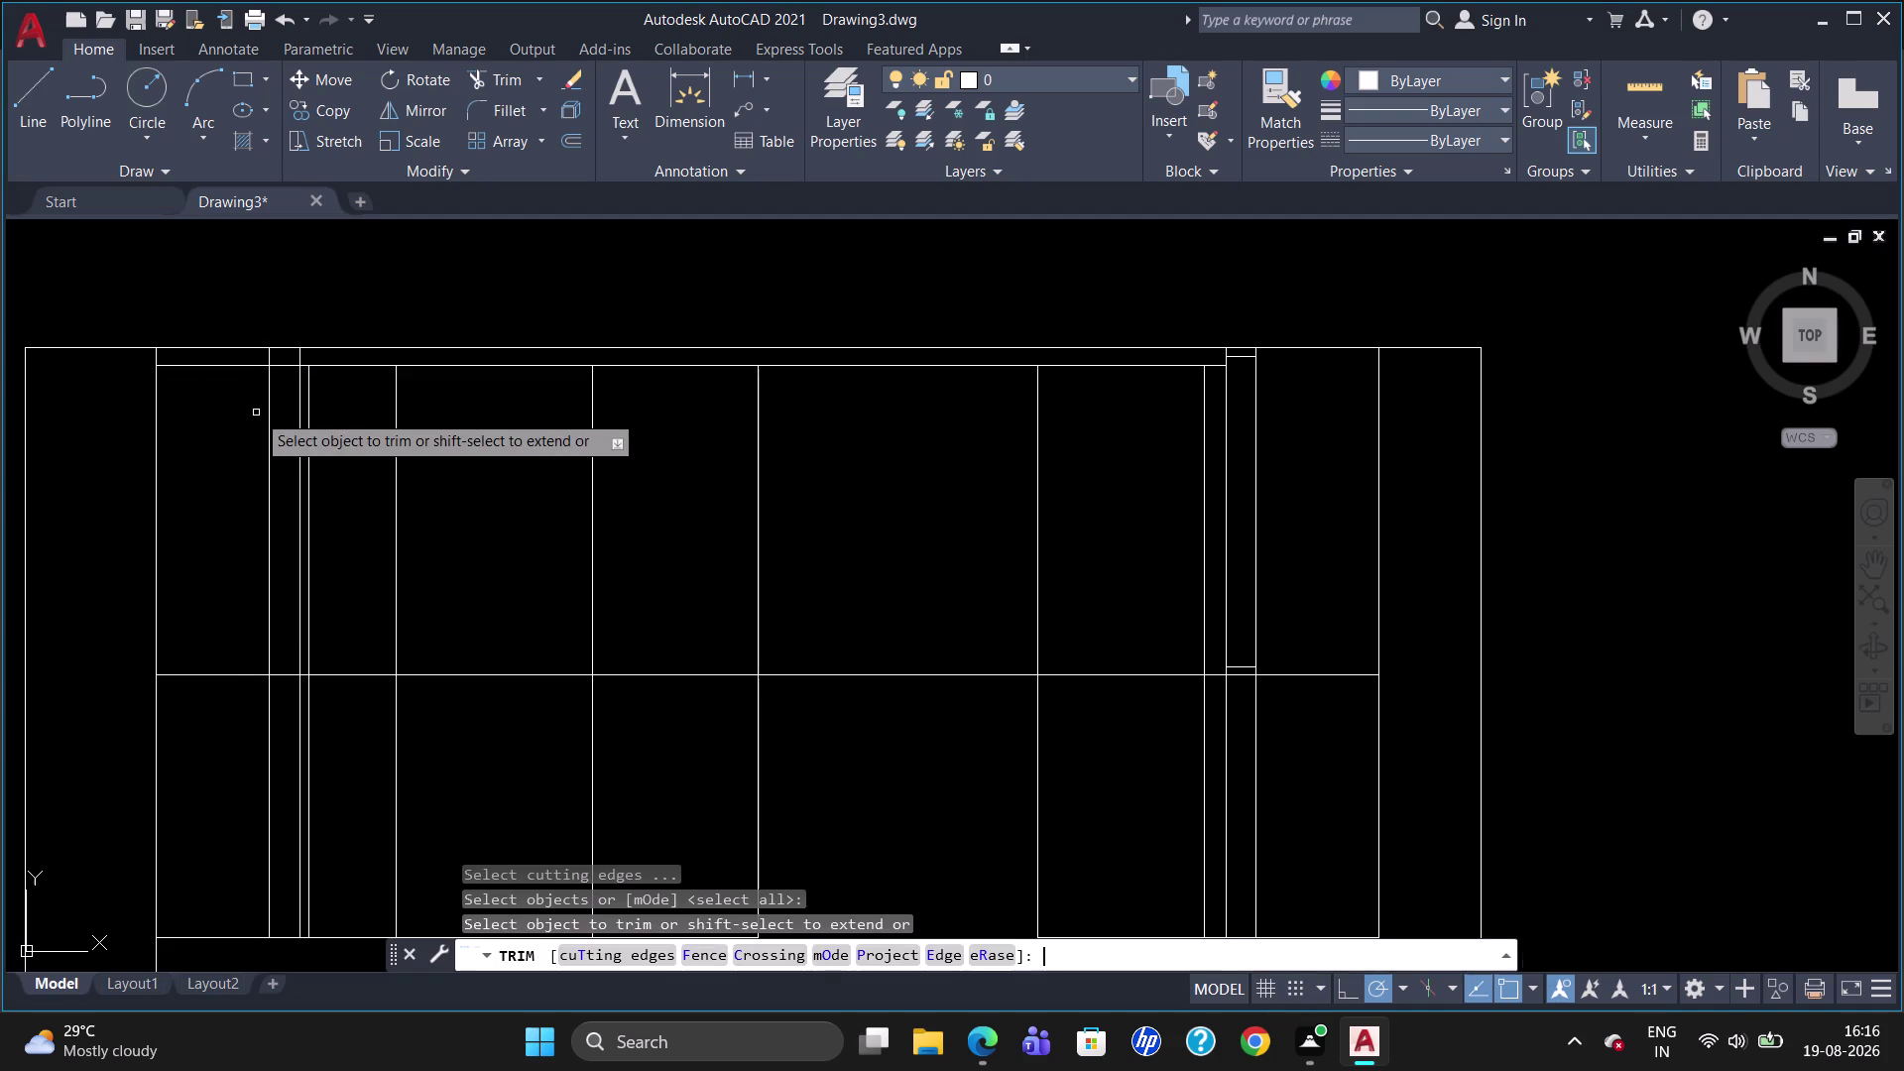
click(282, 368)
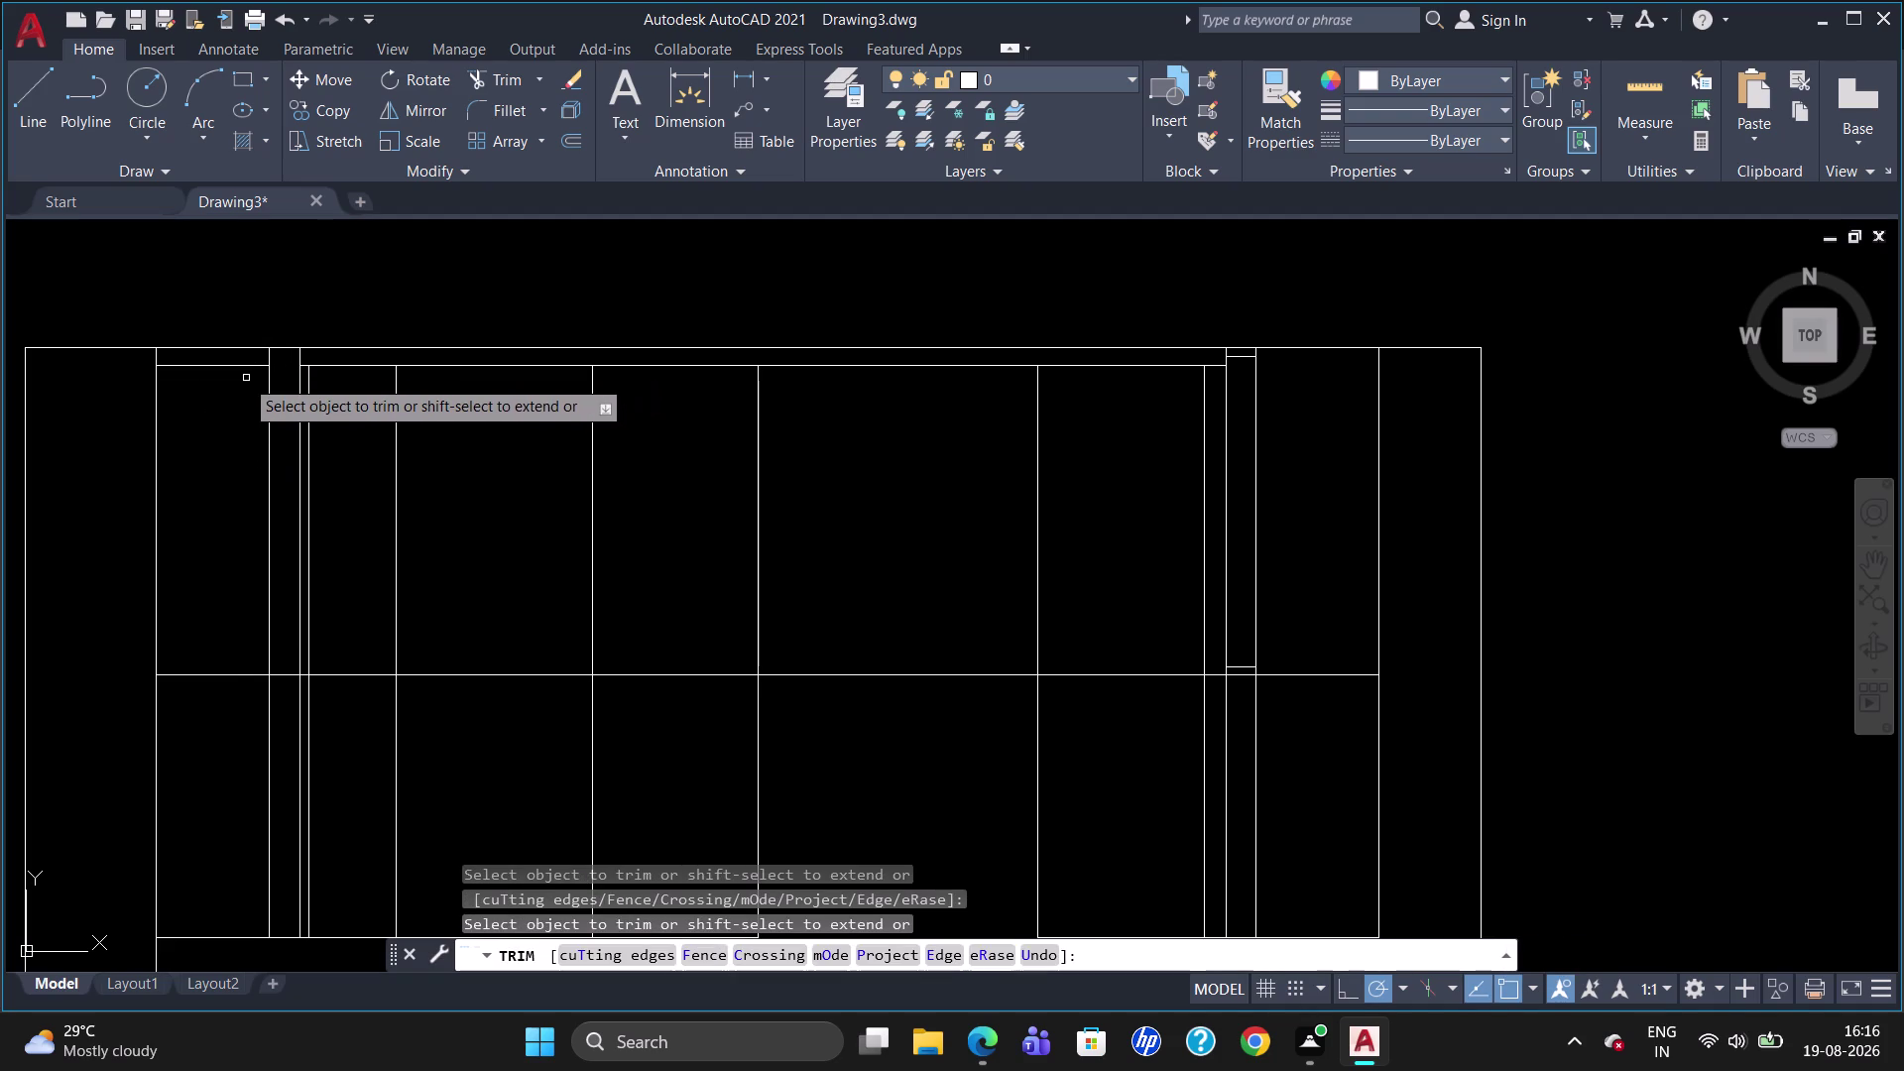
click(233, 365)
key(Escape)
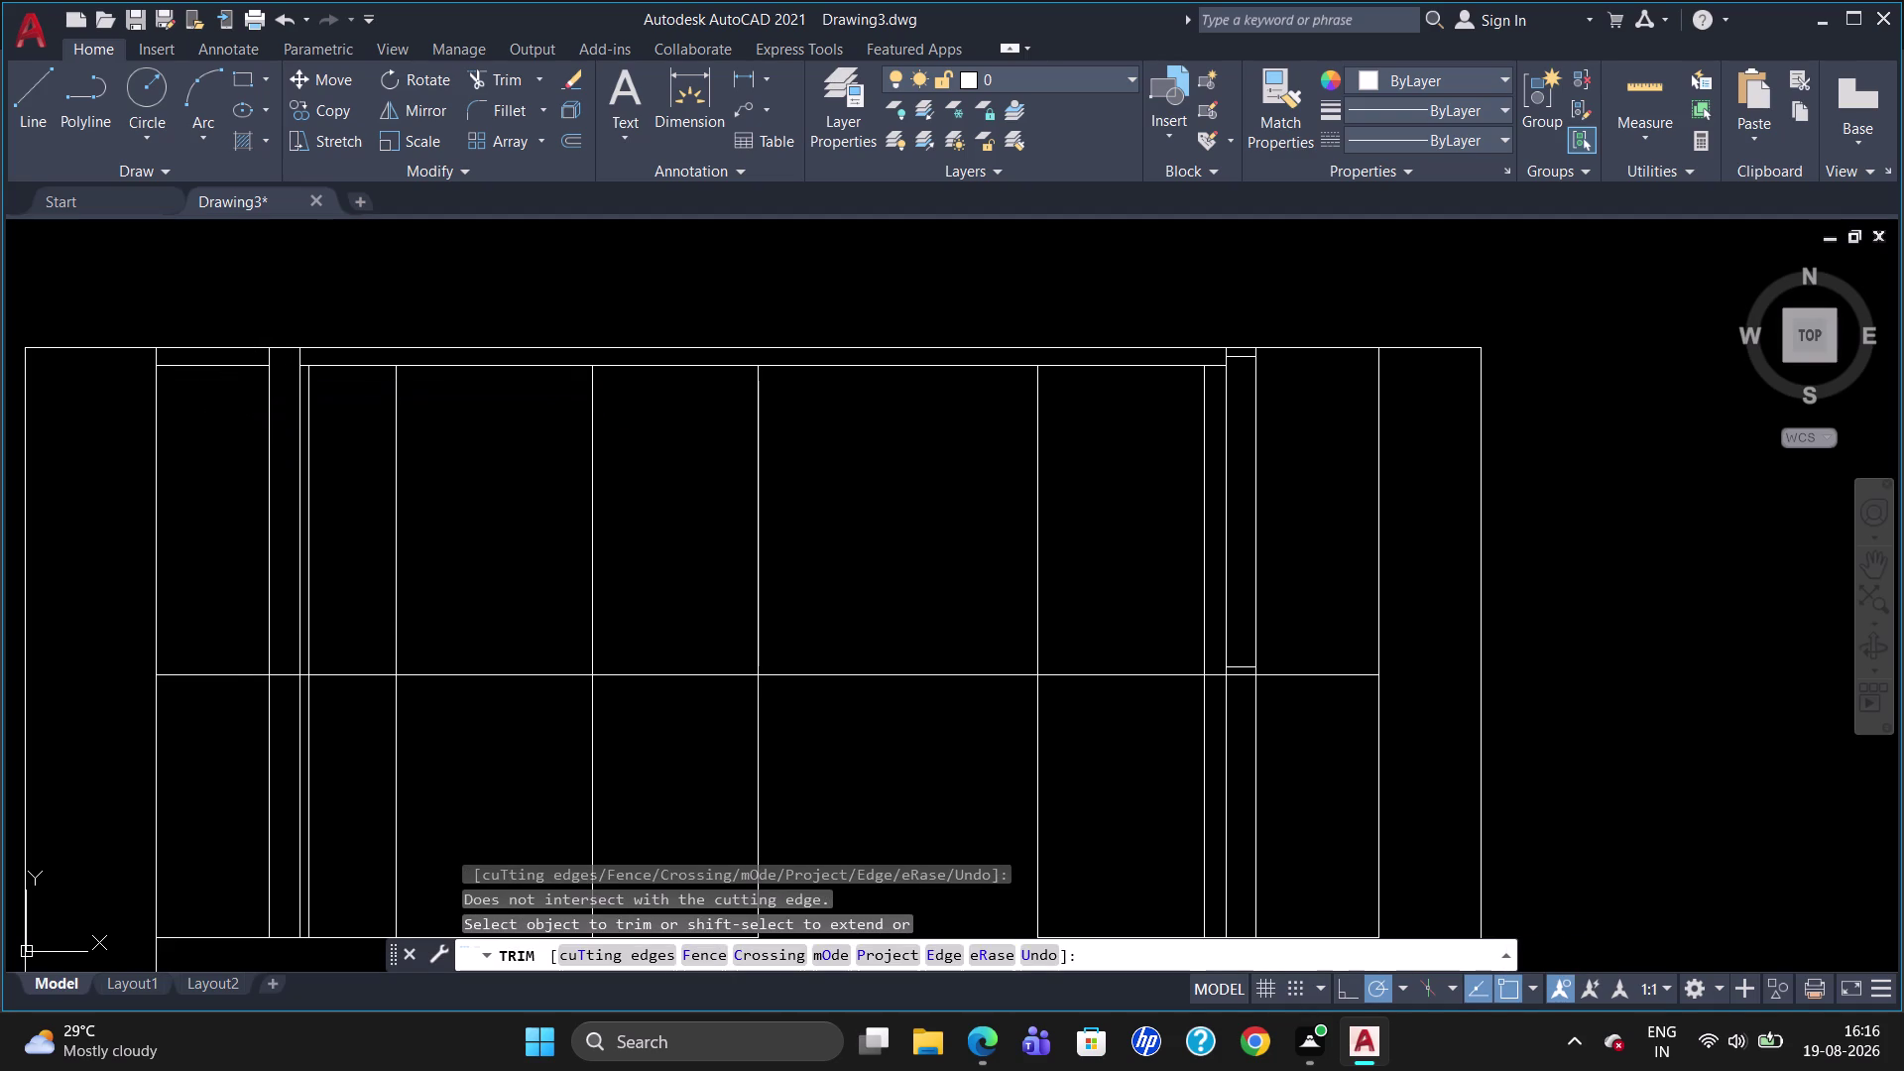
click(234, 365)
key(Delete)
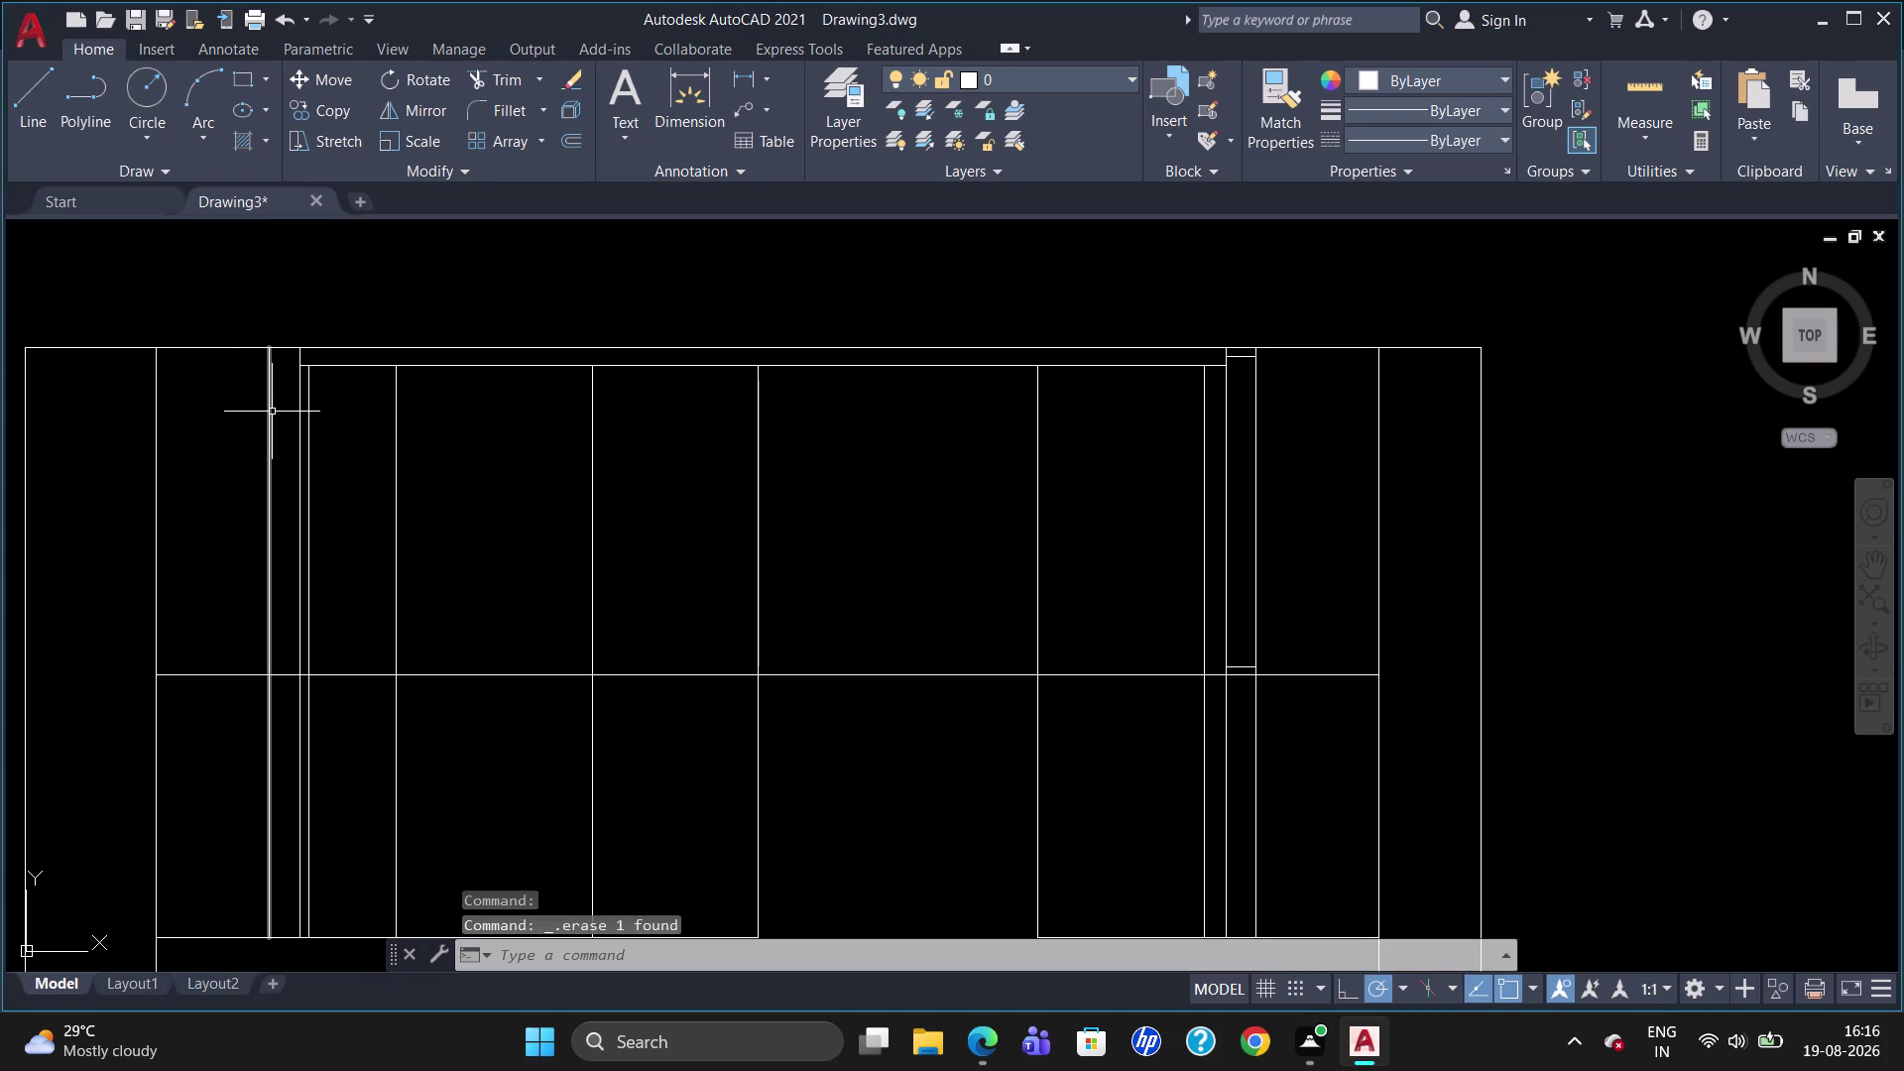
Cancel a stray offset and begin breaking the unit's top line.
key(o)
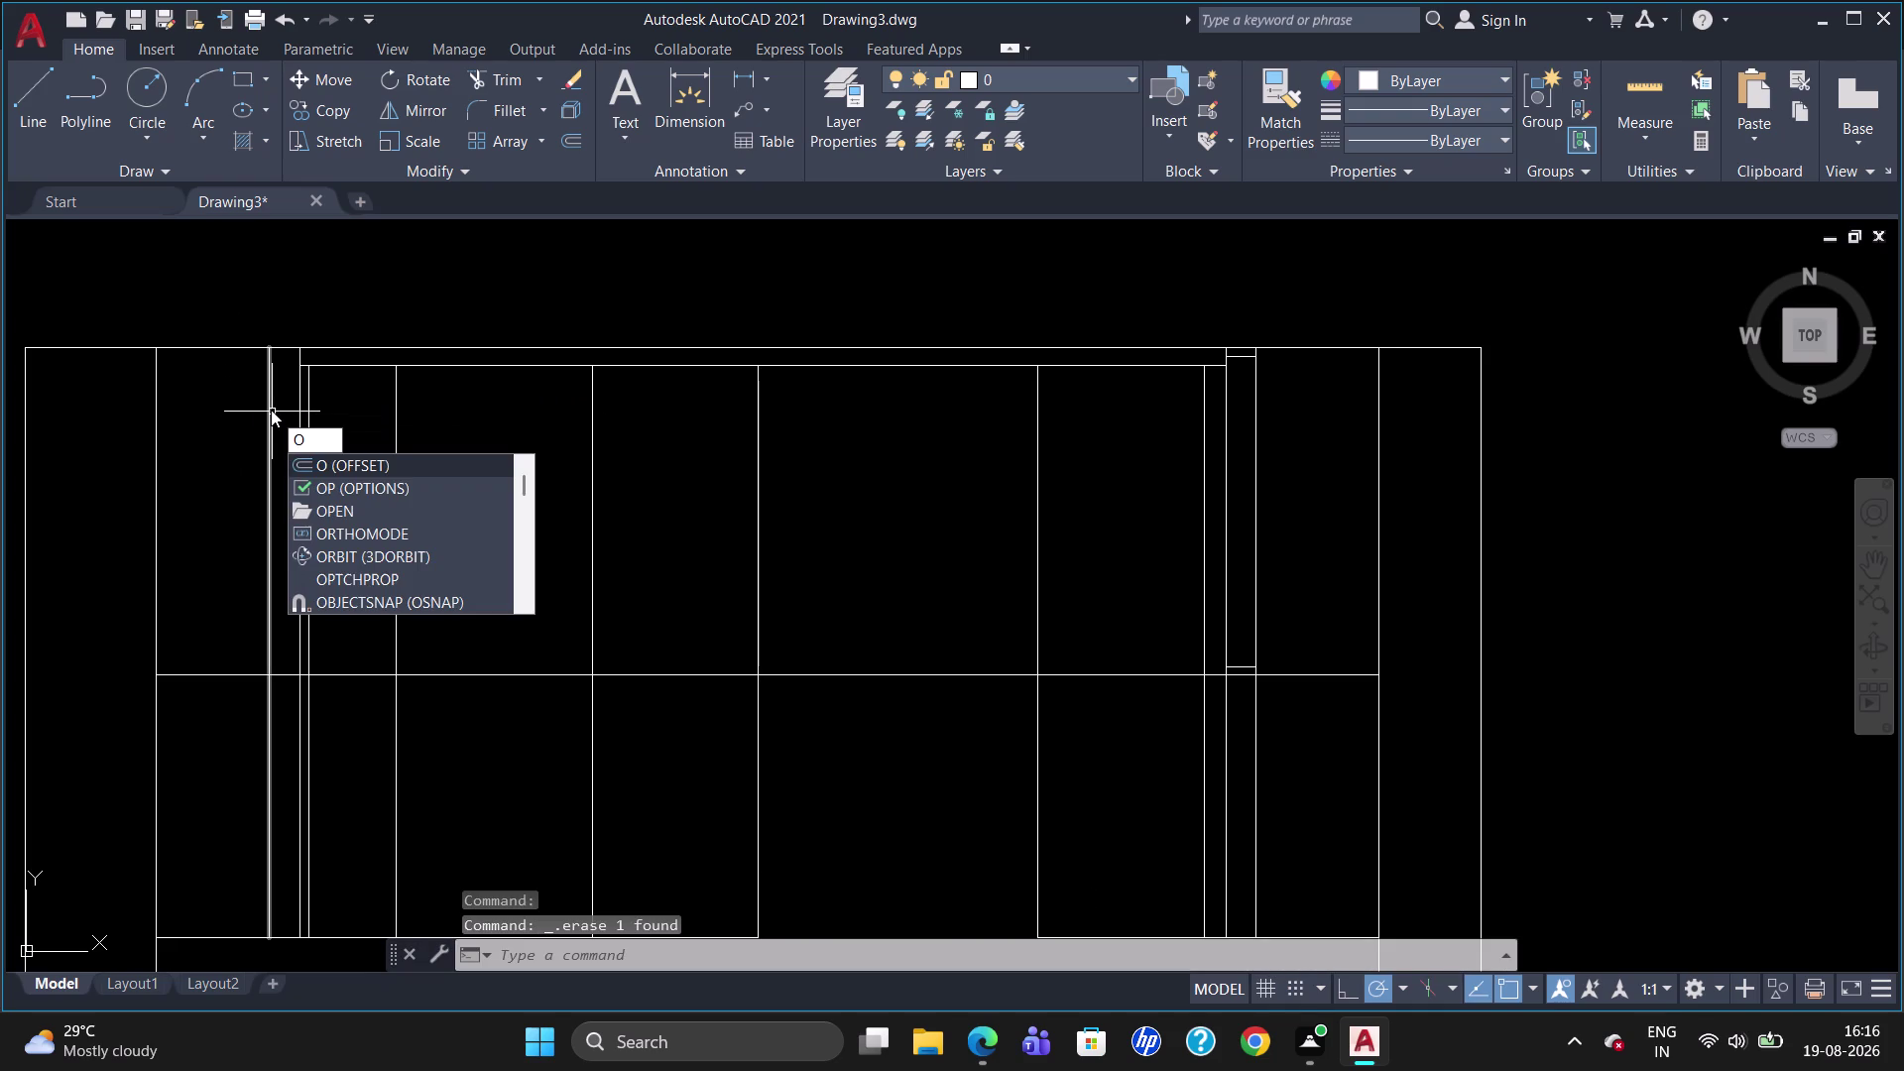
key(BackSpace)
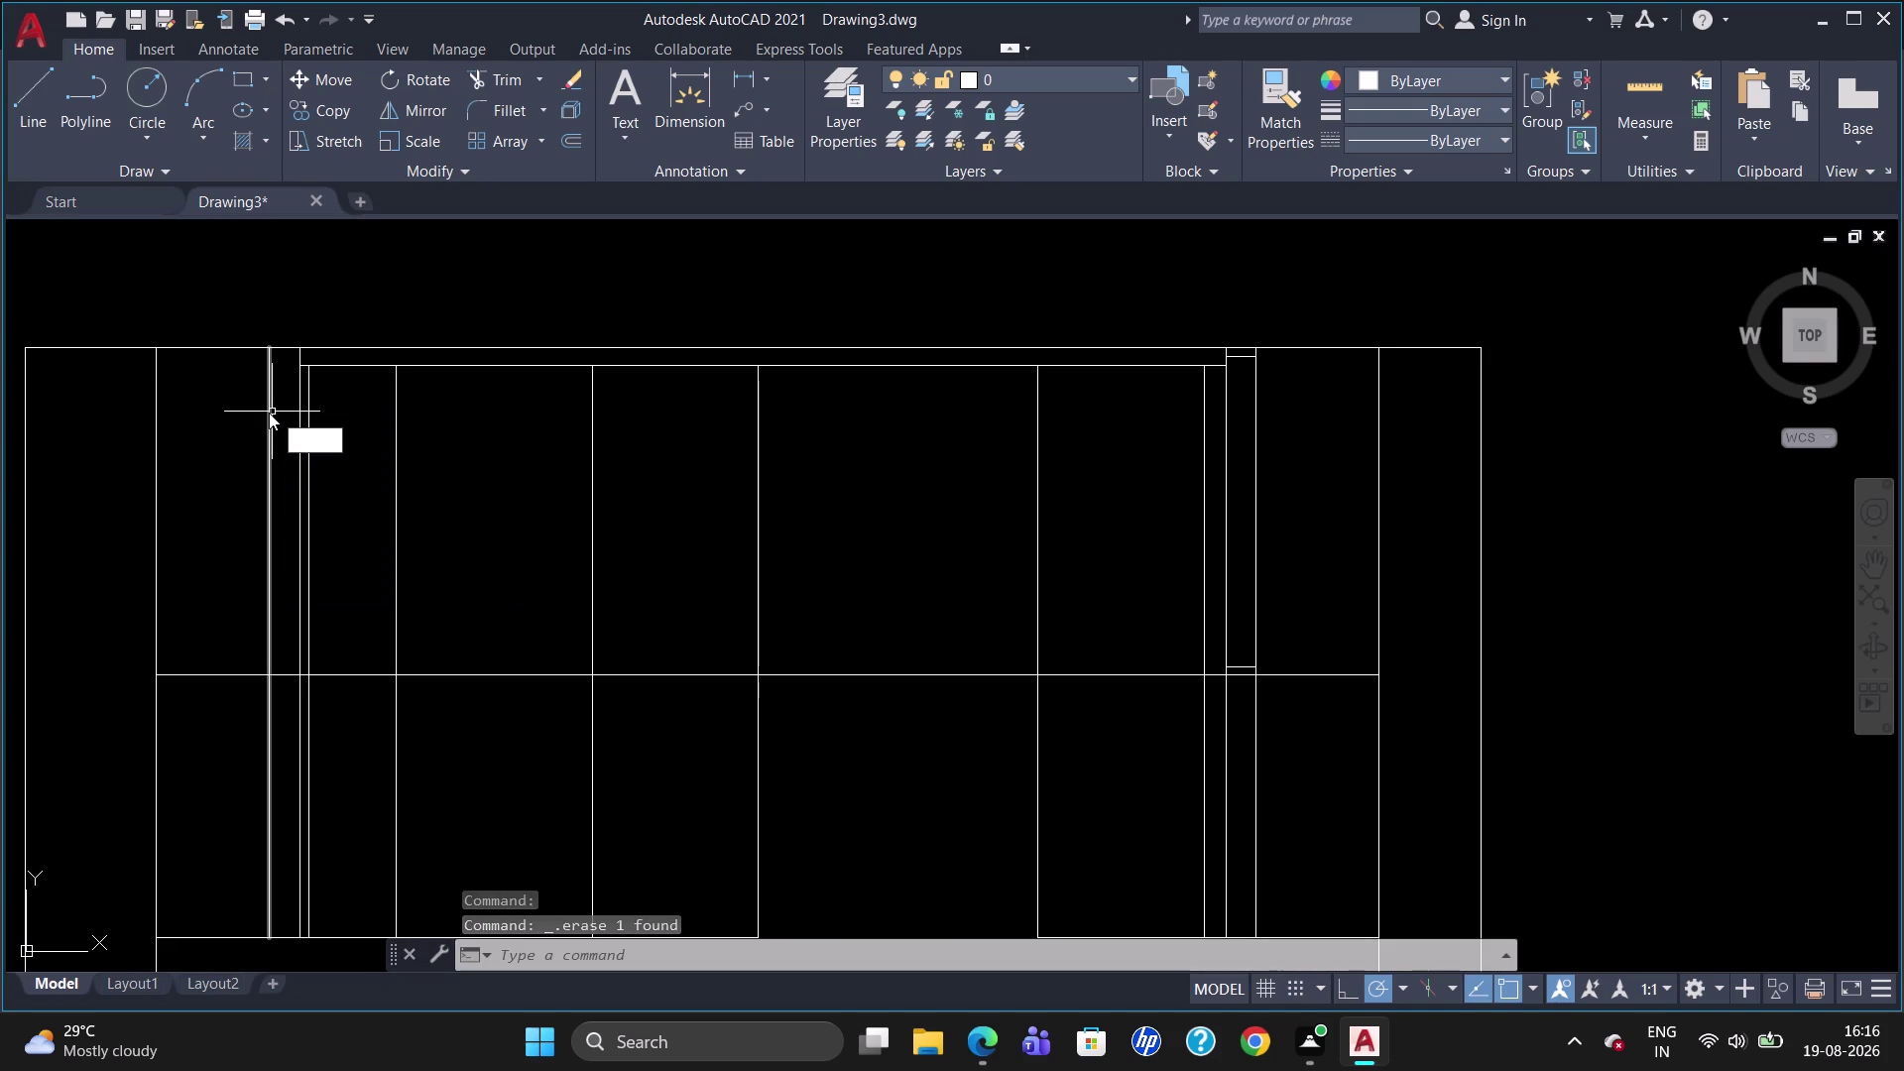
key(Escape)
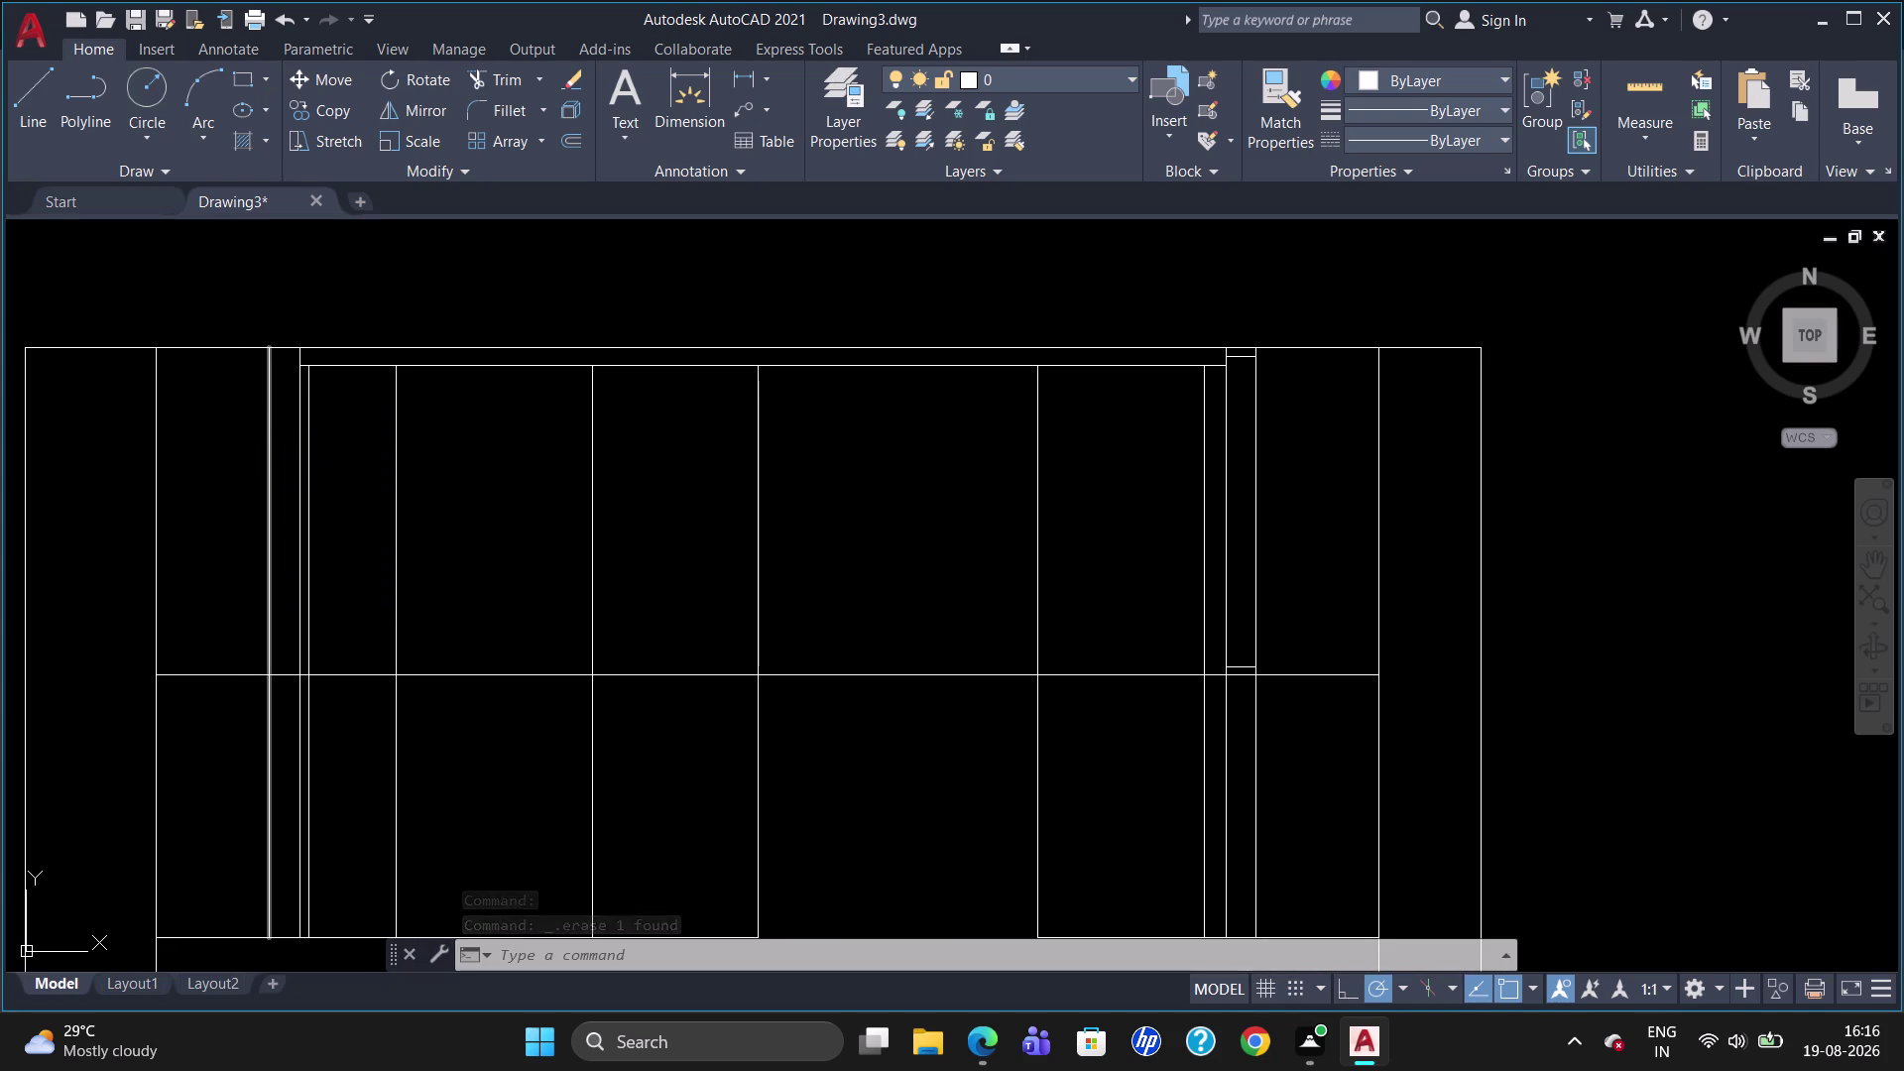
key(b)
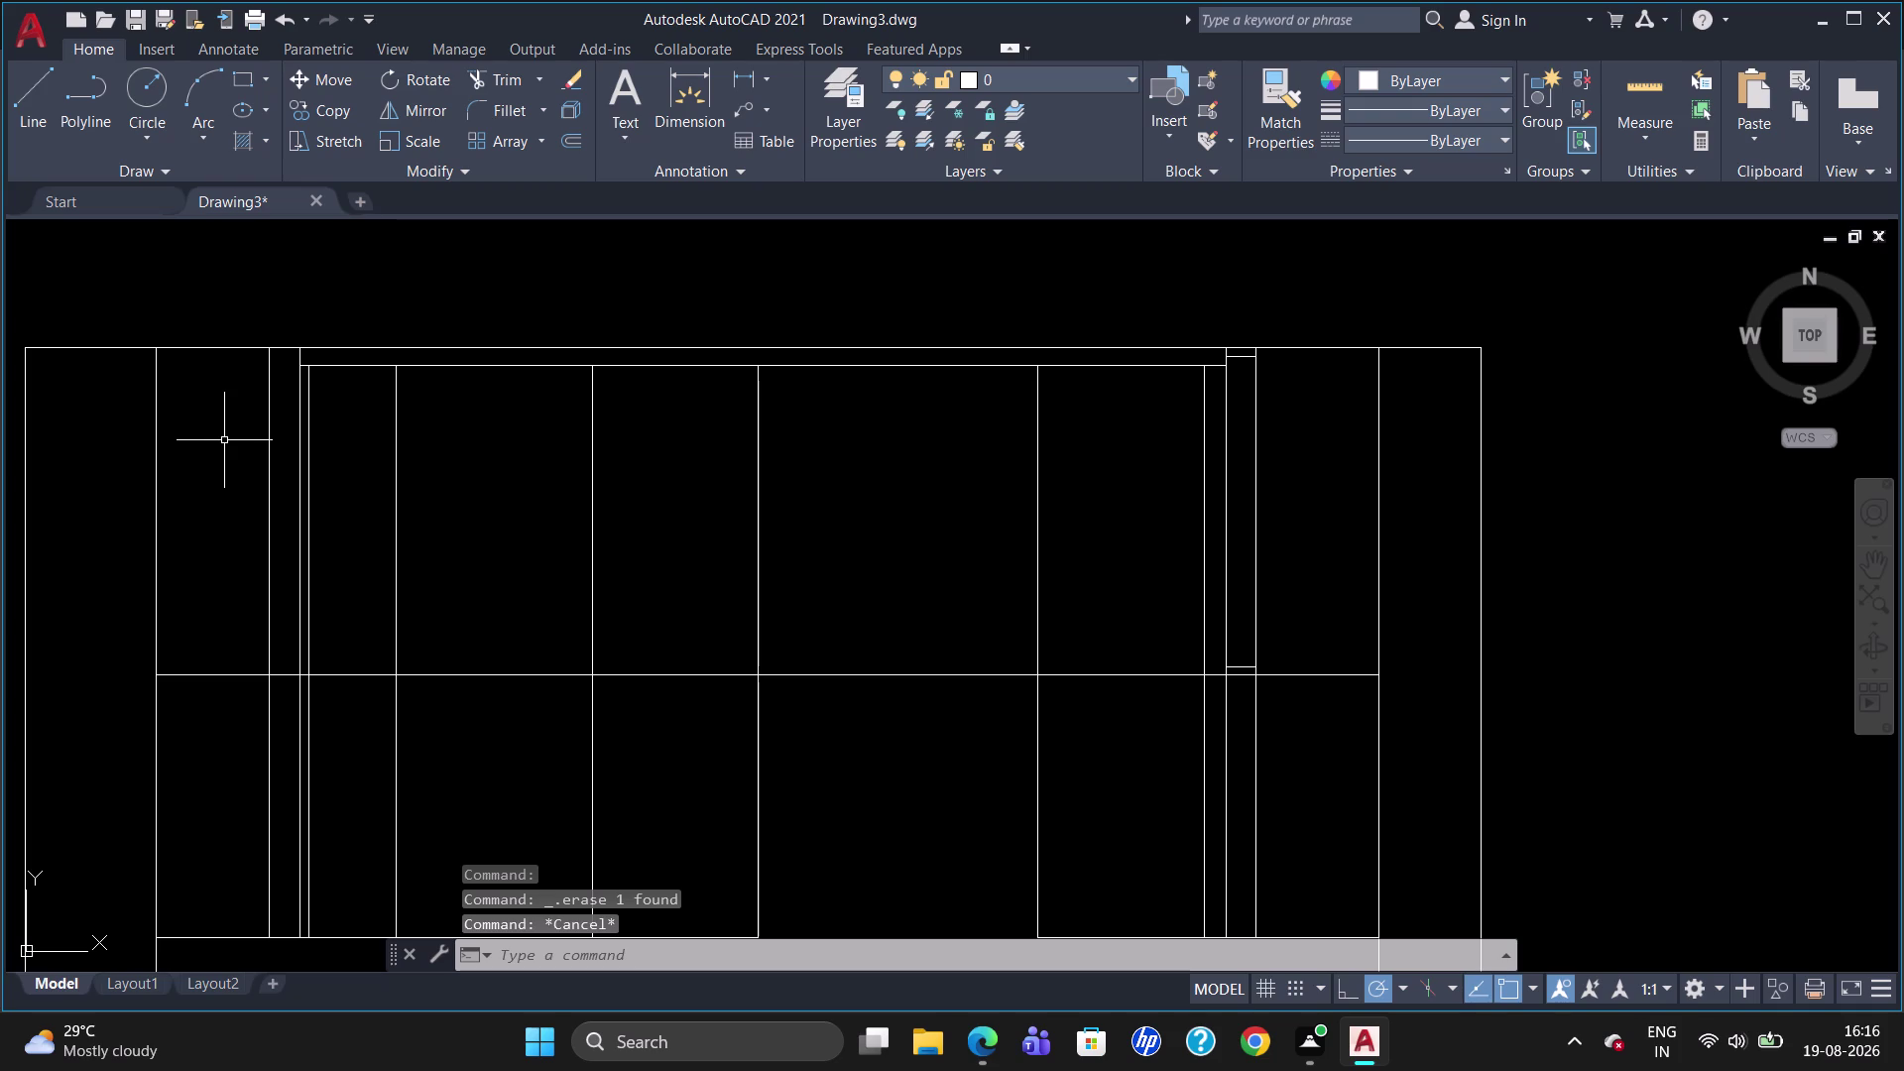
key(r)
click(297, 516)
click(277, 350)
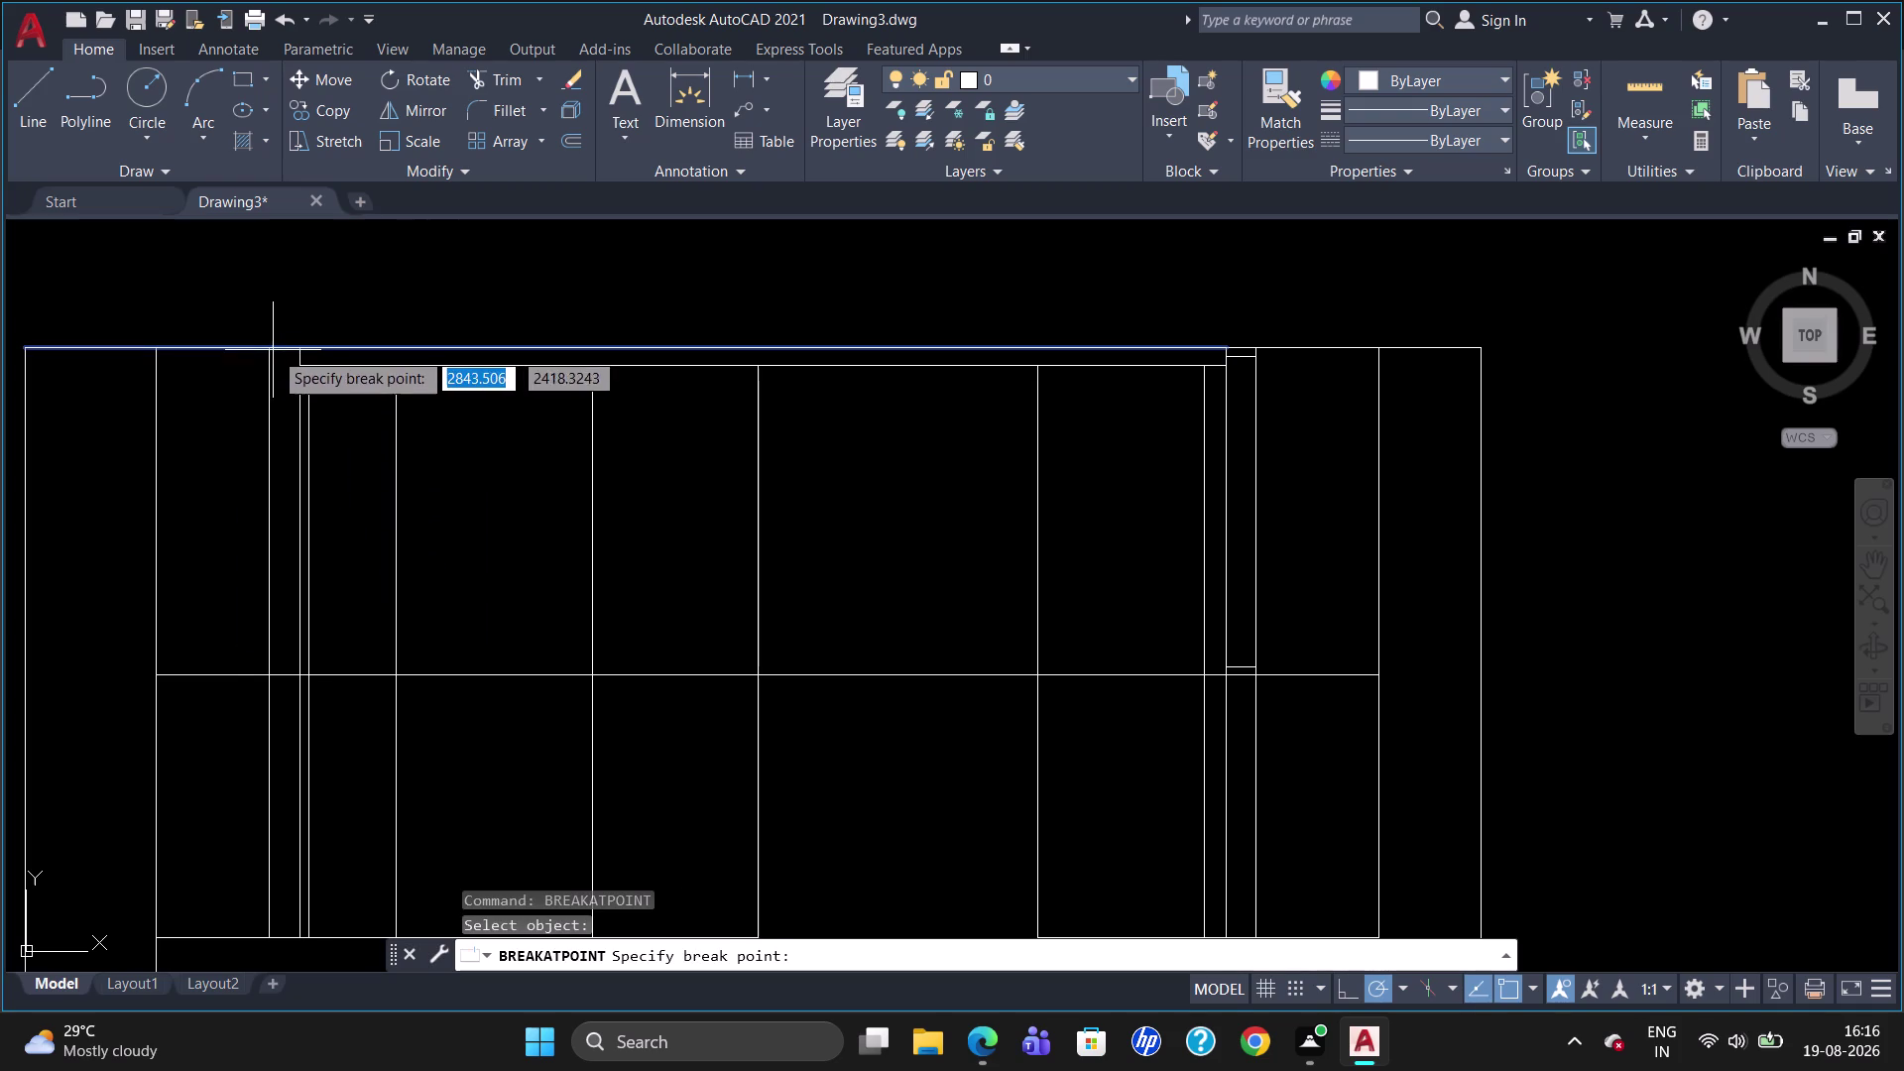
Break the top line at the left divider using break-at-point.
click(271, 349)
text(BT)
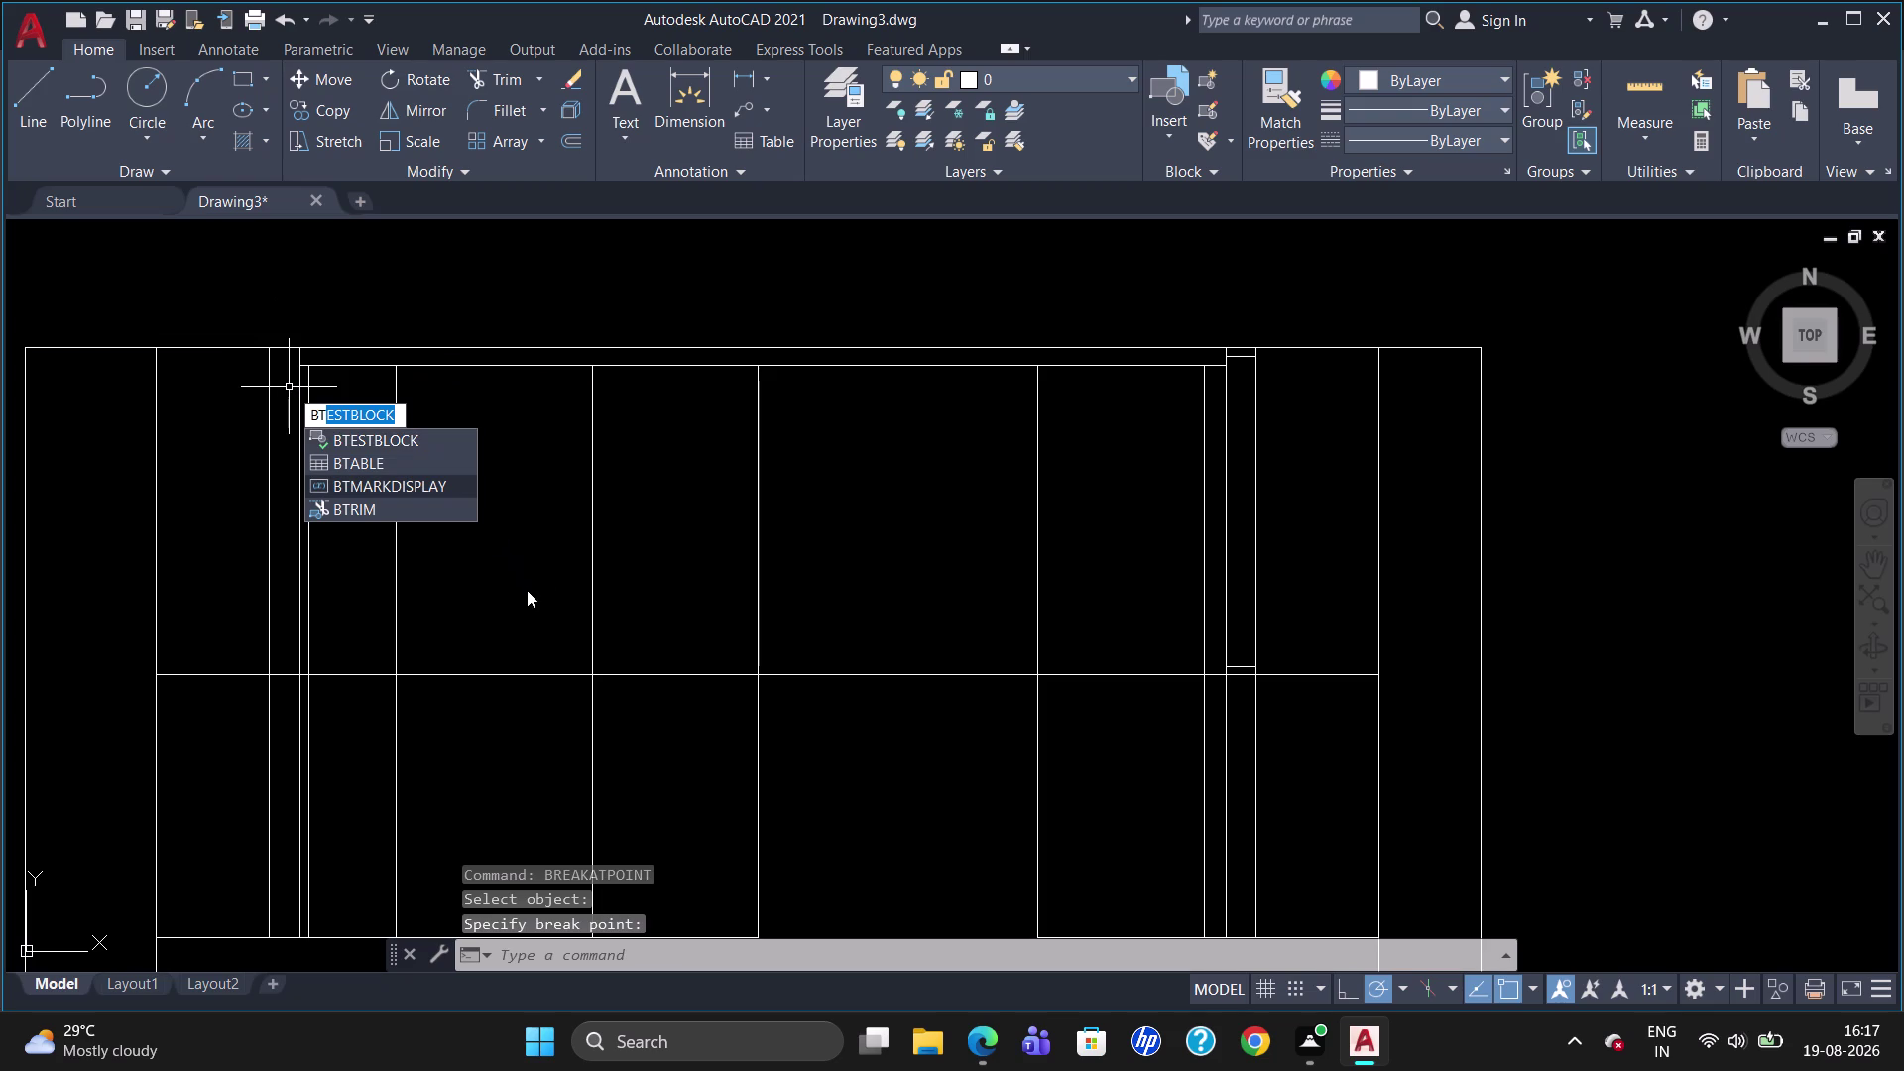
key(Escape)
text(BR)
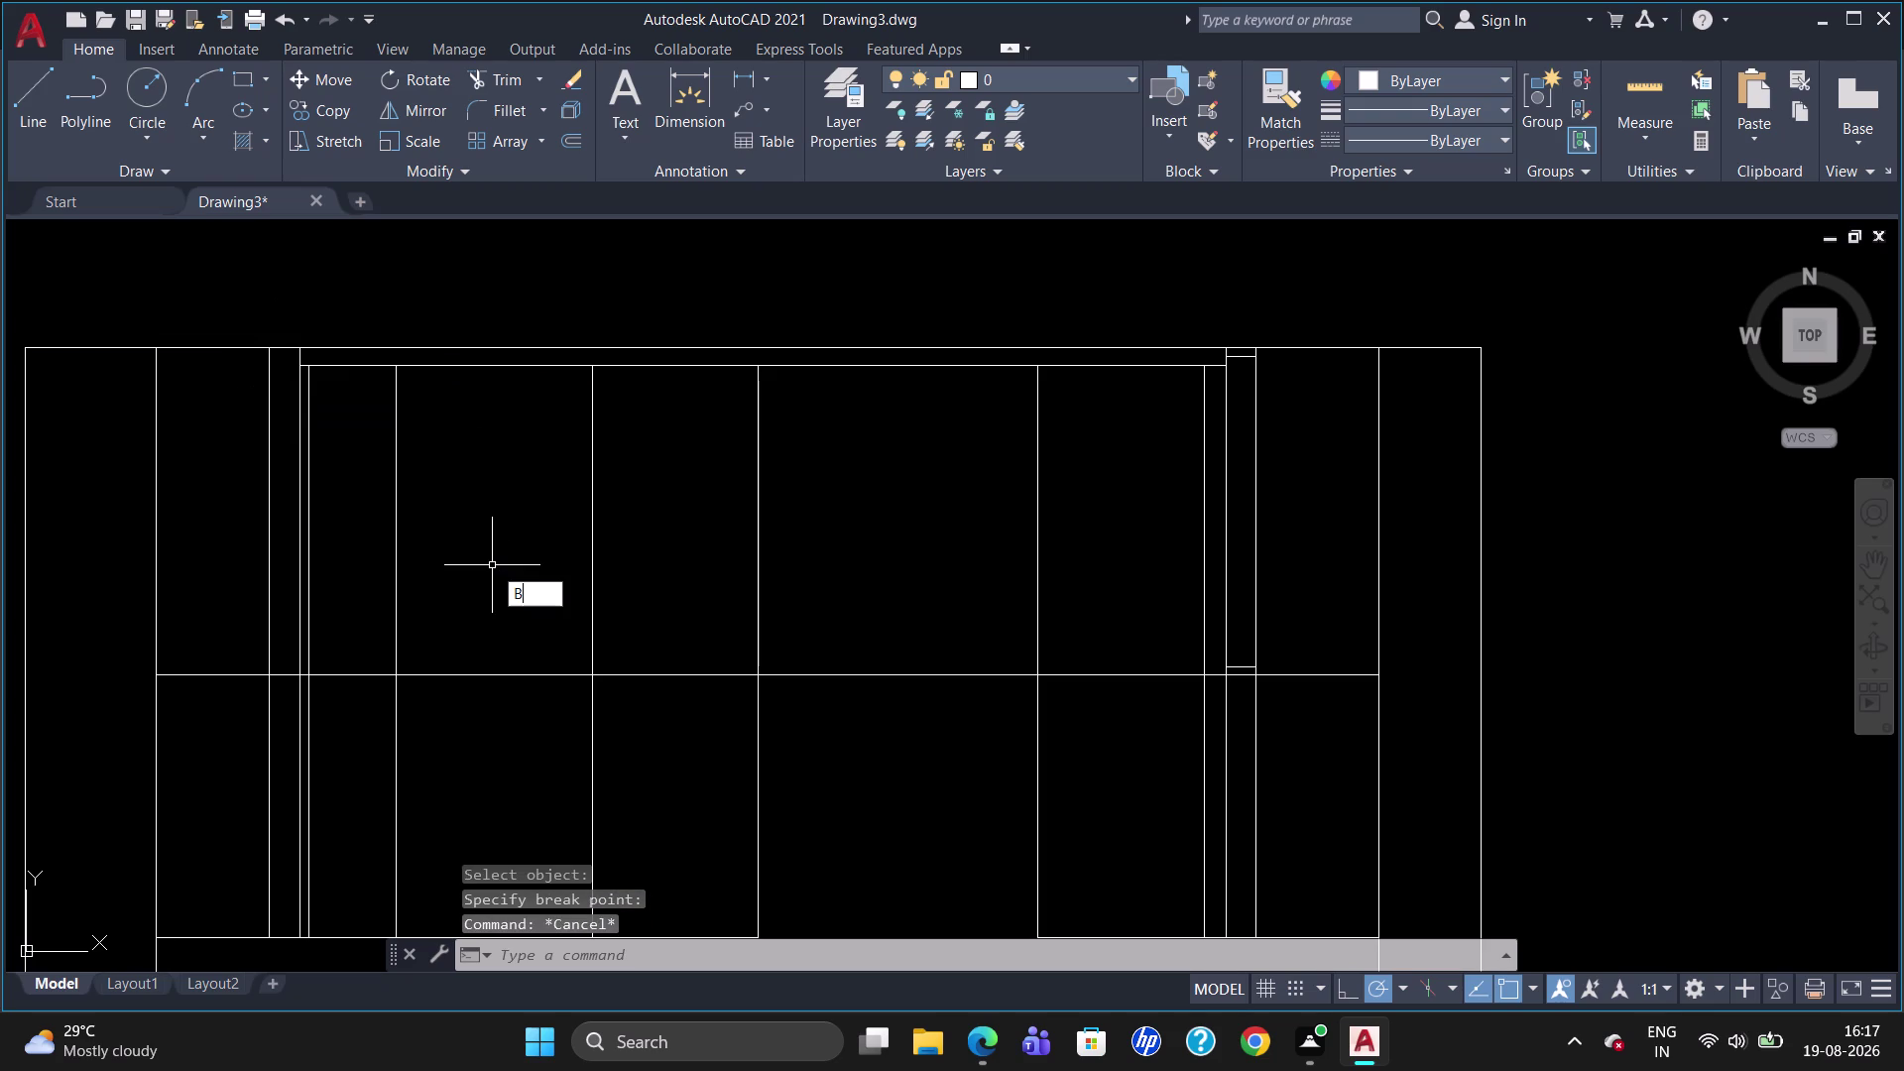
click(539, 634)
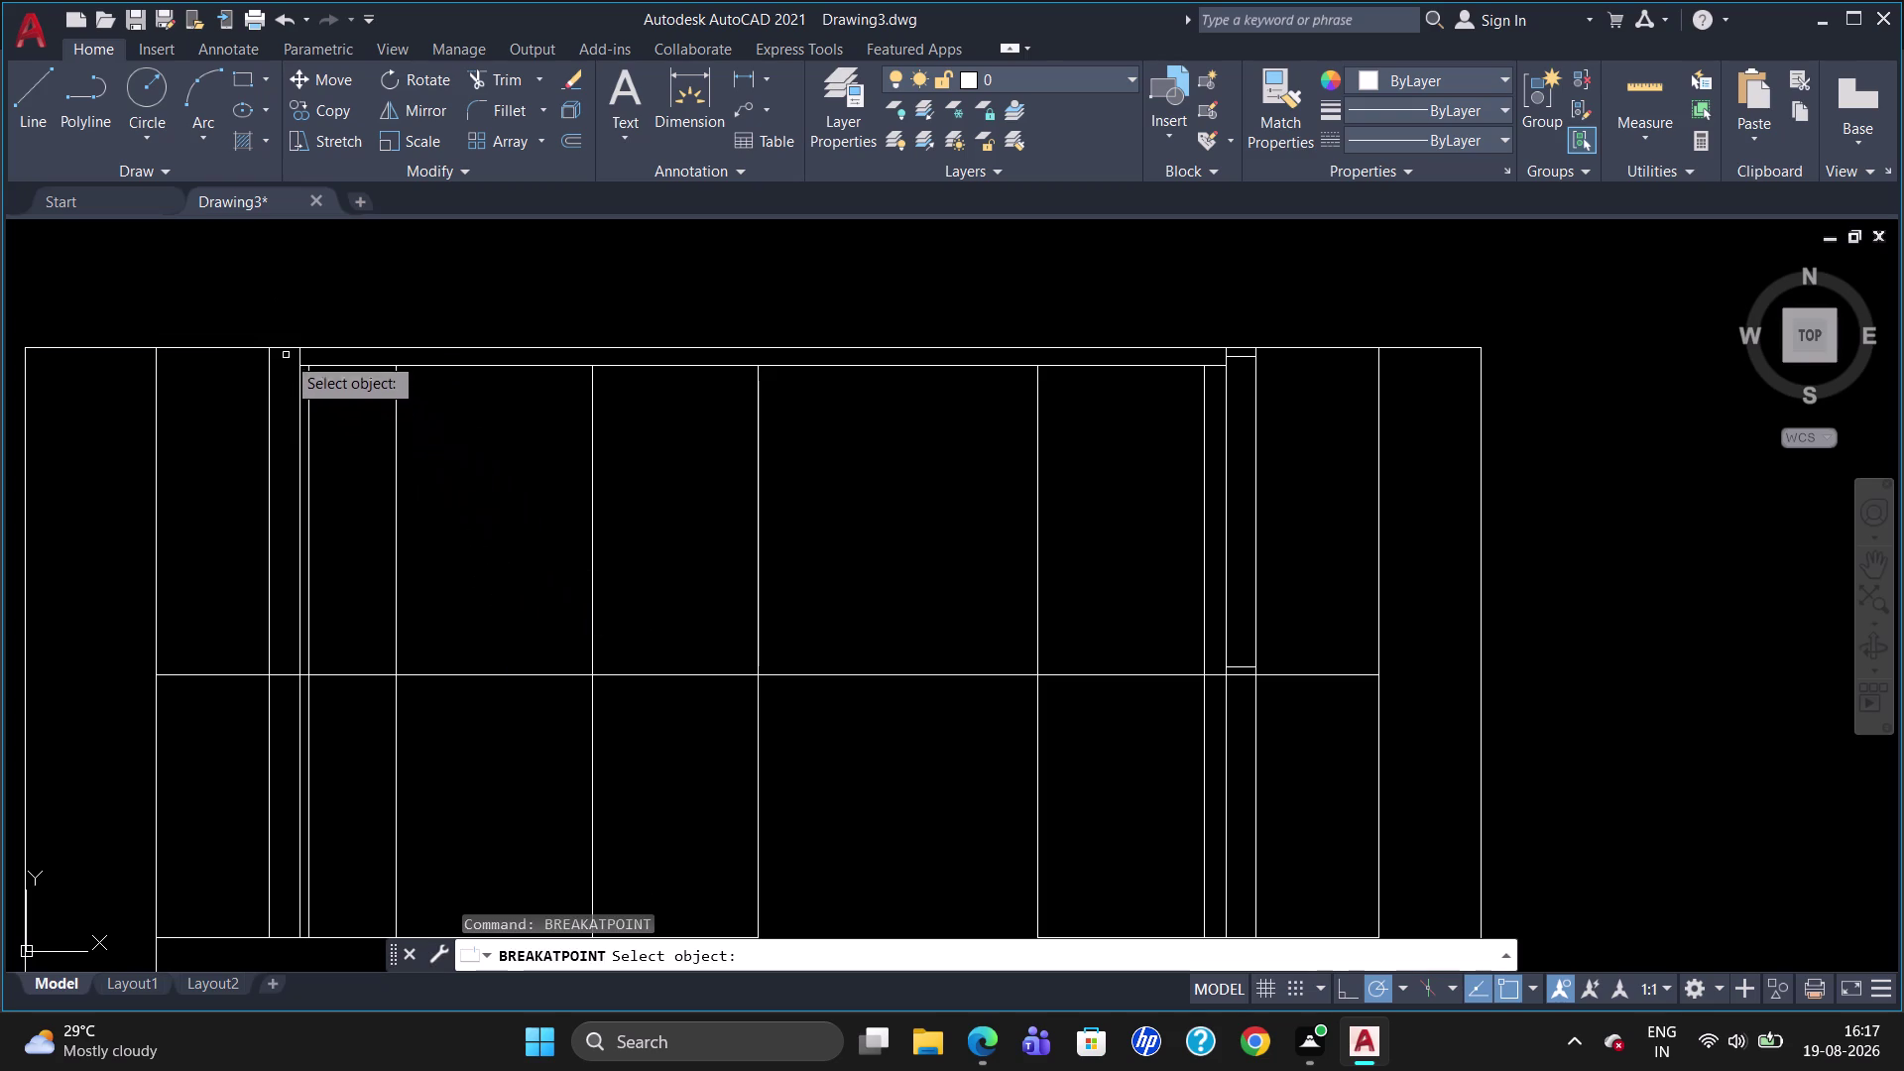
click(283, 348)
click(296, 348)
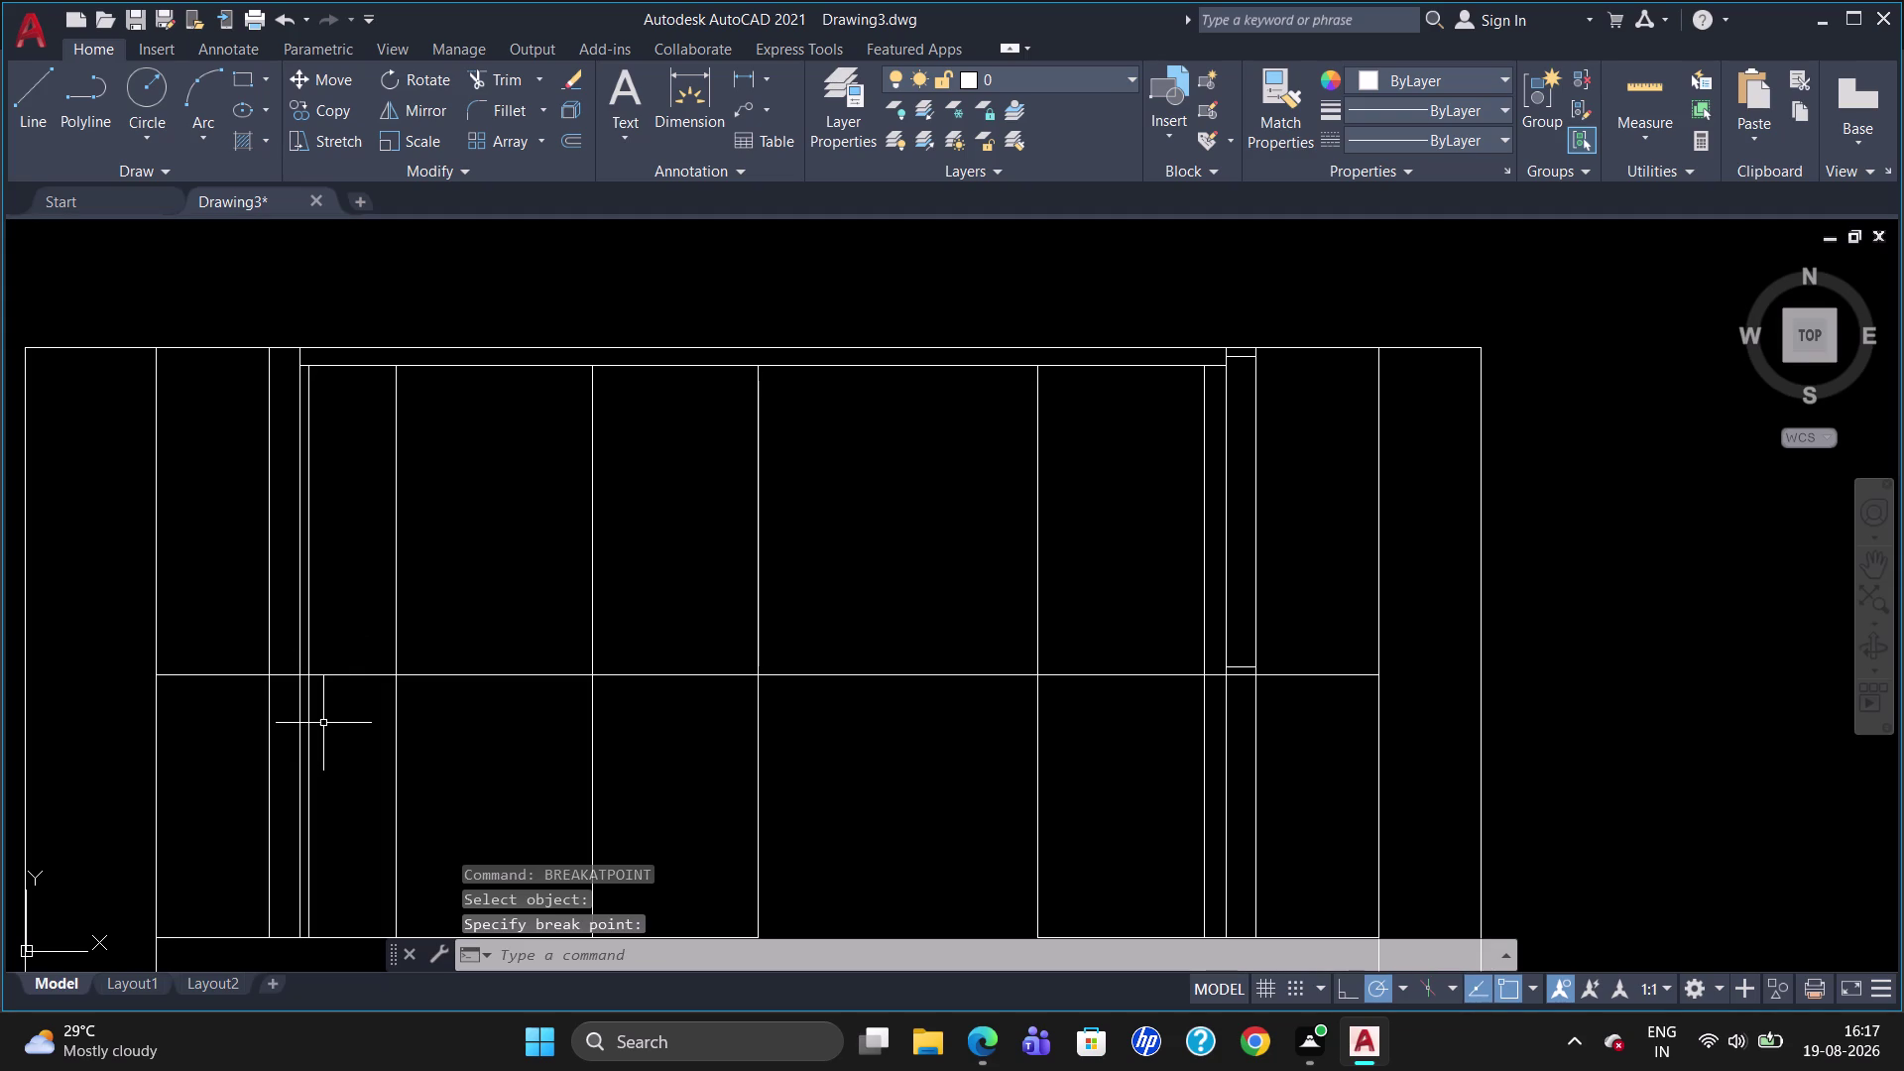
Break the middle shelf line at its intersection with the left divider.
key(b)
key(r)
click(380, 798)
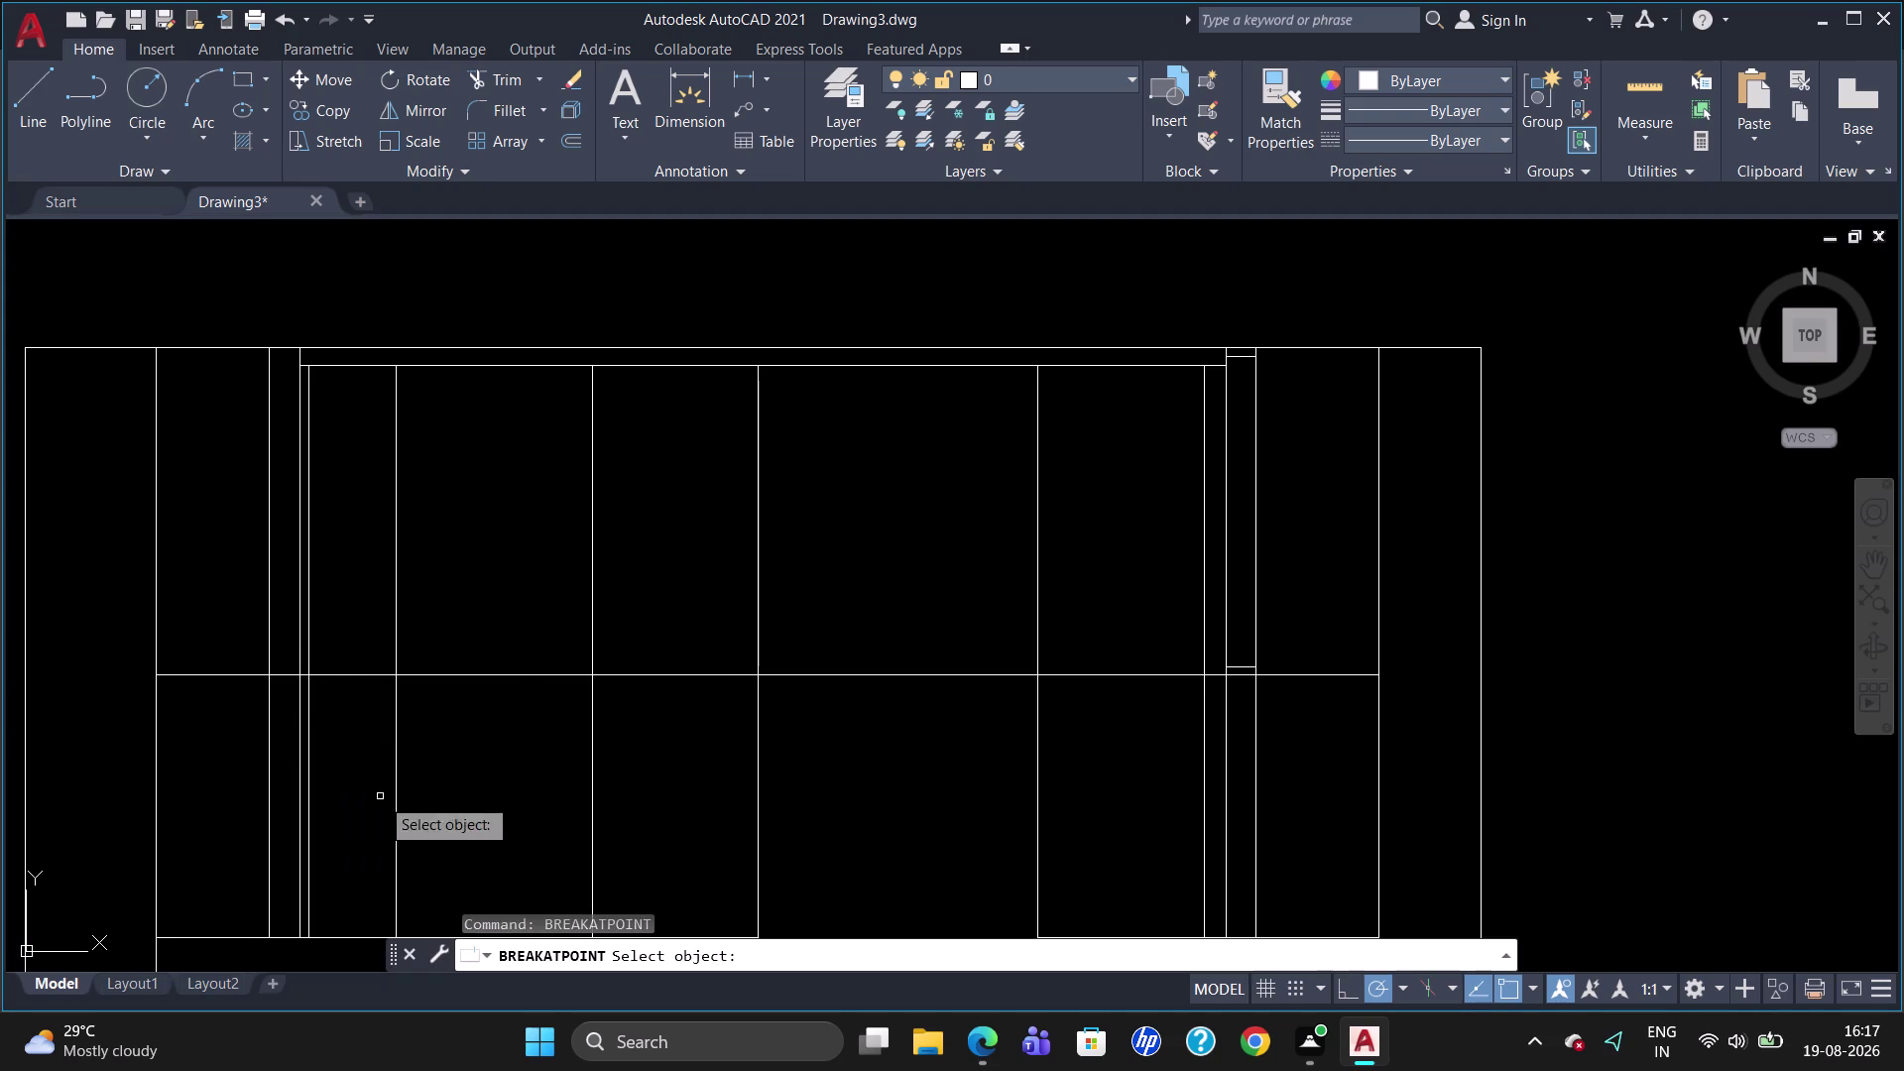
click(288, 677)
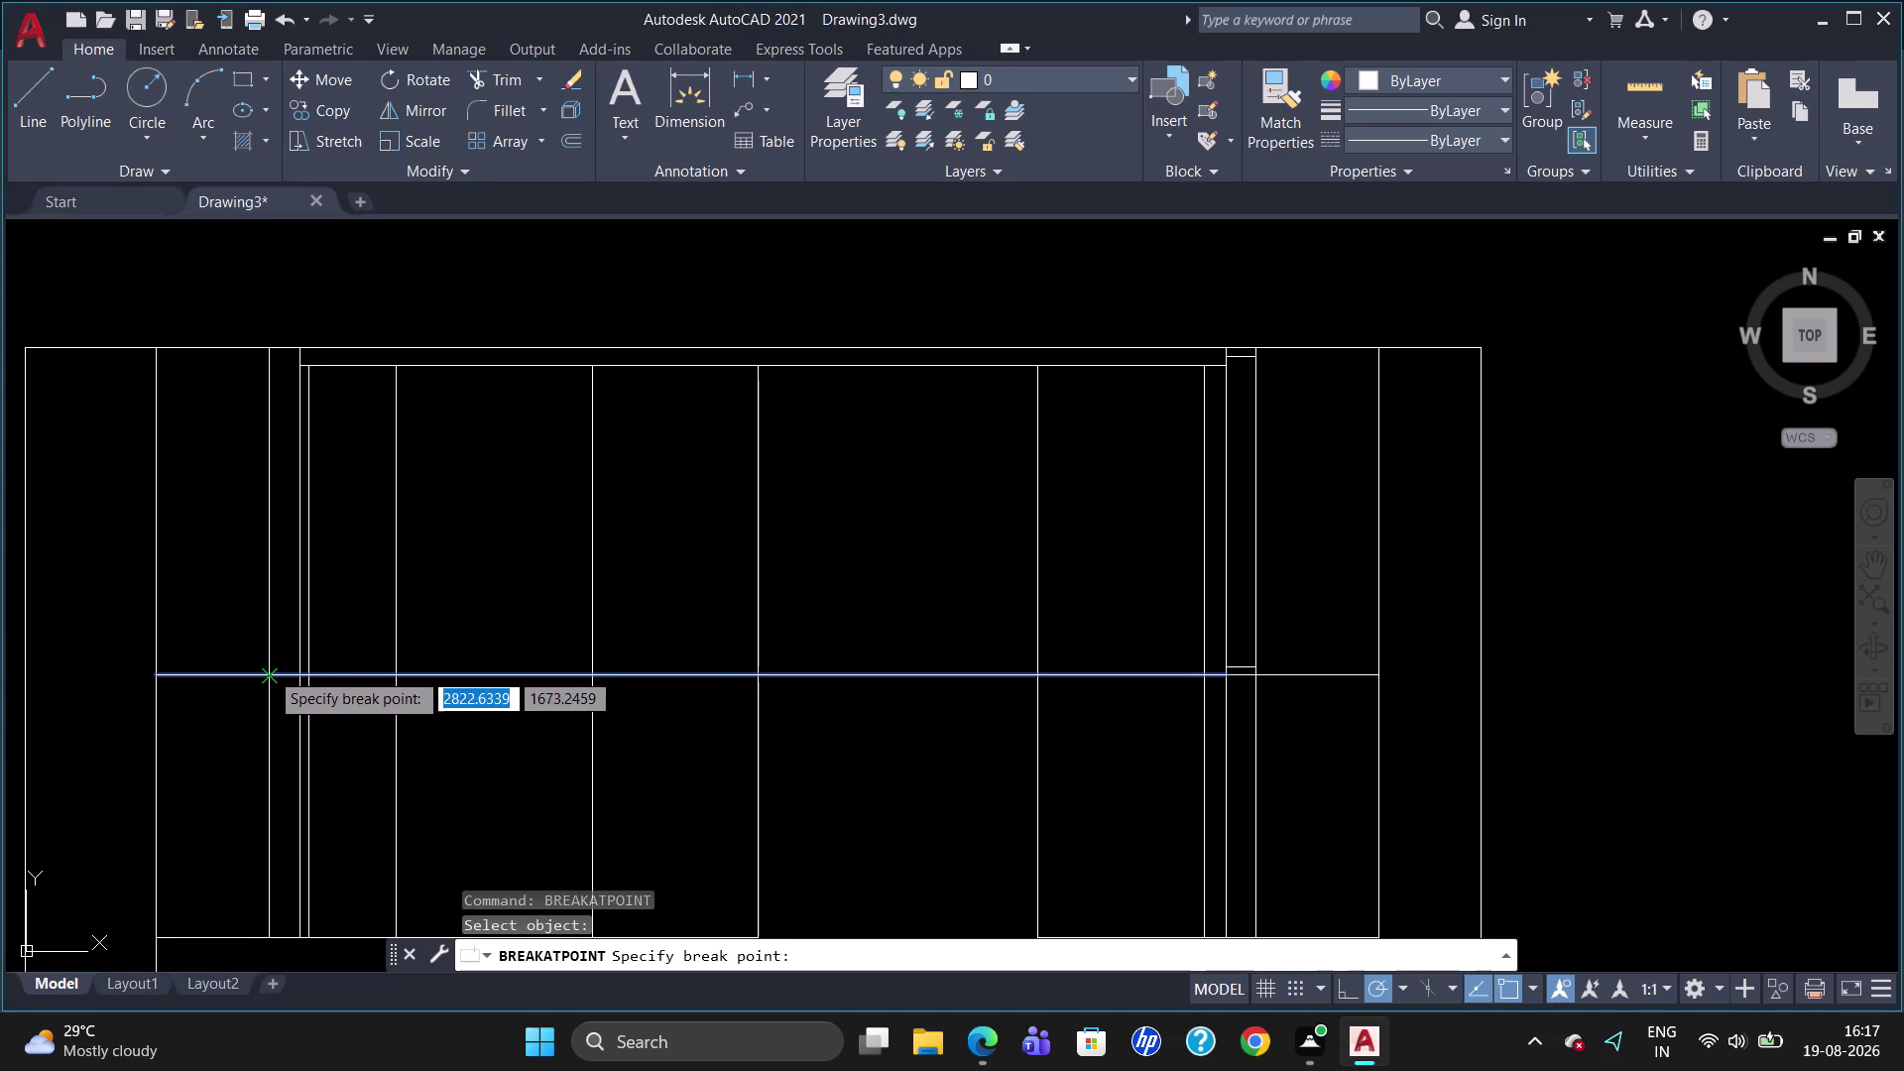
click(269, 669)
text(B)
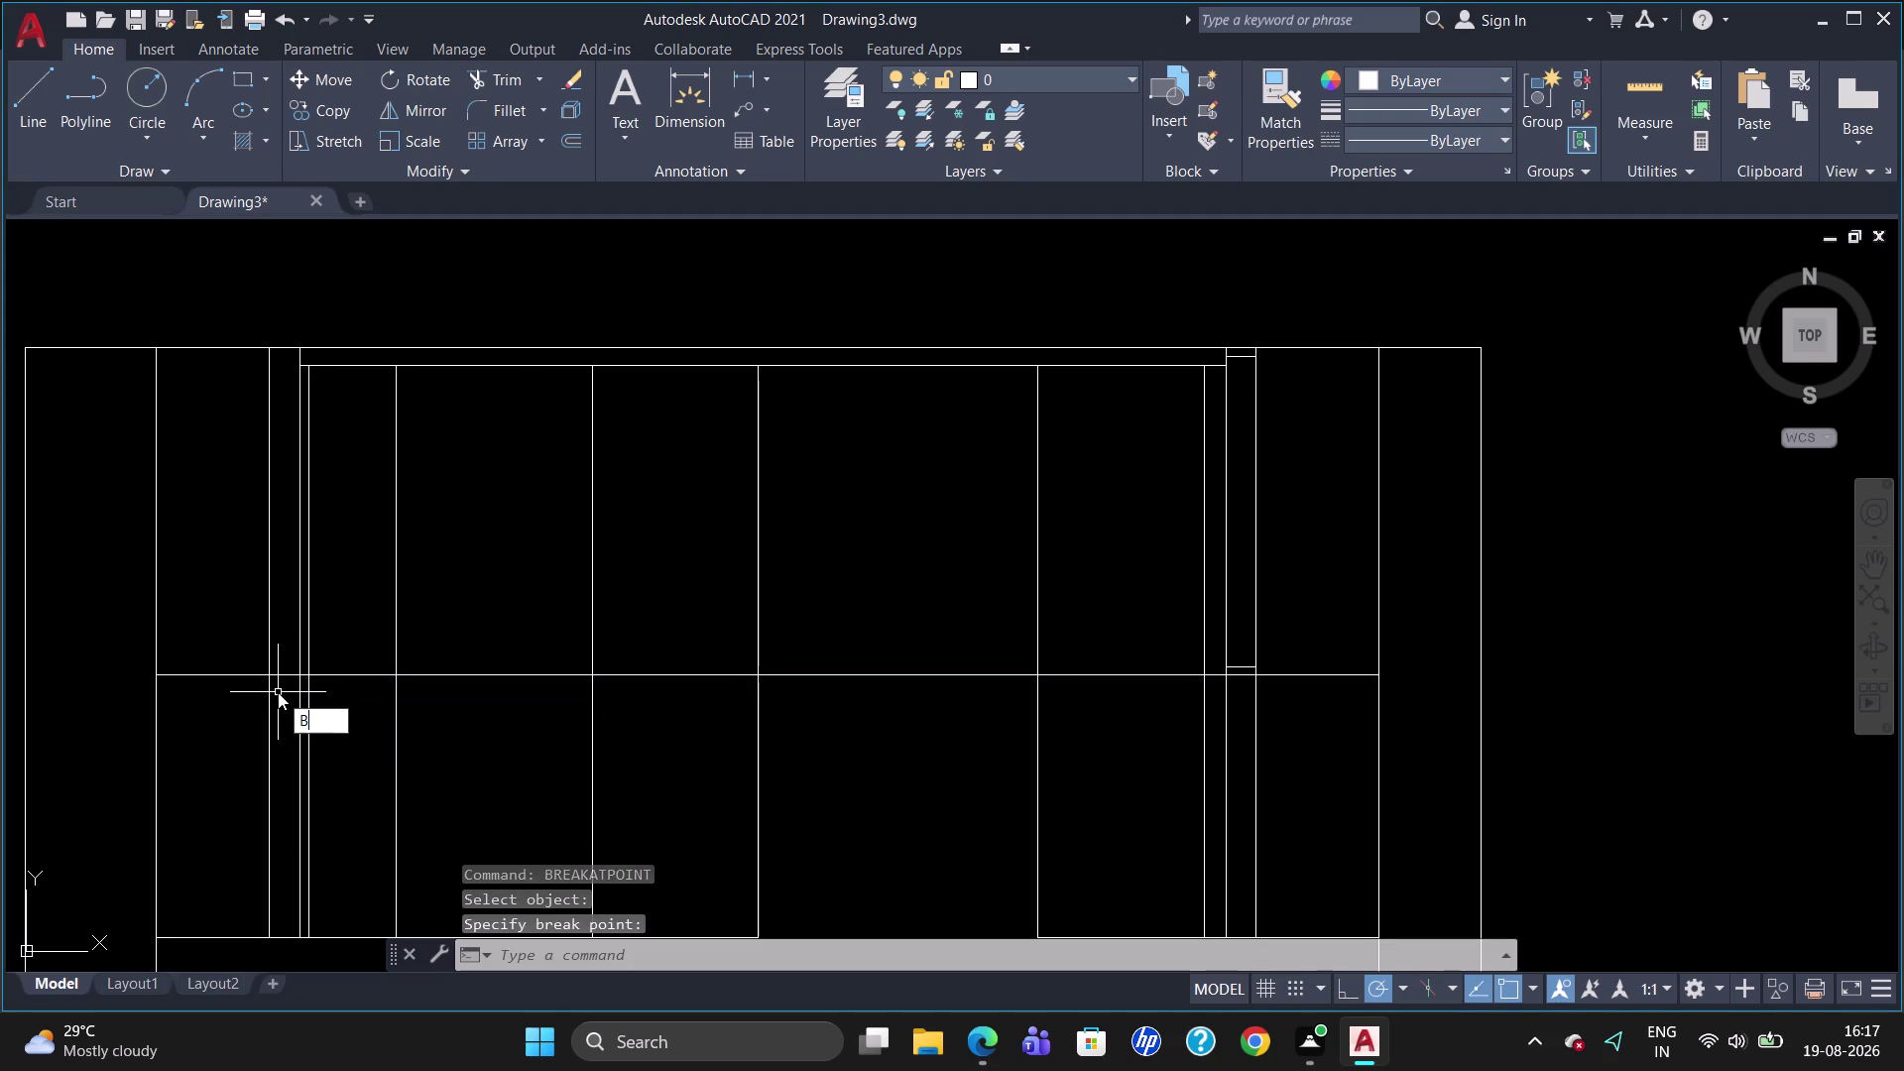
text(R)
click(373, 763)
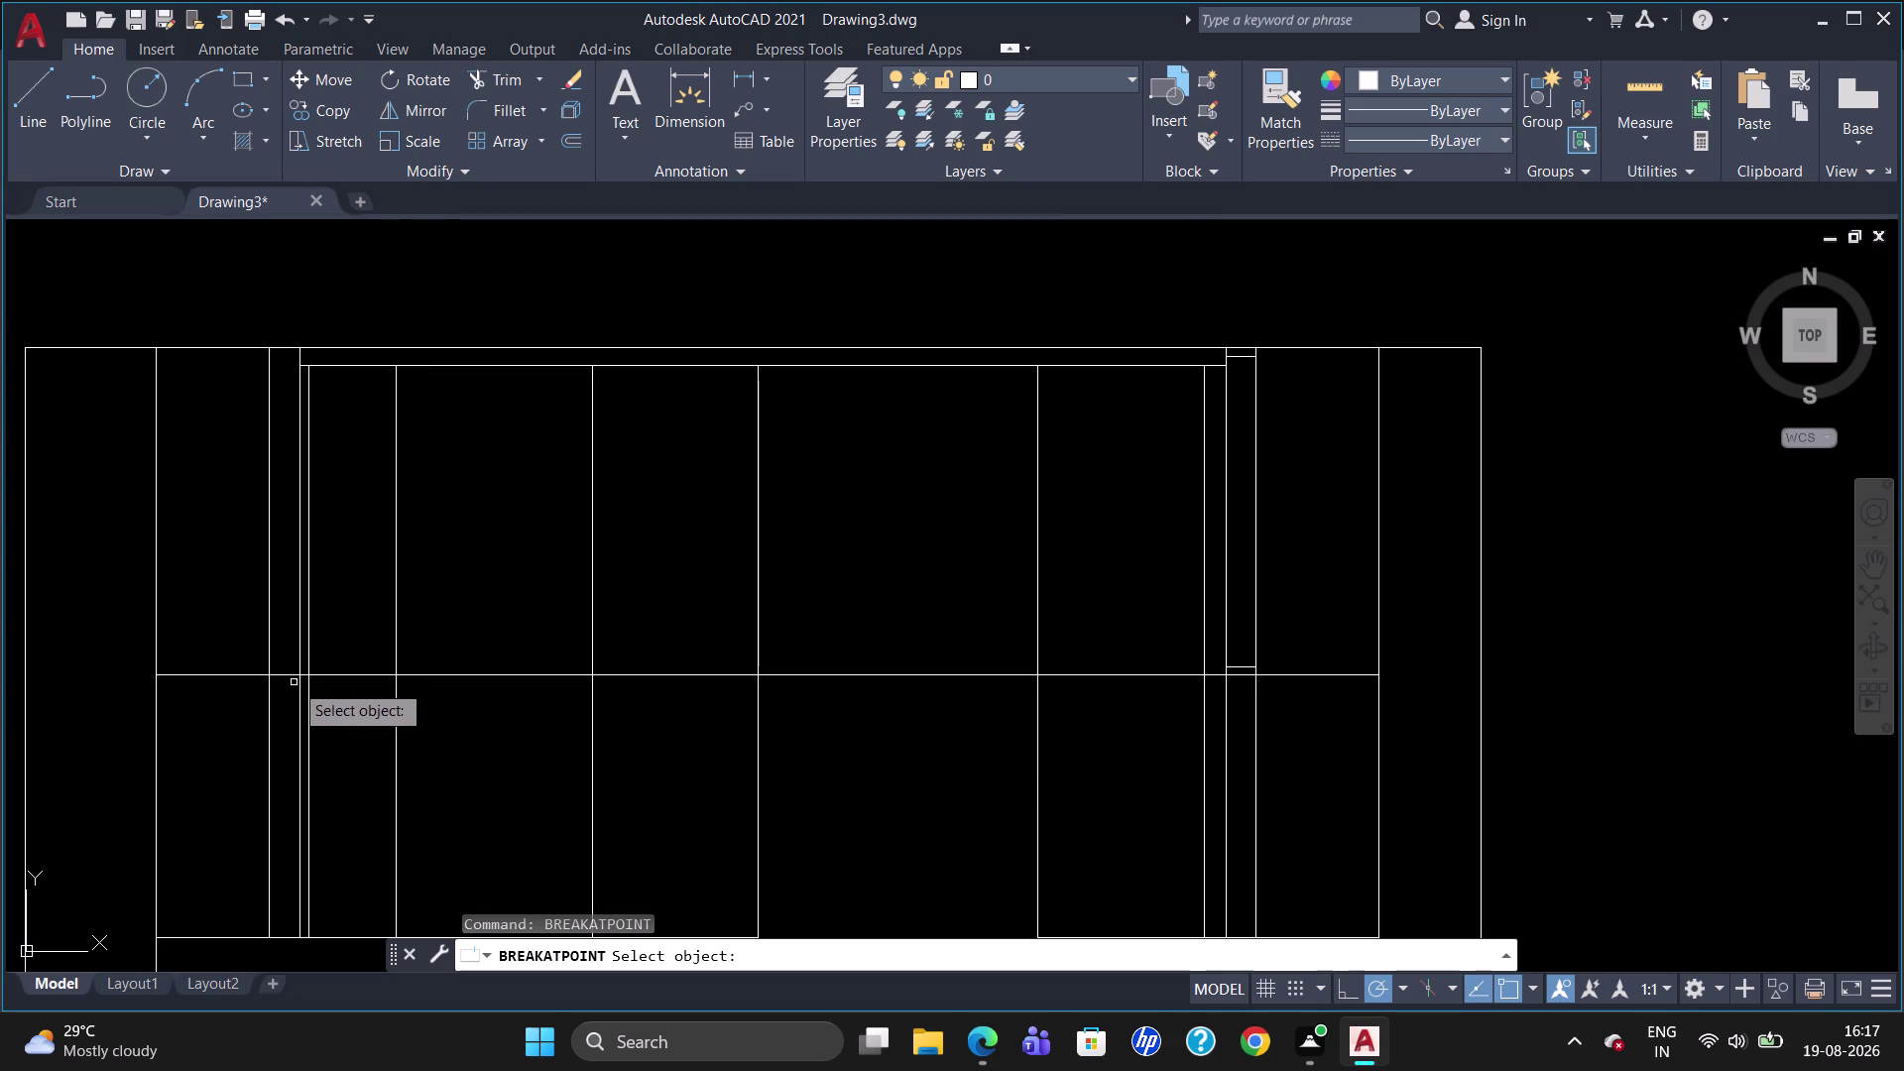
click(285, 674)
click(297, 671)
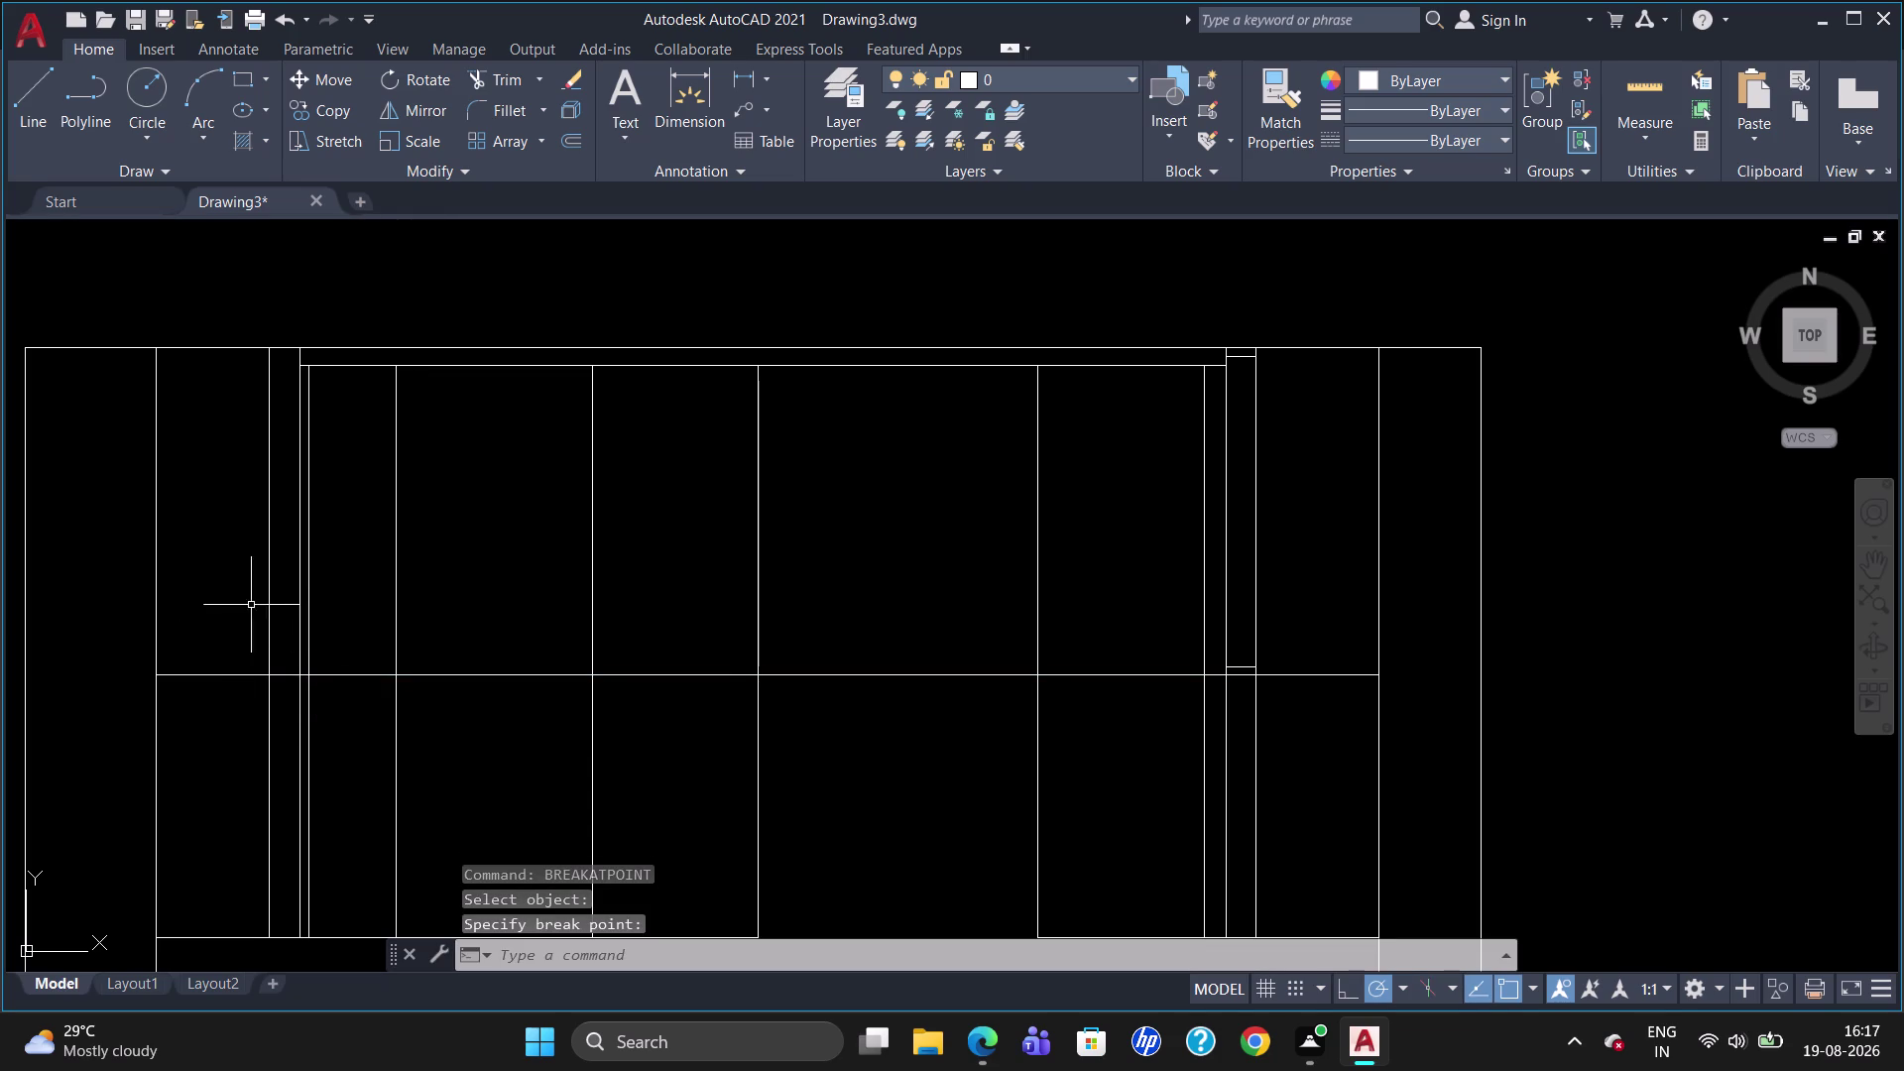
key(0)
Offset the left vertical divider lines by 20 to give them thickness.
key(BackSpace)
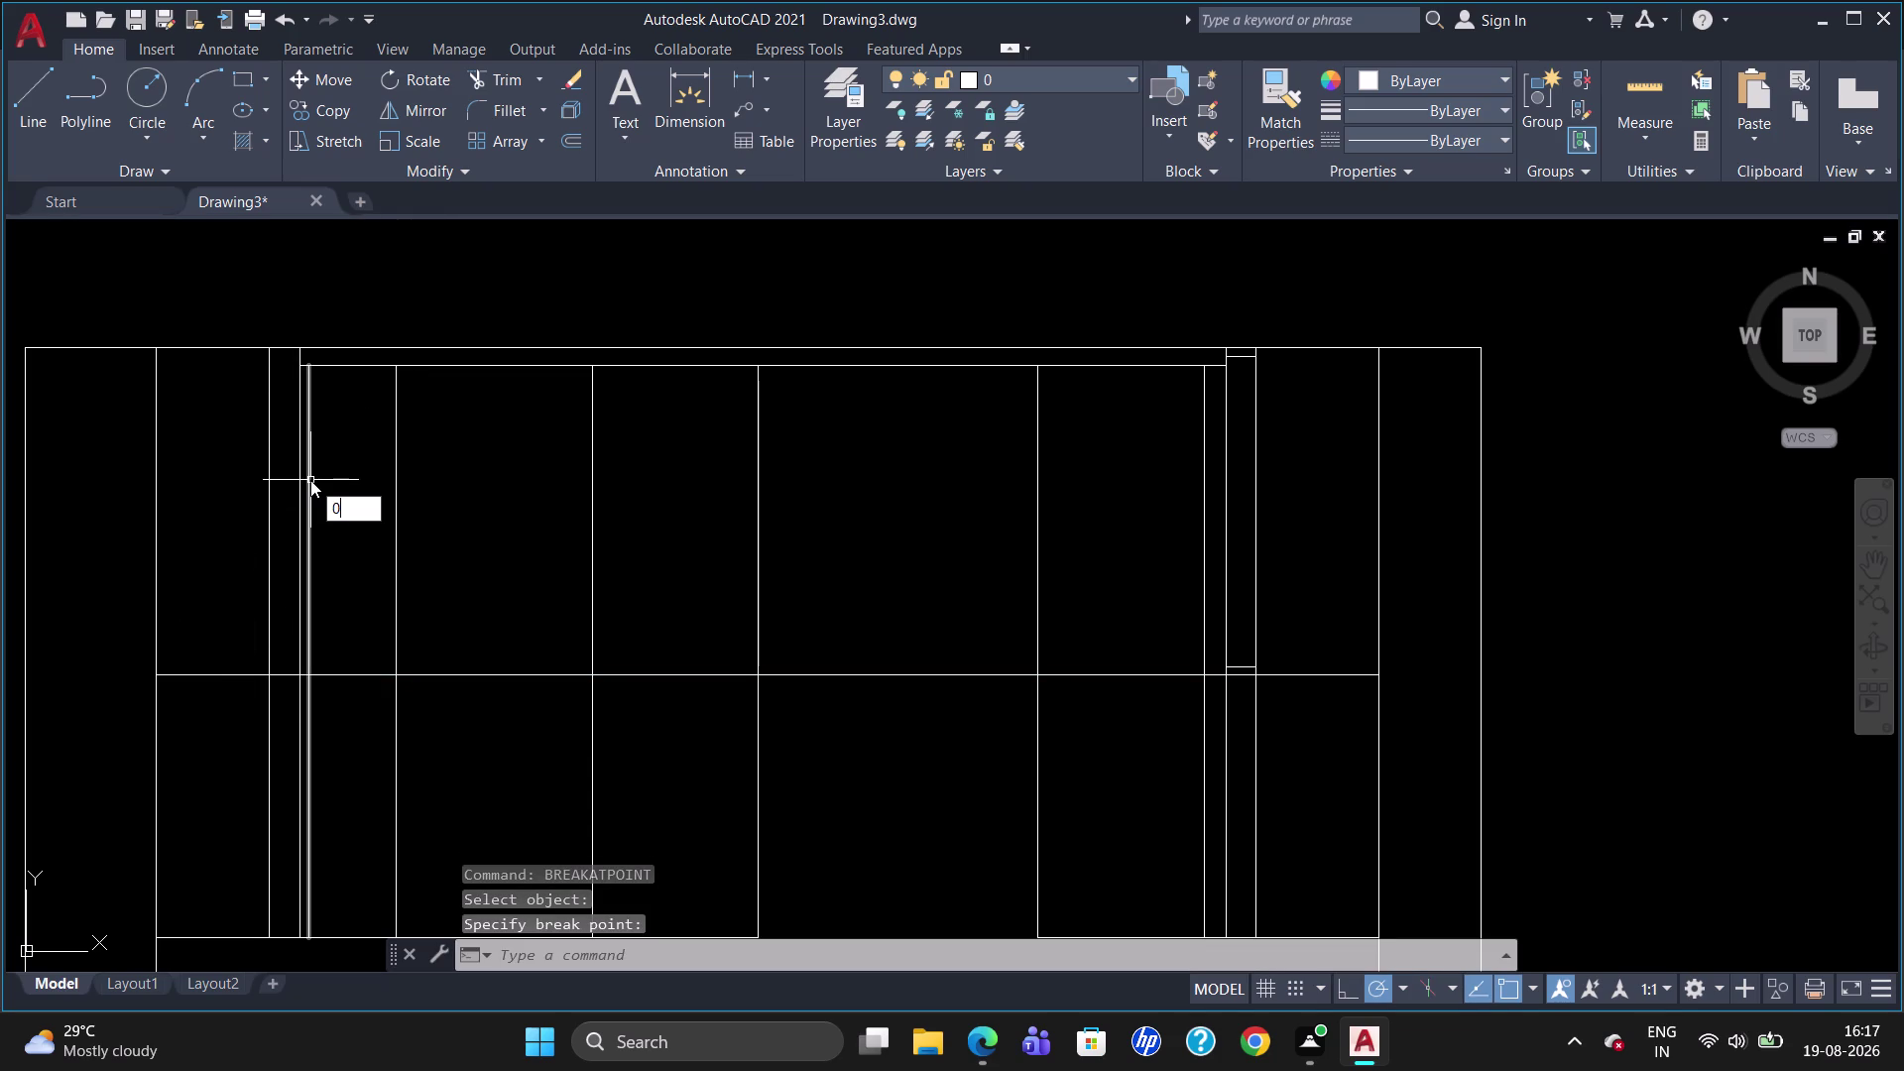
key(o)
key(Return)
text(20)
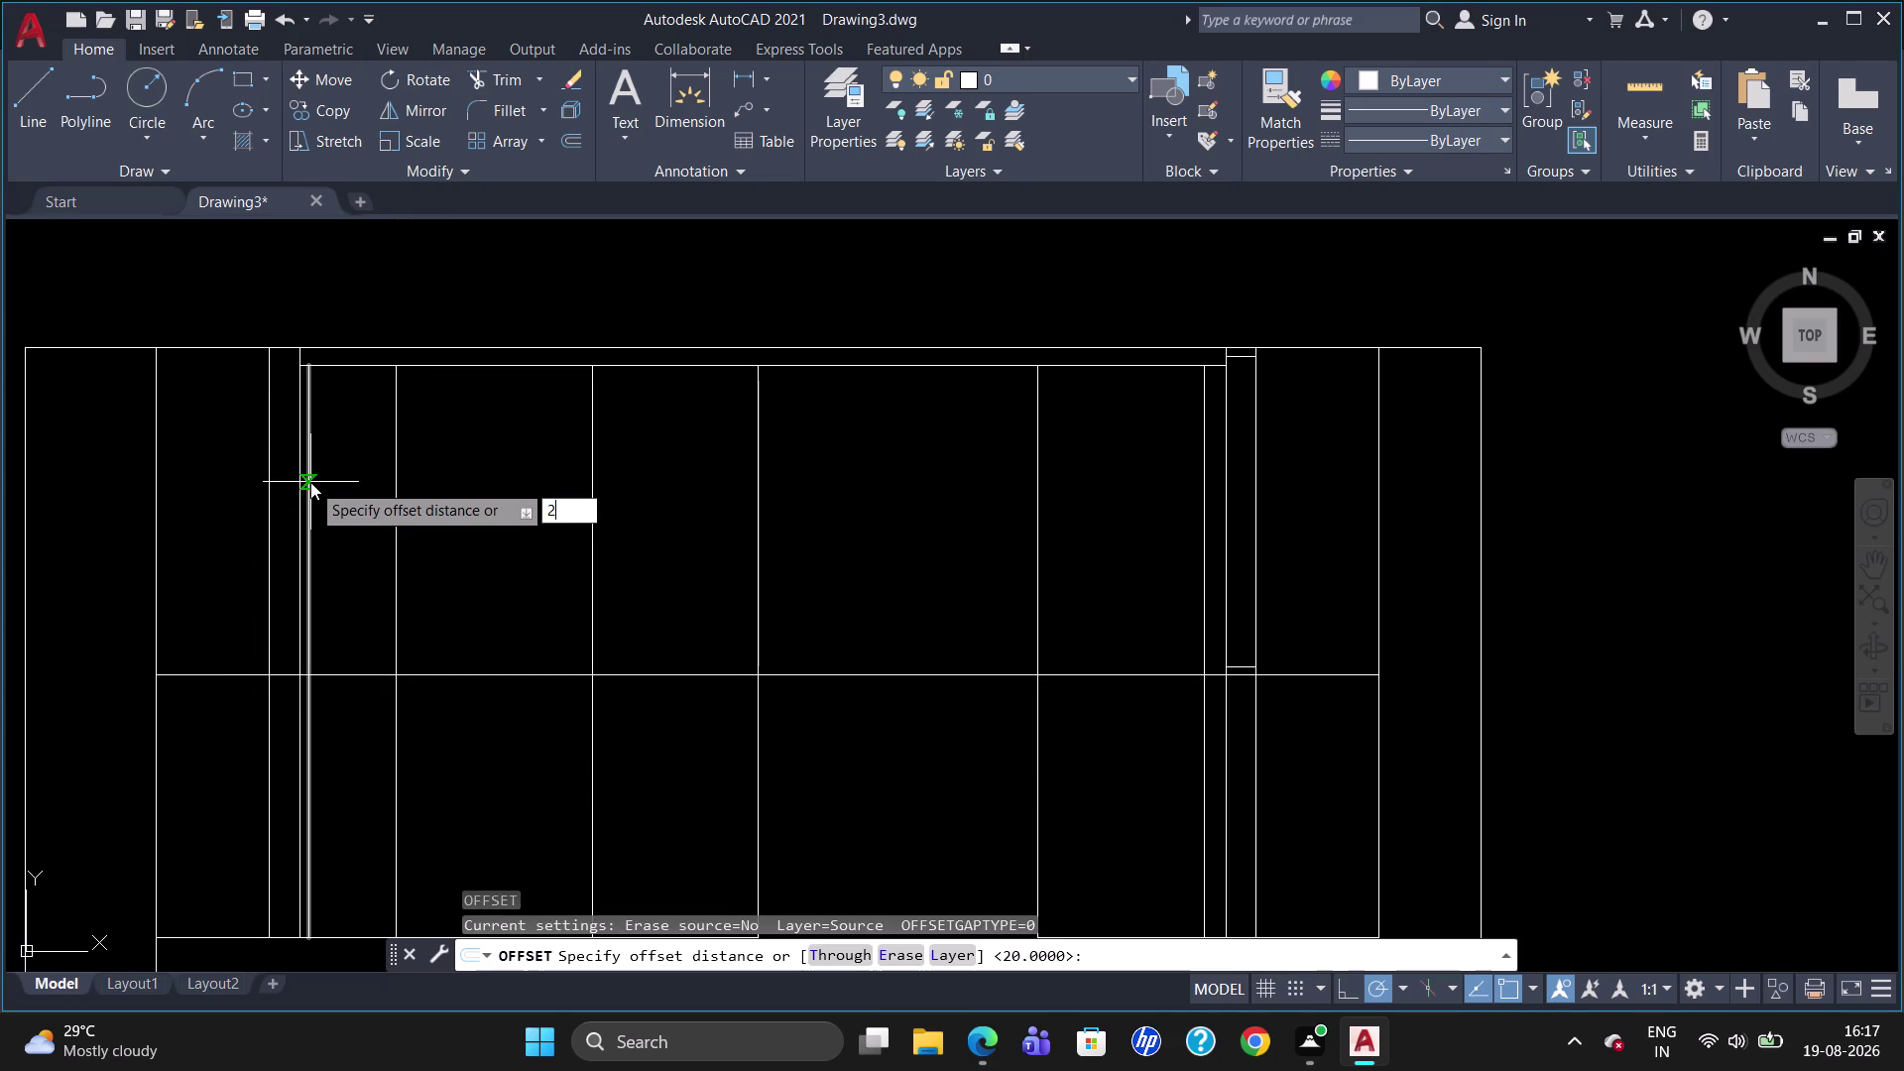
key(Return)
click(284, 349)
click(286, 377)
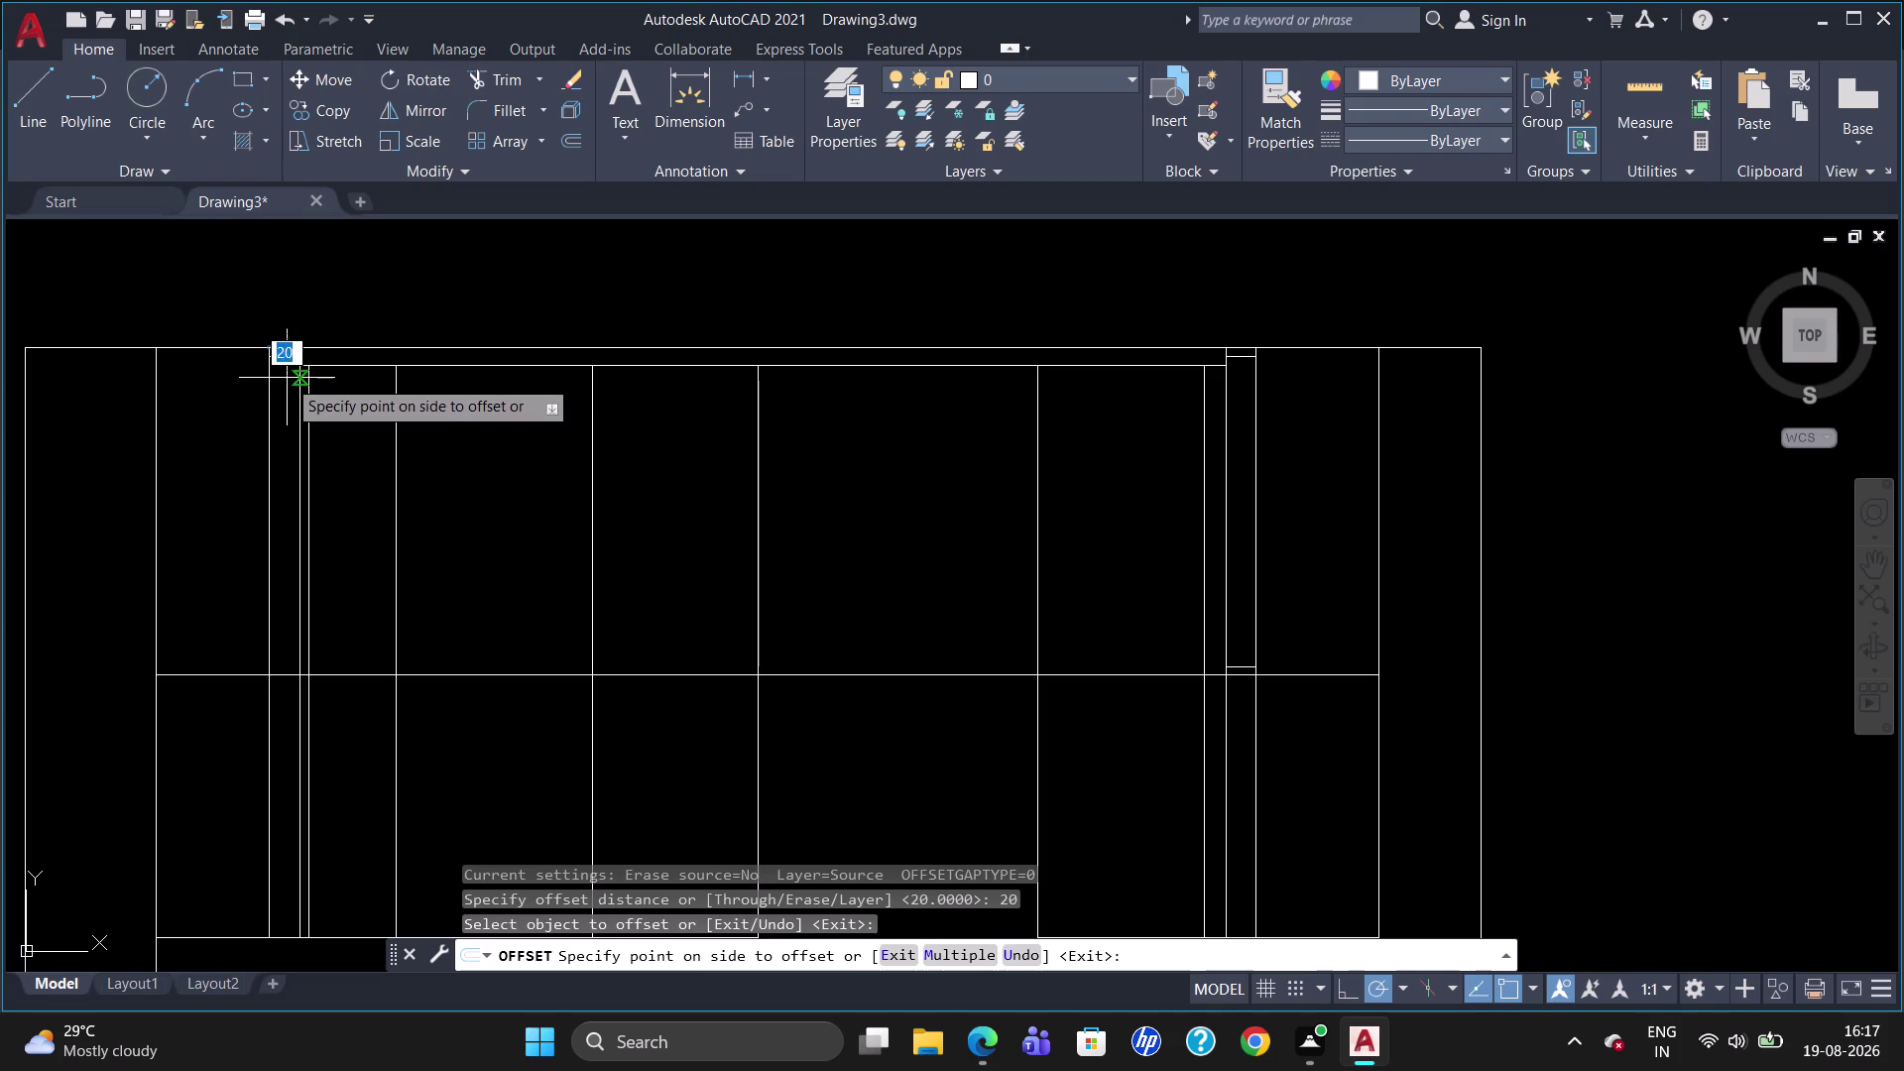
click(282, 671)
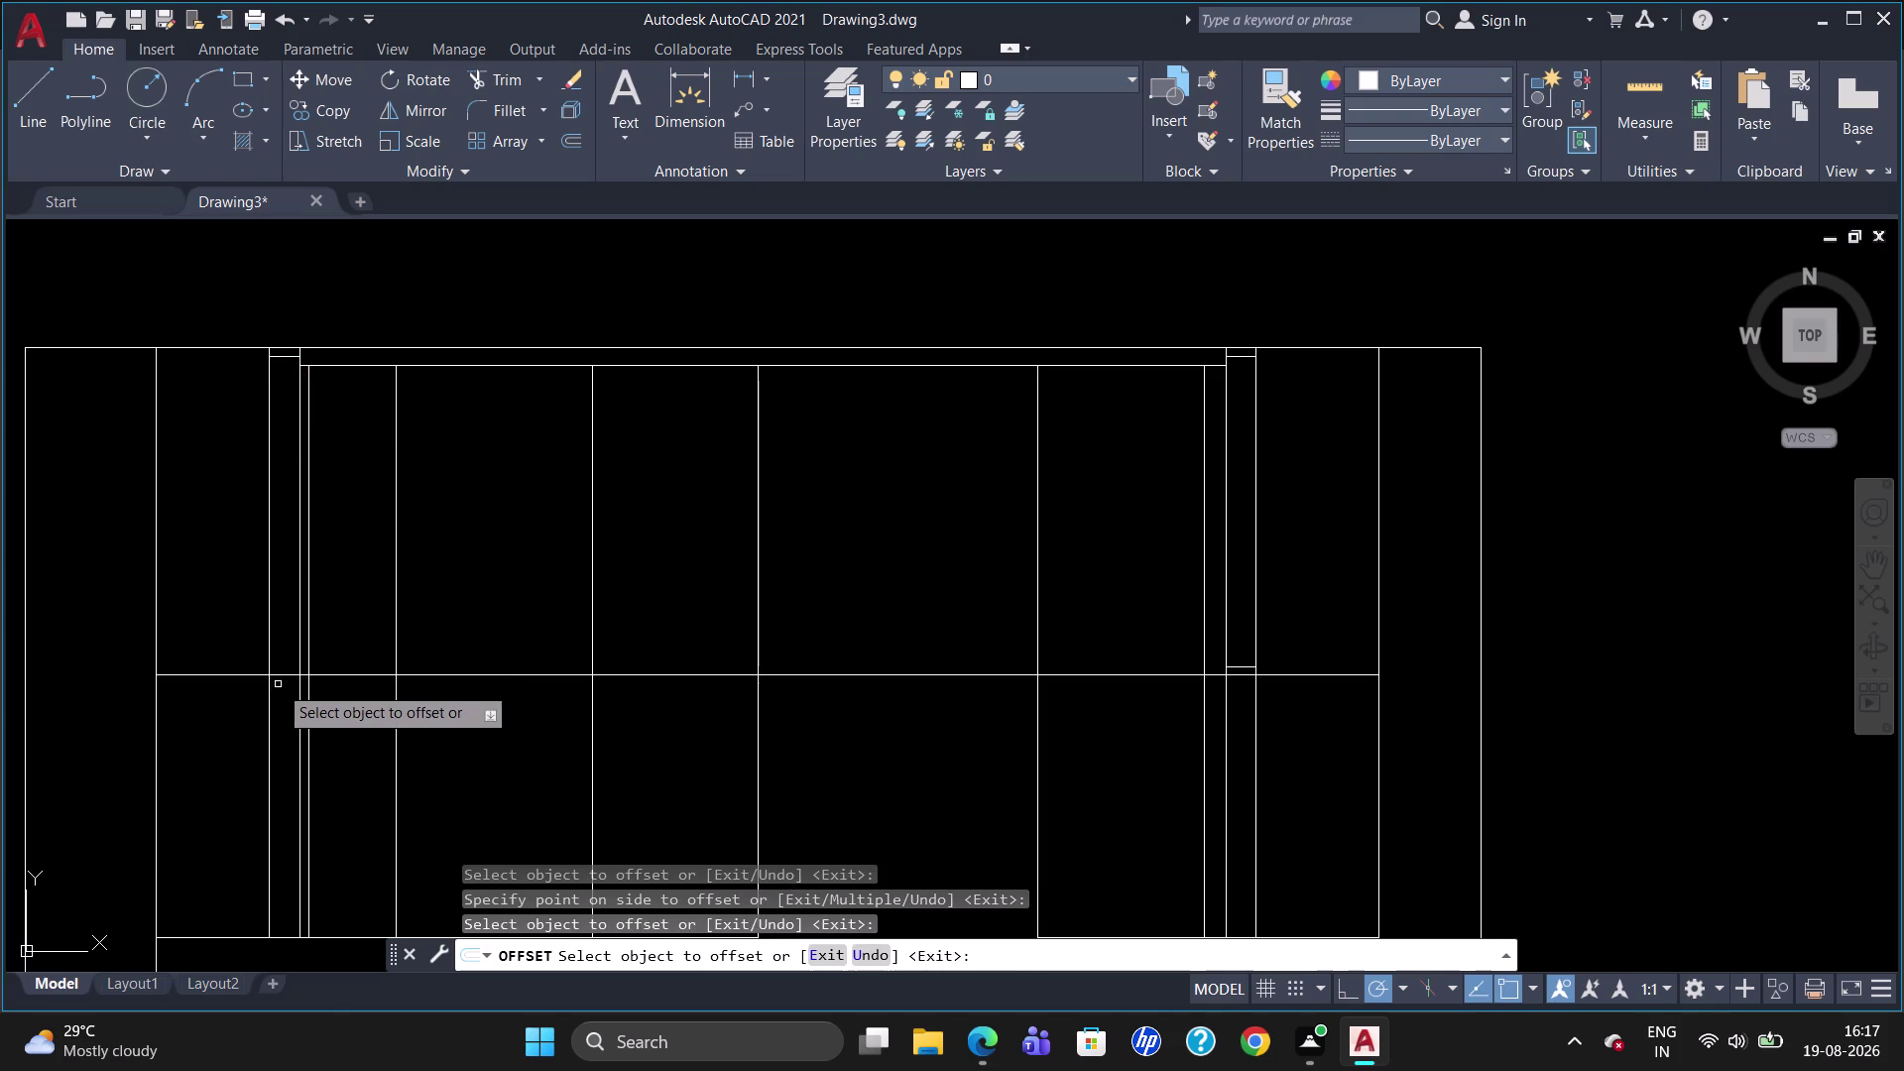
click(283, 675)
click(284, 655)
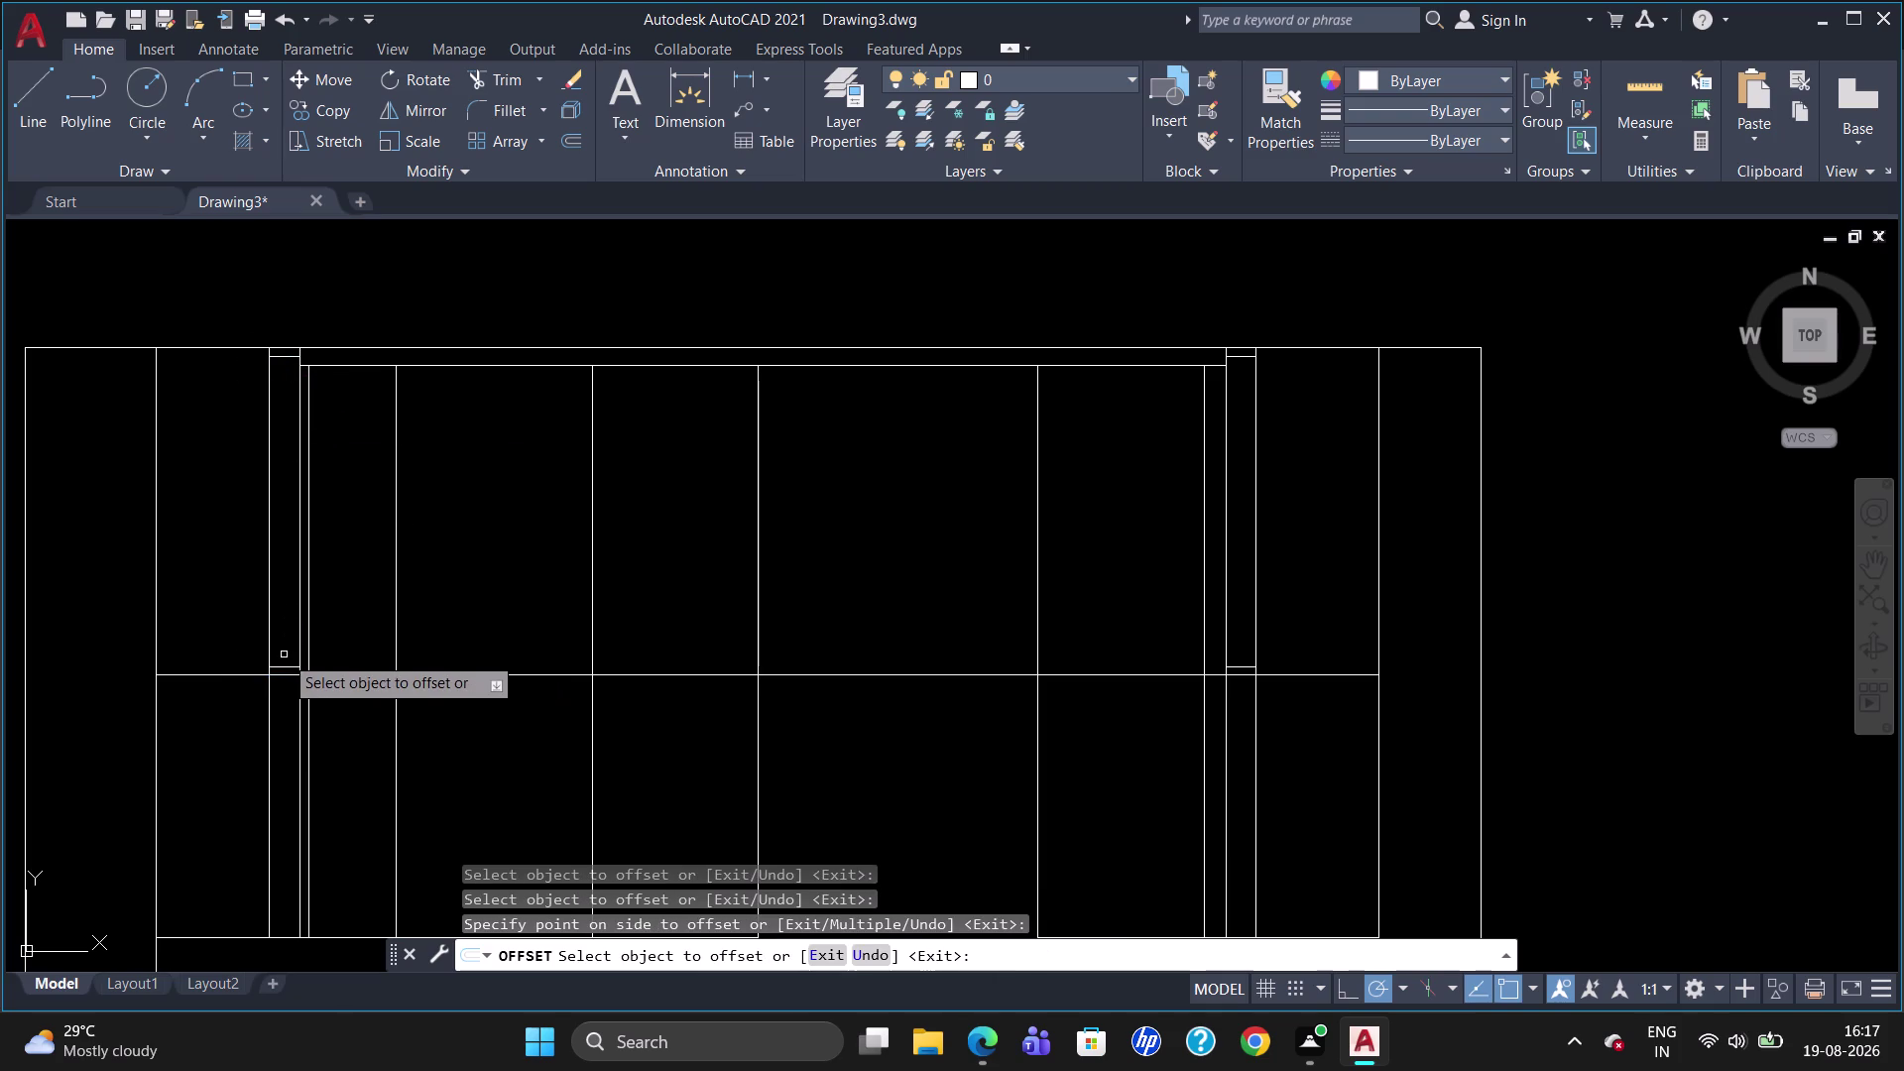
scroll(down, 3)
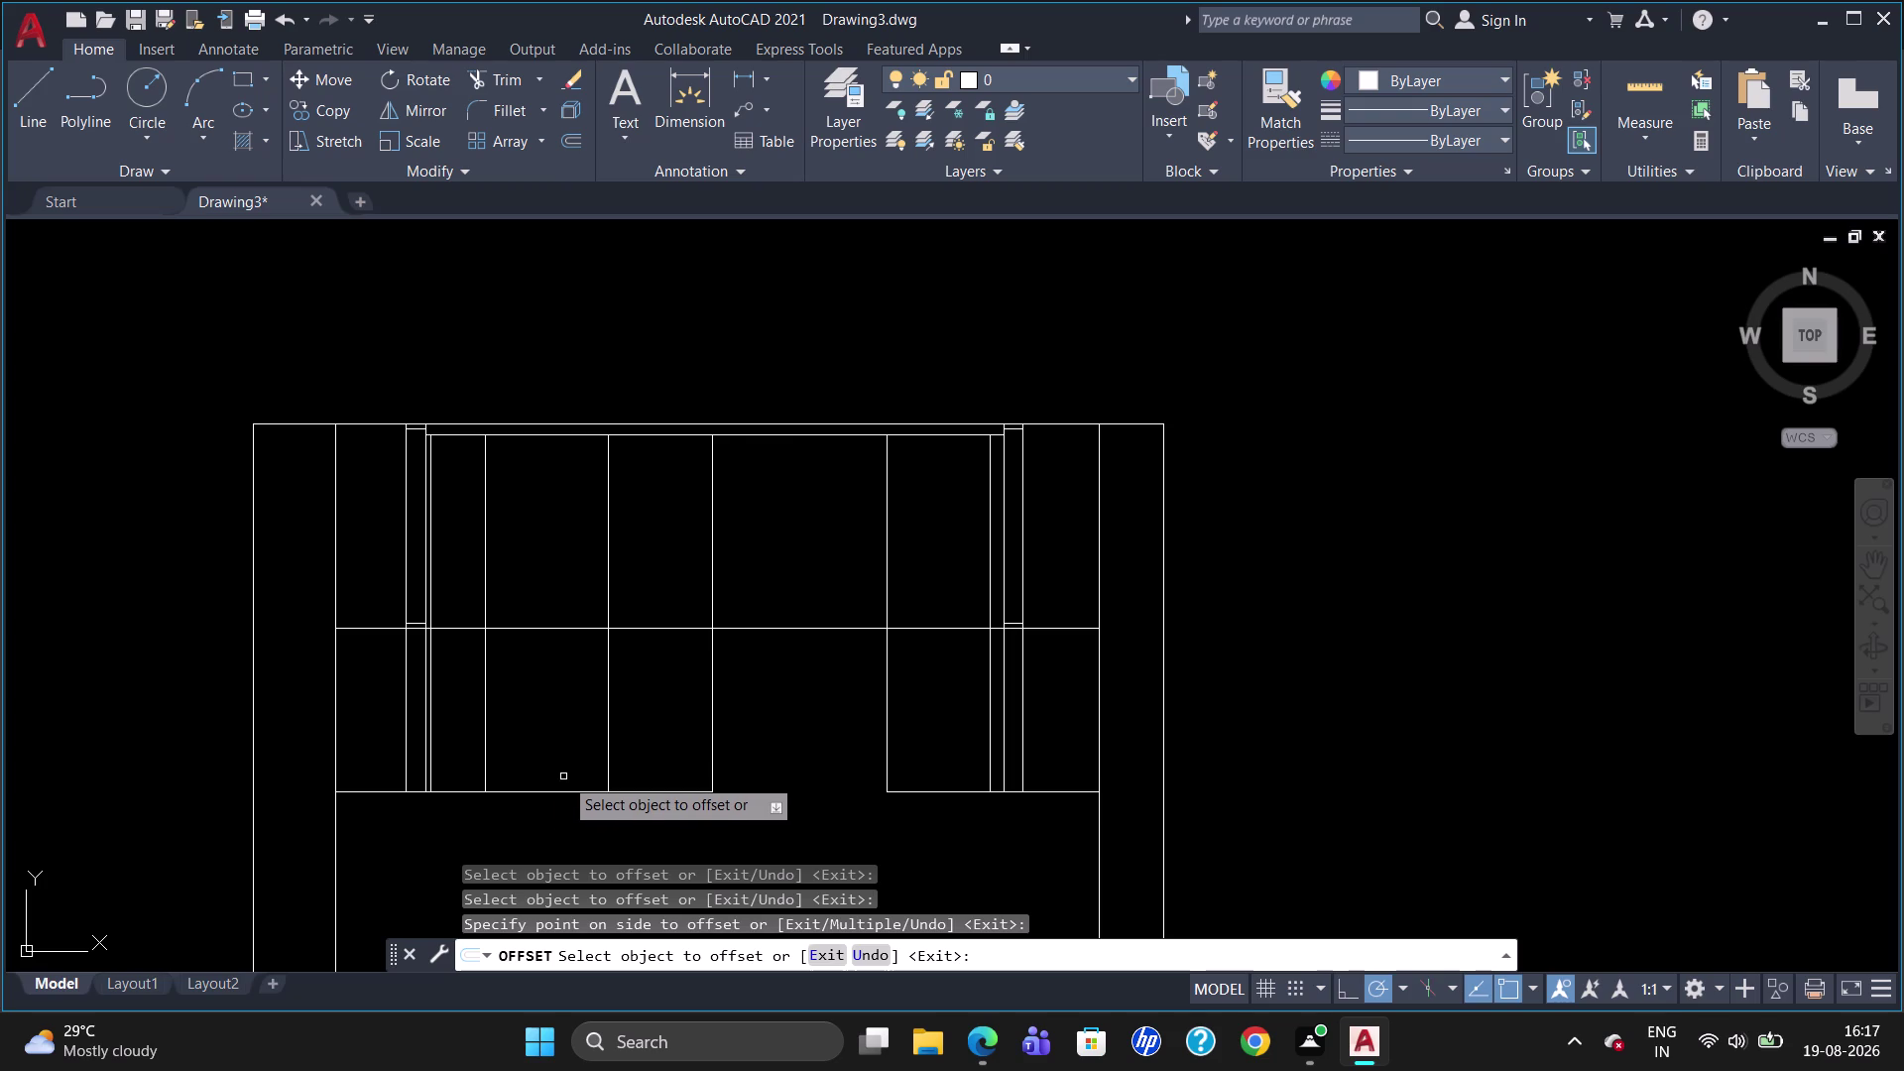
End the offset command and start a new line with L.
key(Escape)
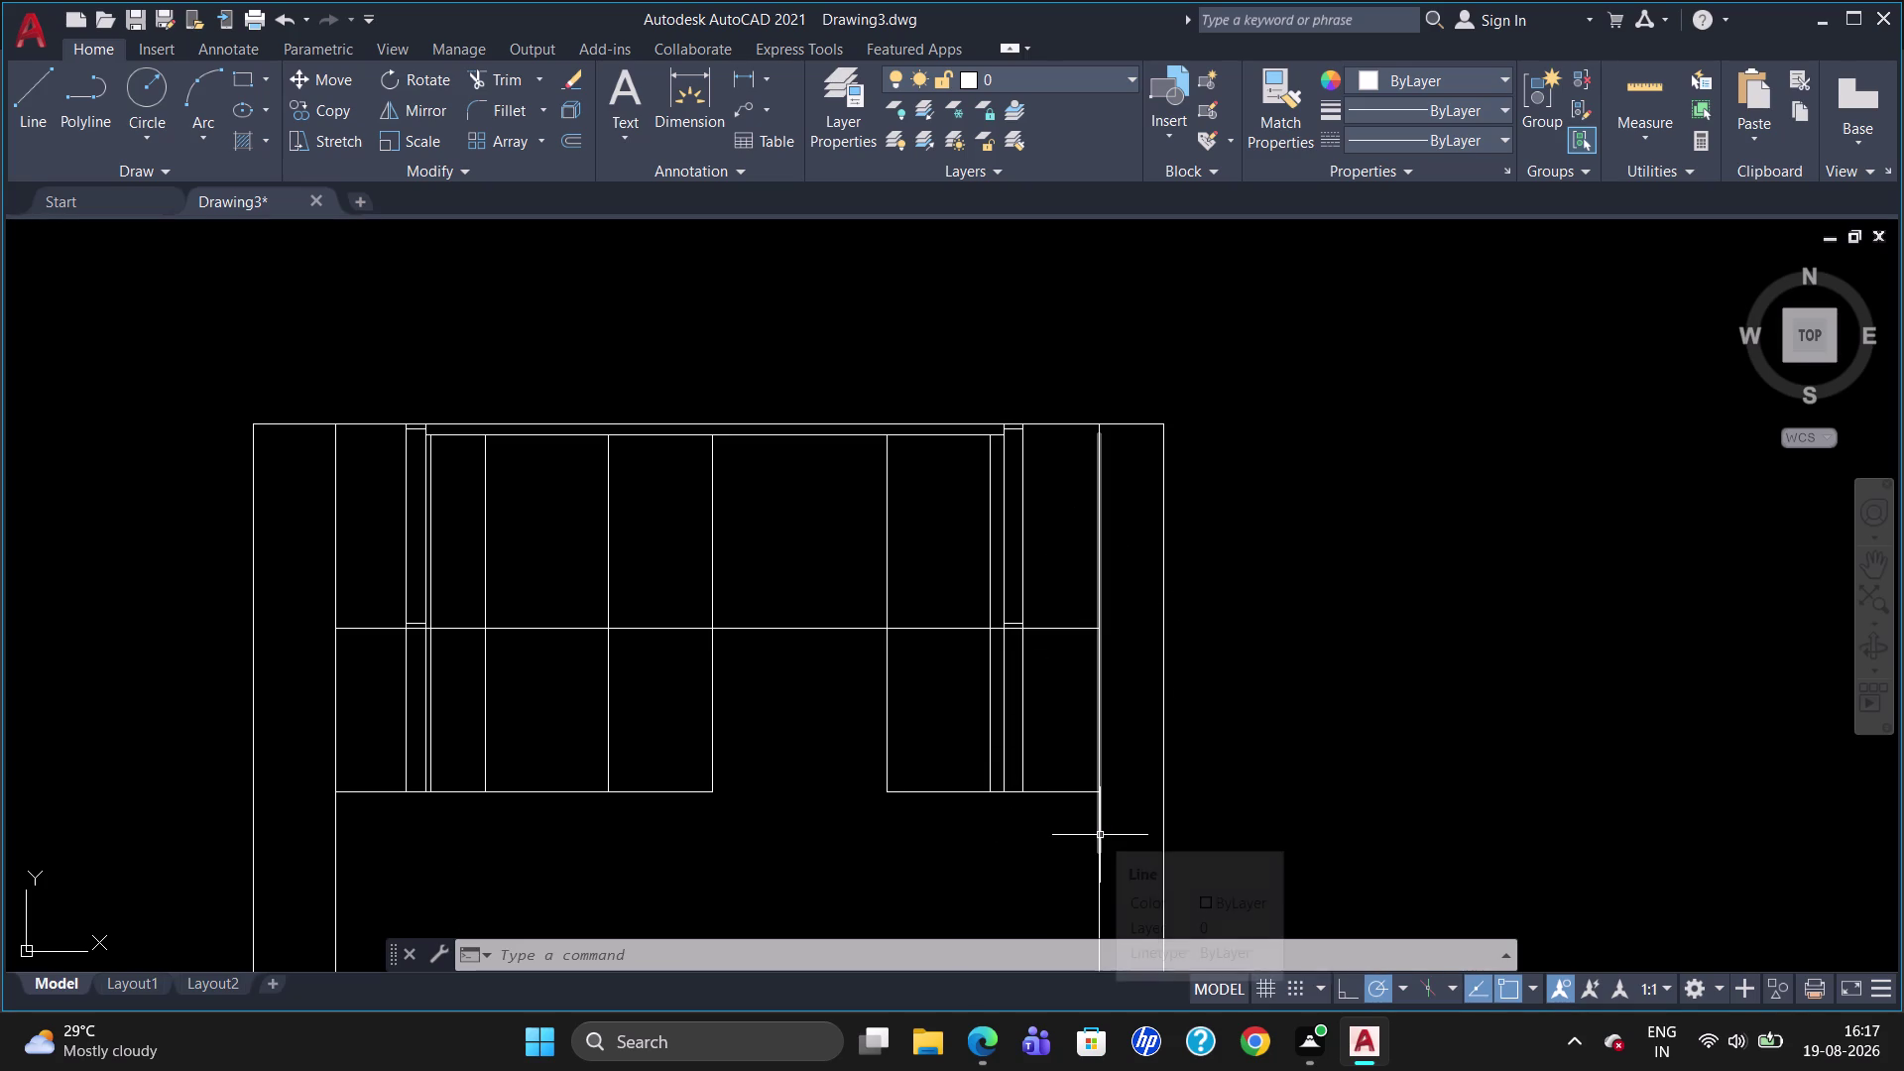
key(l)
key(Return)
Draw a horizontal shelf line leftward from midway between the right bay's bottom and middle shelf.
text(M)
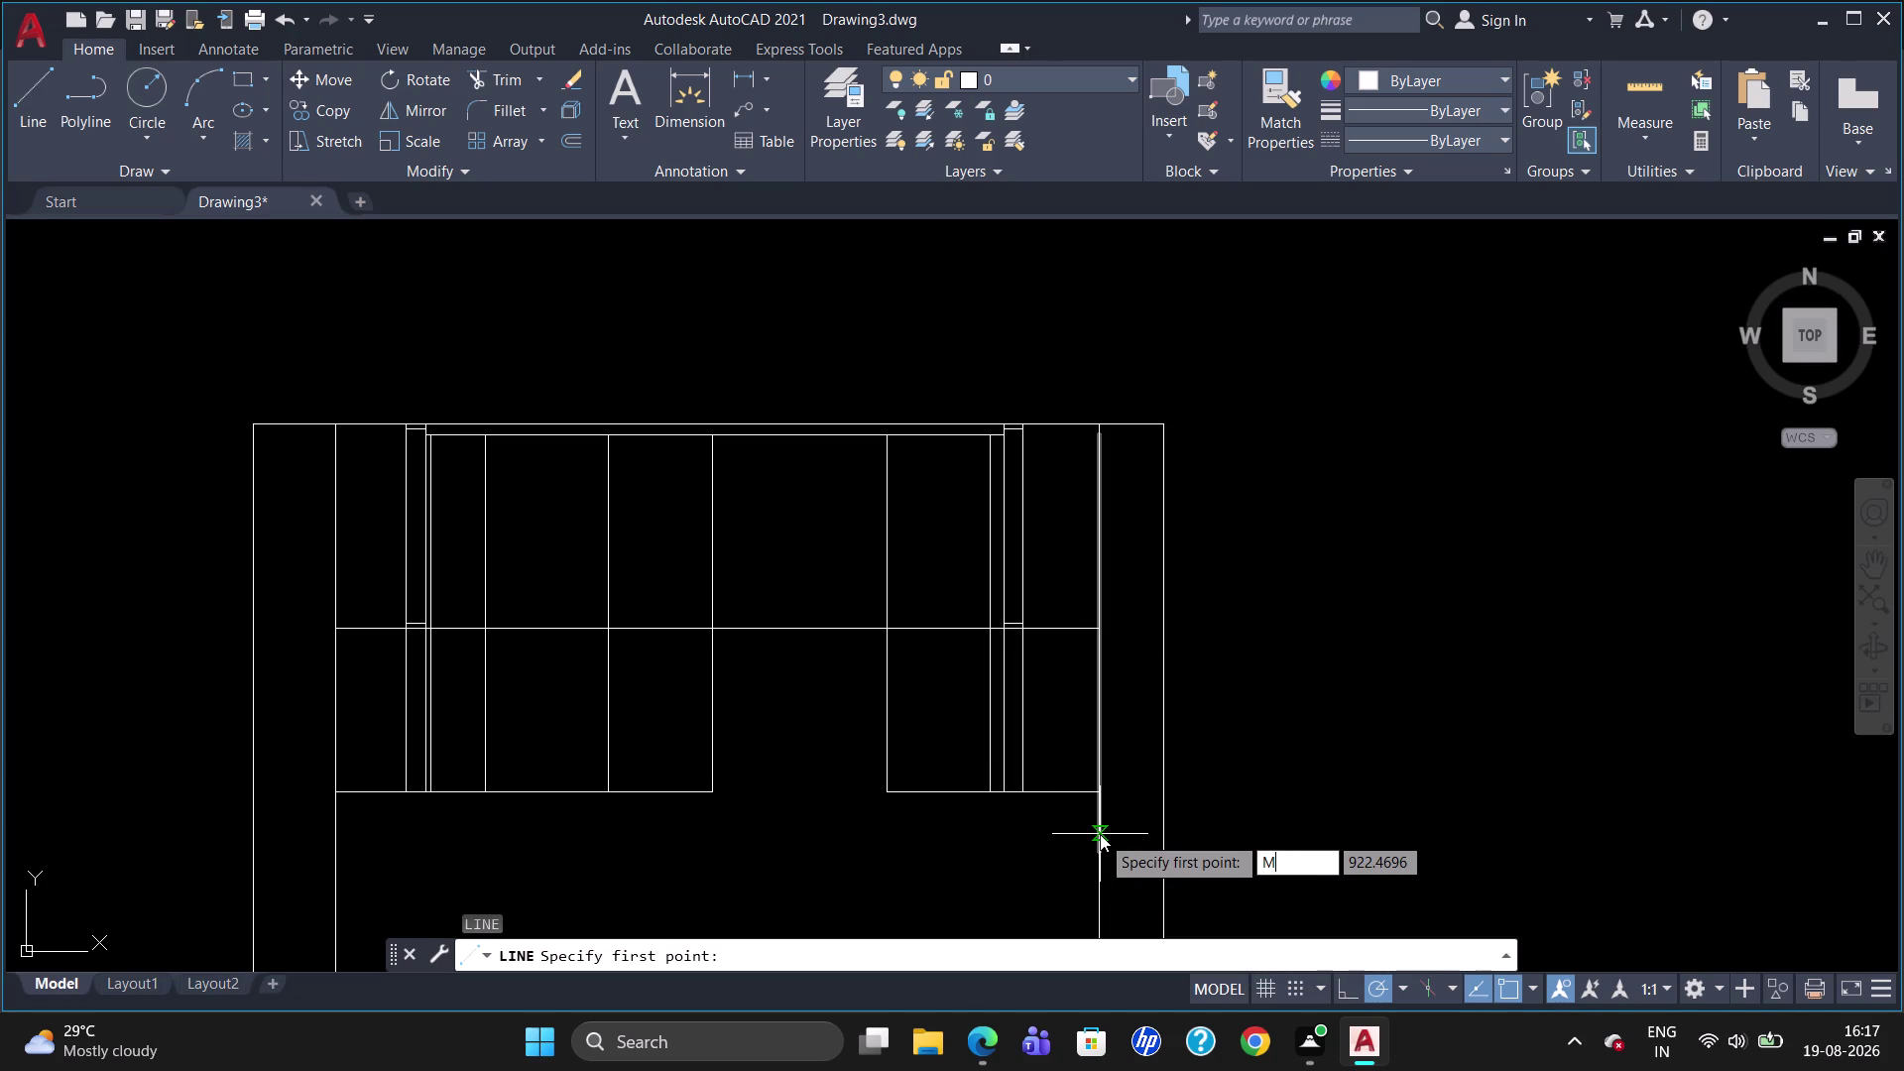
text(2P)
key(Return)
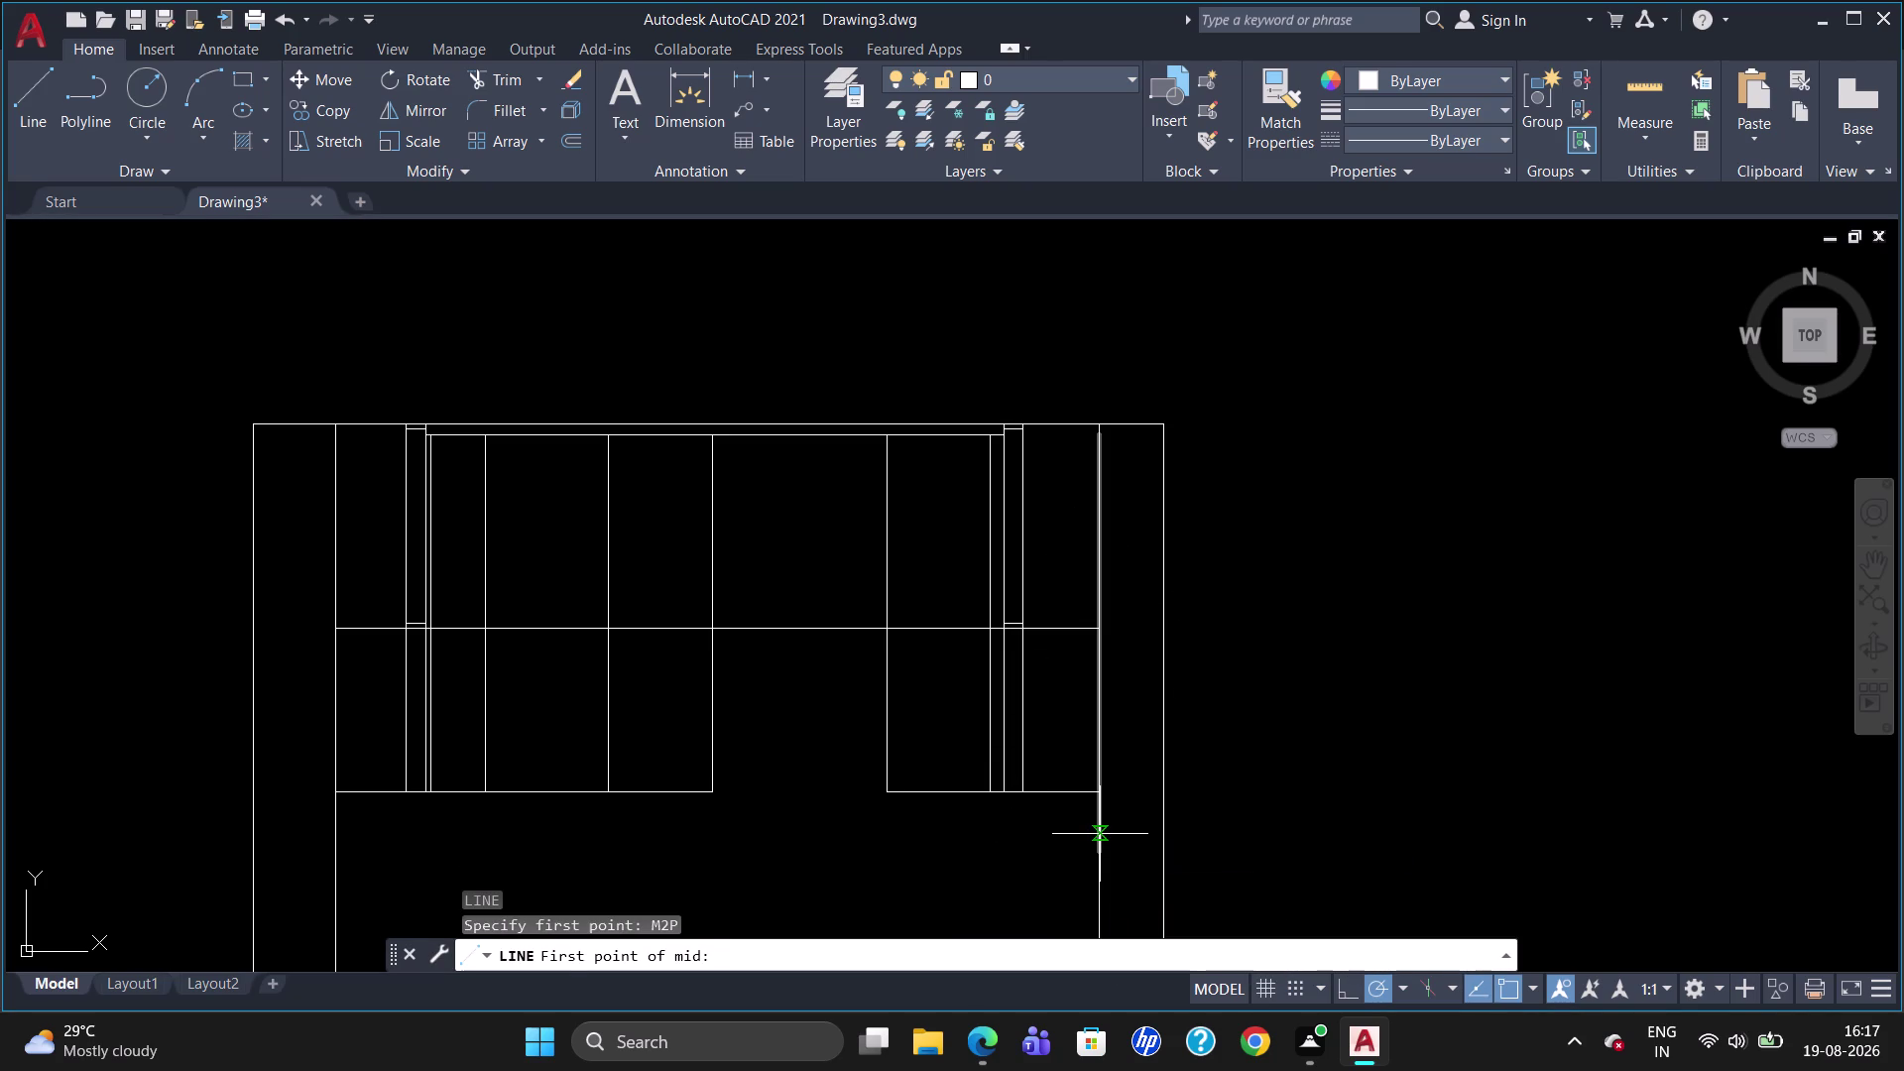
click(1103, 787)
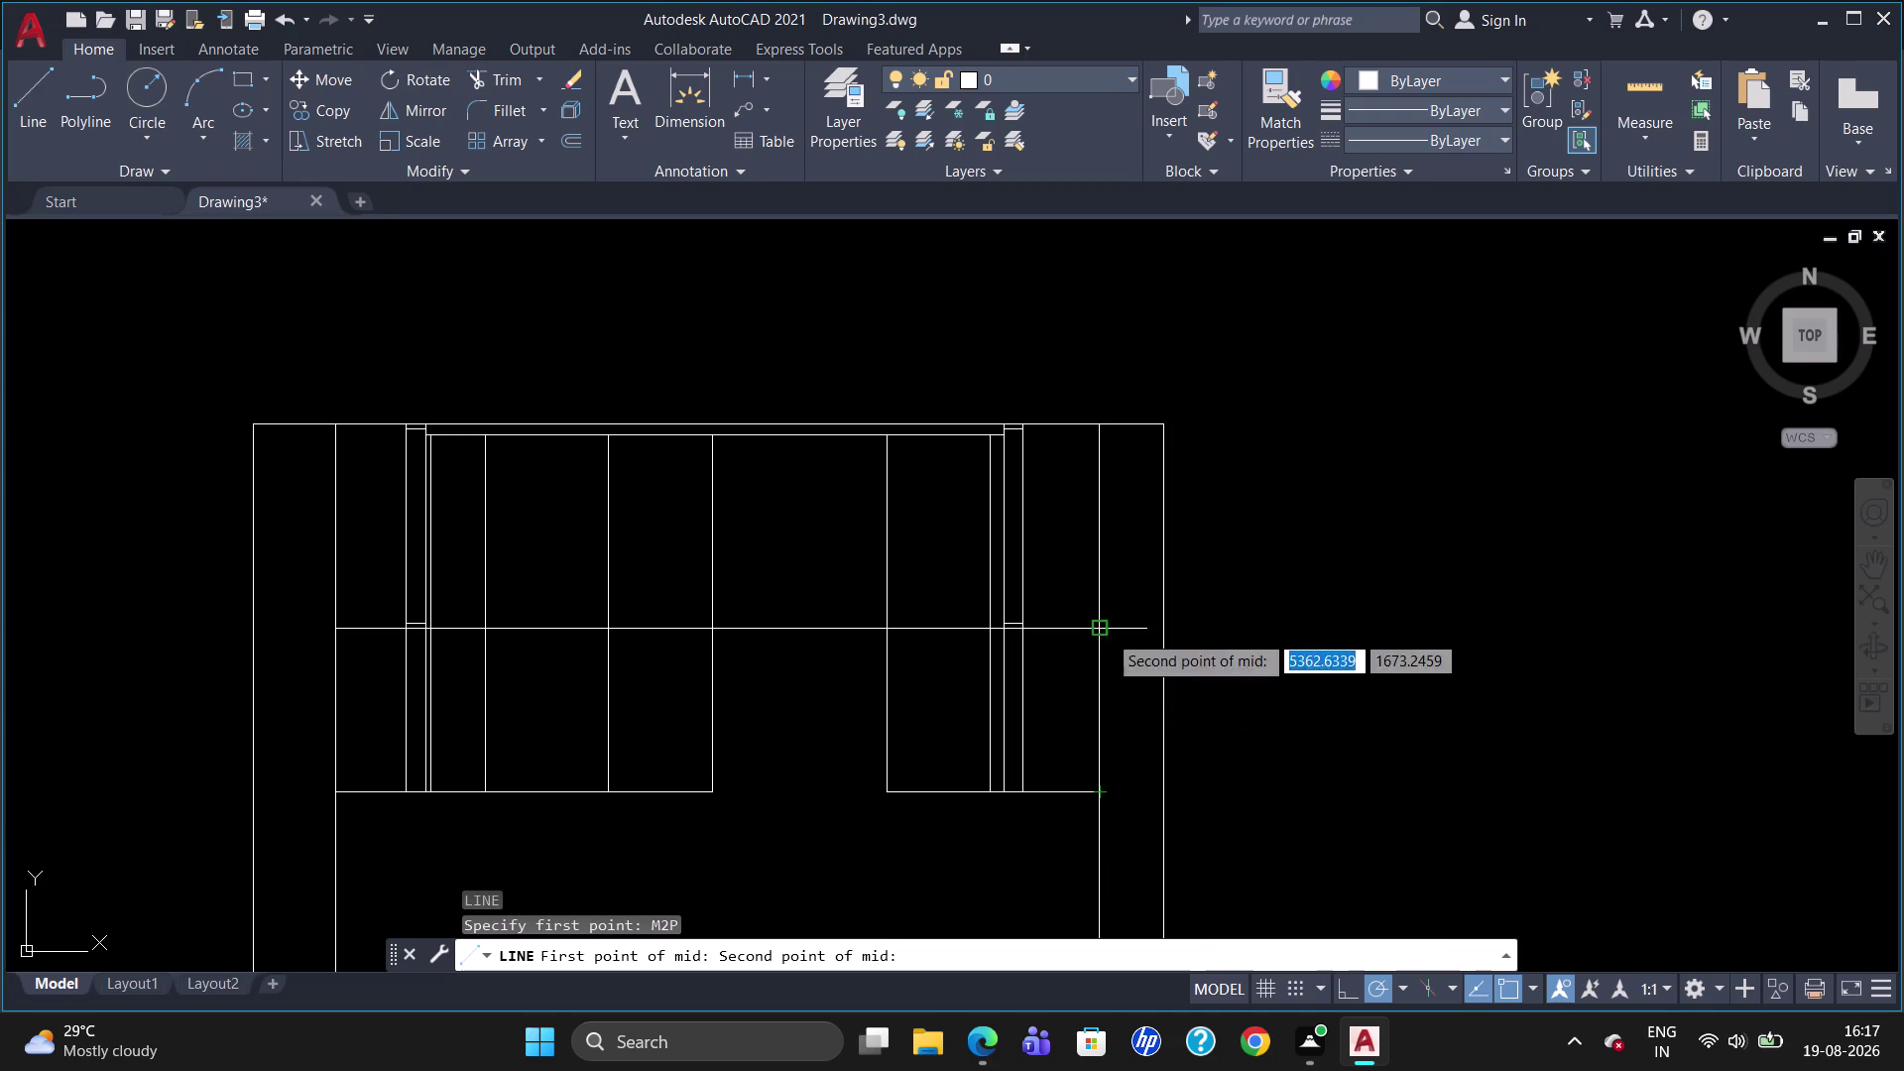
click(1107, 631)
click(883, 707)
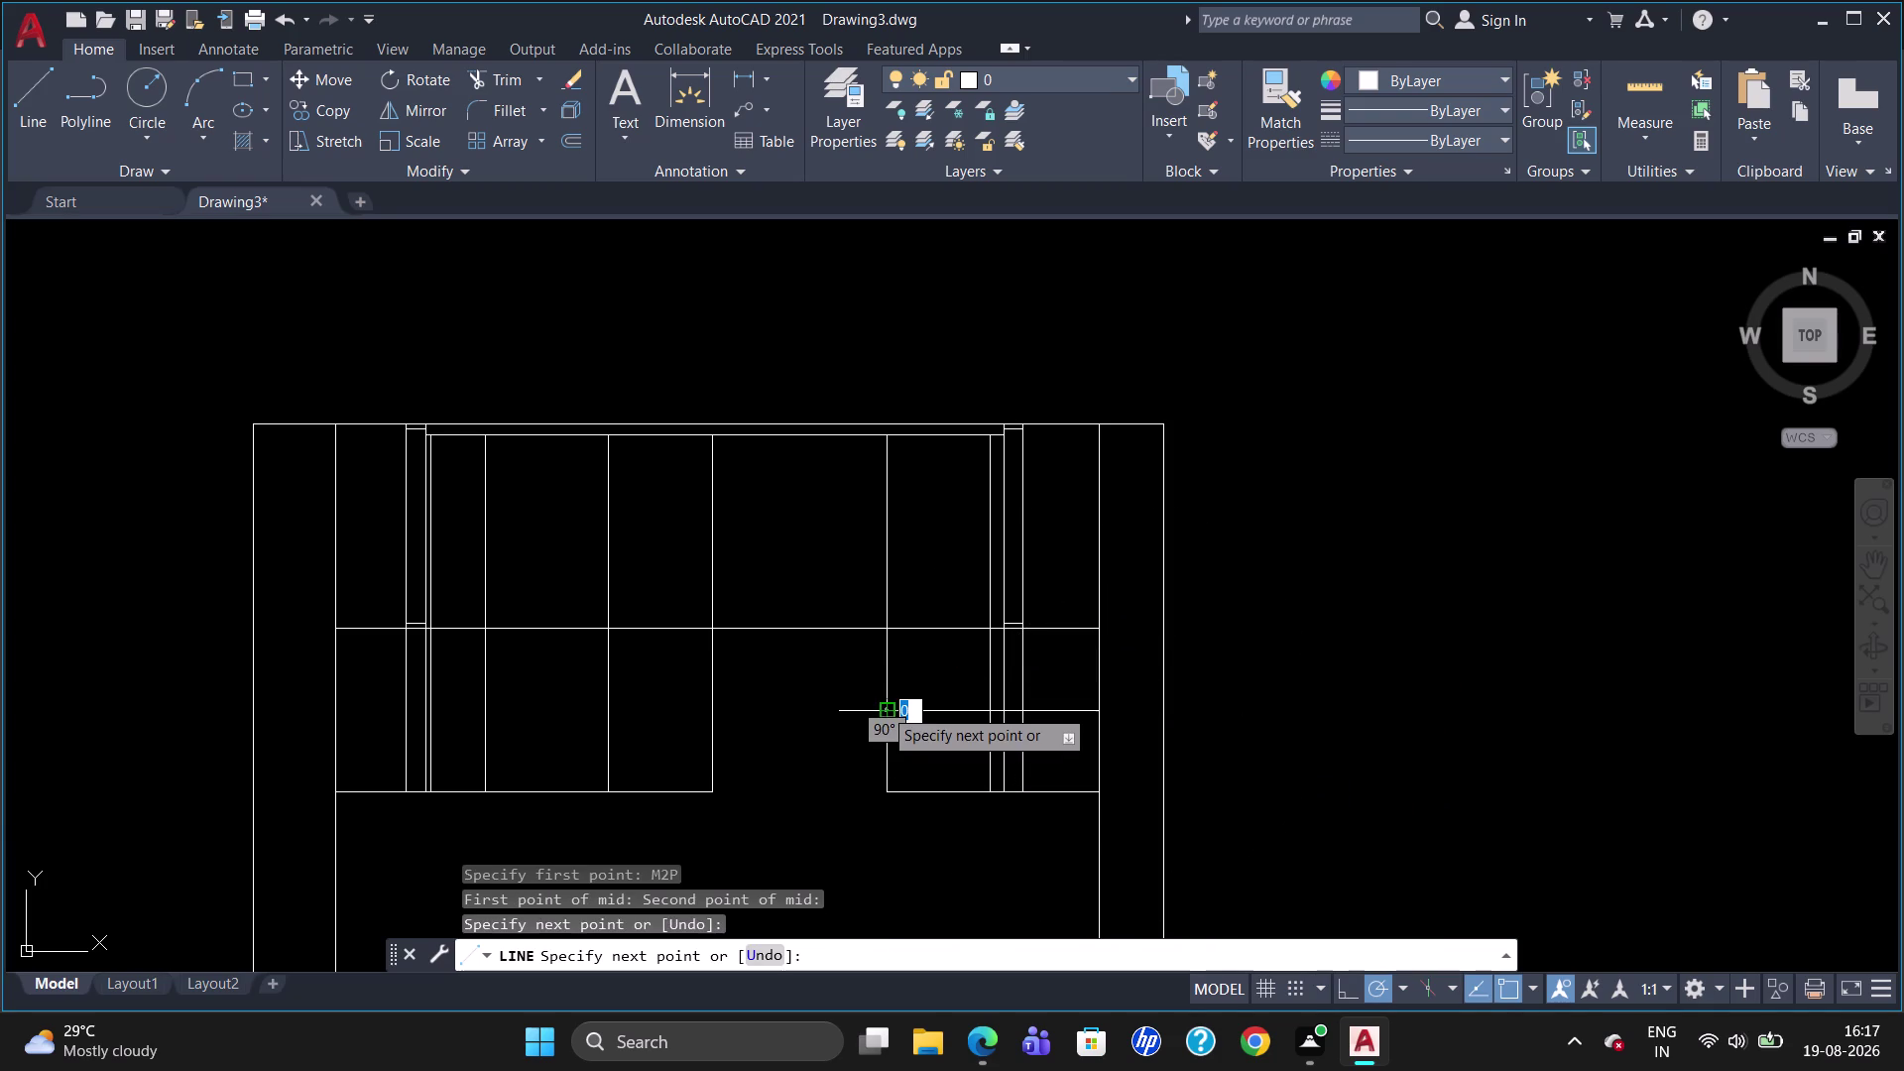
key(Escape)
Offset the new right-bay shelf line by 20 to make it thick.
key(o)
key(Return)
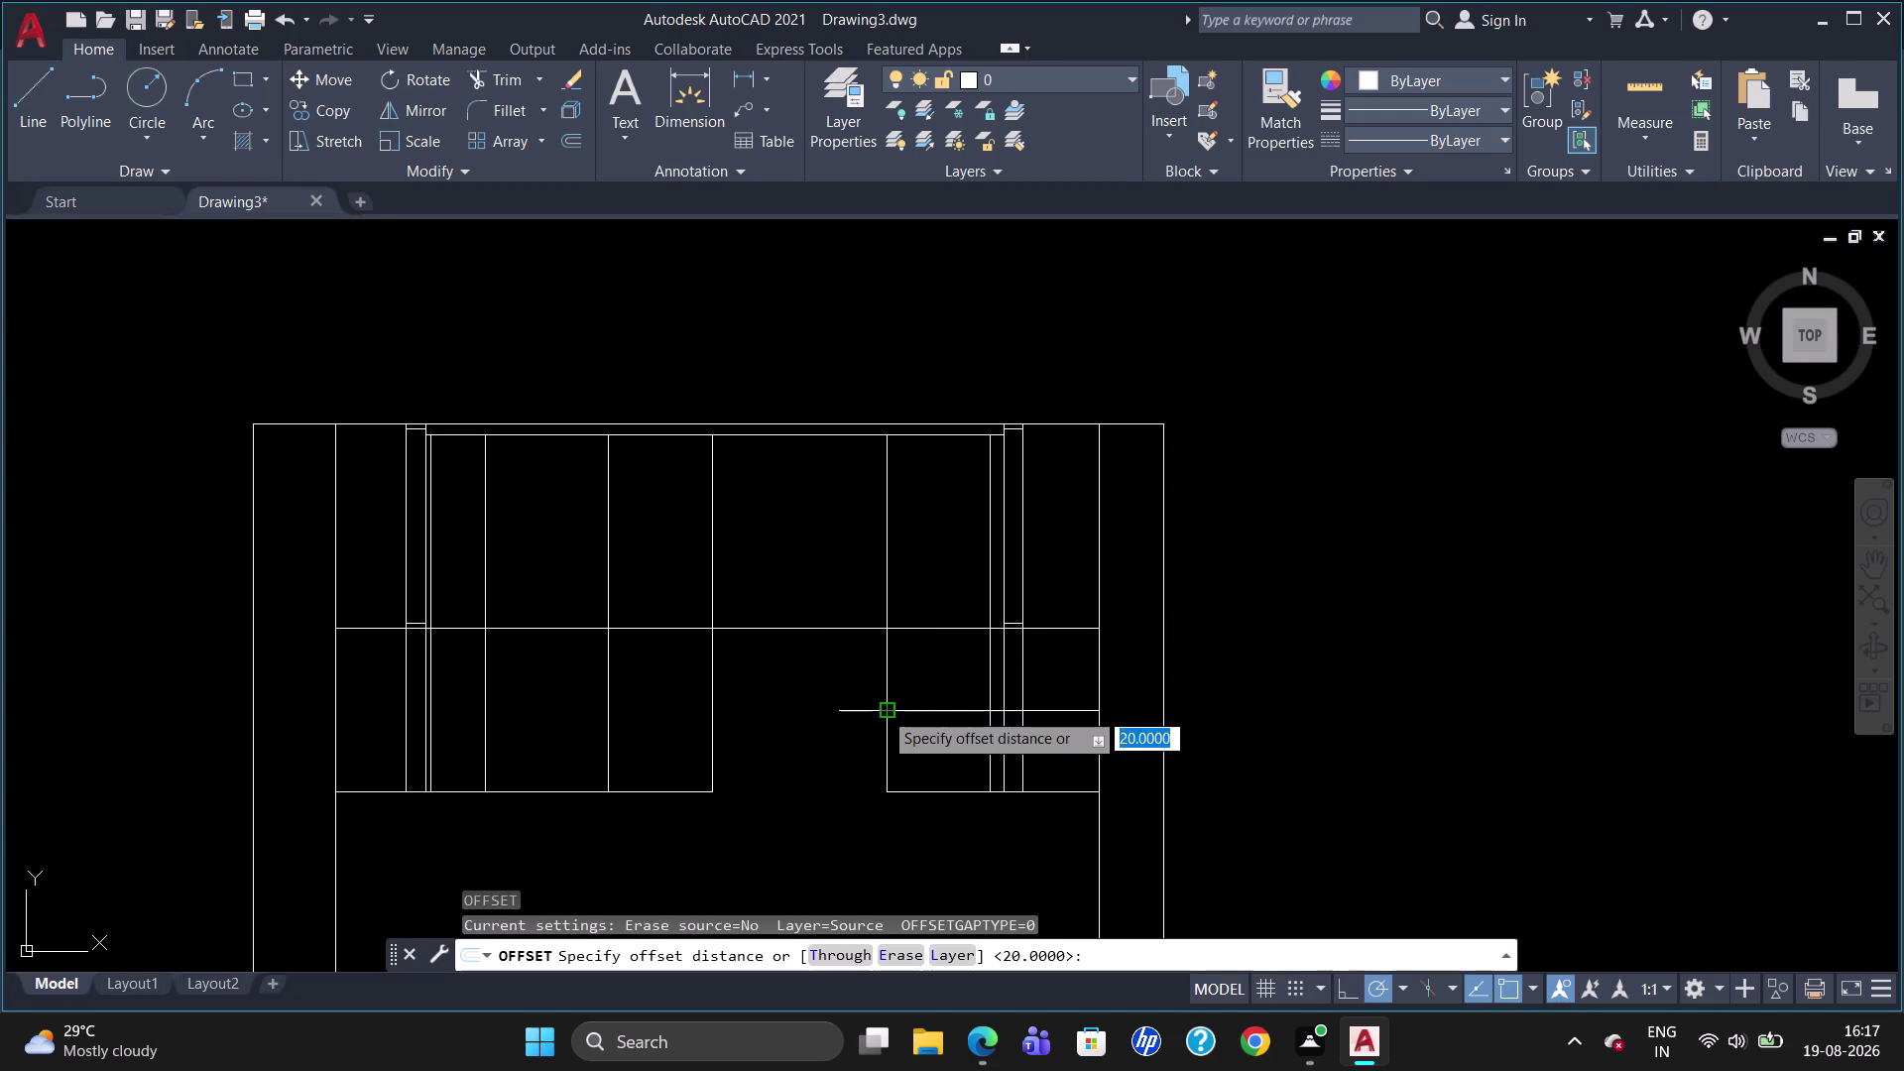
text(20)
key(Return)
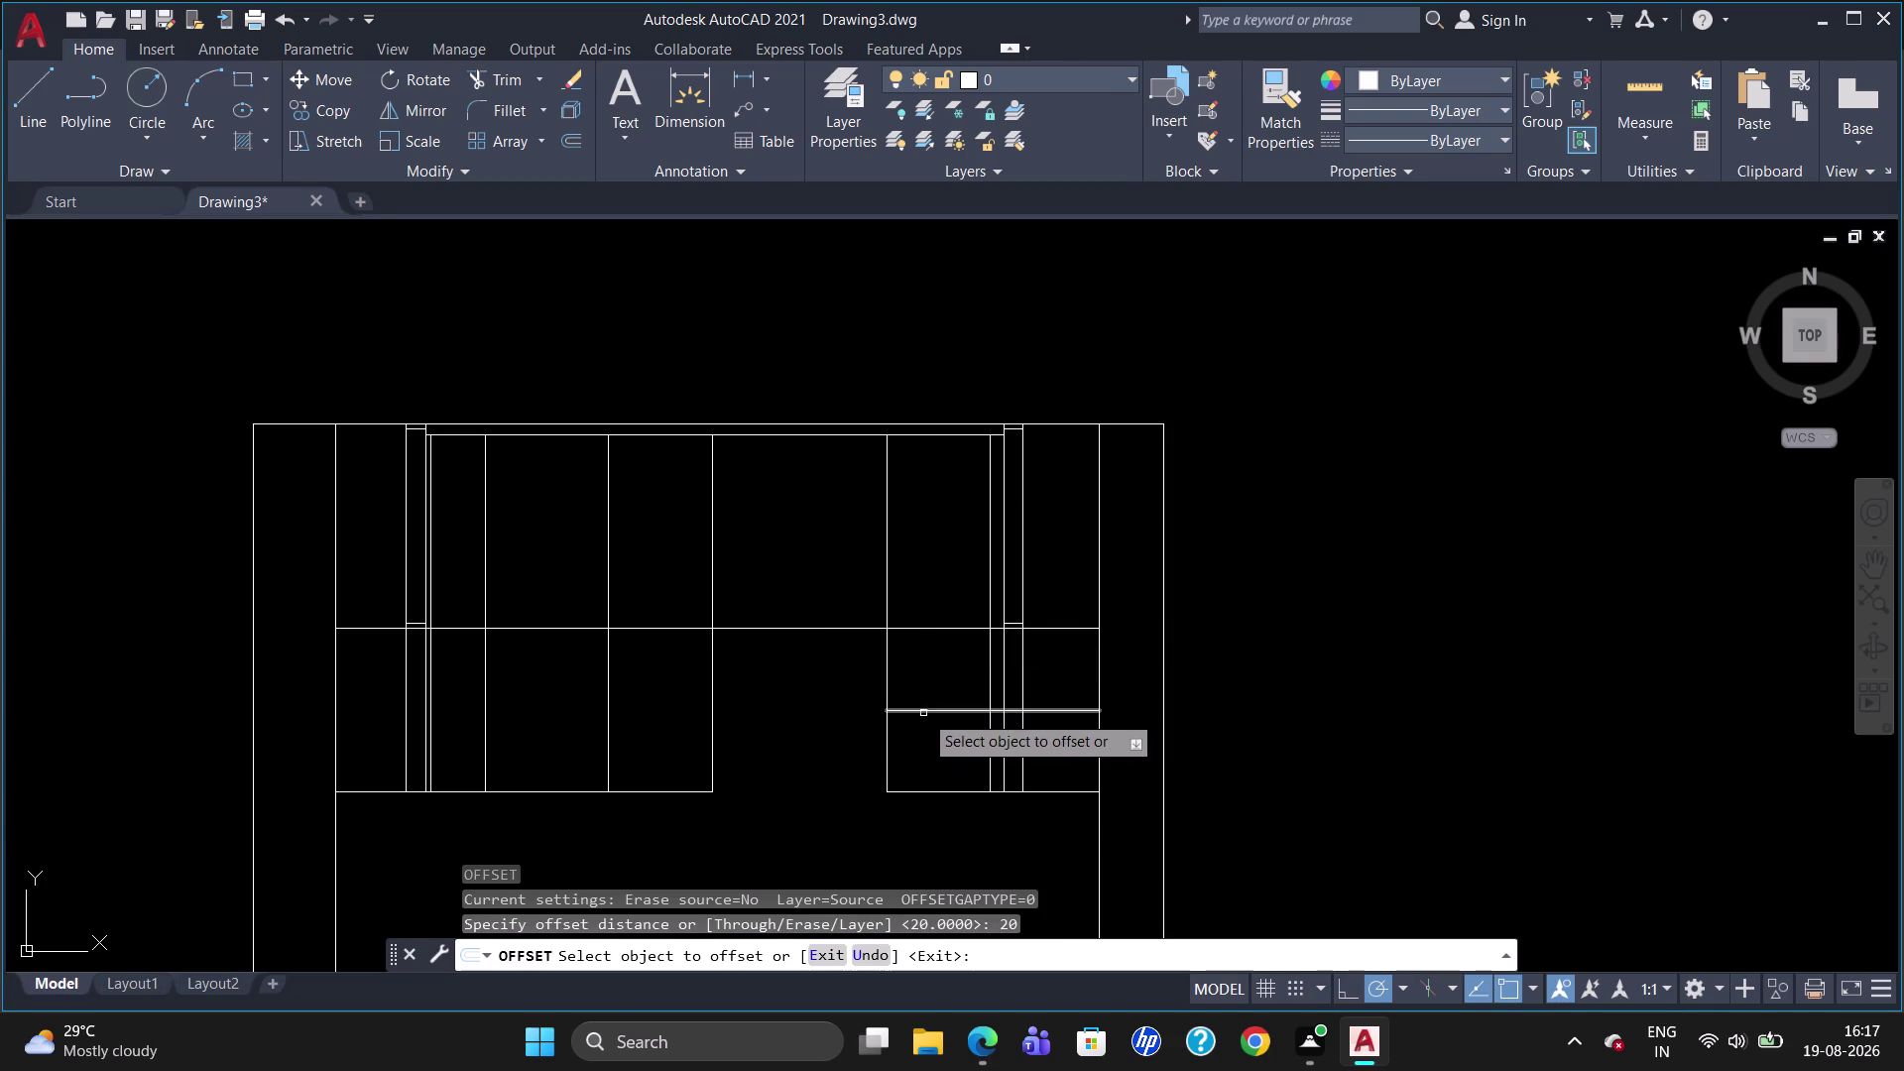
click(923, 709)
click(925, 686)
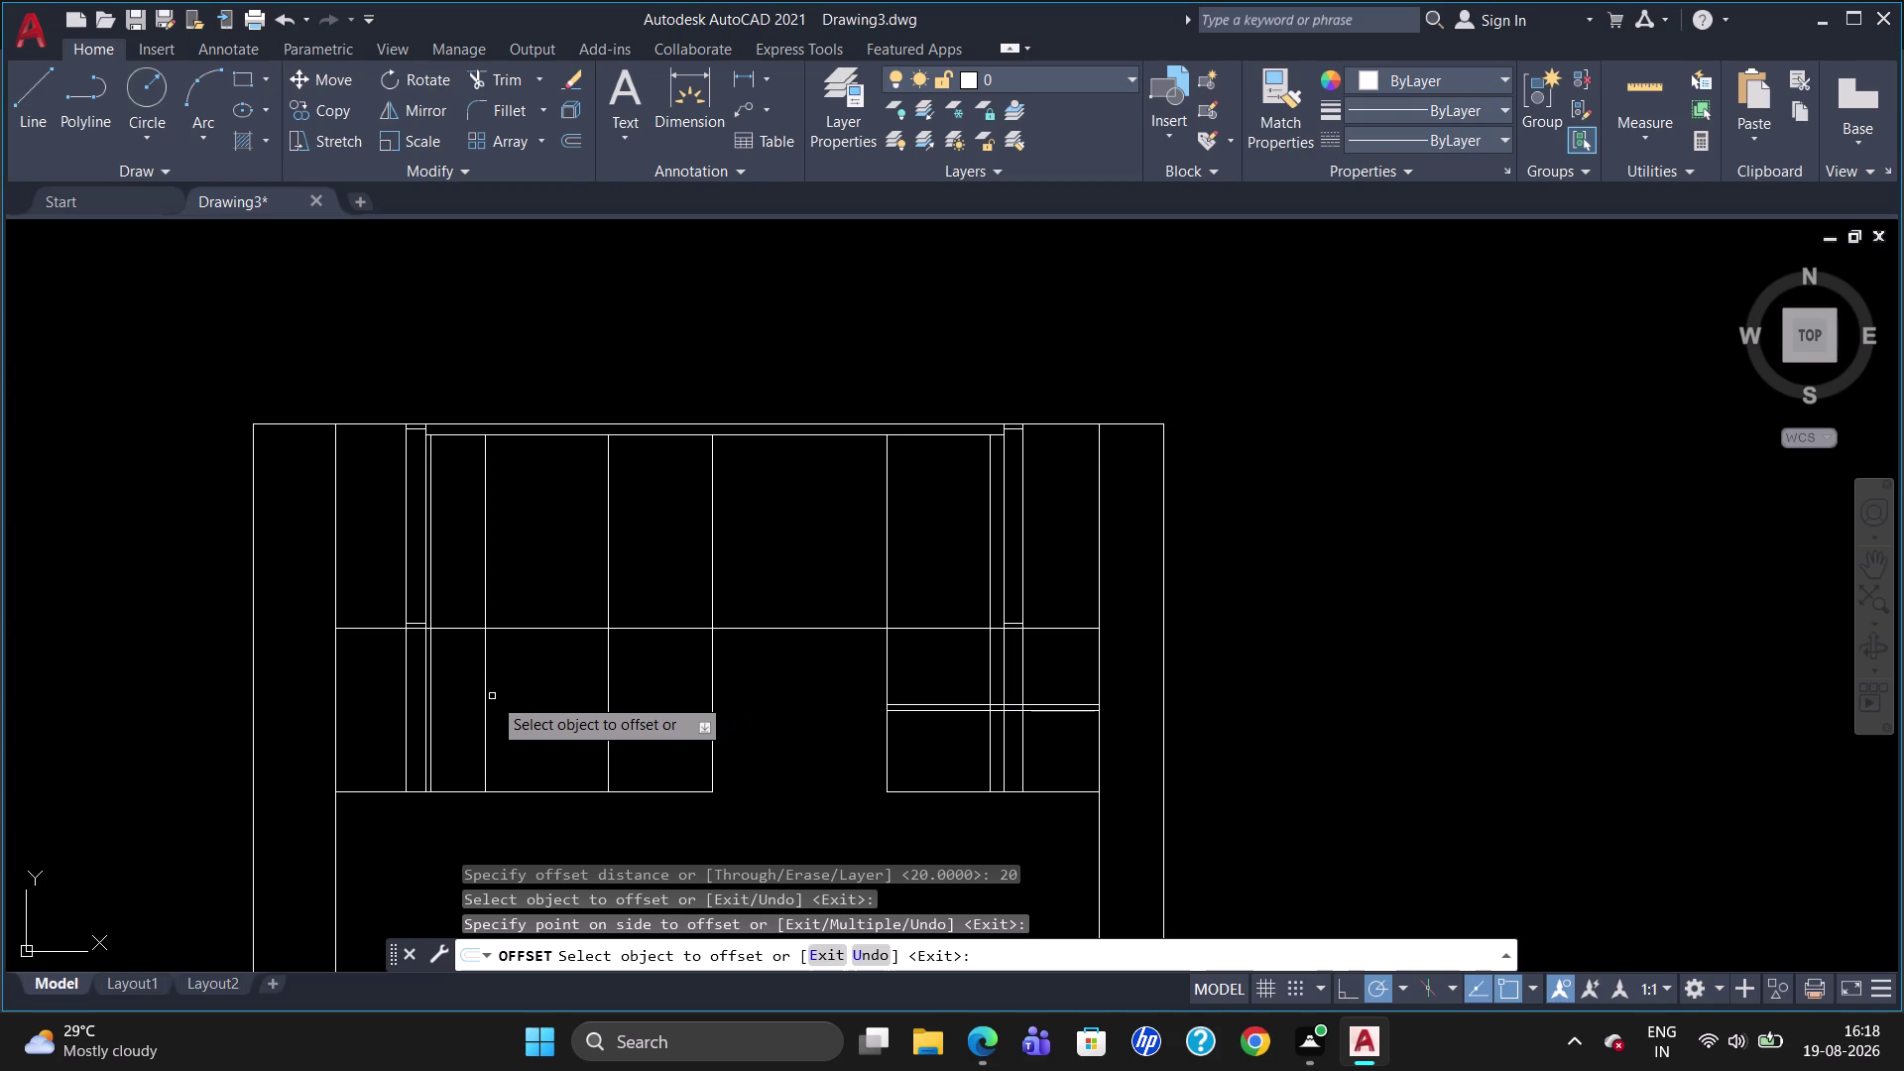
key(Escape)
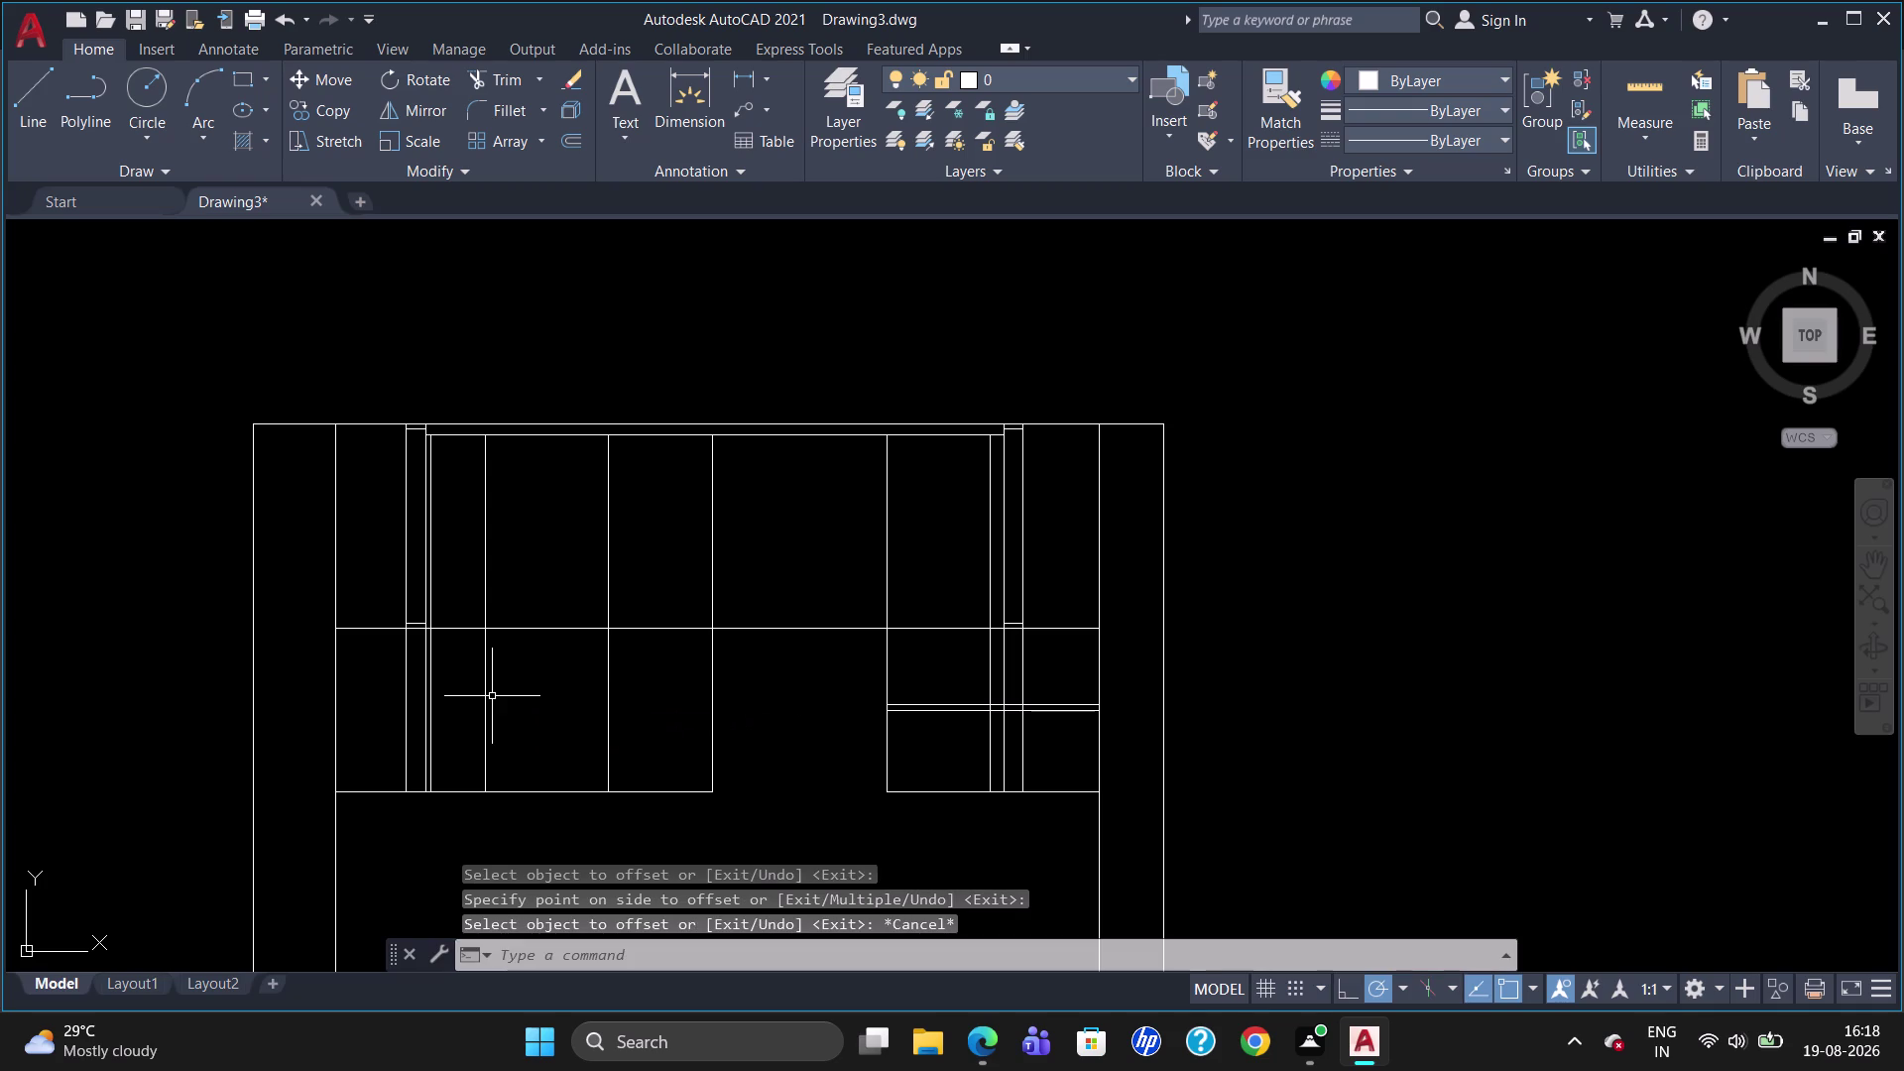
Draw a horizontal shelf line leftward from midway between the left bay's bottom and middle shelf.
key(l)
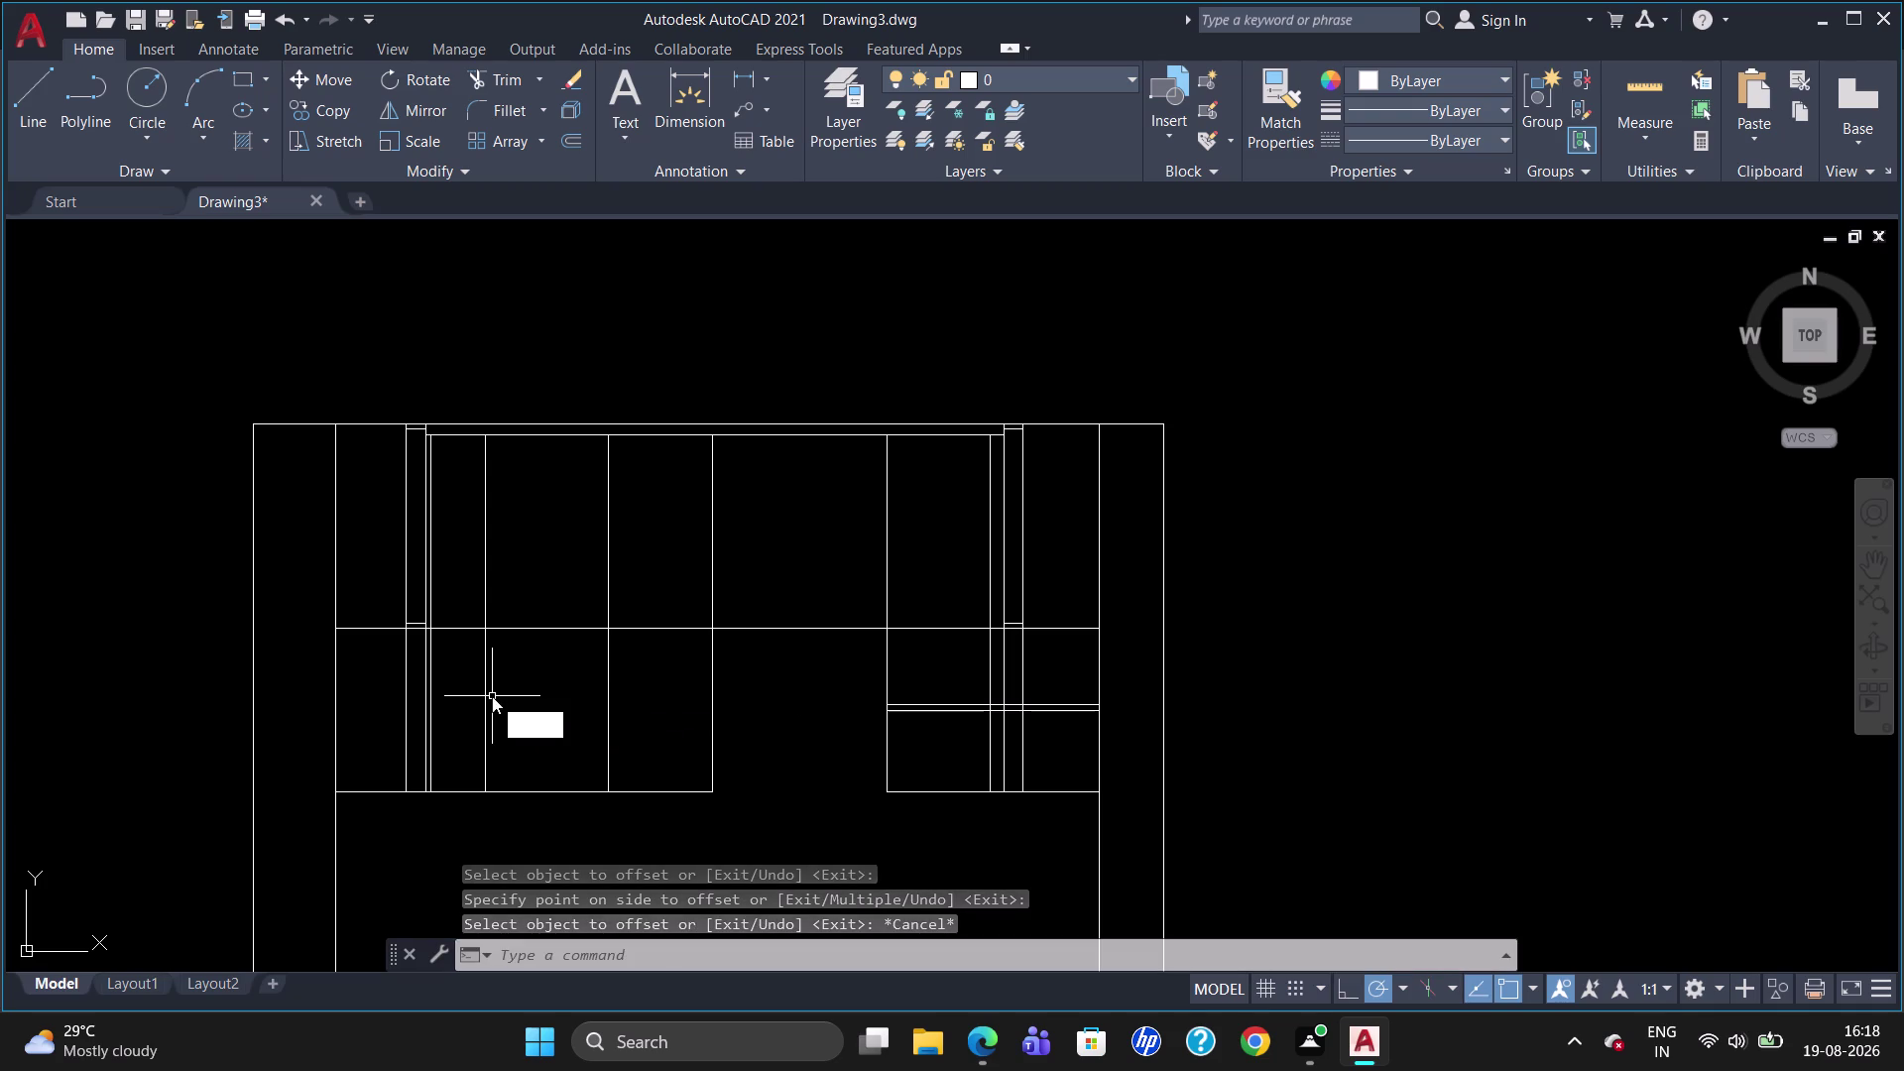
key(Return)
text(M2)
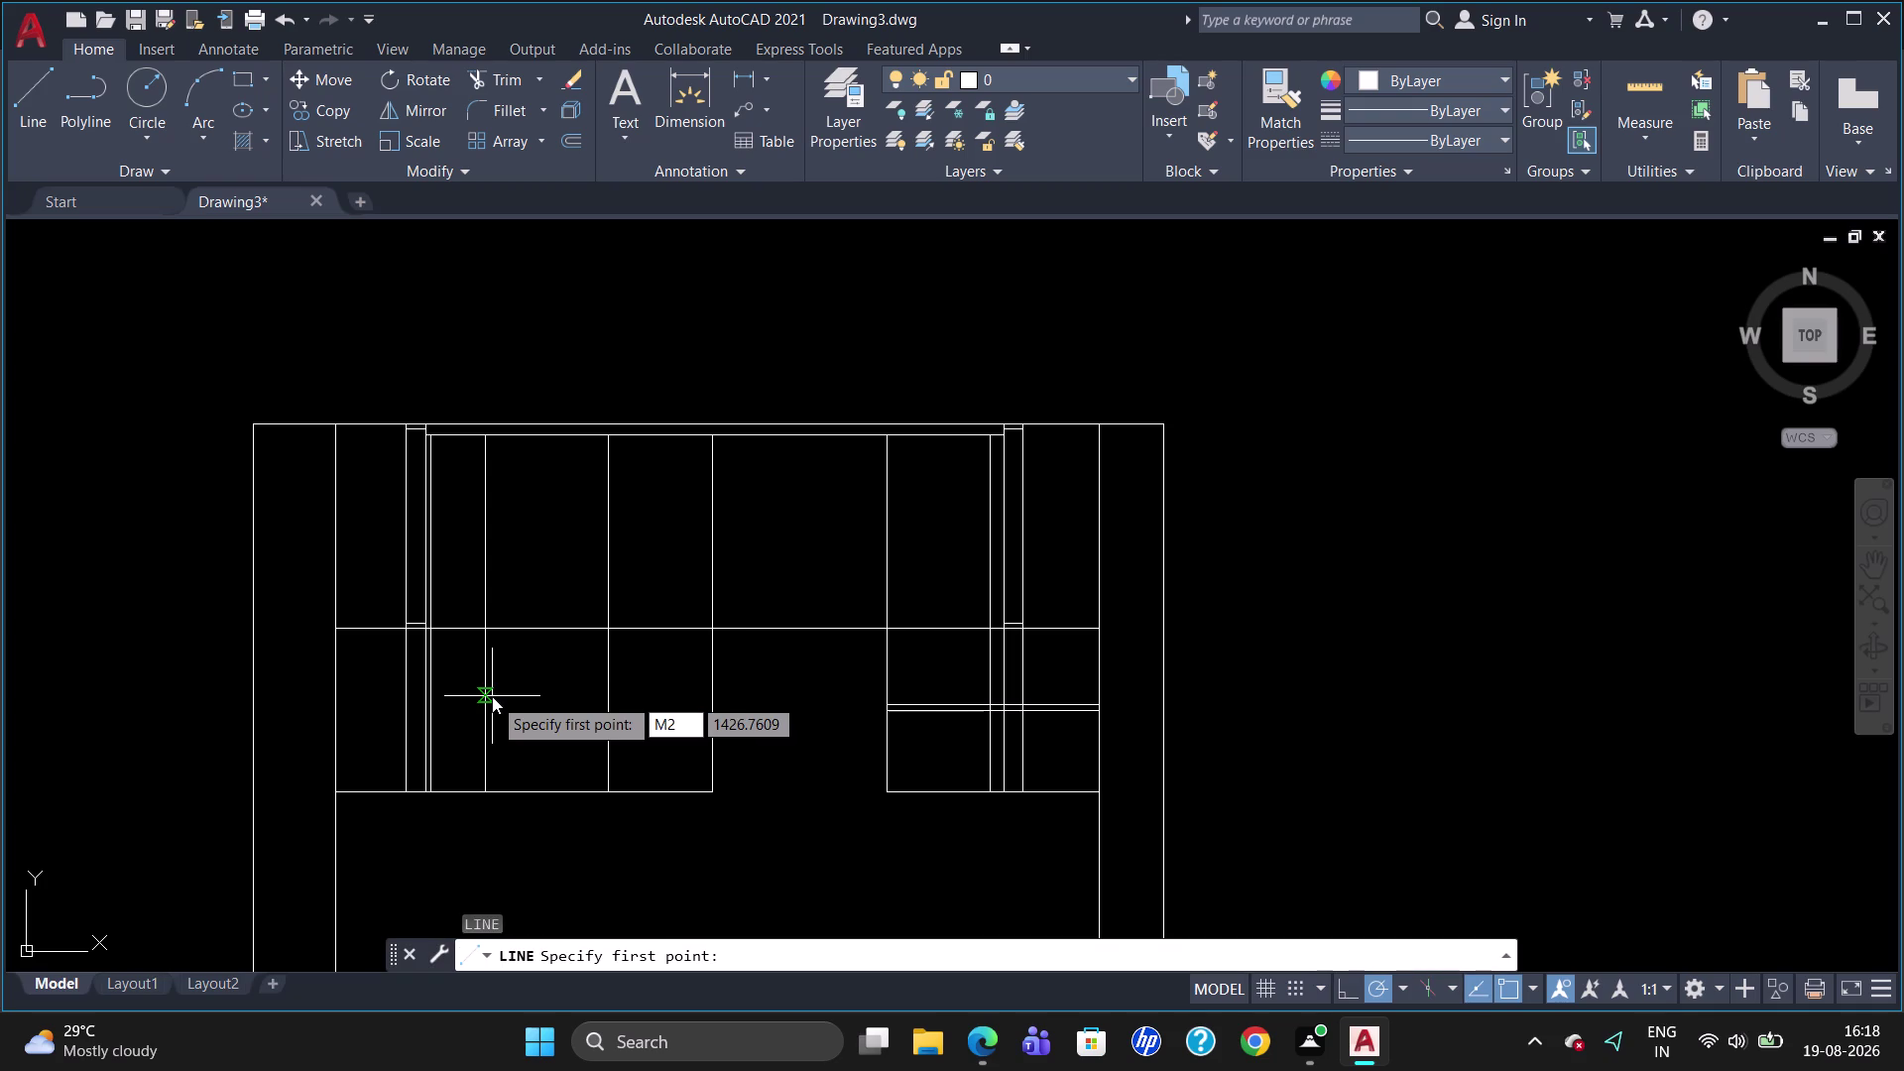
key(p)
key(Return)
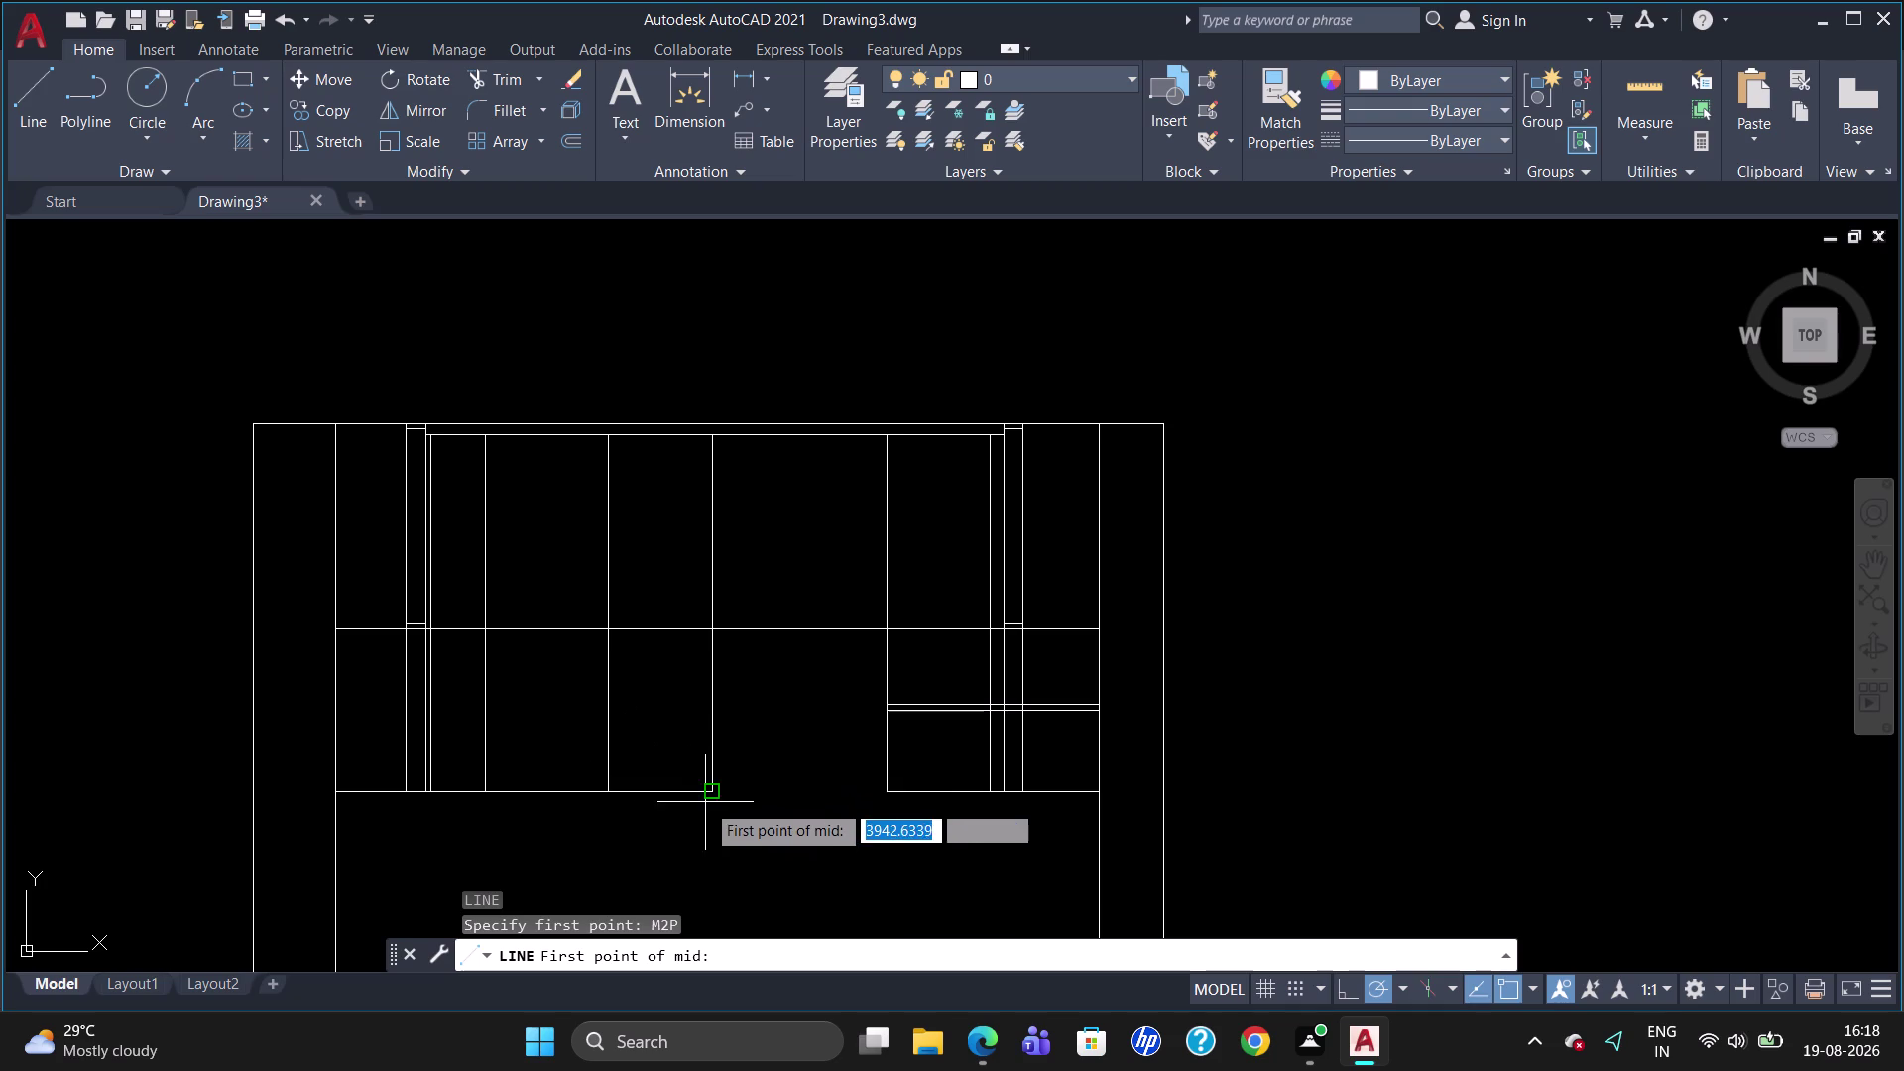
click(712, 795)
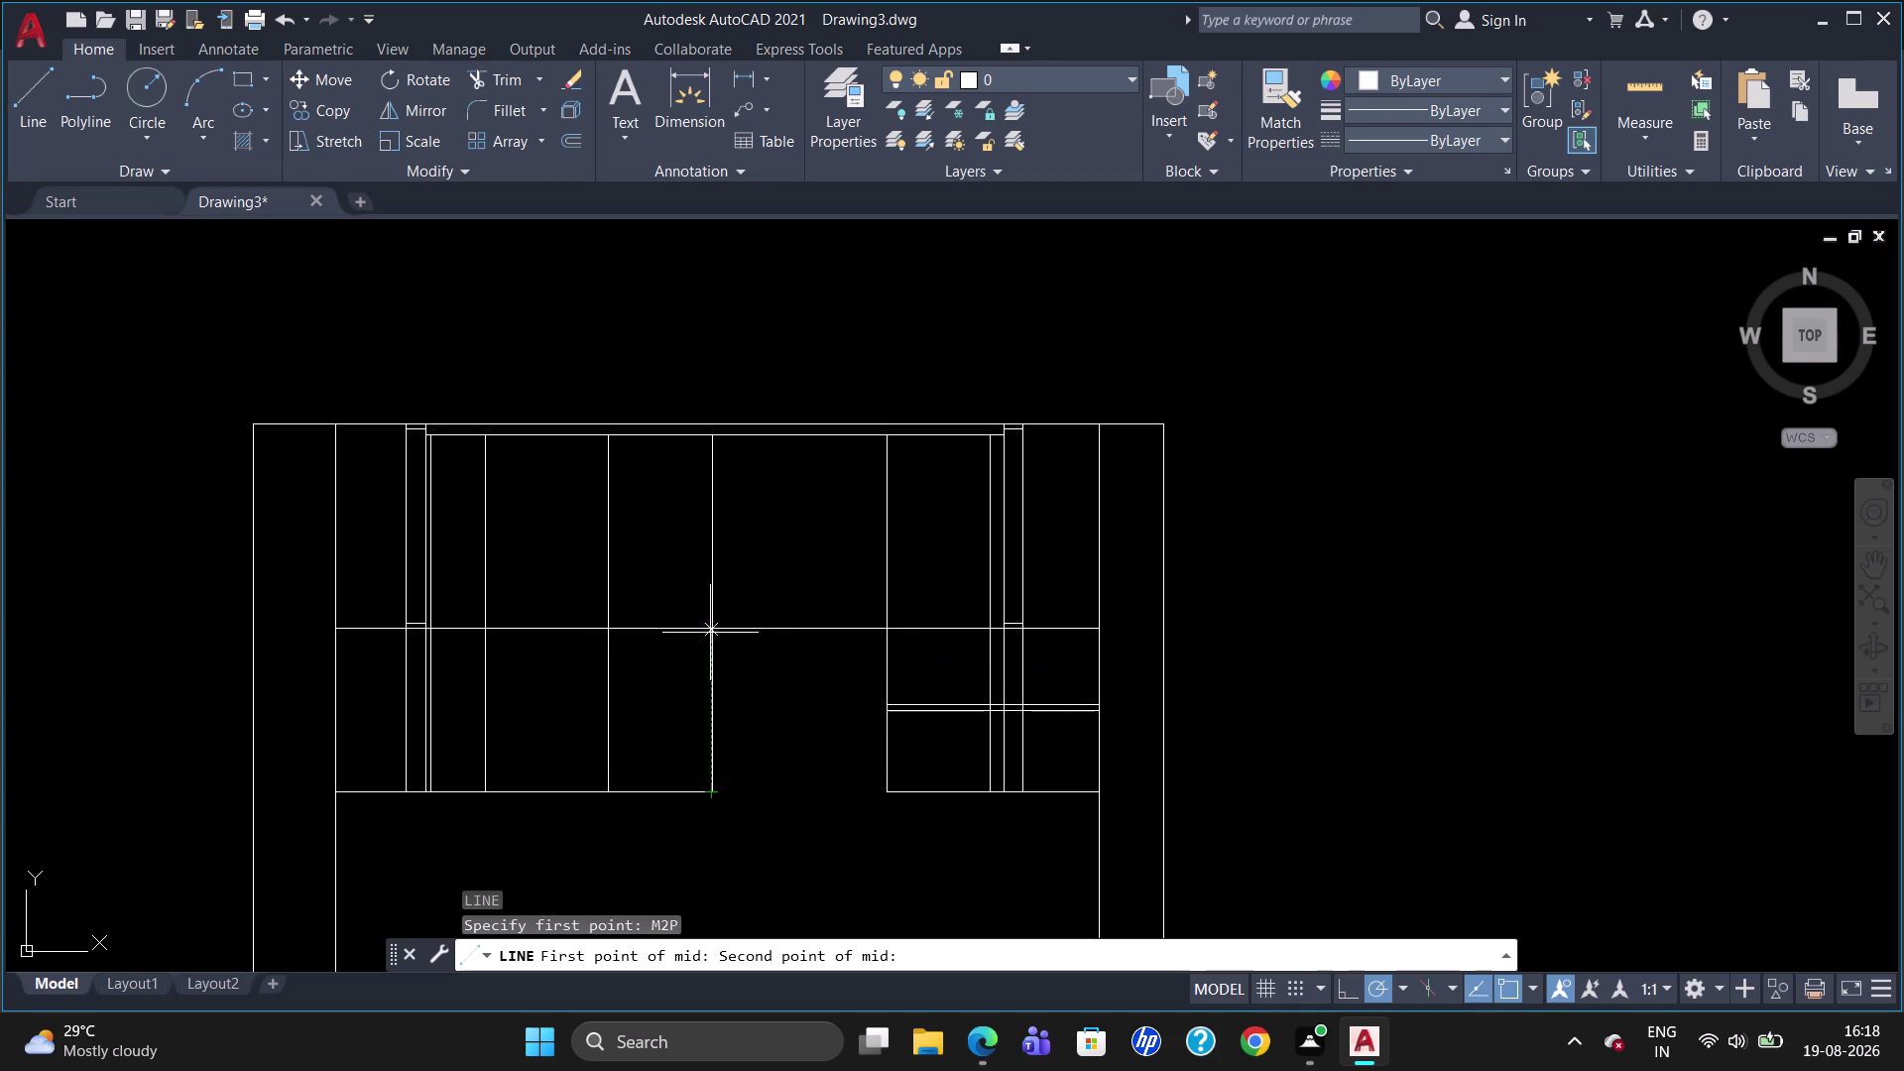
click(706, 629)
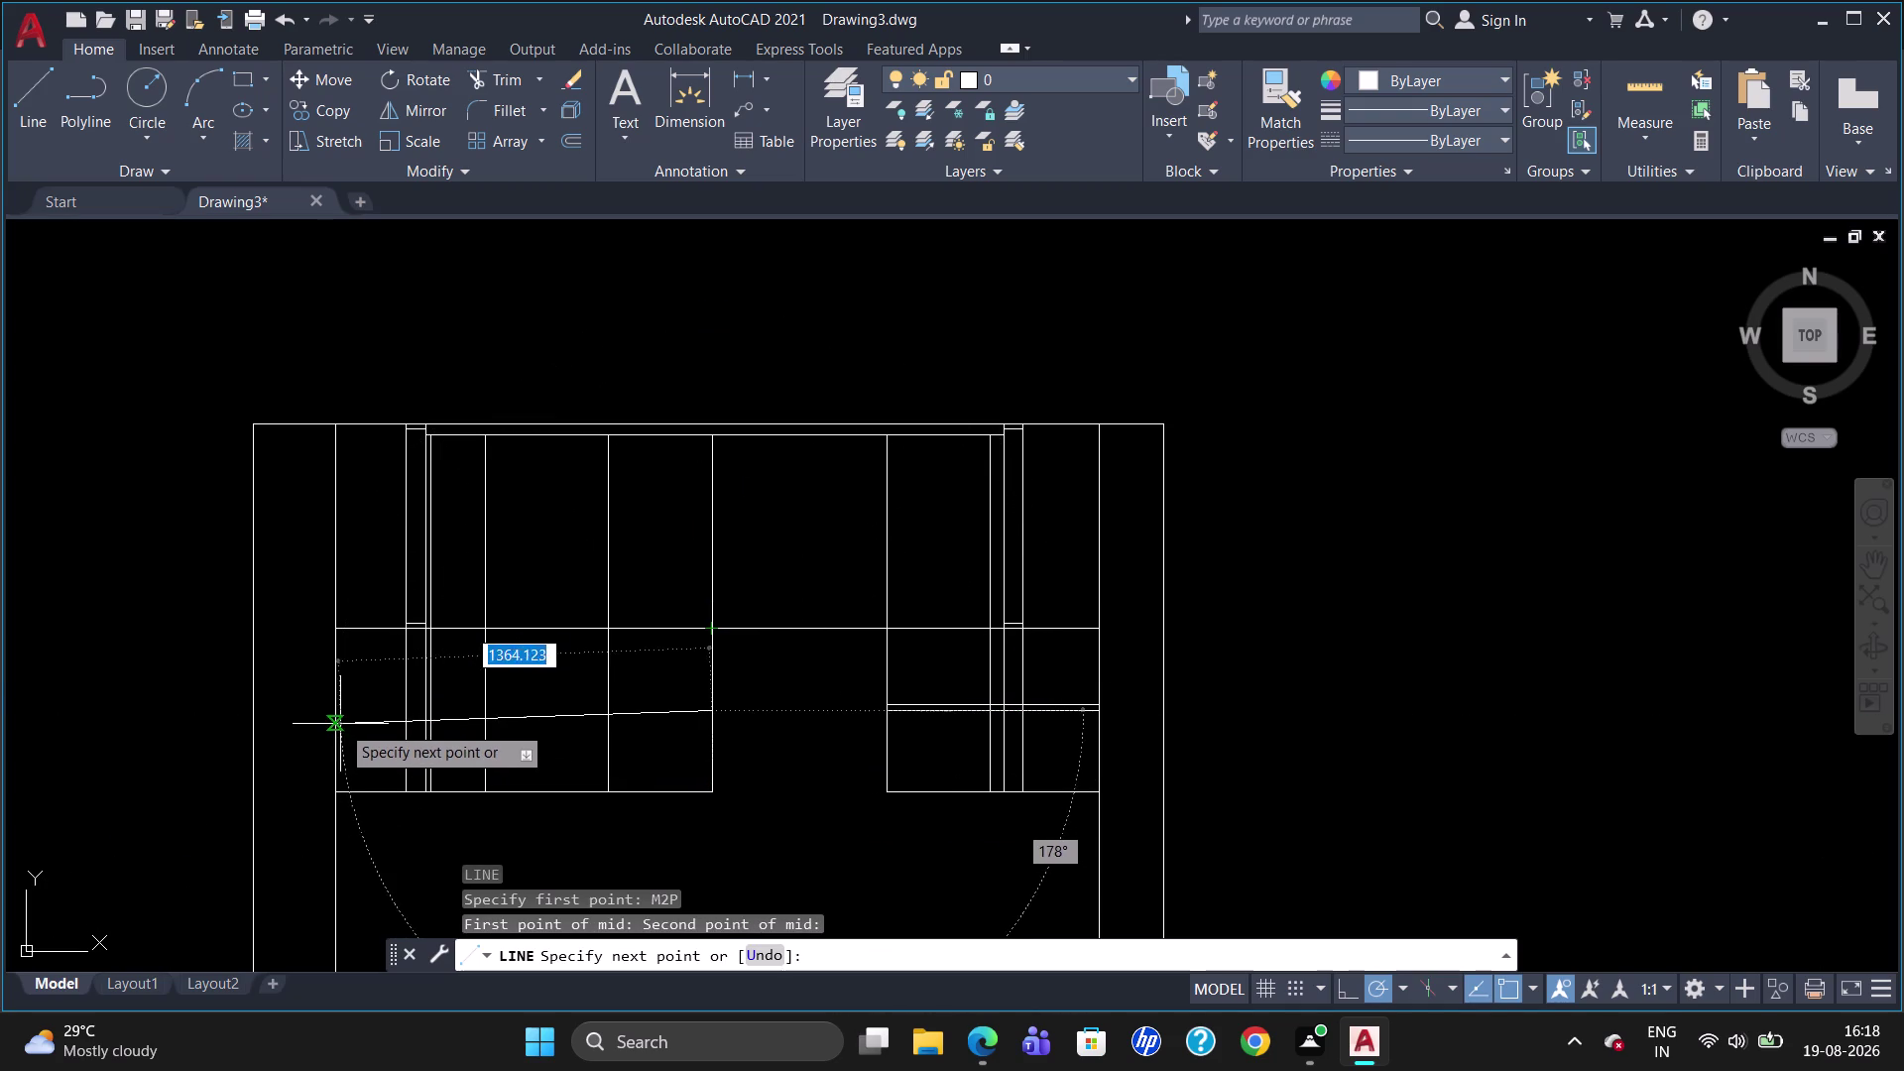
click(340, 713)
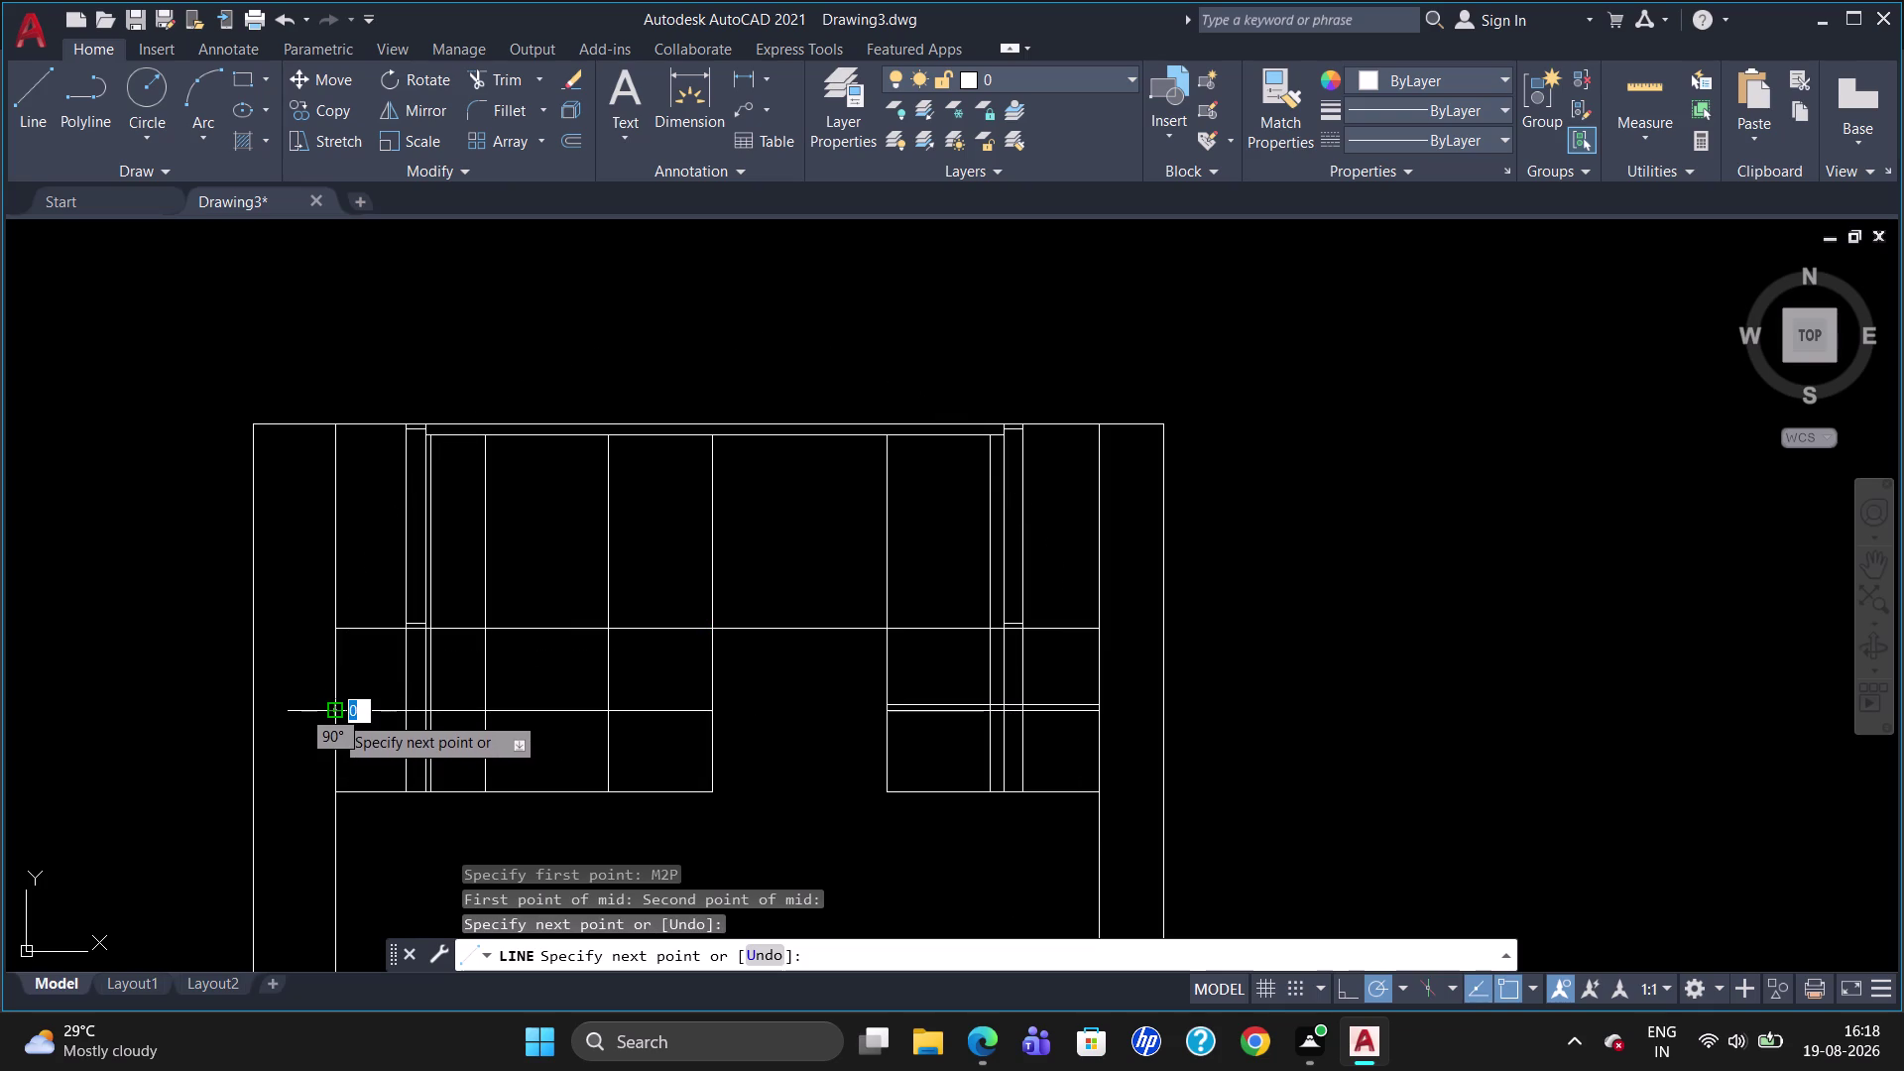
key(Escape)
Offset the new left-bay shelf line by 20 to make it thick.
key(o)
key(Return)
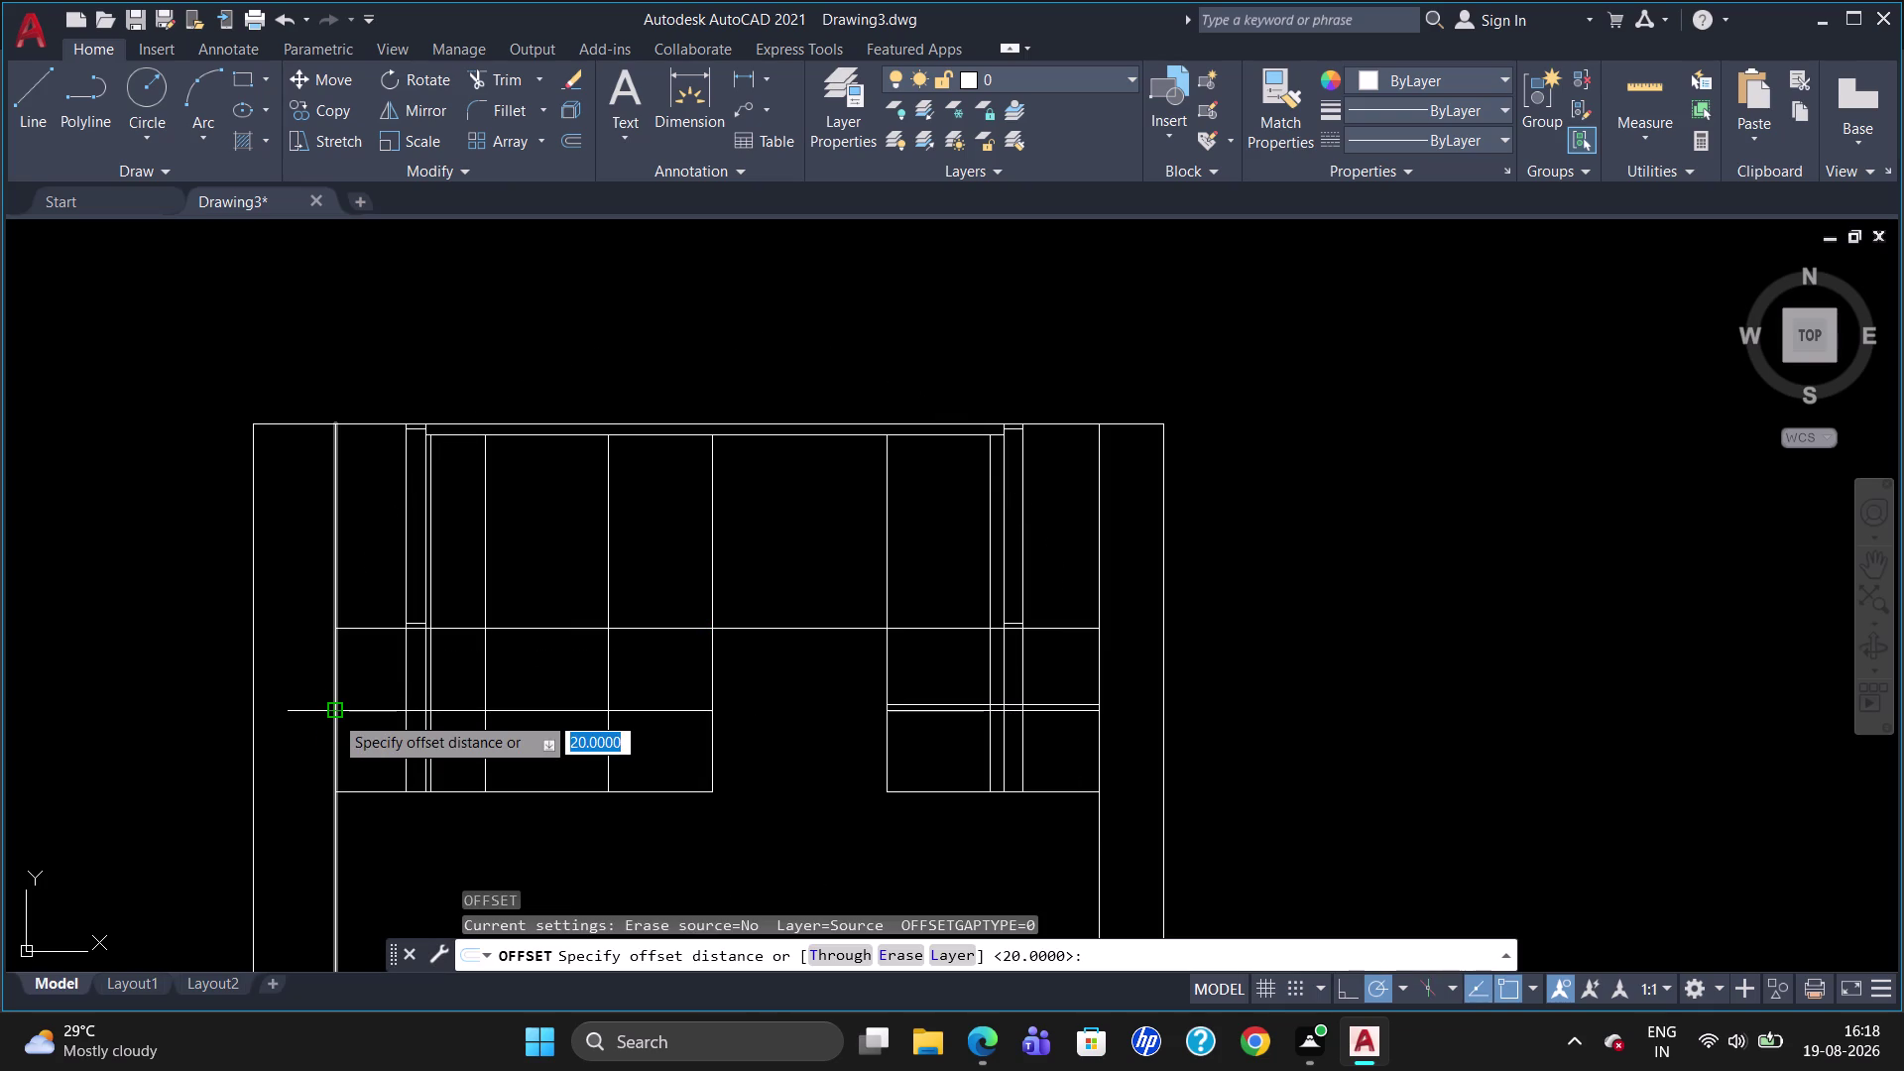
text(20)
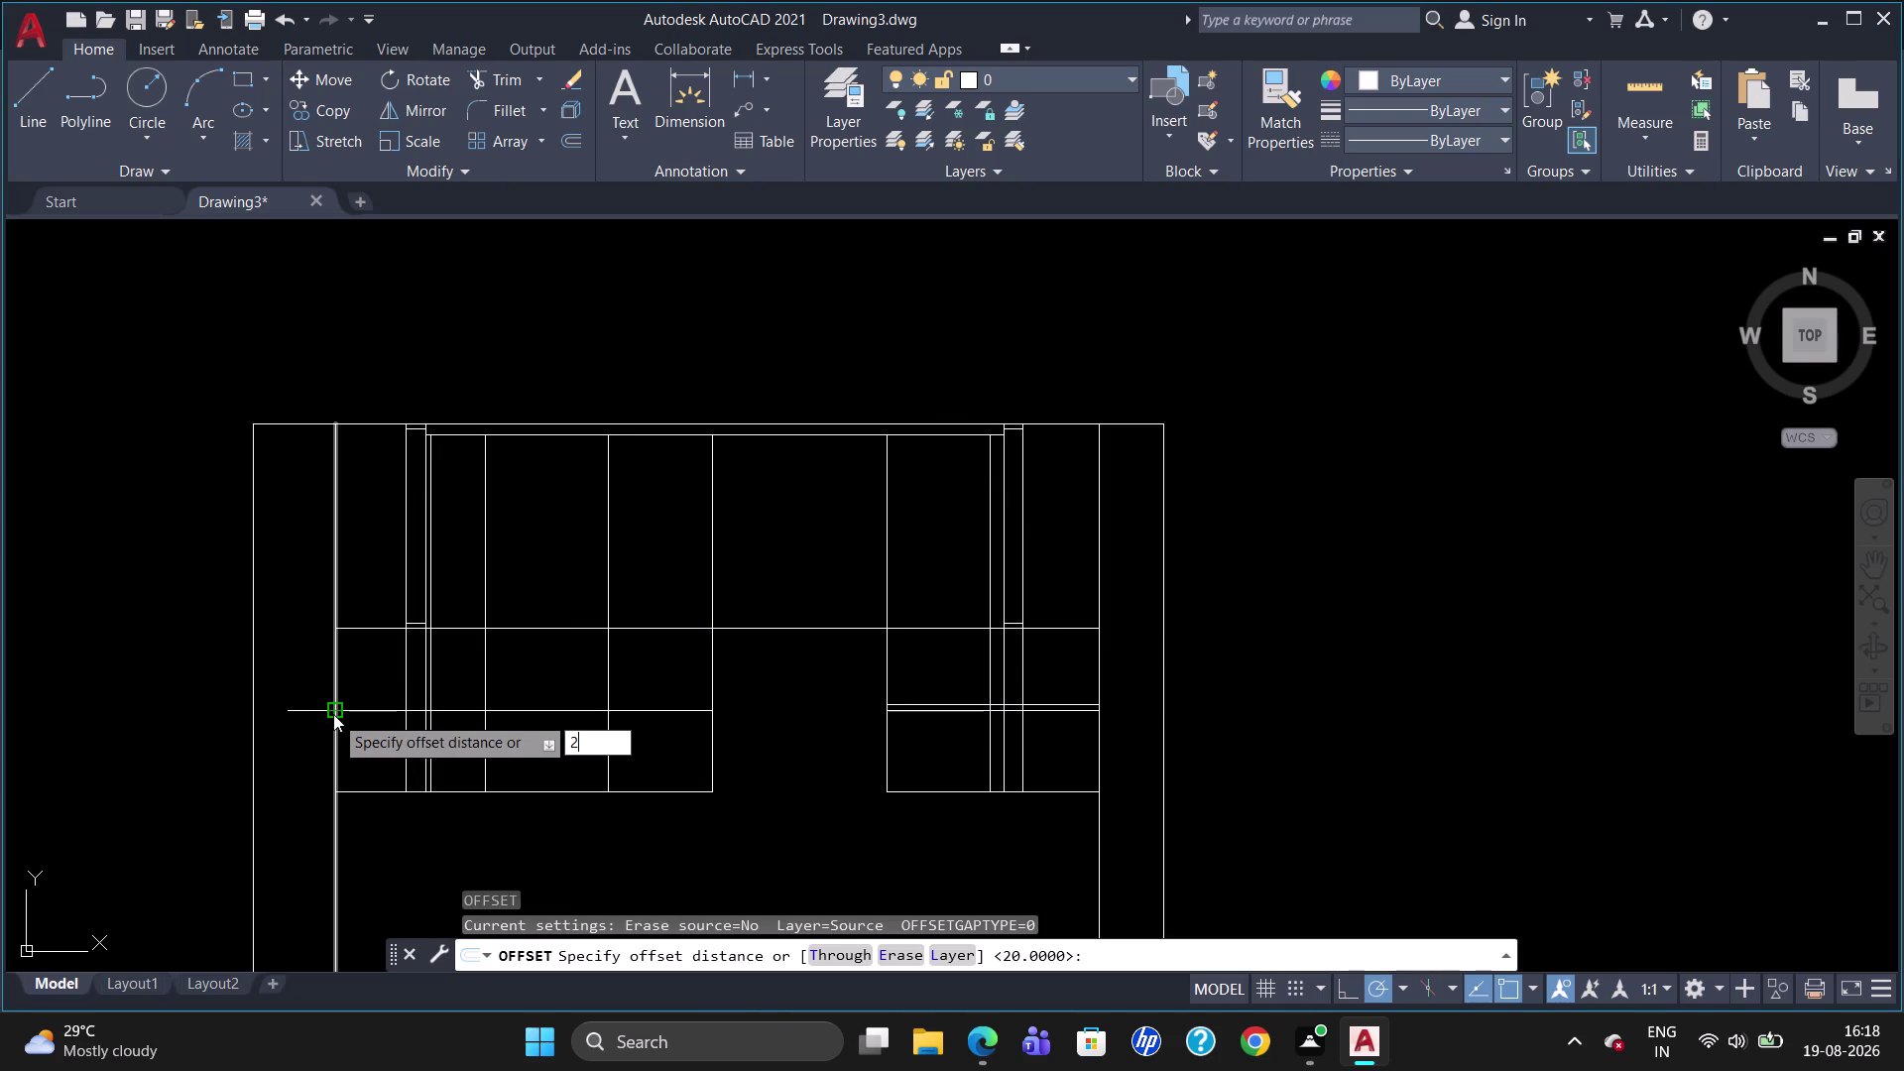
key(Return)
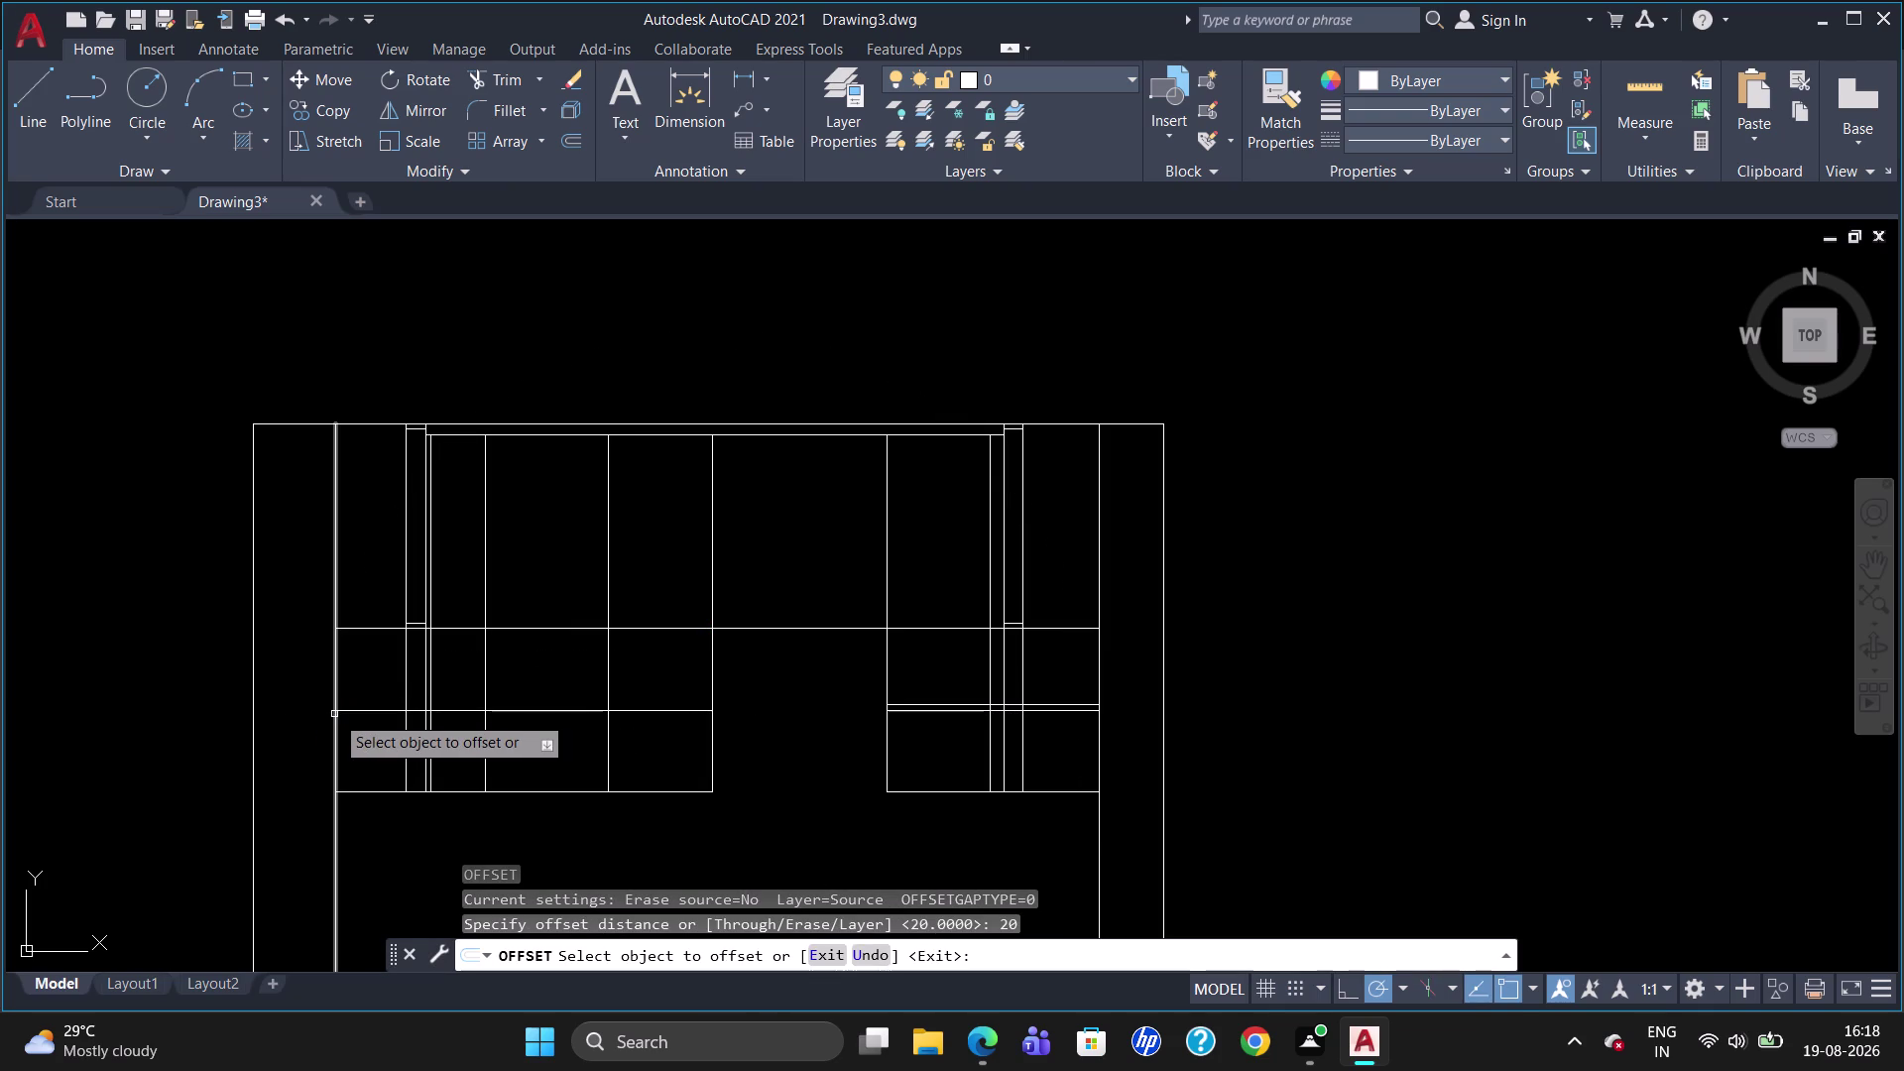
click(457, 713)
click(466, 687)
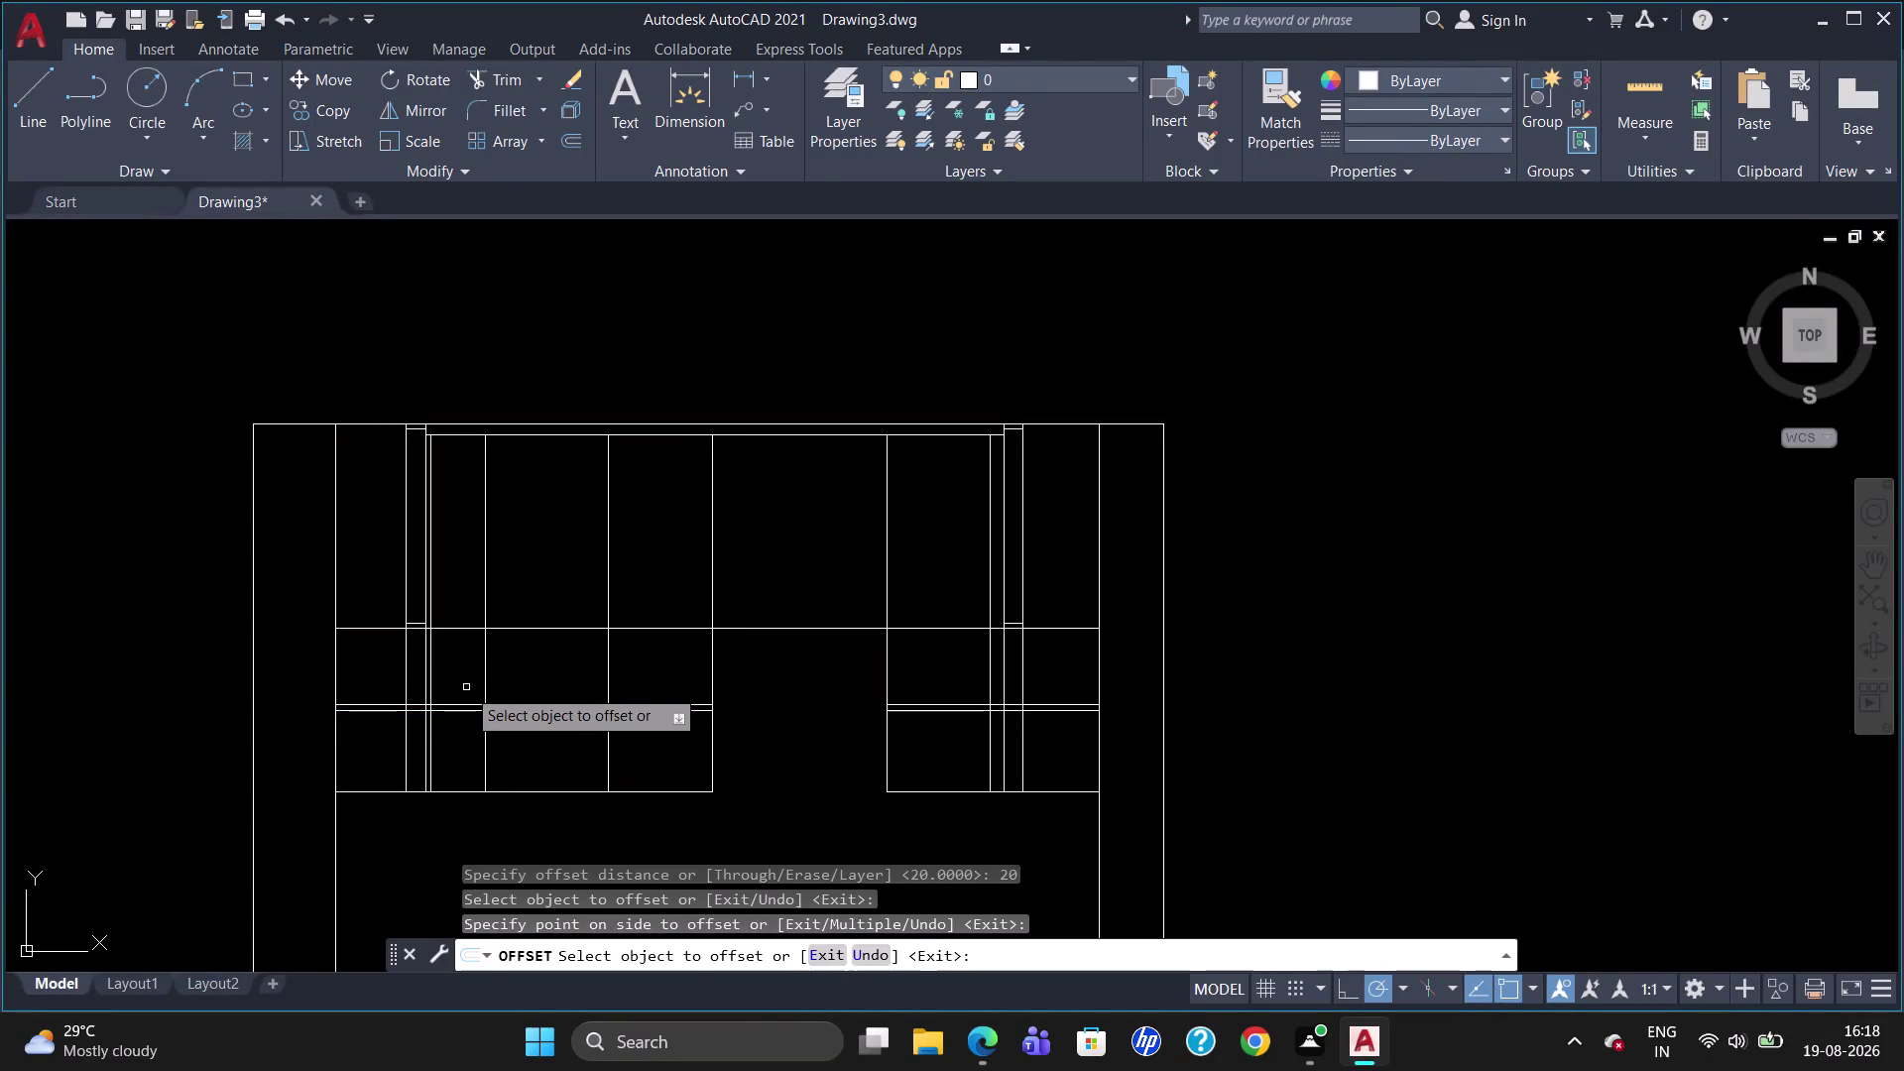
key(Escape)
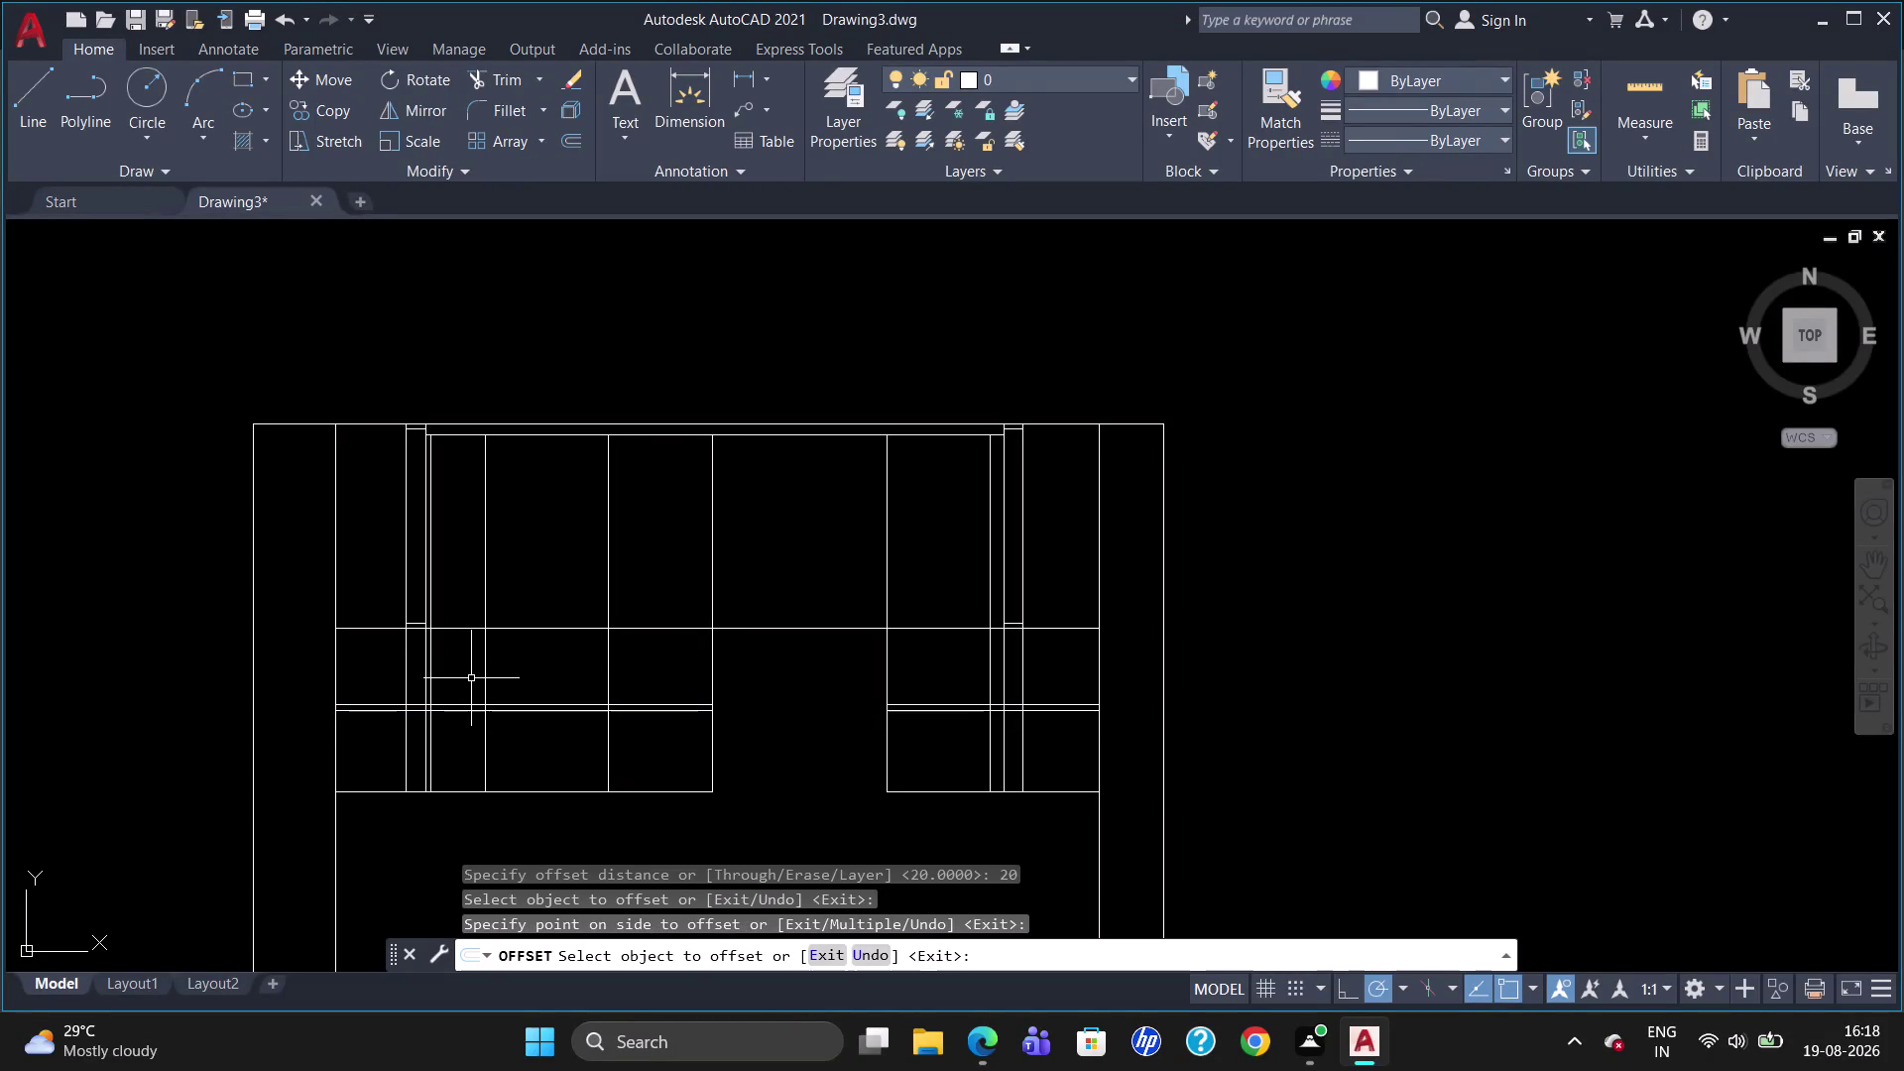
Trim line pieces crossing the left shelf, undoing one mistaken trim.
key(t)
key(r)
key(Return)
key(Return)
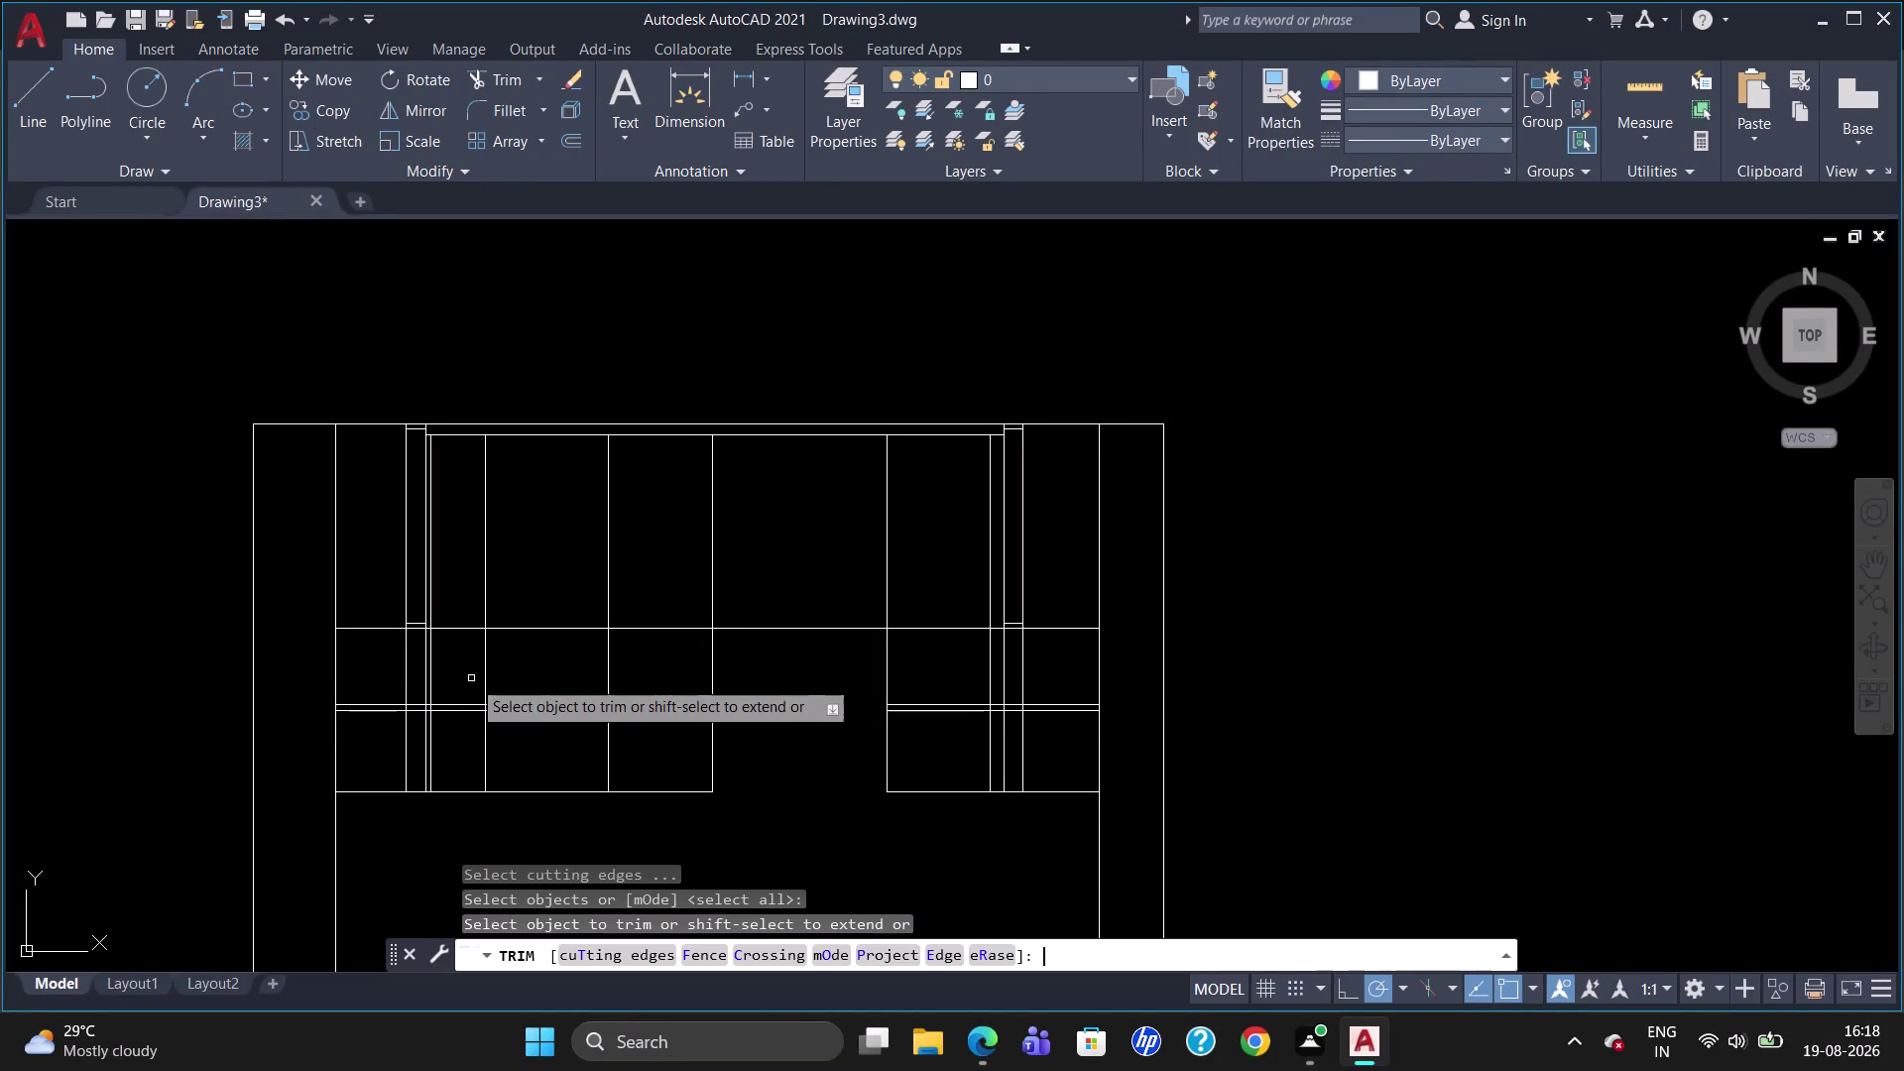
click(404, 685)
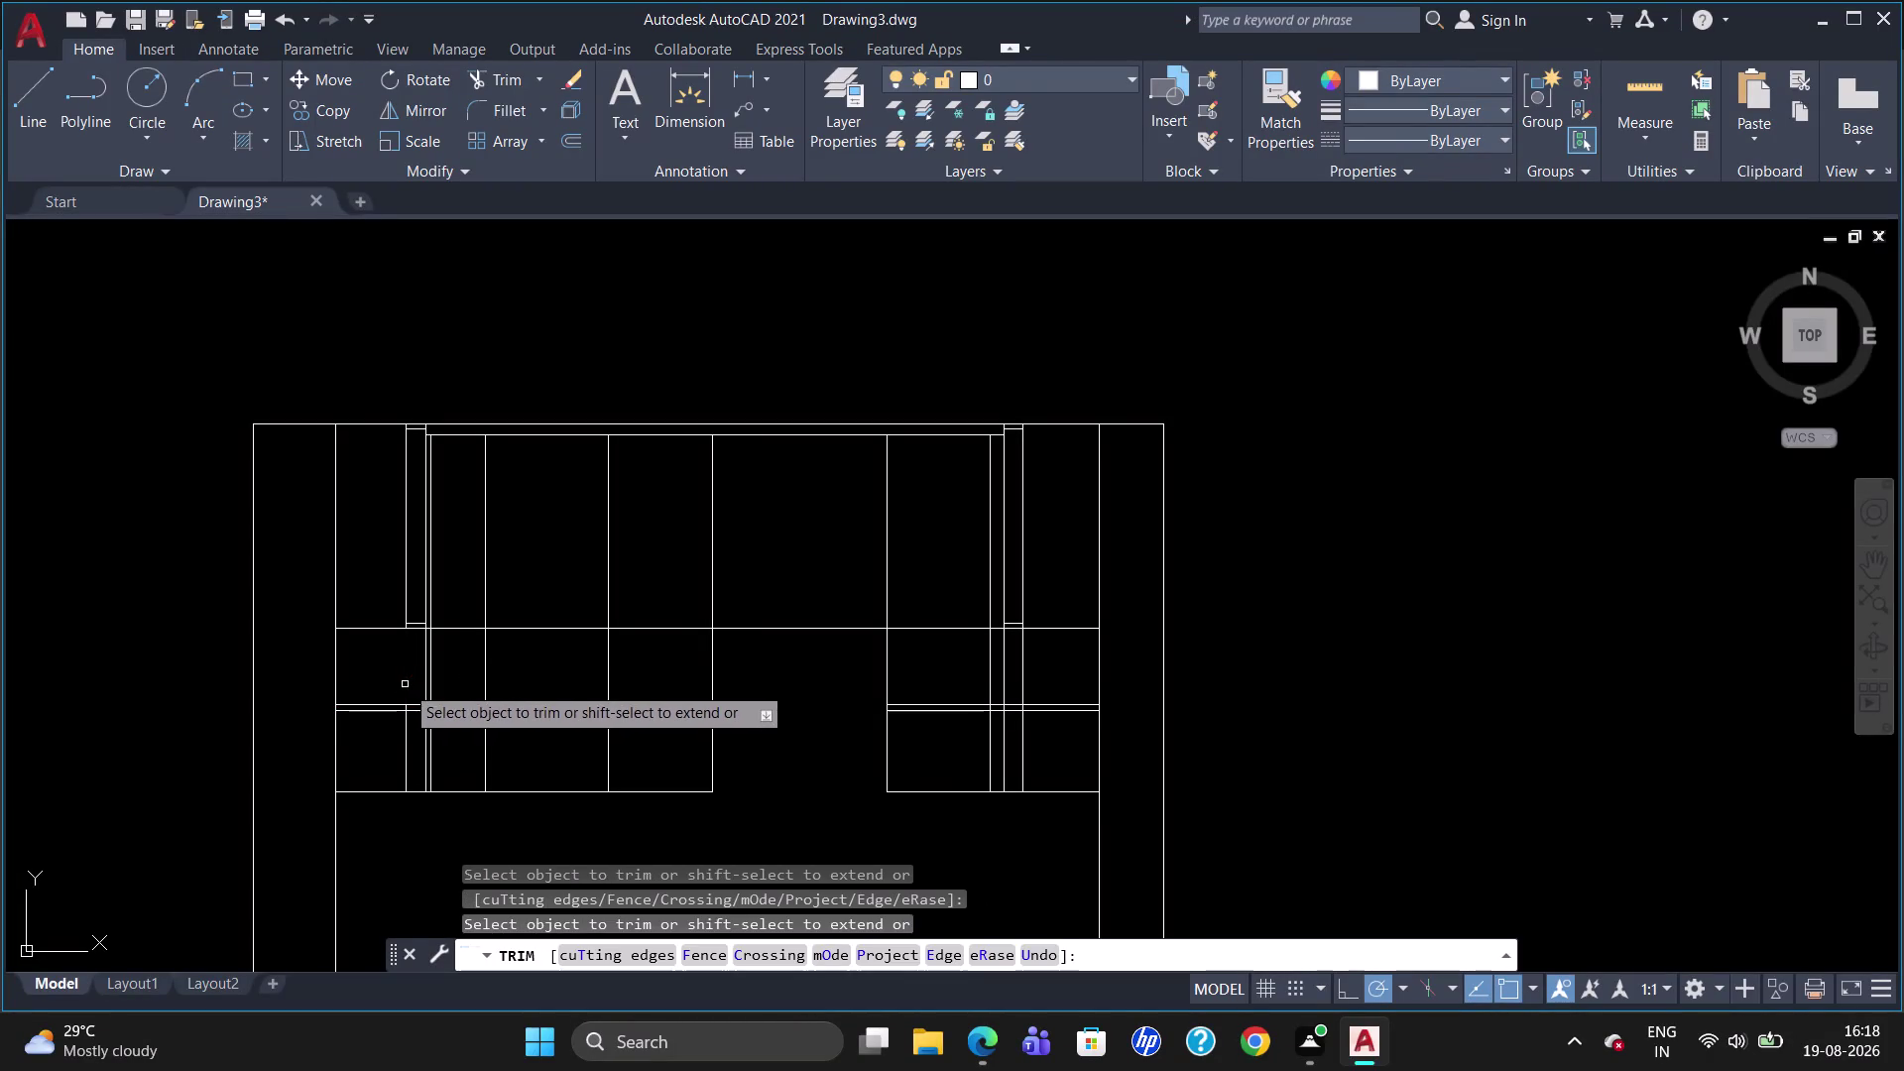
click(409, 726)
scroll(up, 3)
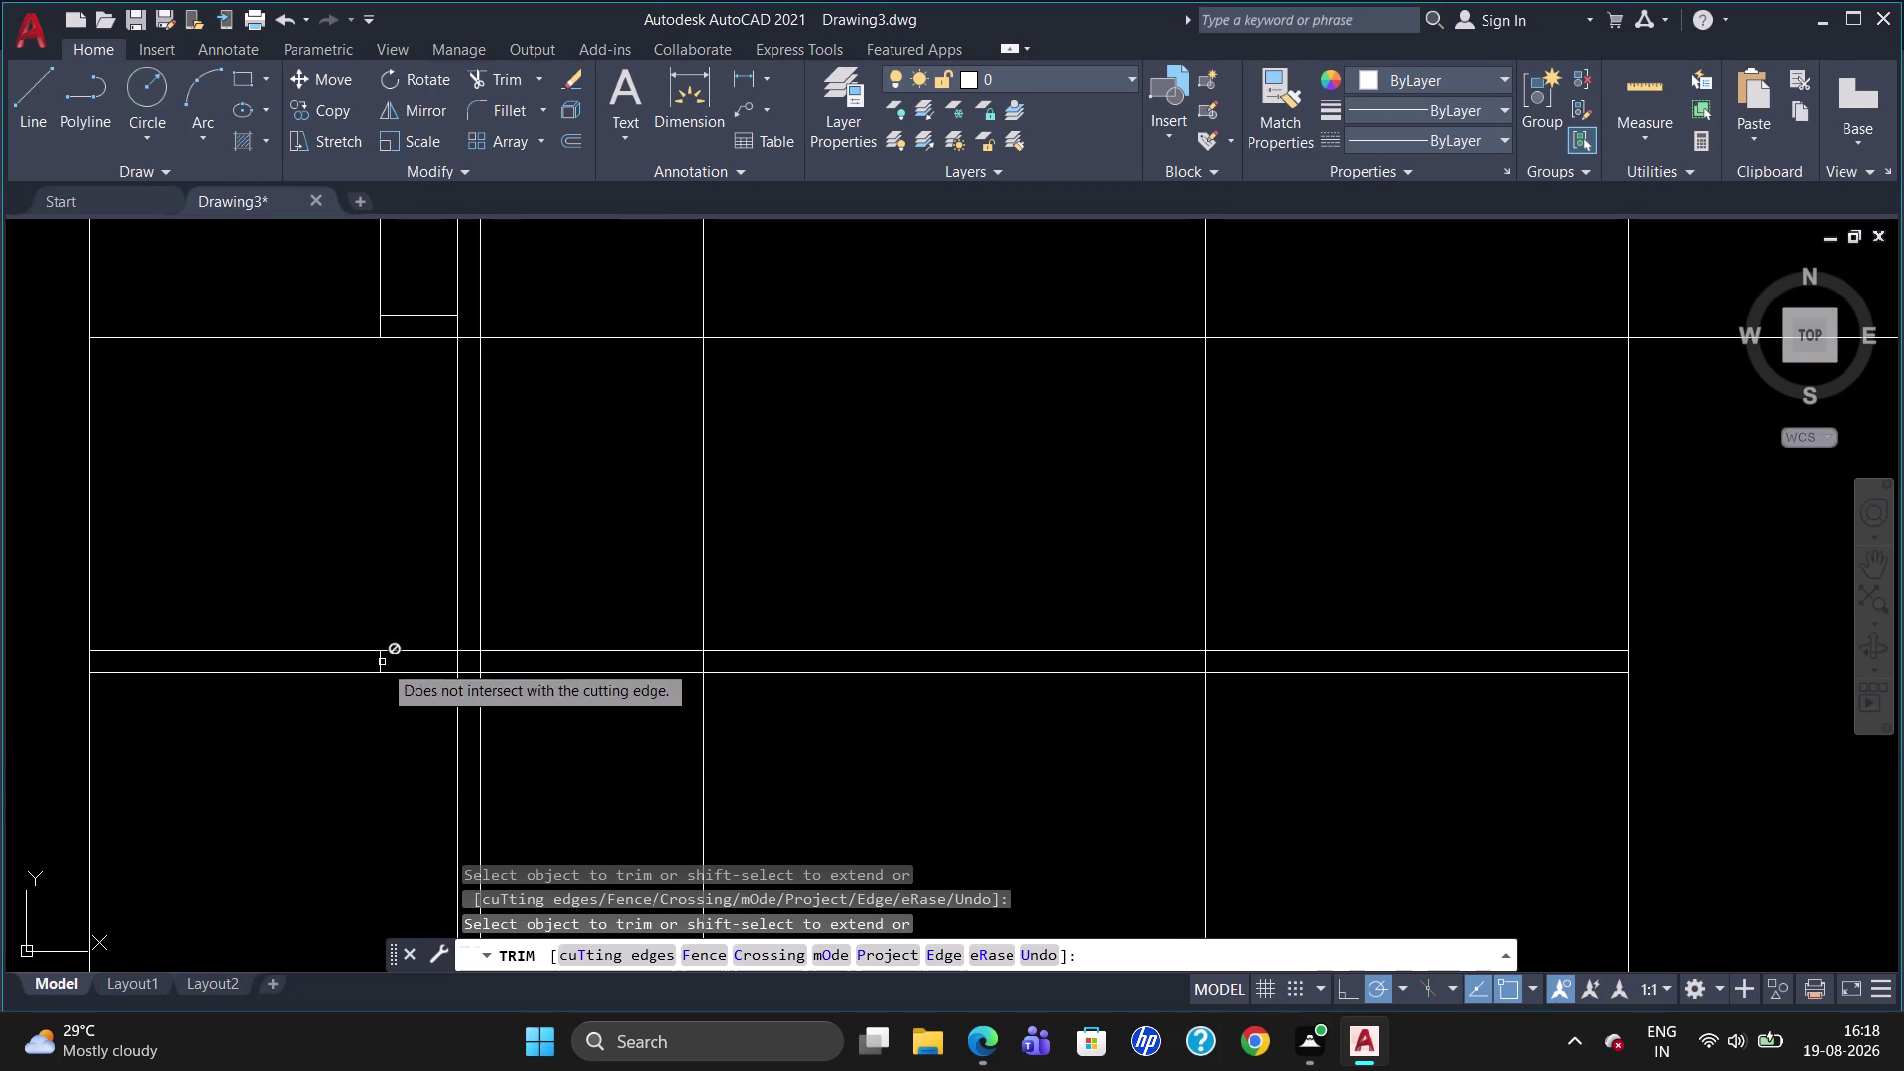
click(461, 606)
click(454, 609)
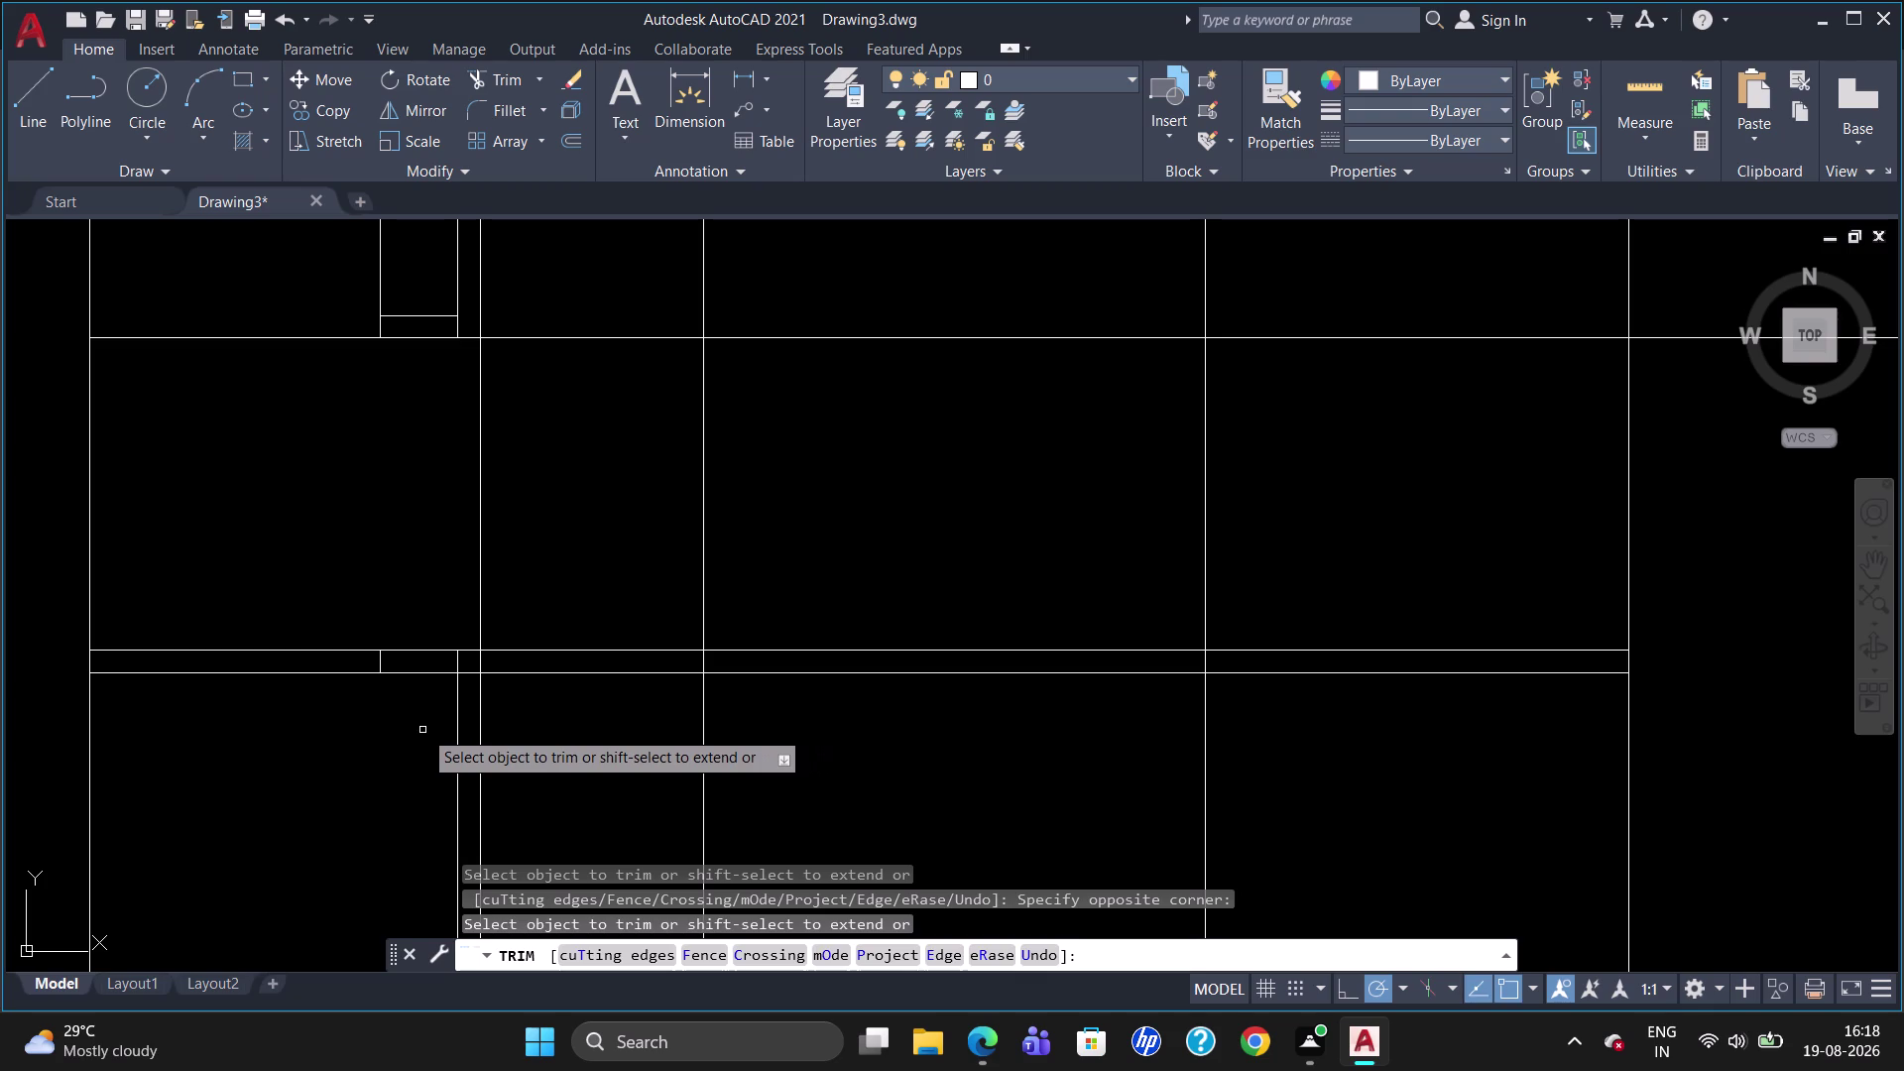
key(u)
key(Return)
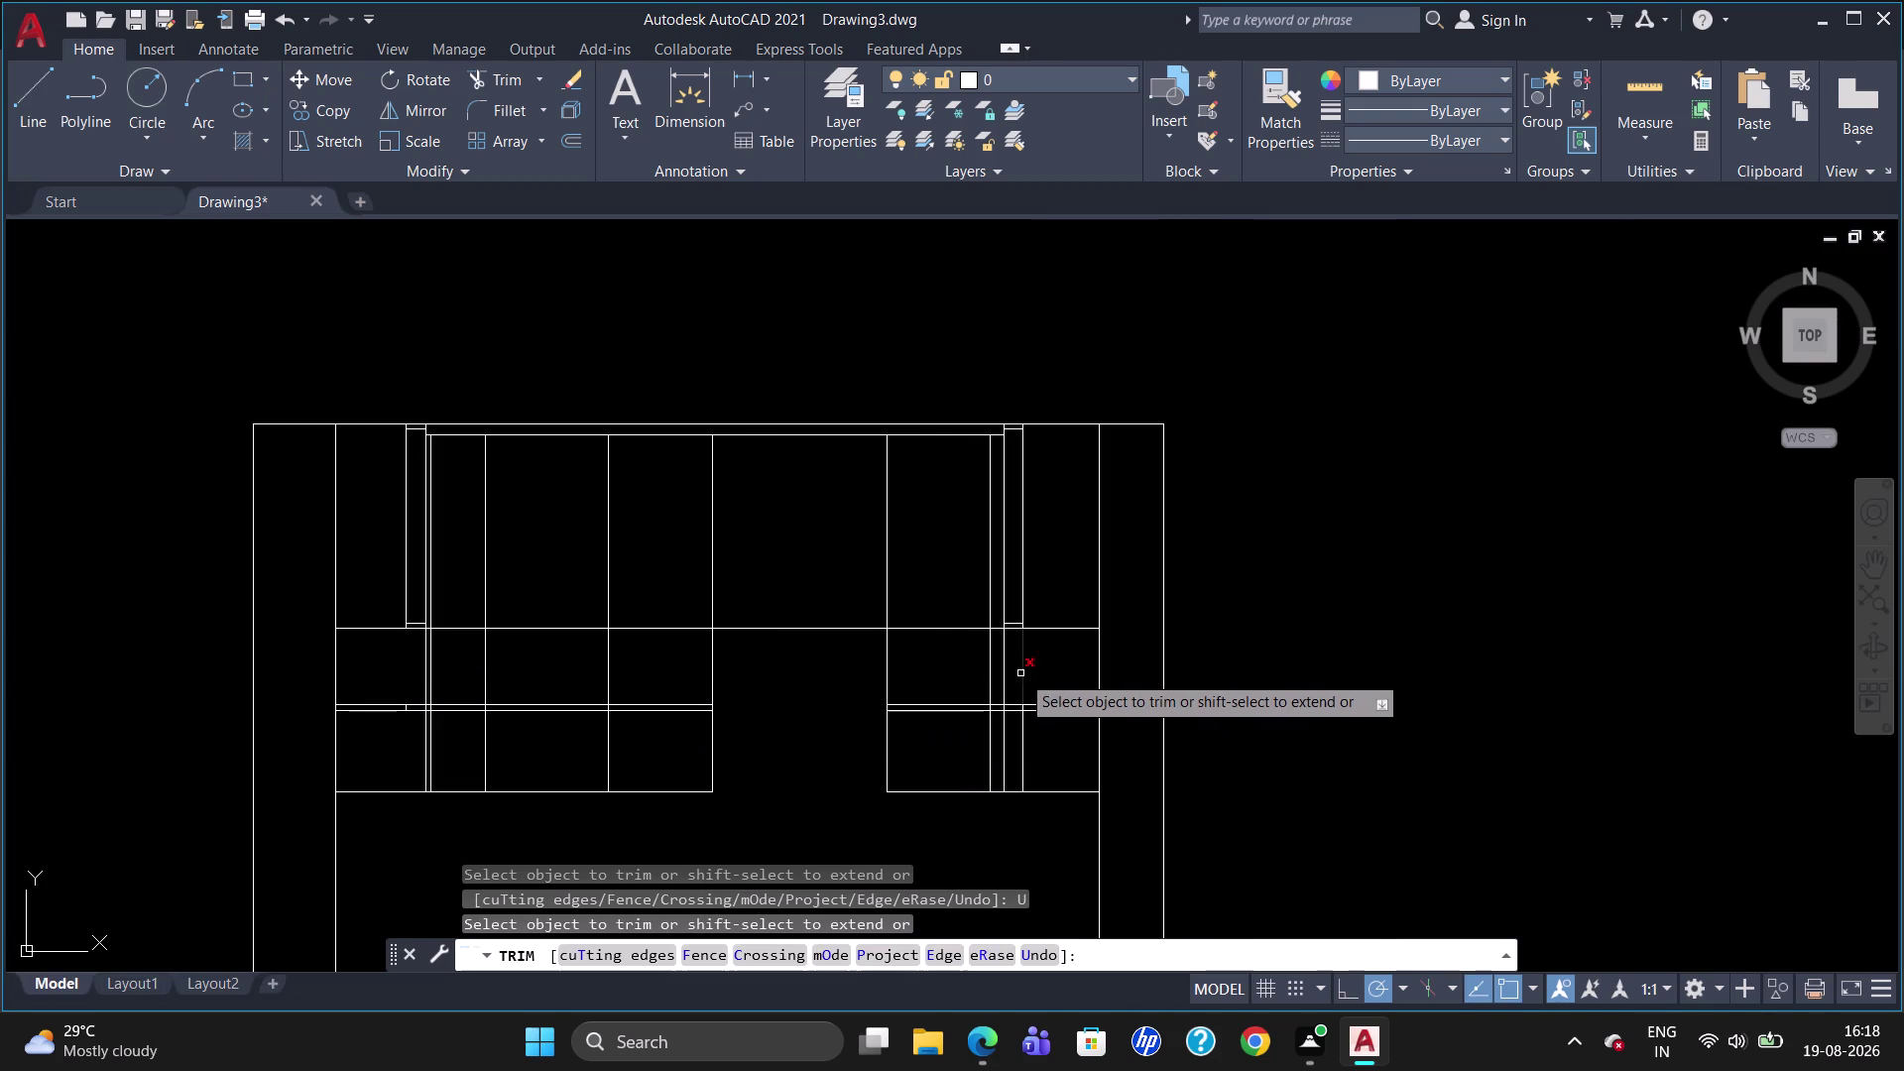
Trim stray line ends at the right-hand shelf and select a leftover short line.
click(1024, 670)
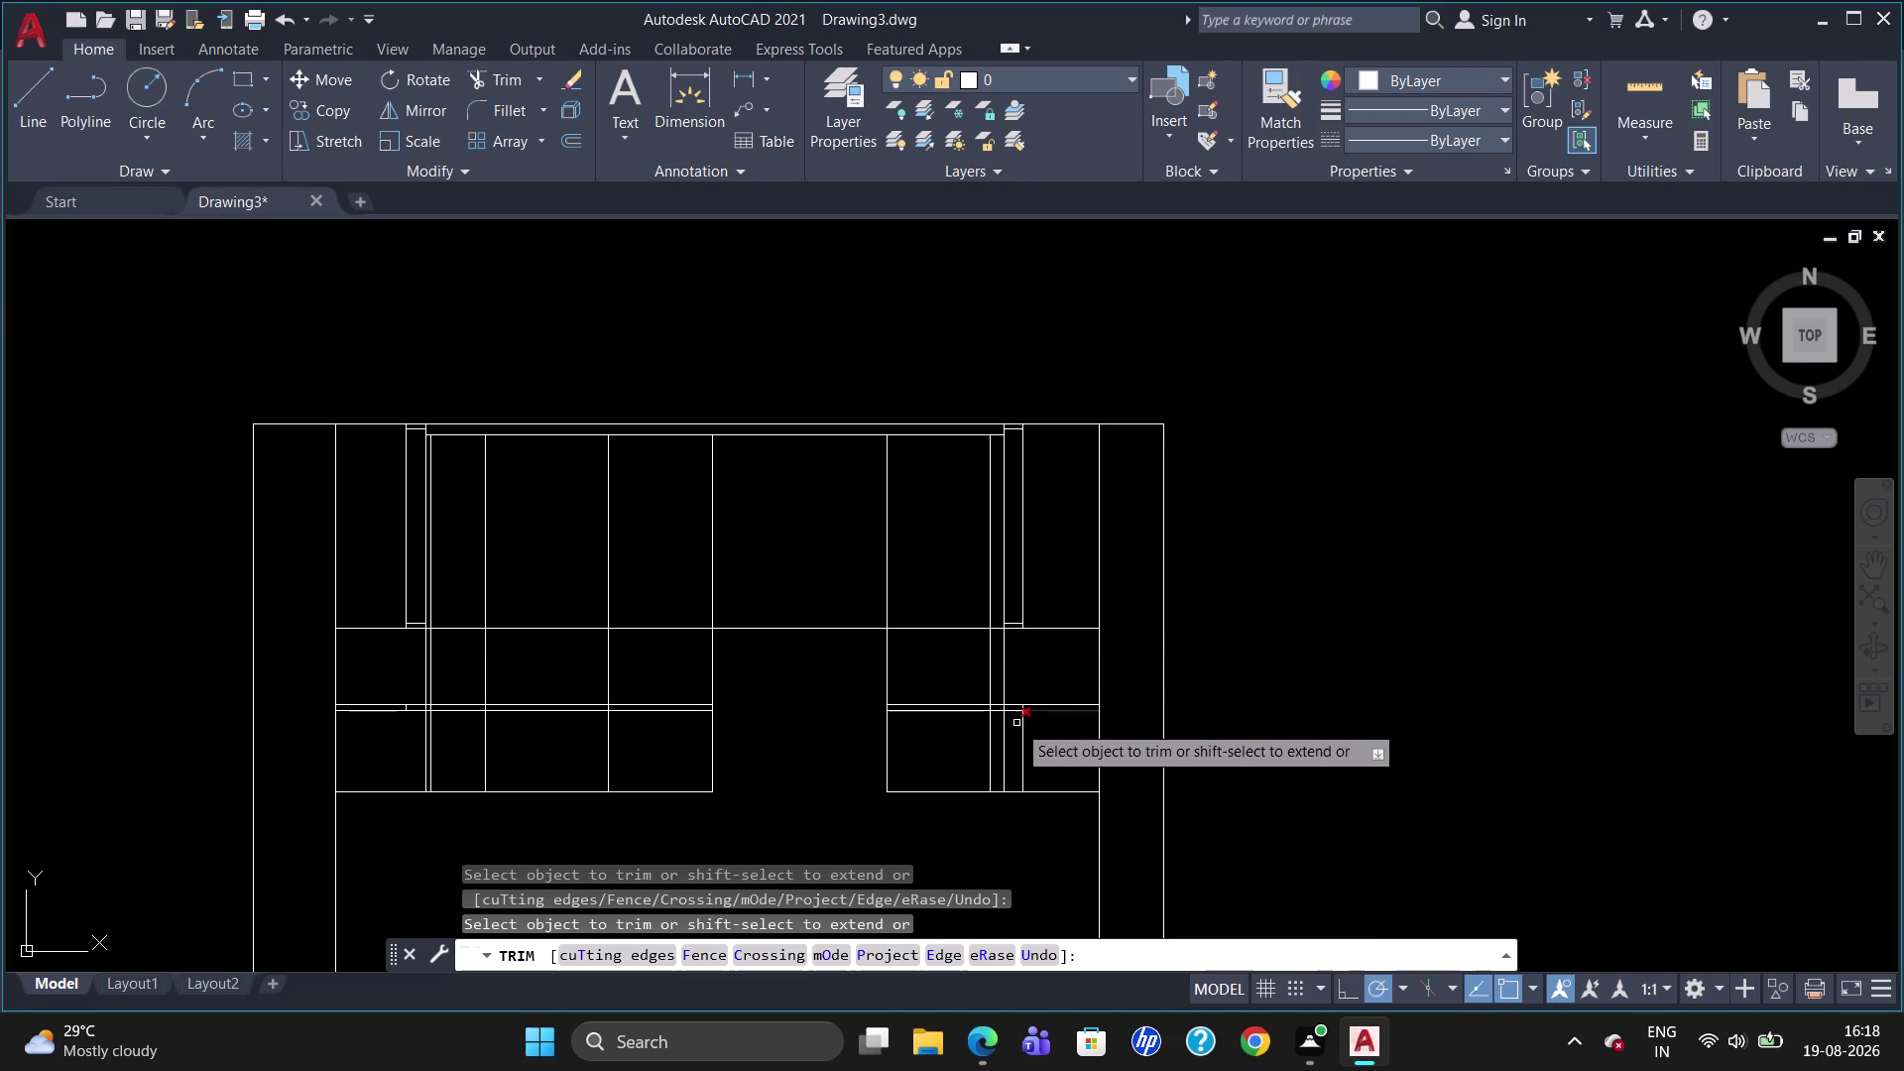
click(1027, 738)
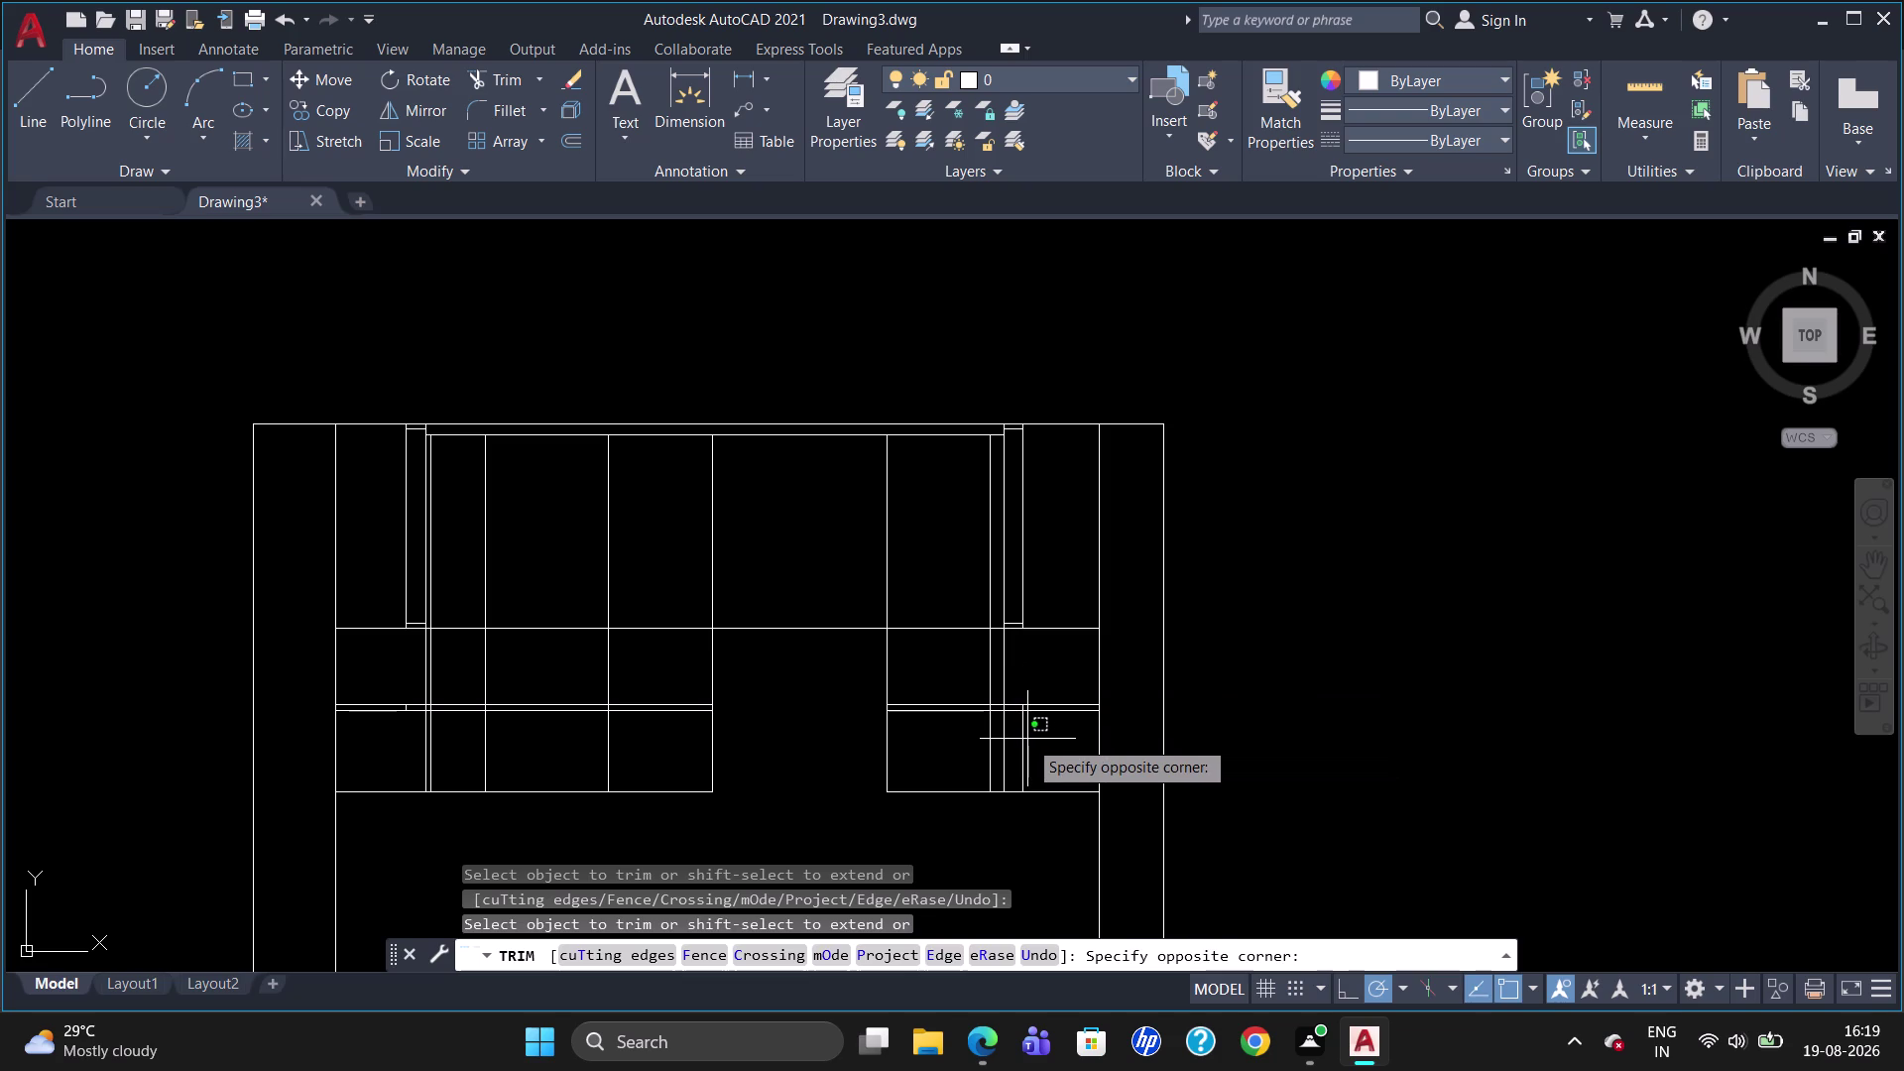
click(1022, 738)
key(Escape)
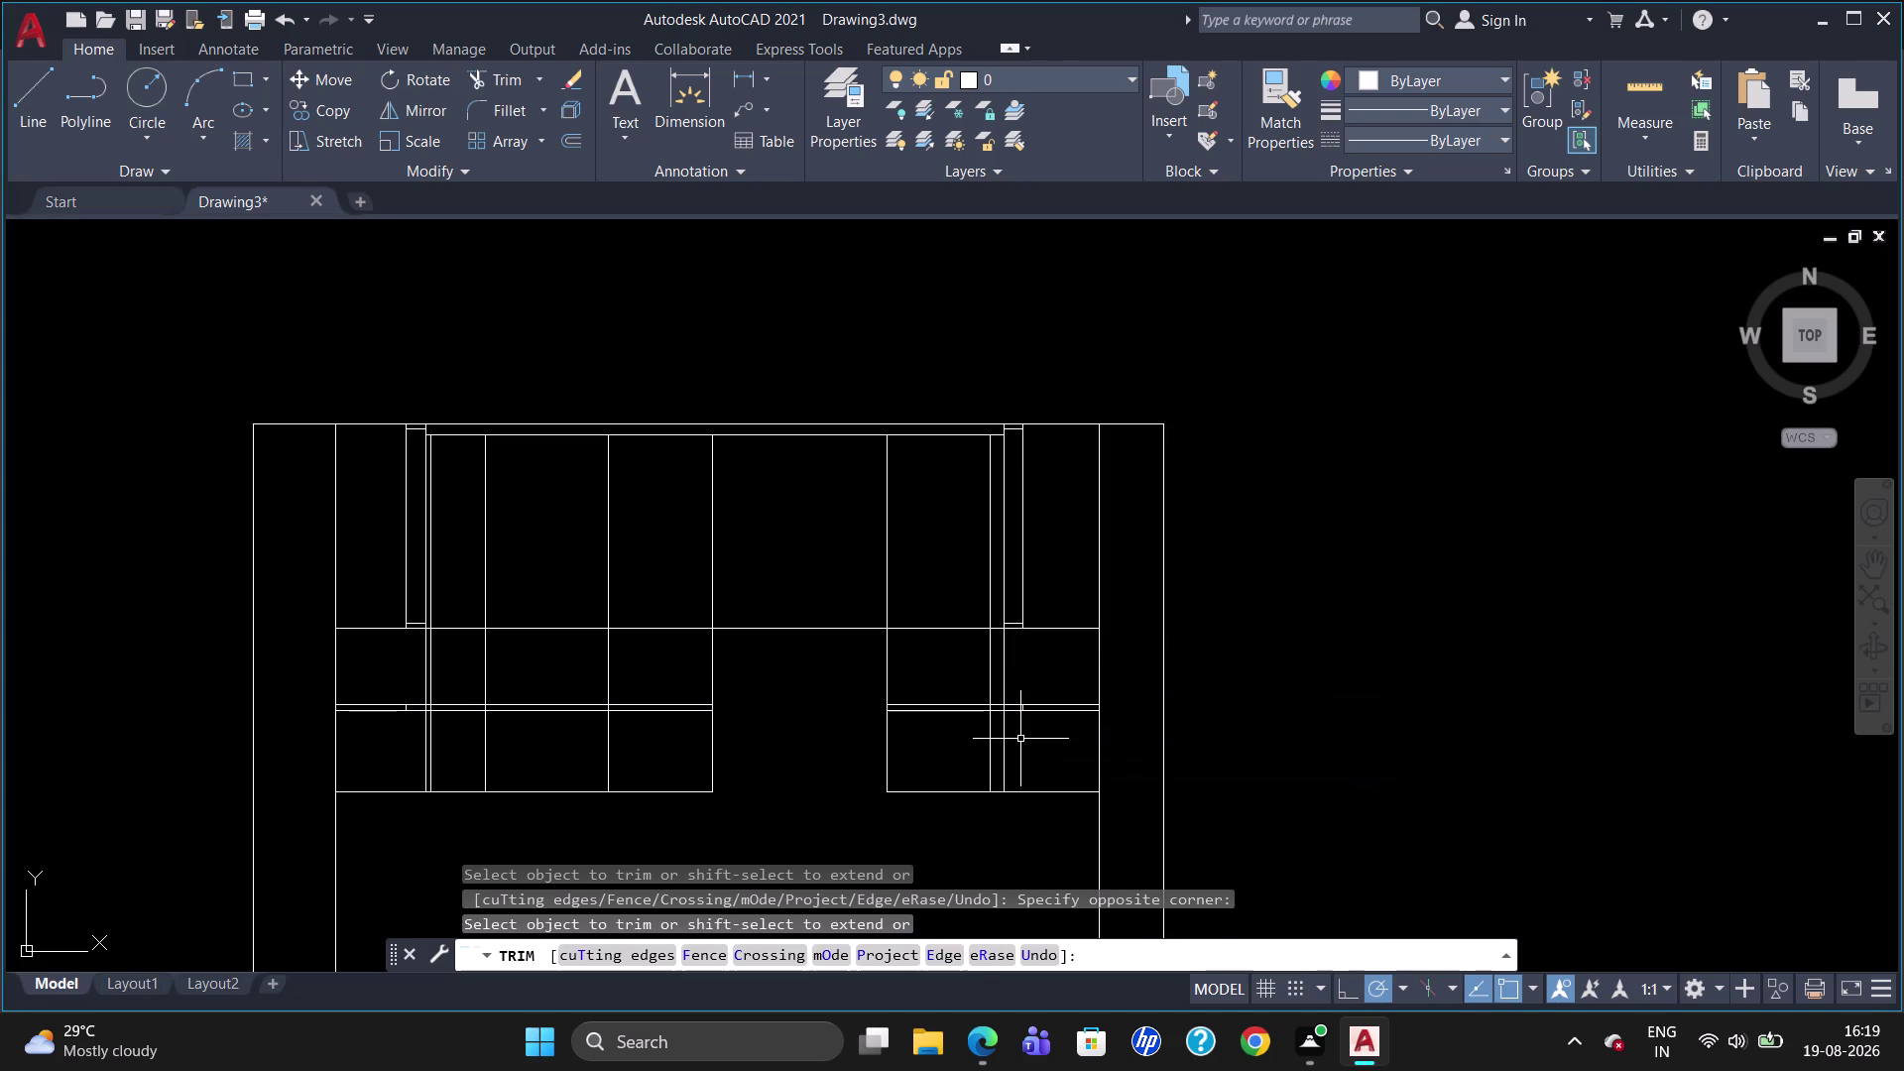
scroll(up, 3)
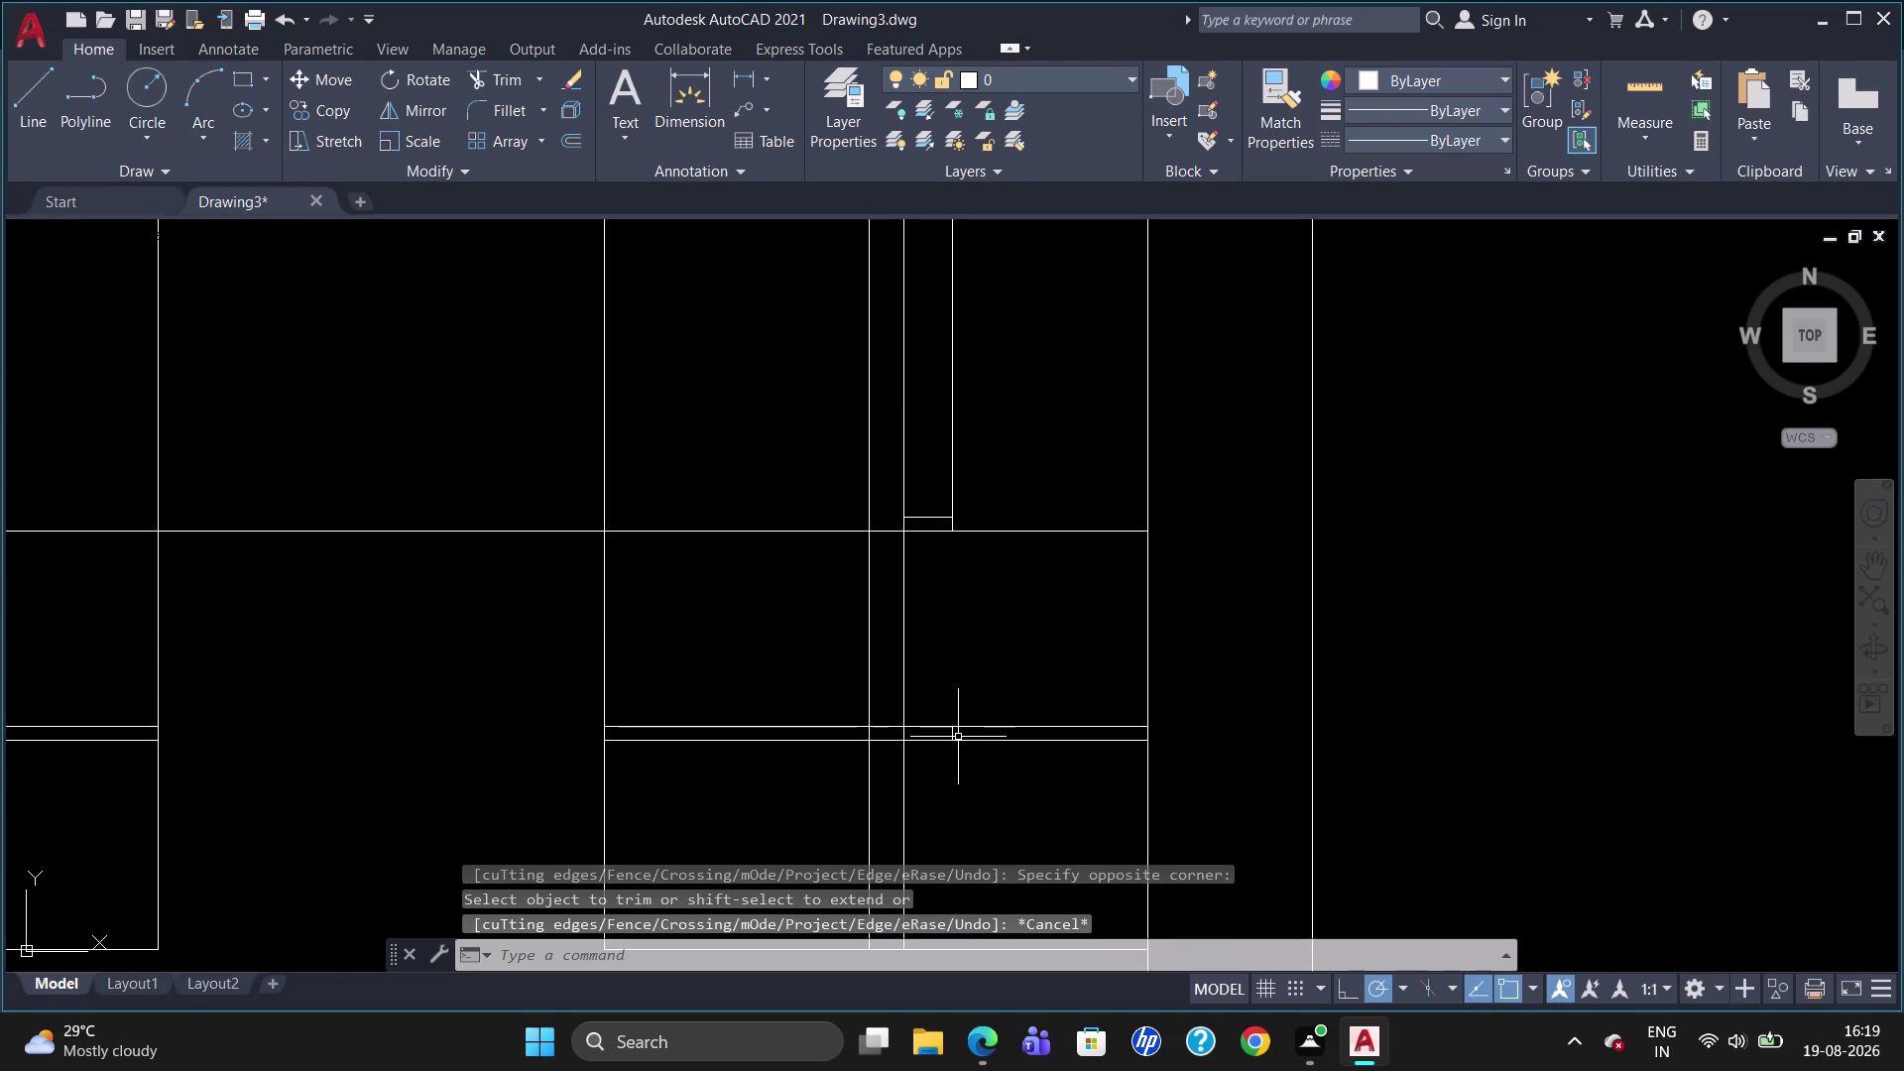
click(954, 736)
scroll(down, 3)
scroll(up, 3)
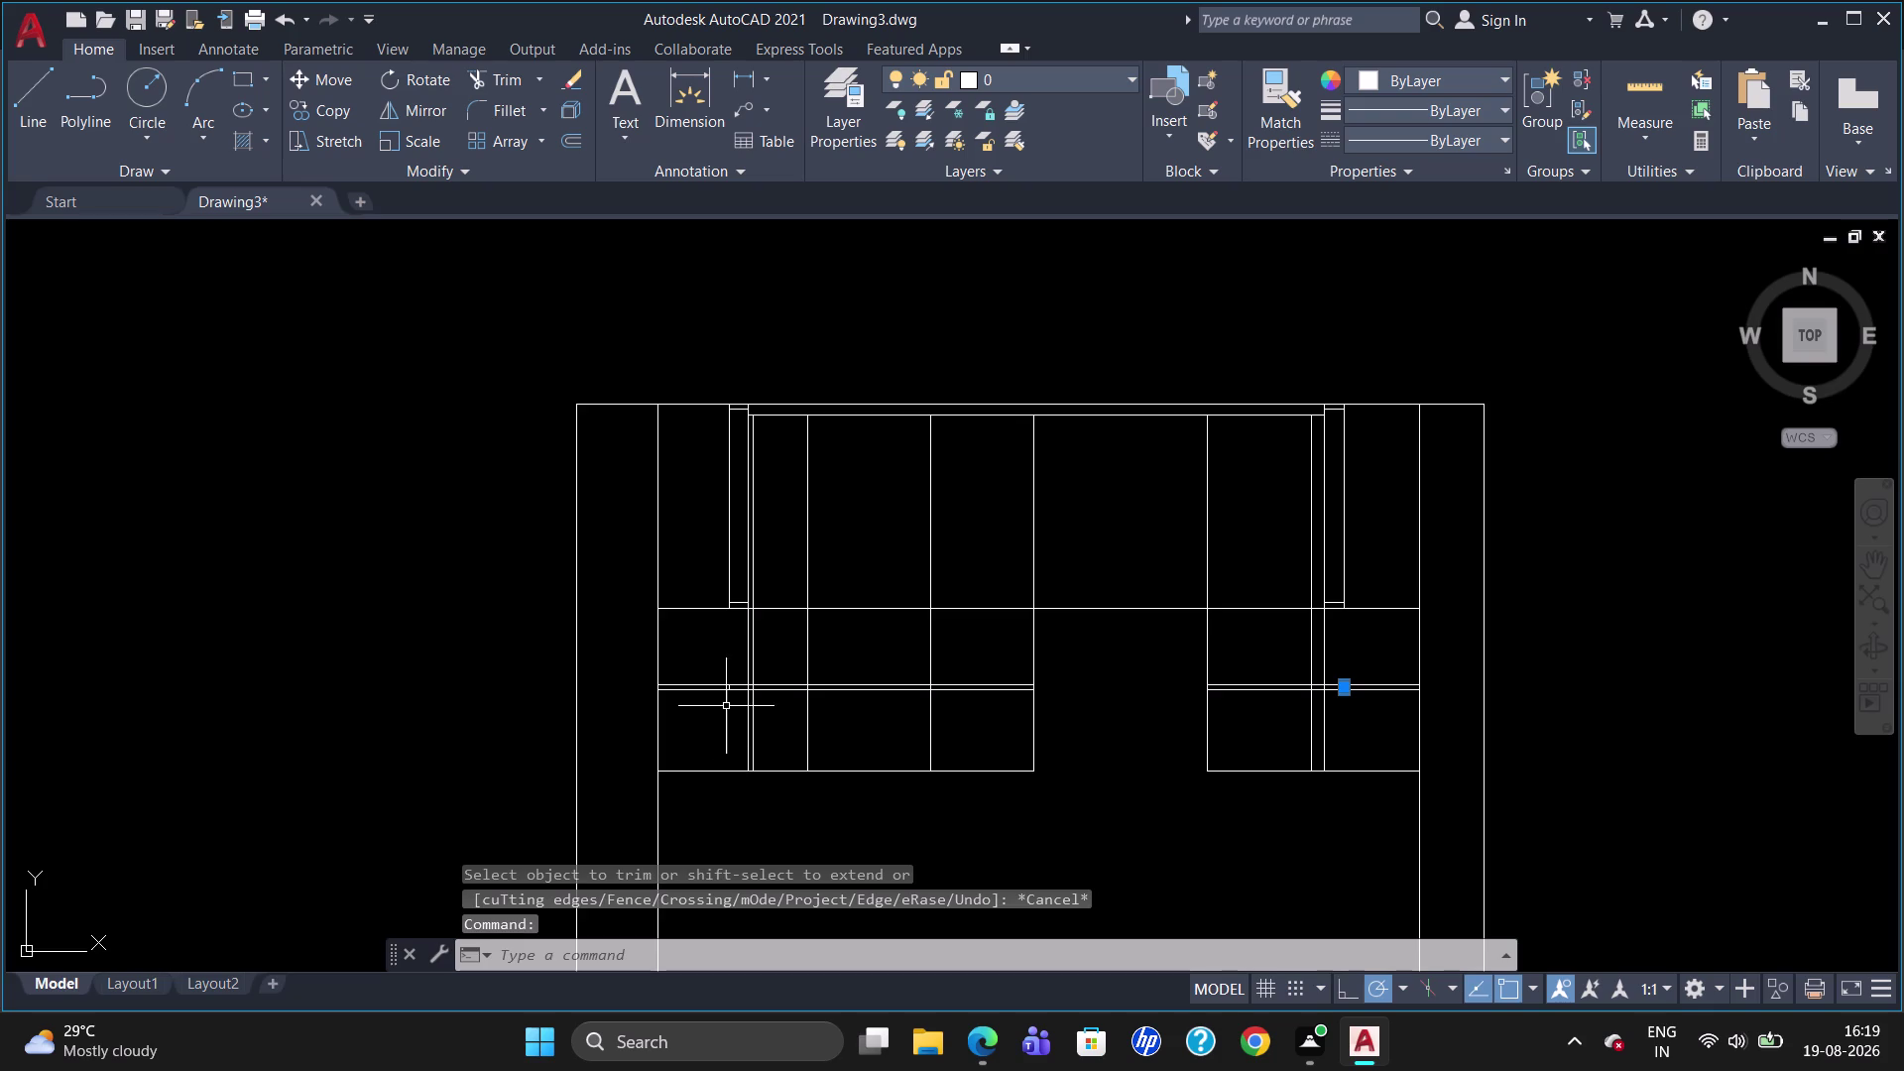
Delete the two leftover short line pieces on the shelves.
scroll(up, 3)
click(724, 668)
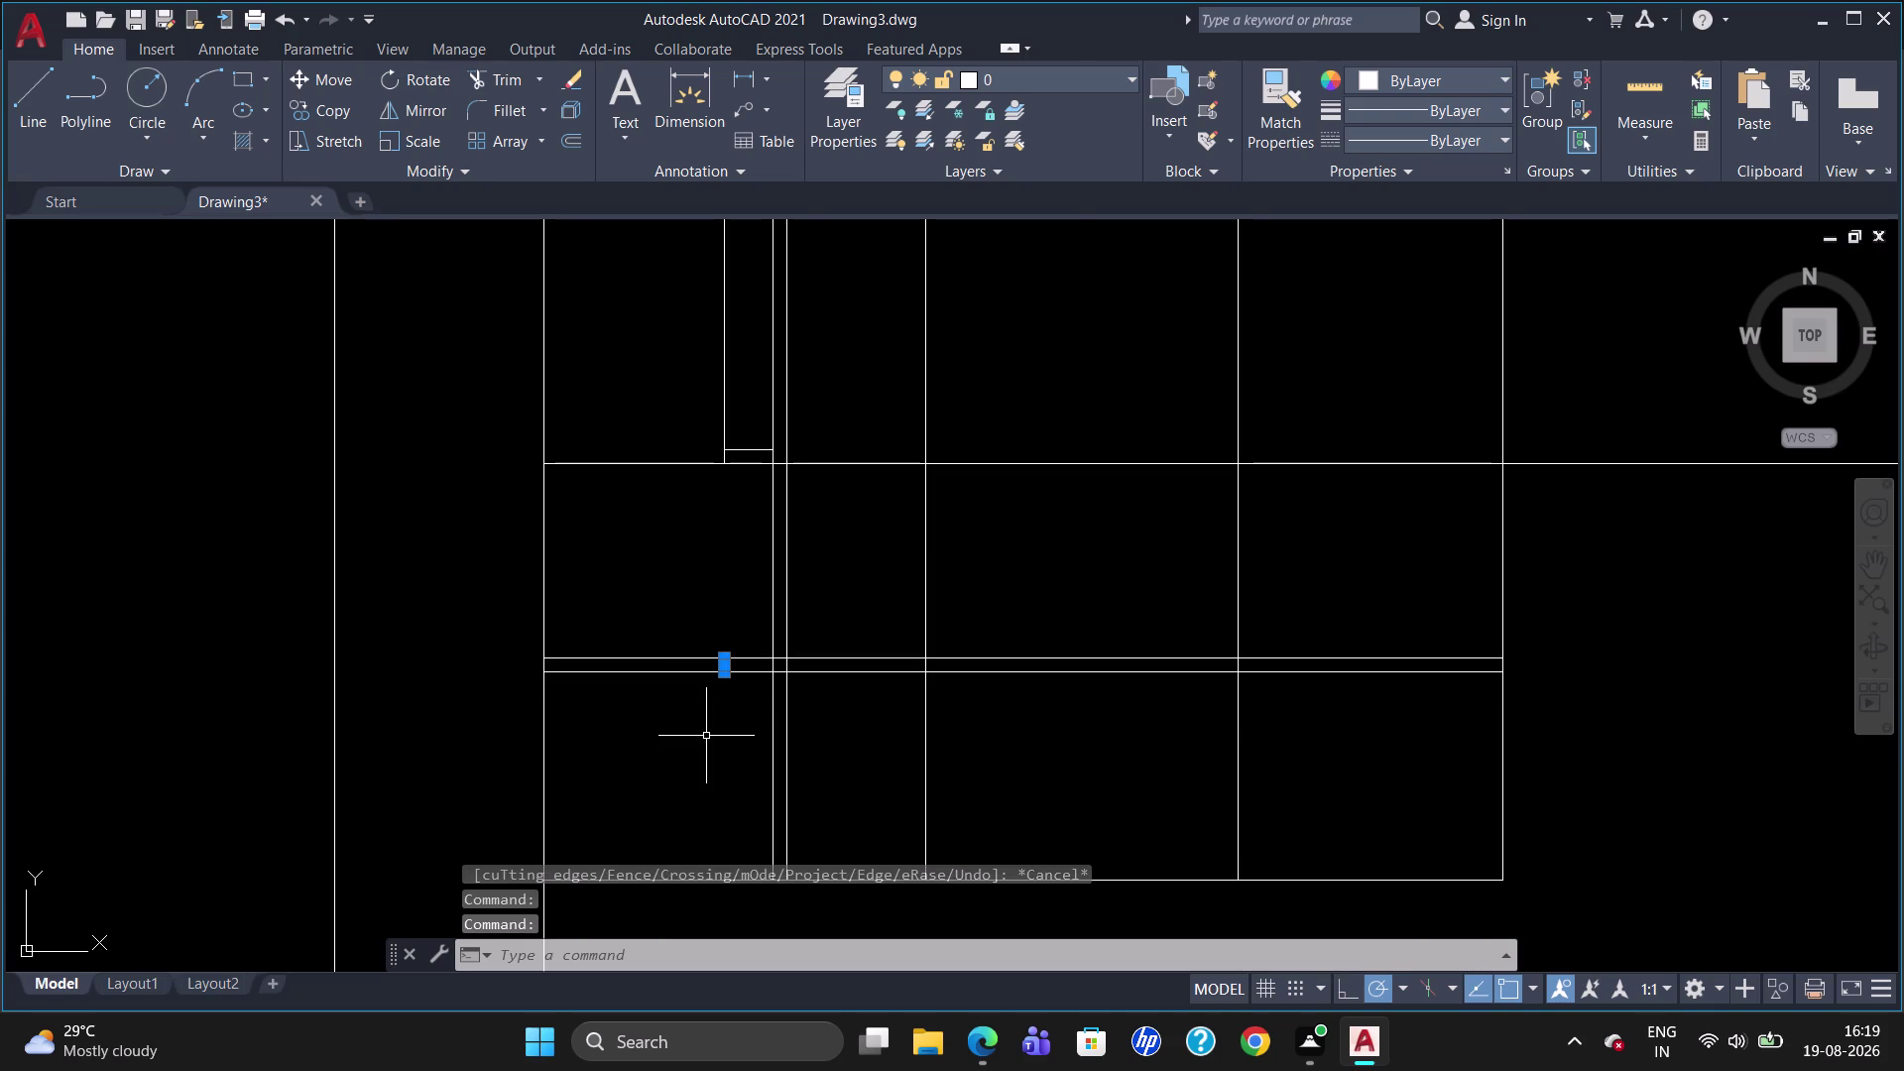
key(Delete)
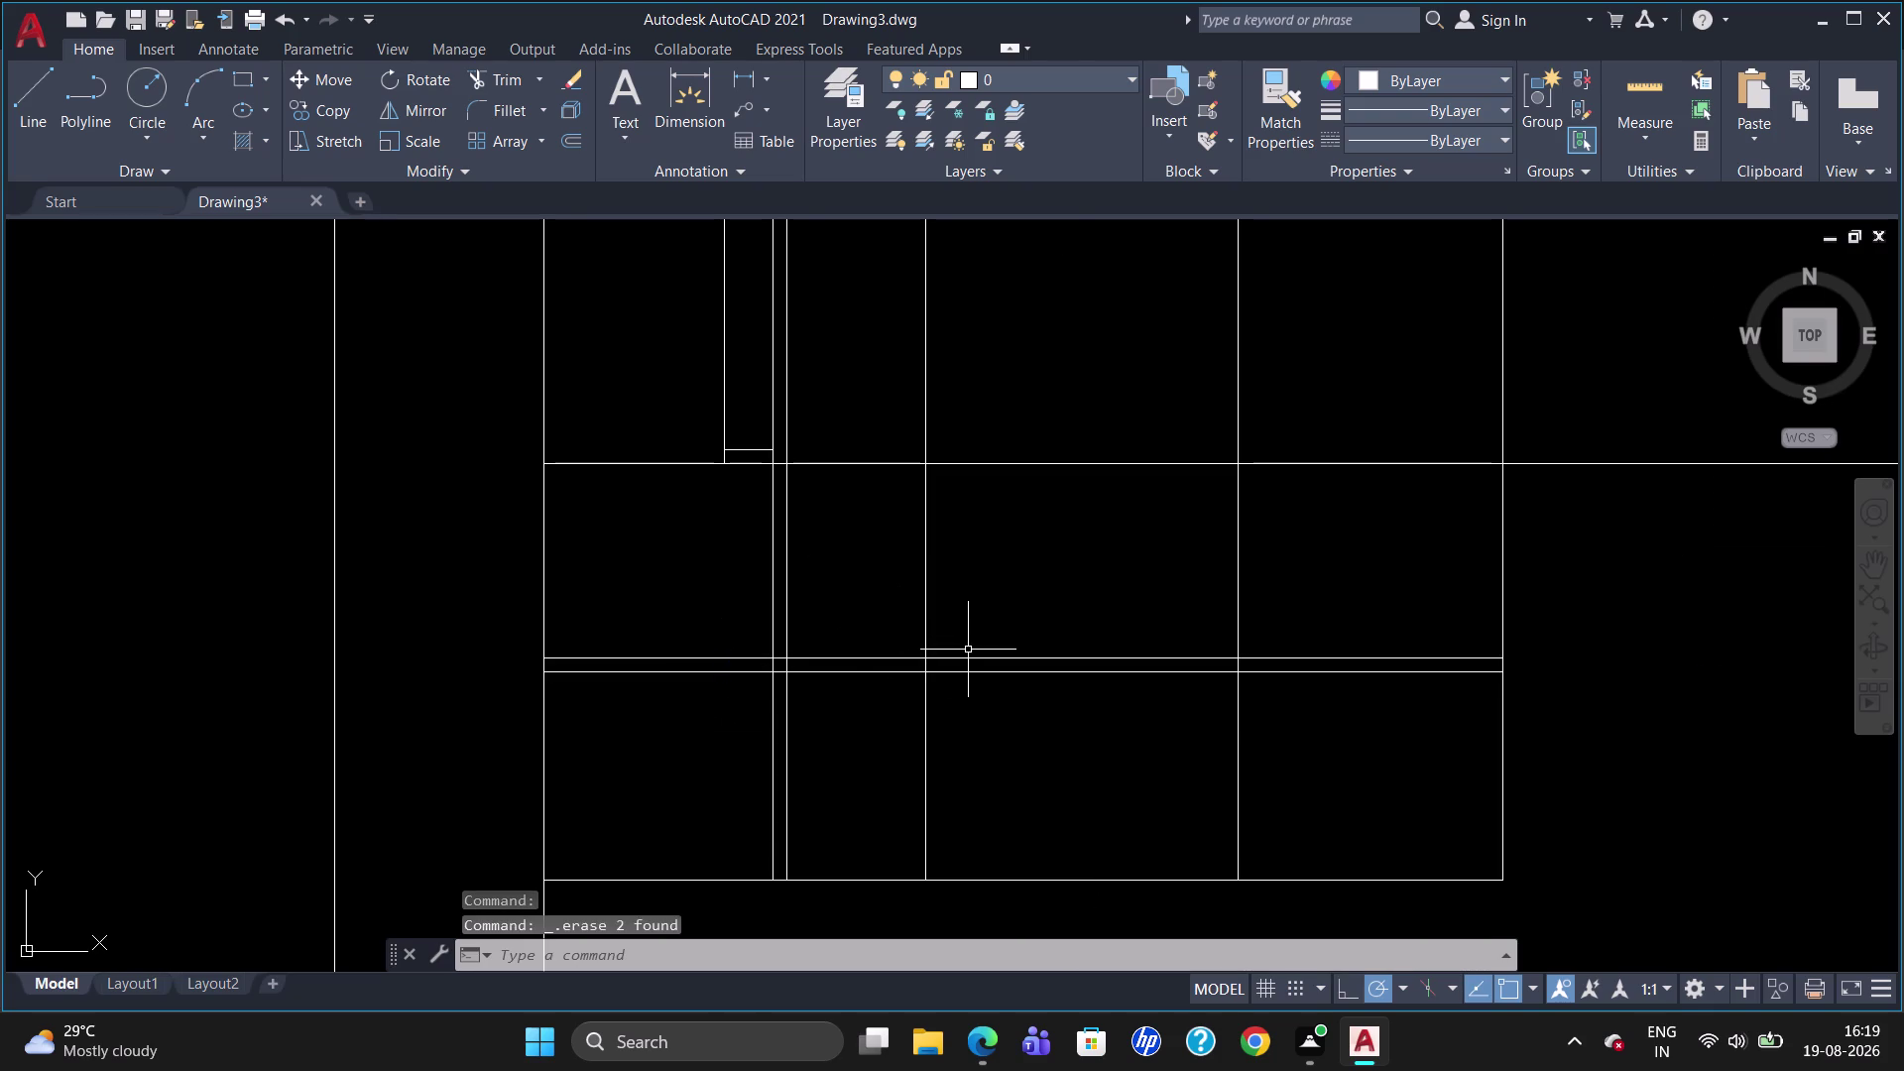
scroll(down, 3)
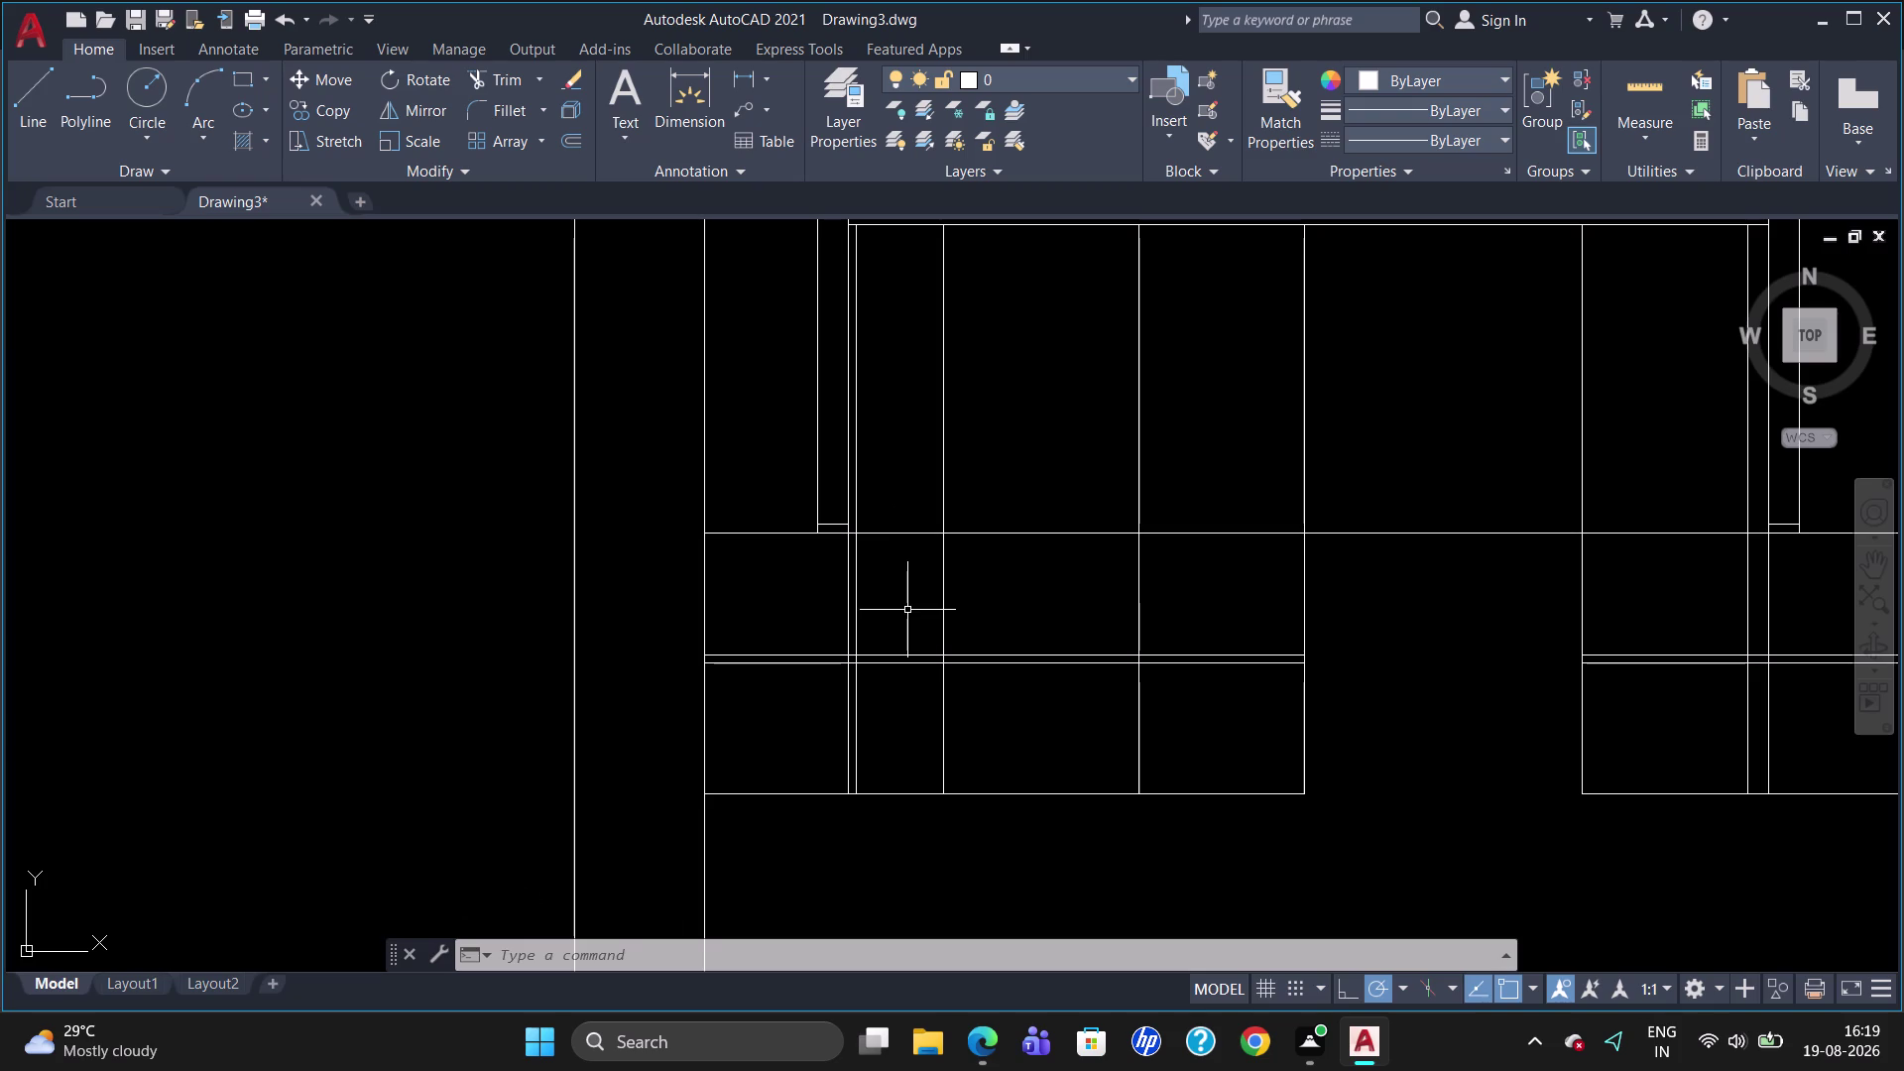
Trim the divider stub above the left bay shelf with crossing windows.
text(T)
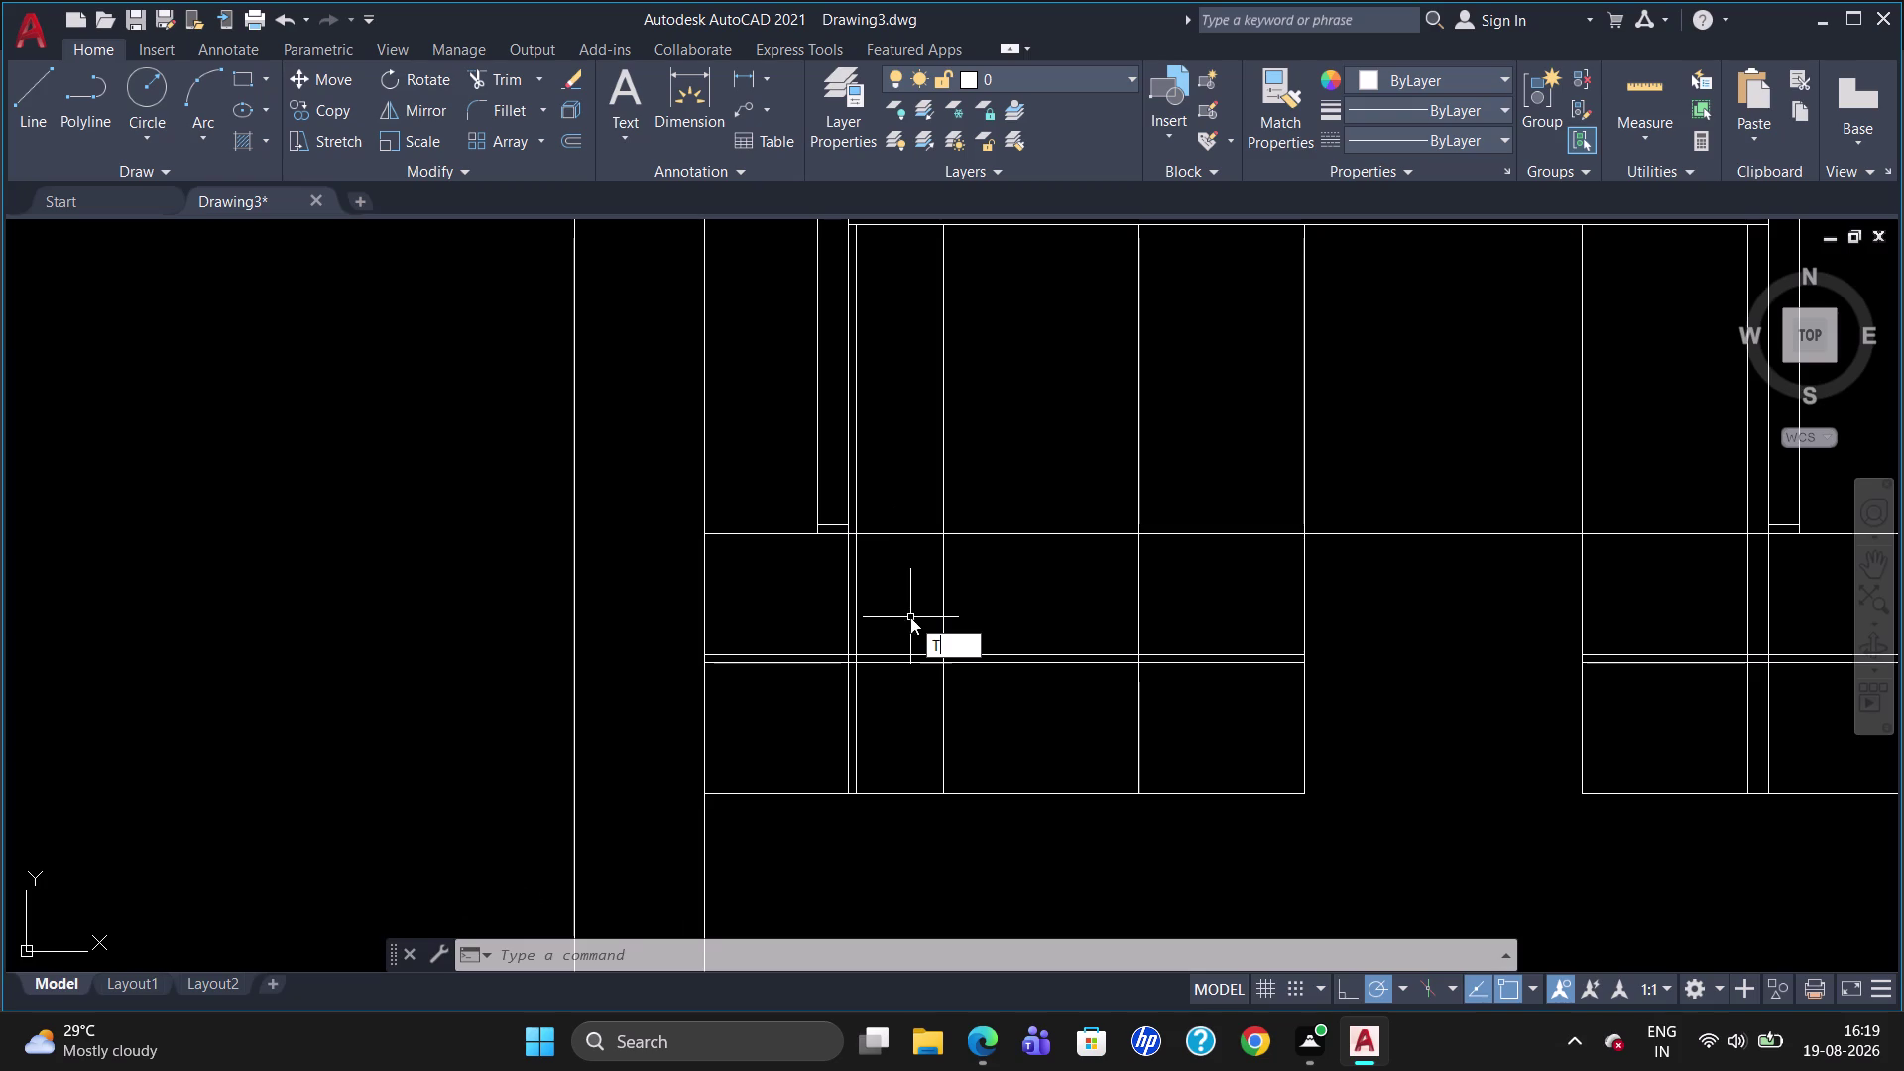
text(R)
key(Return)
key(Return)
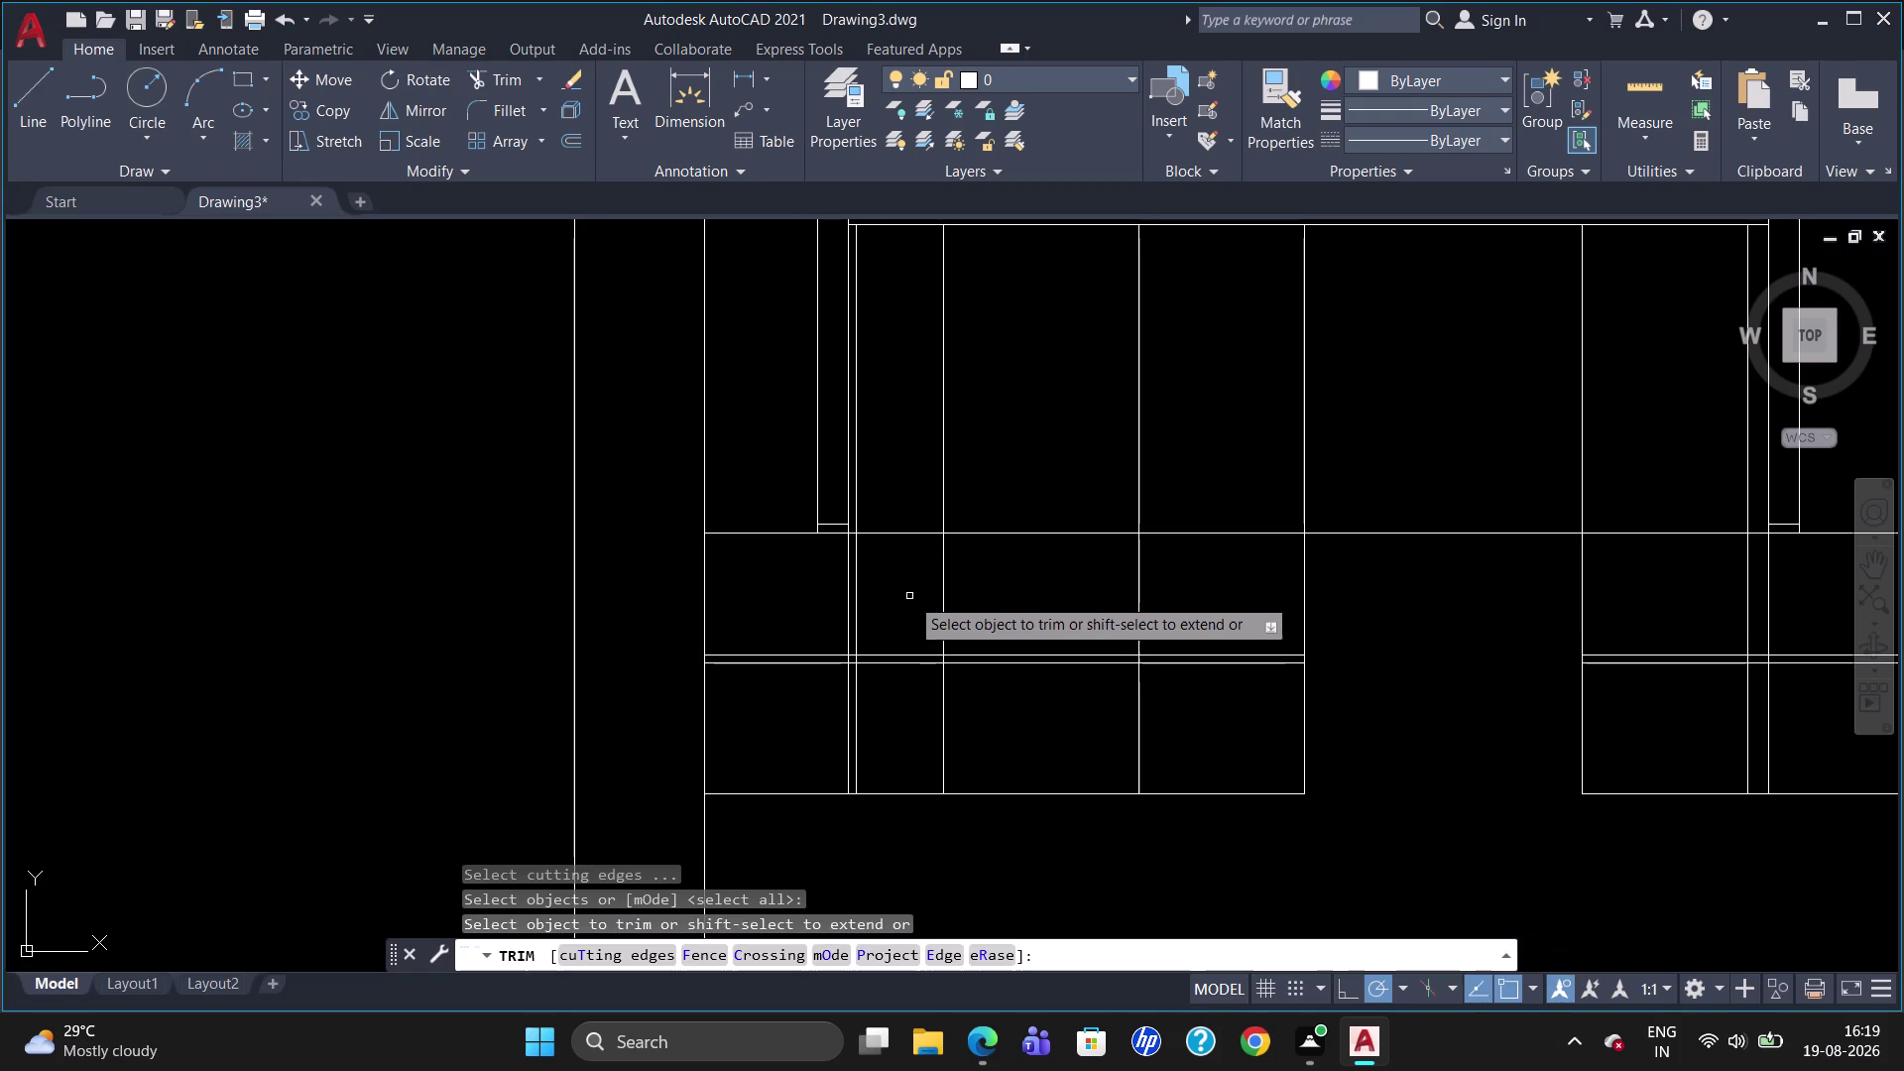
drag(874, 500, 887, 551)
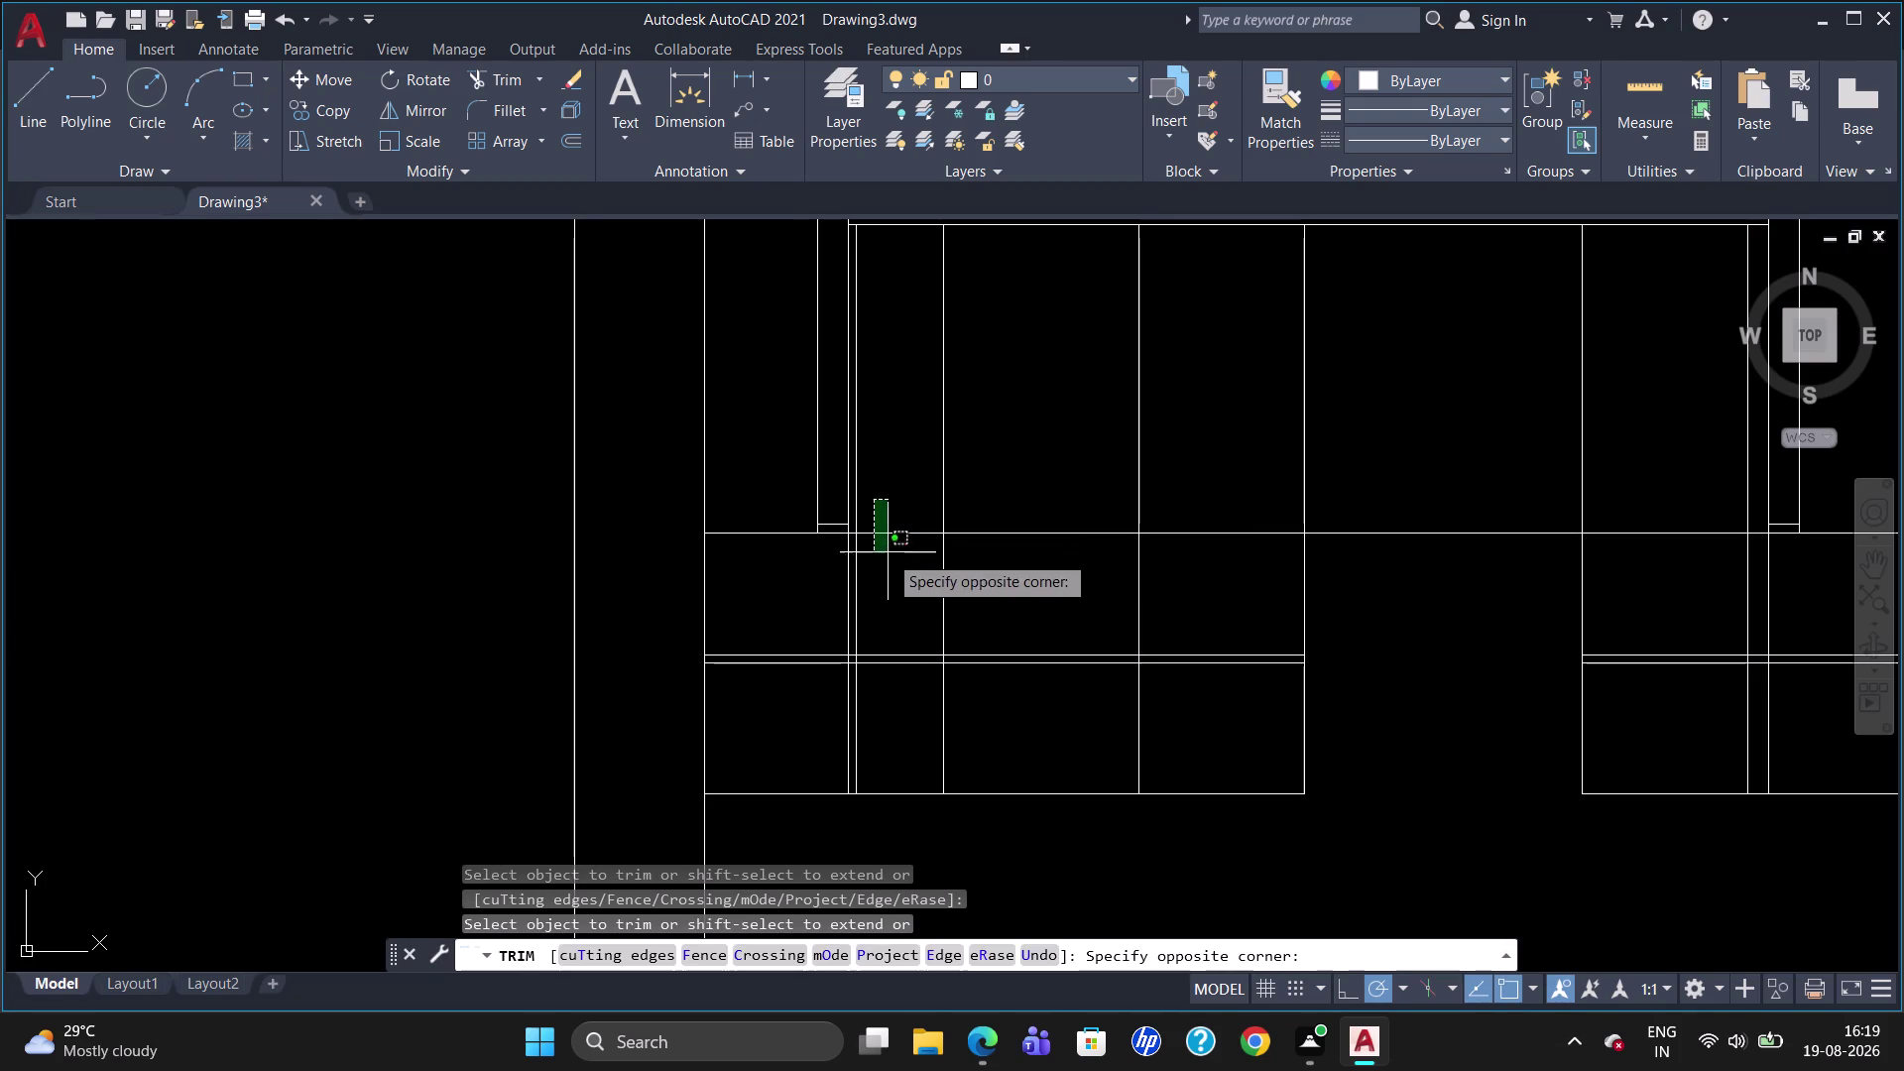
drag(888, 552, 893, 565)
click(895, 567)
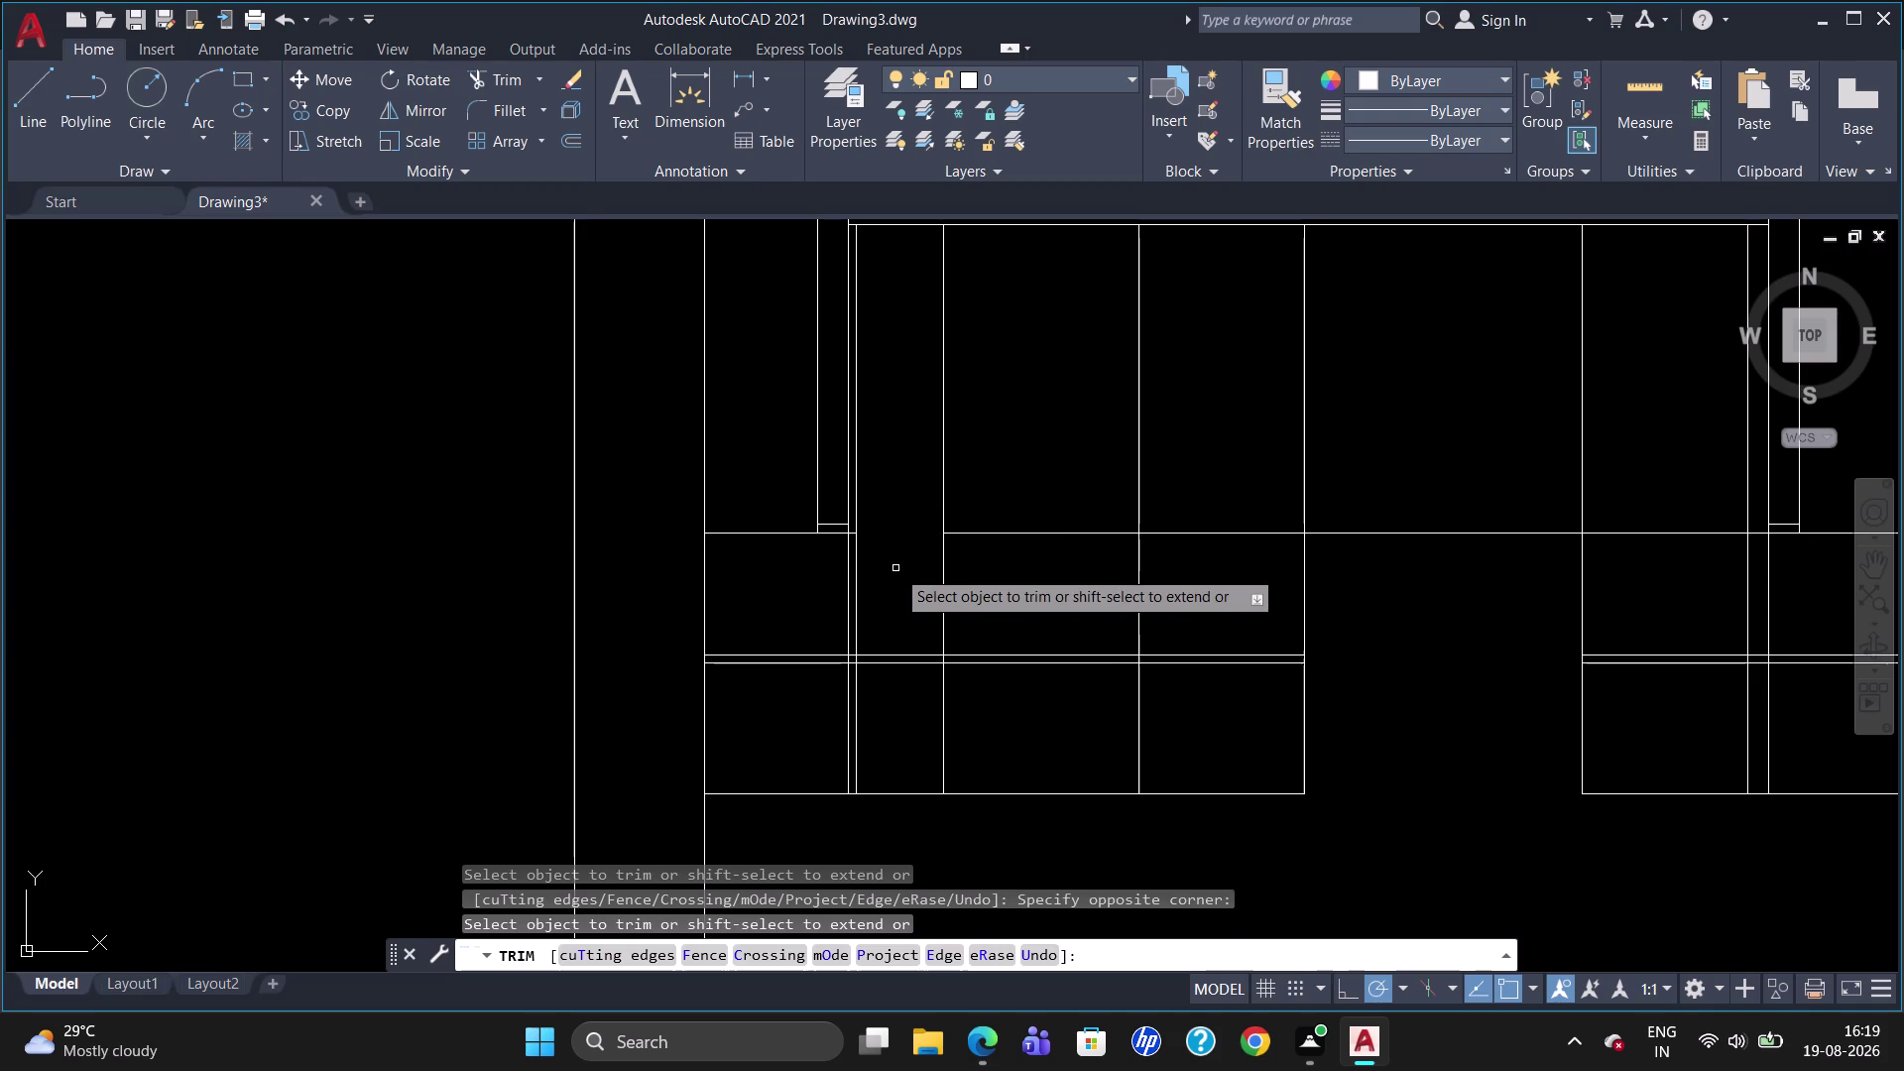
scroll(up, 3)
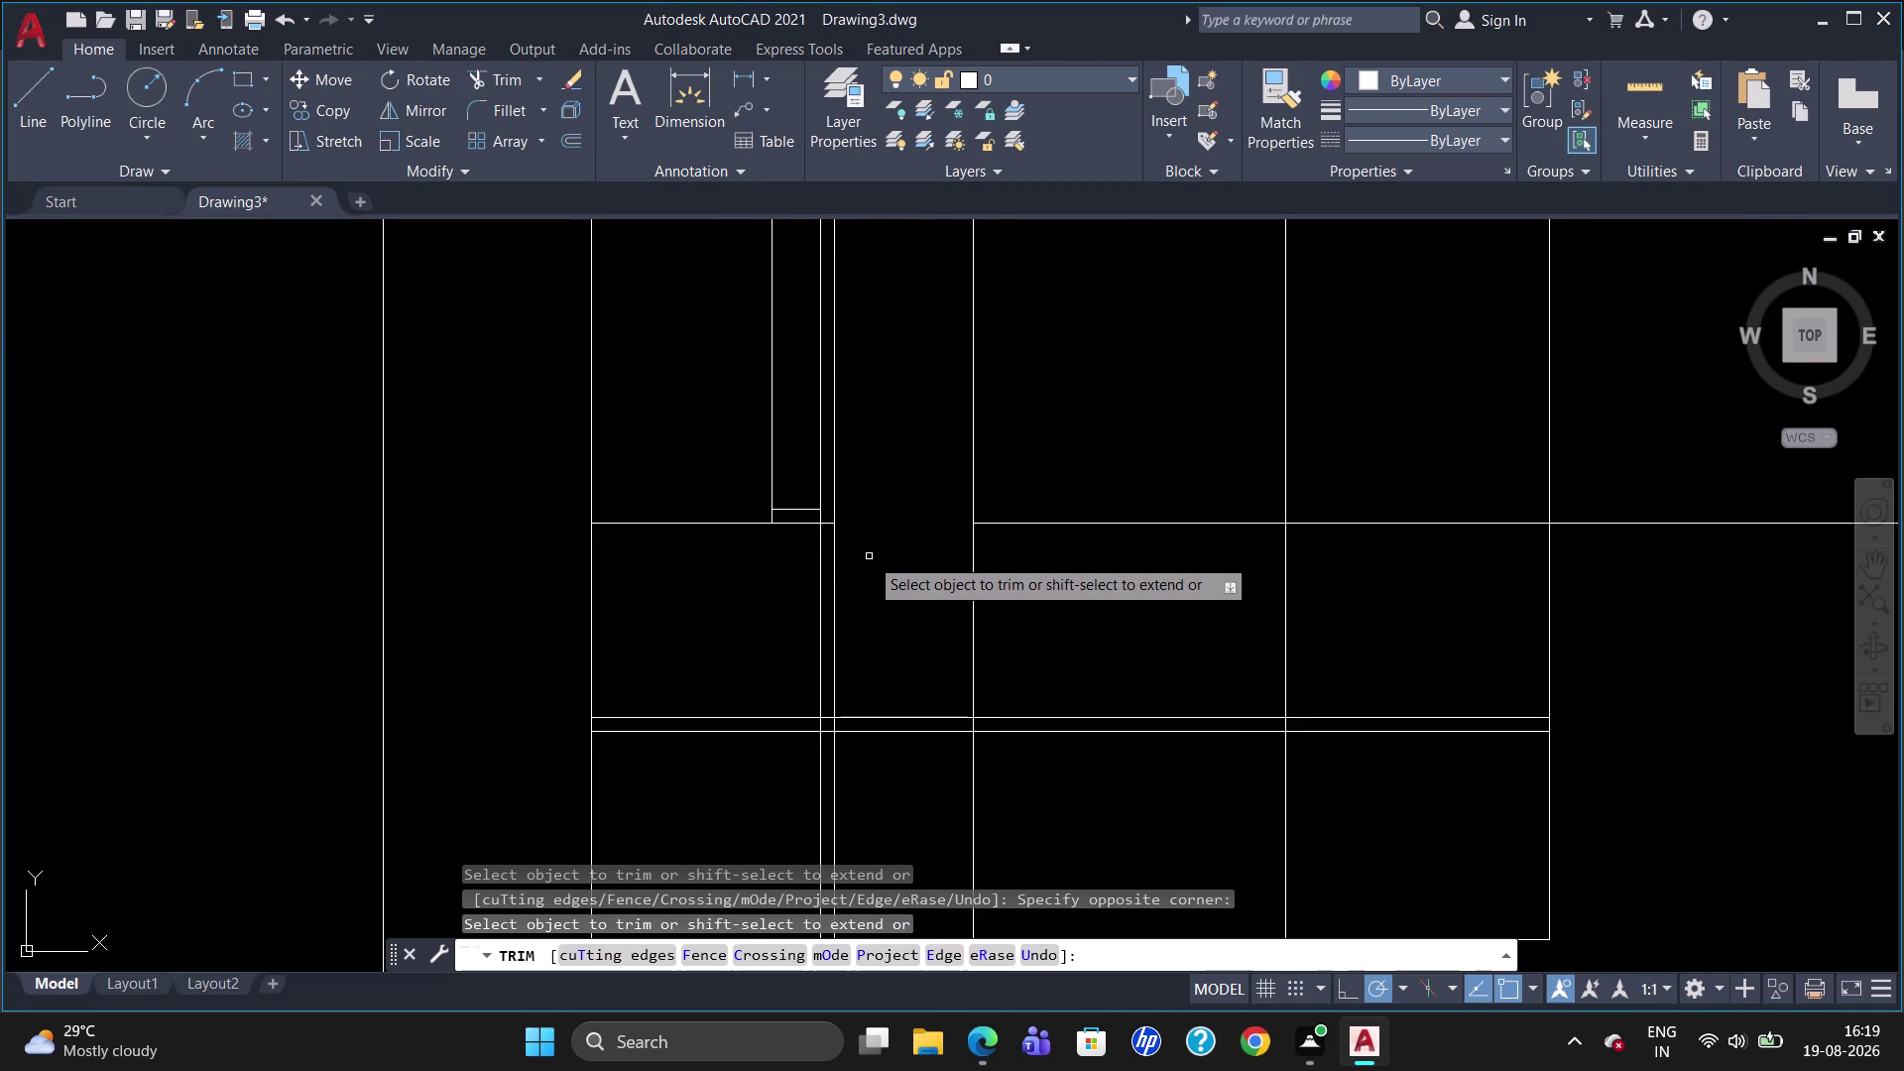
key(Escape)
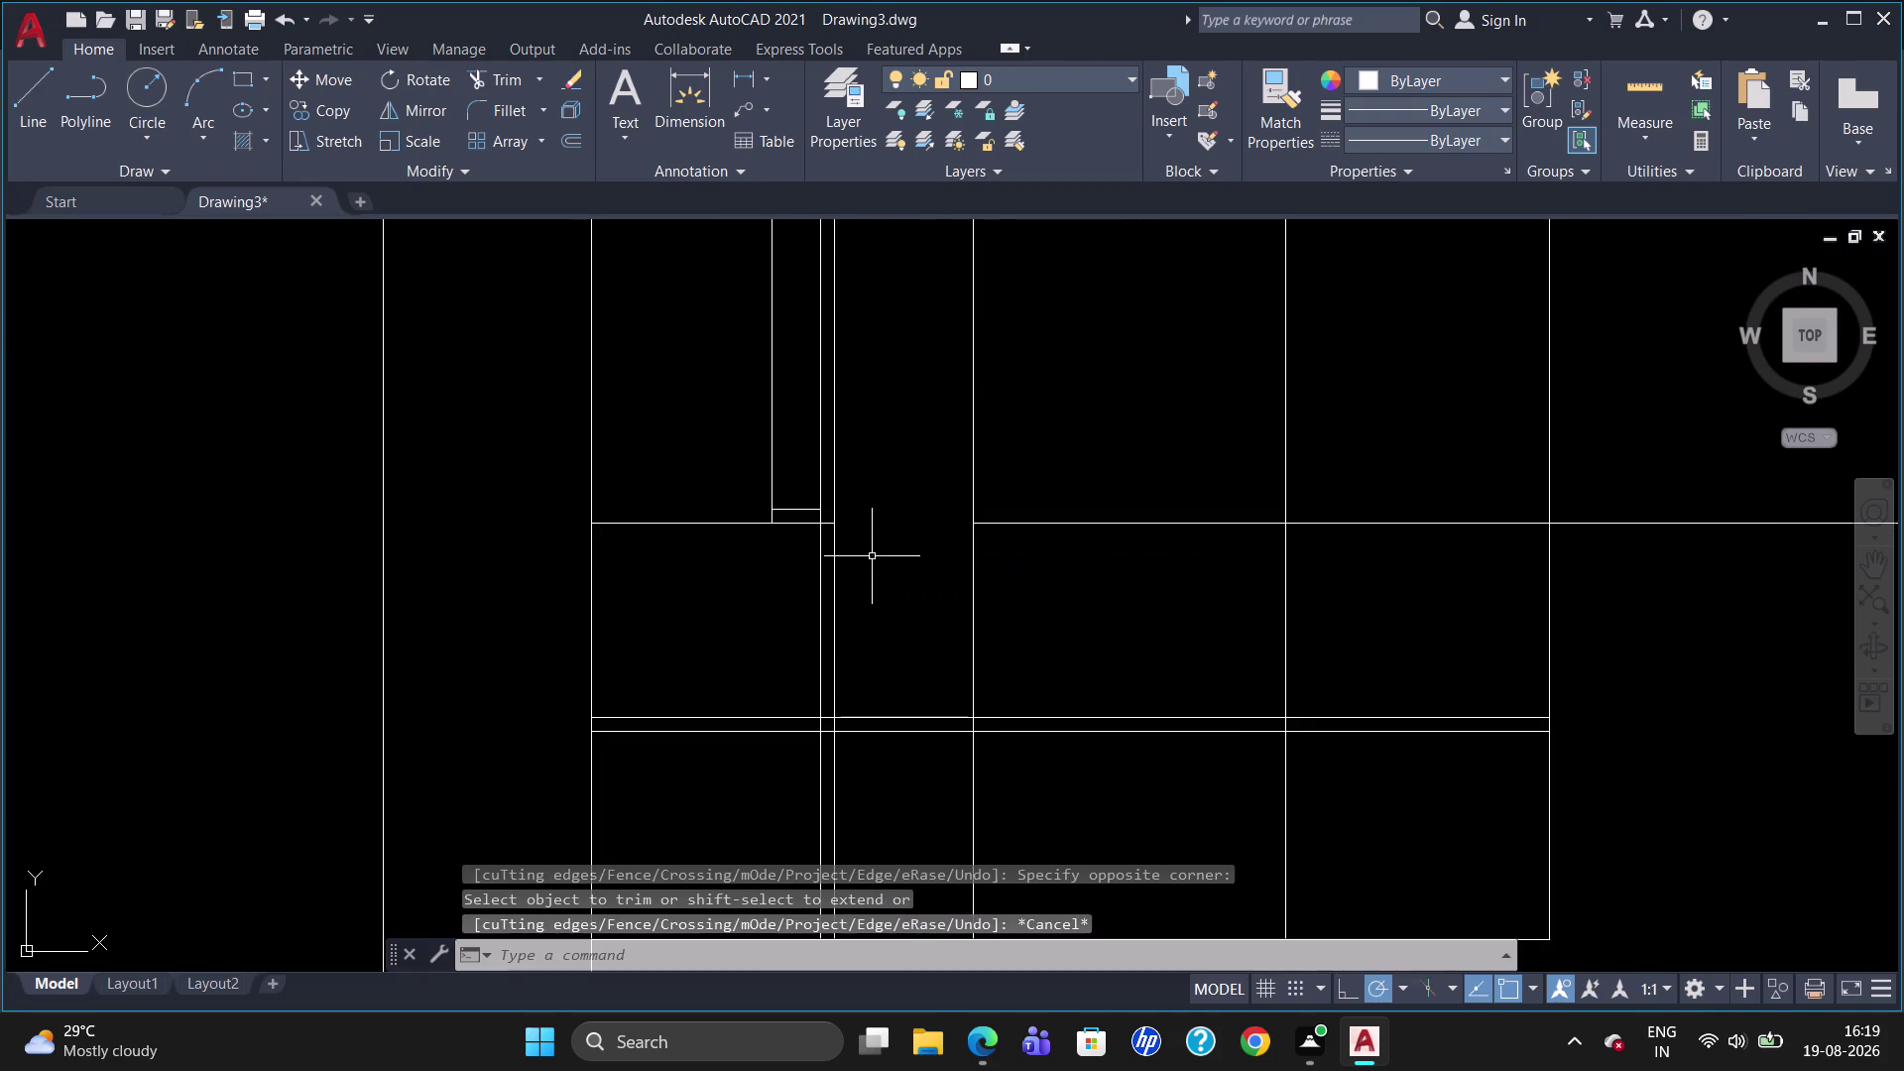
scroll(down, 3)
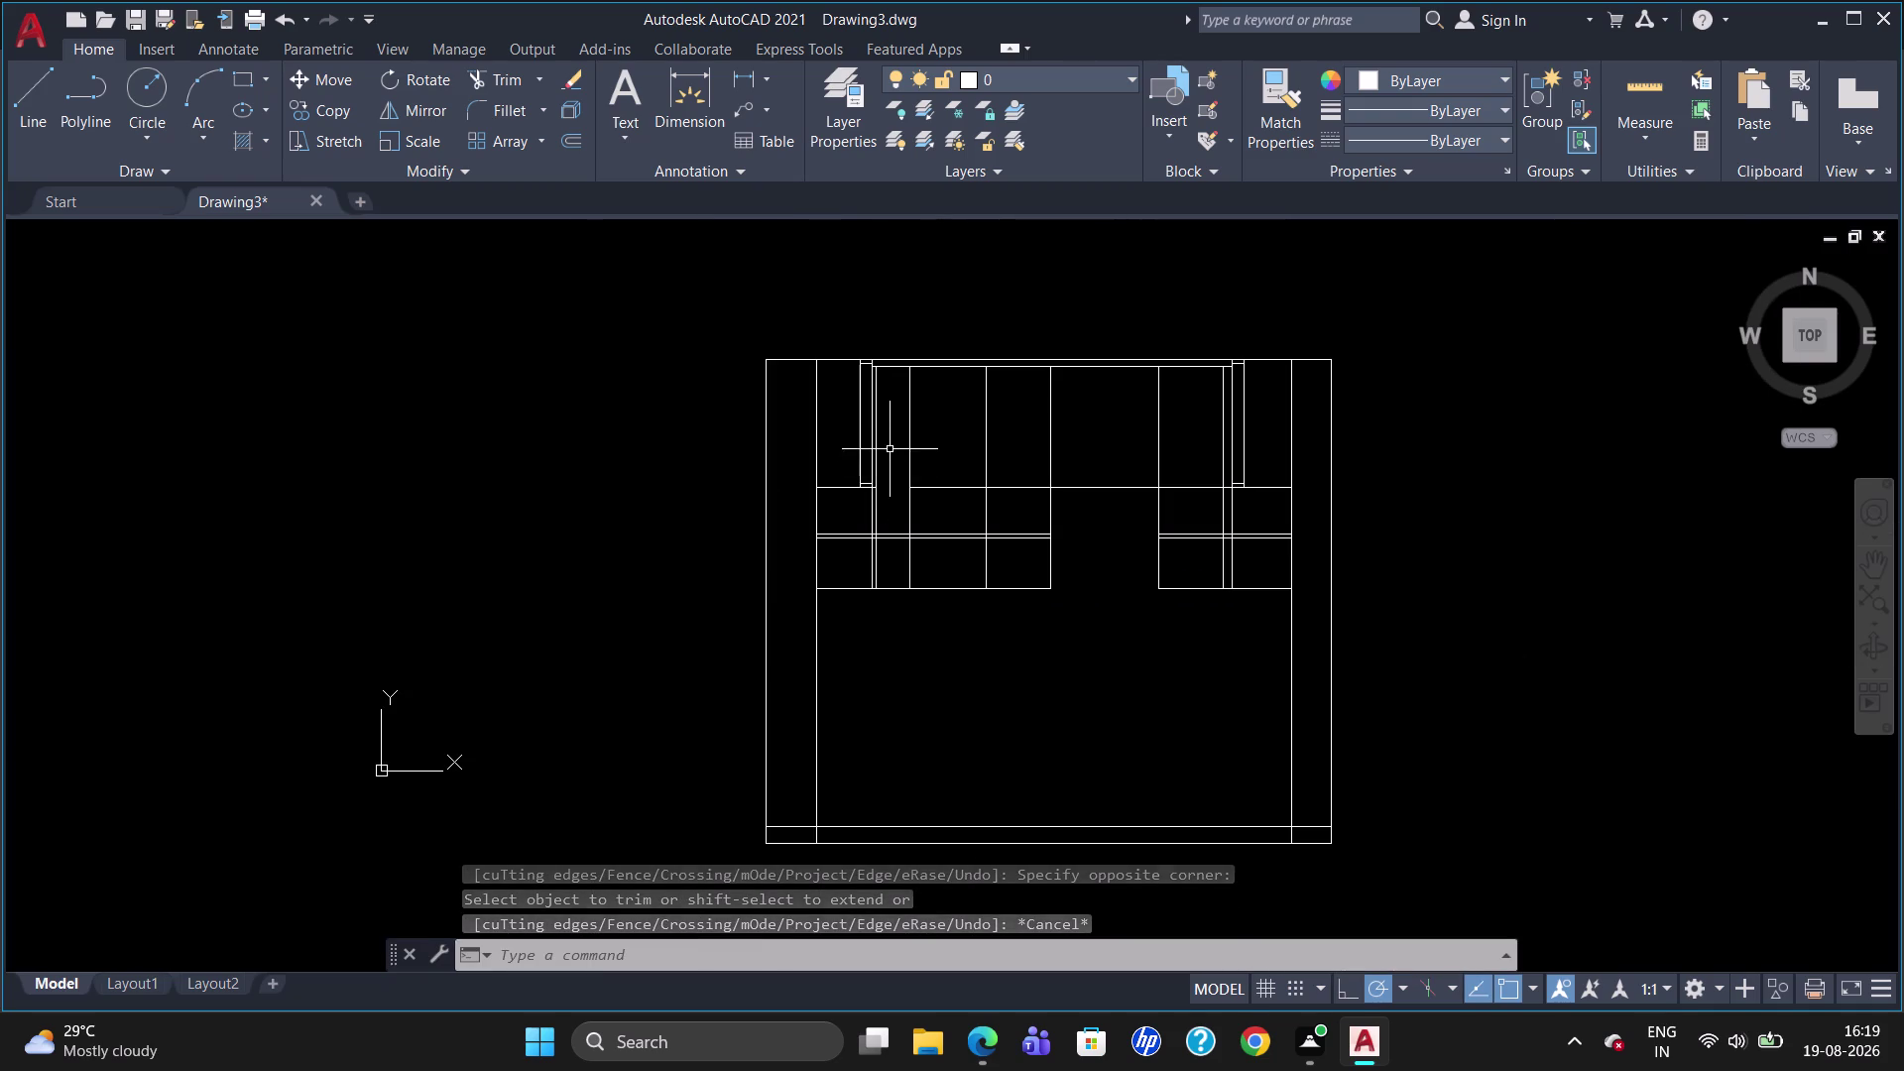
Offset three divider lines by 20 toward the bay side.
scroll(up, 3)
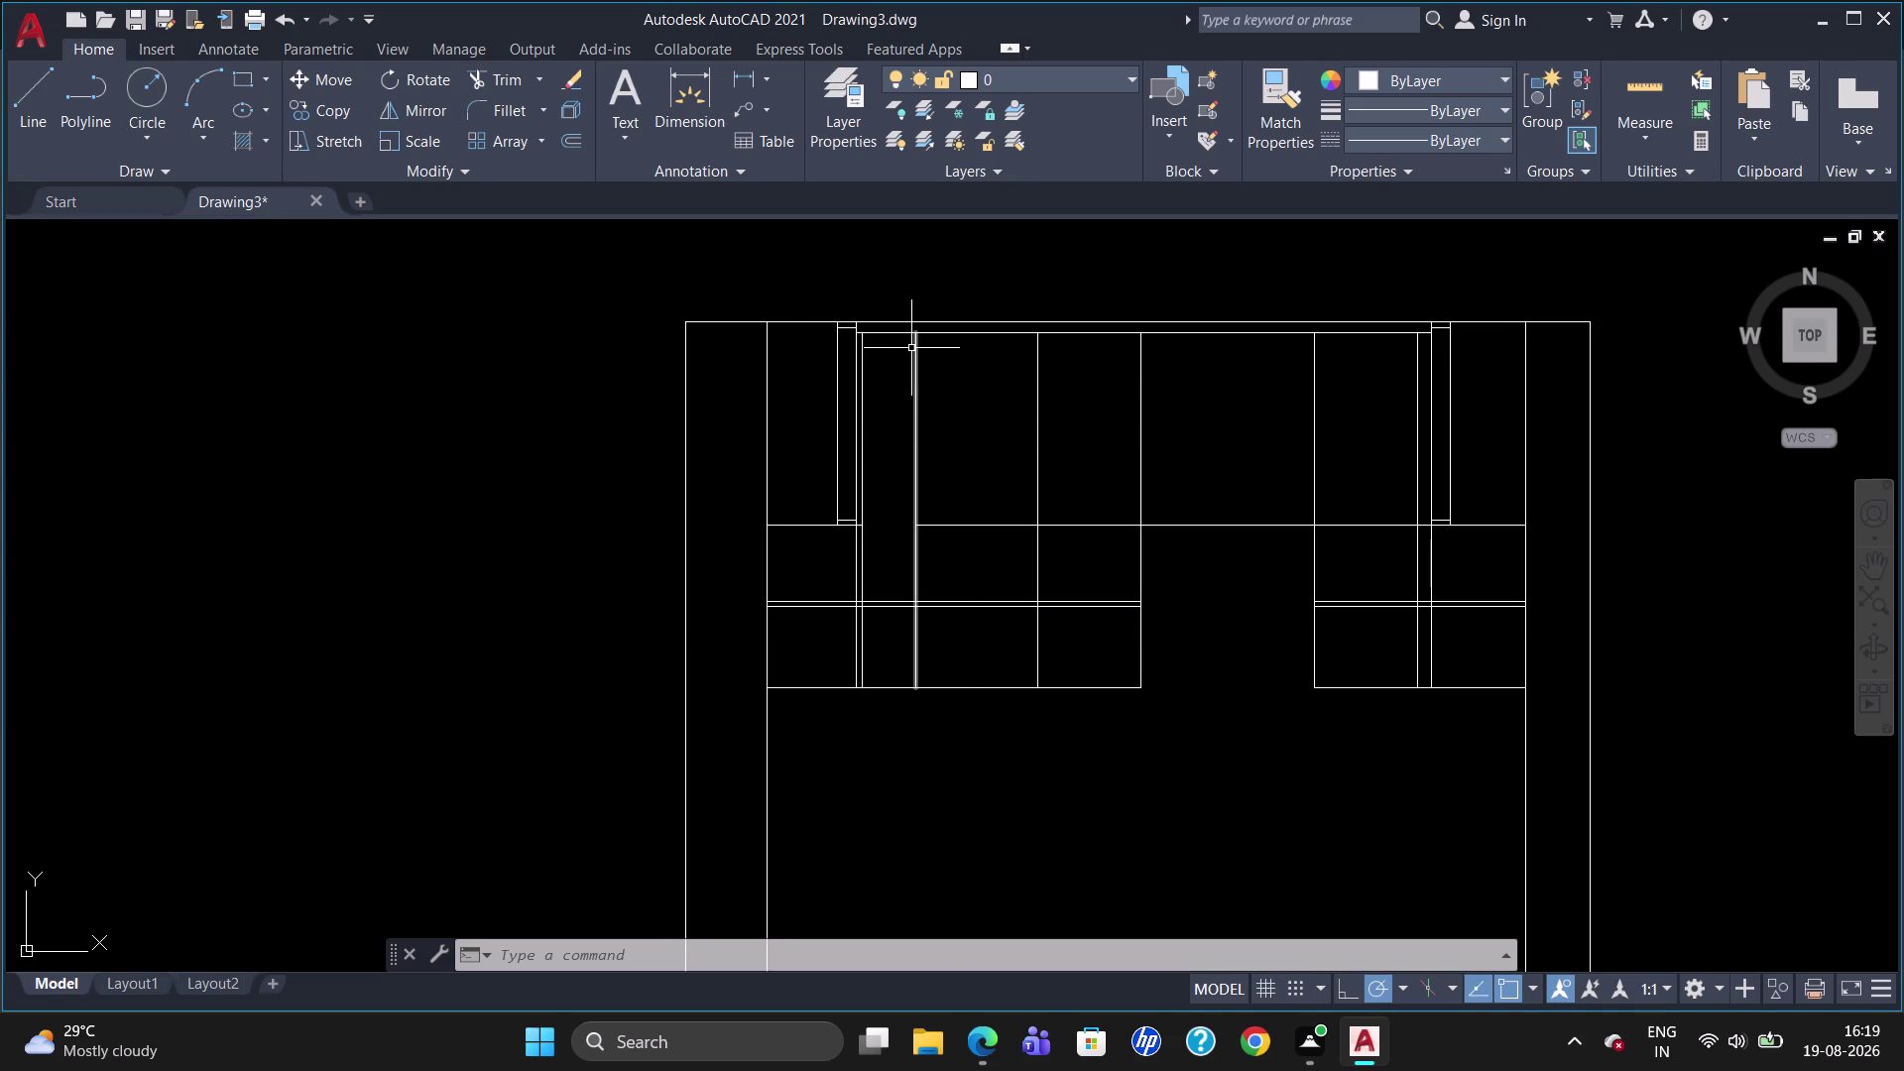
scroll(up, 3)
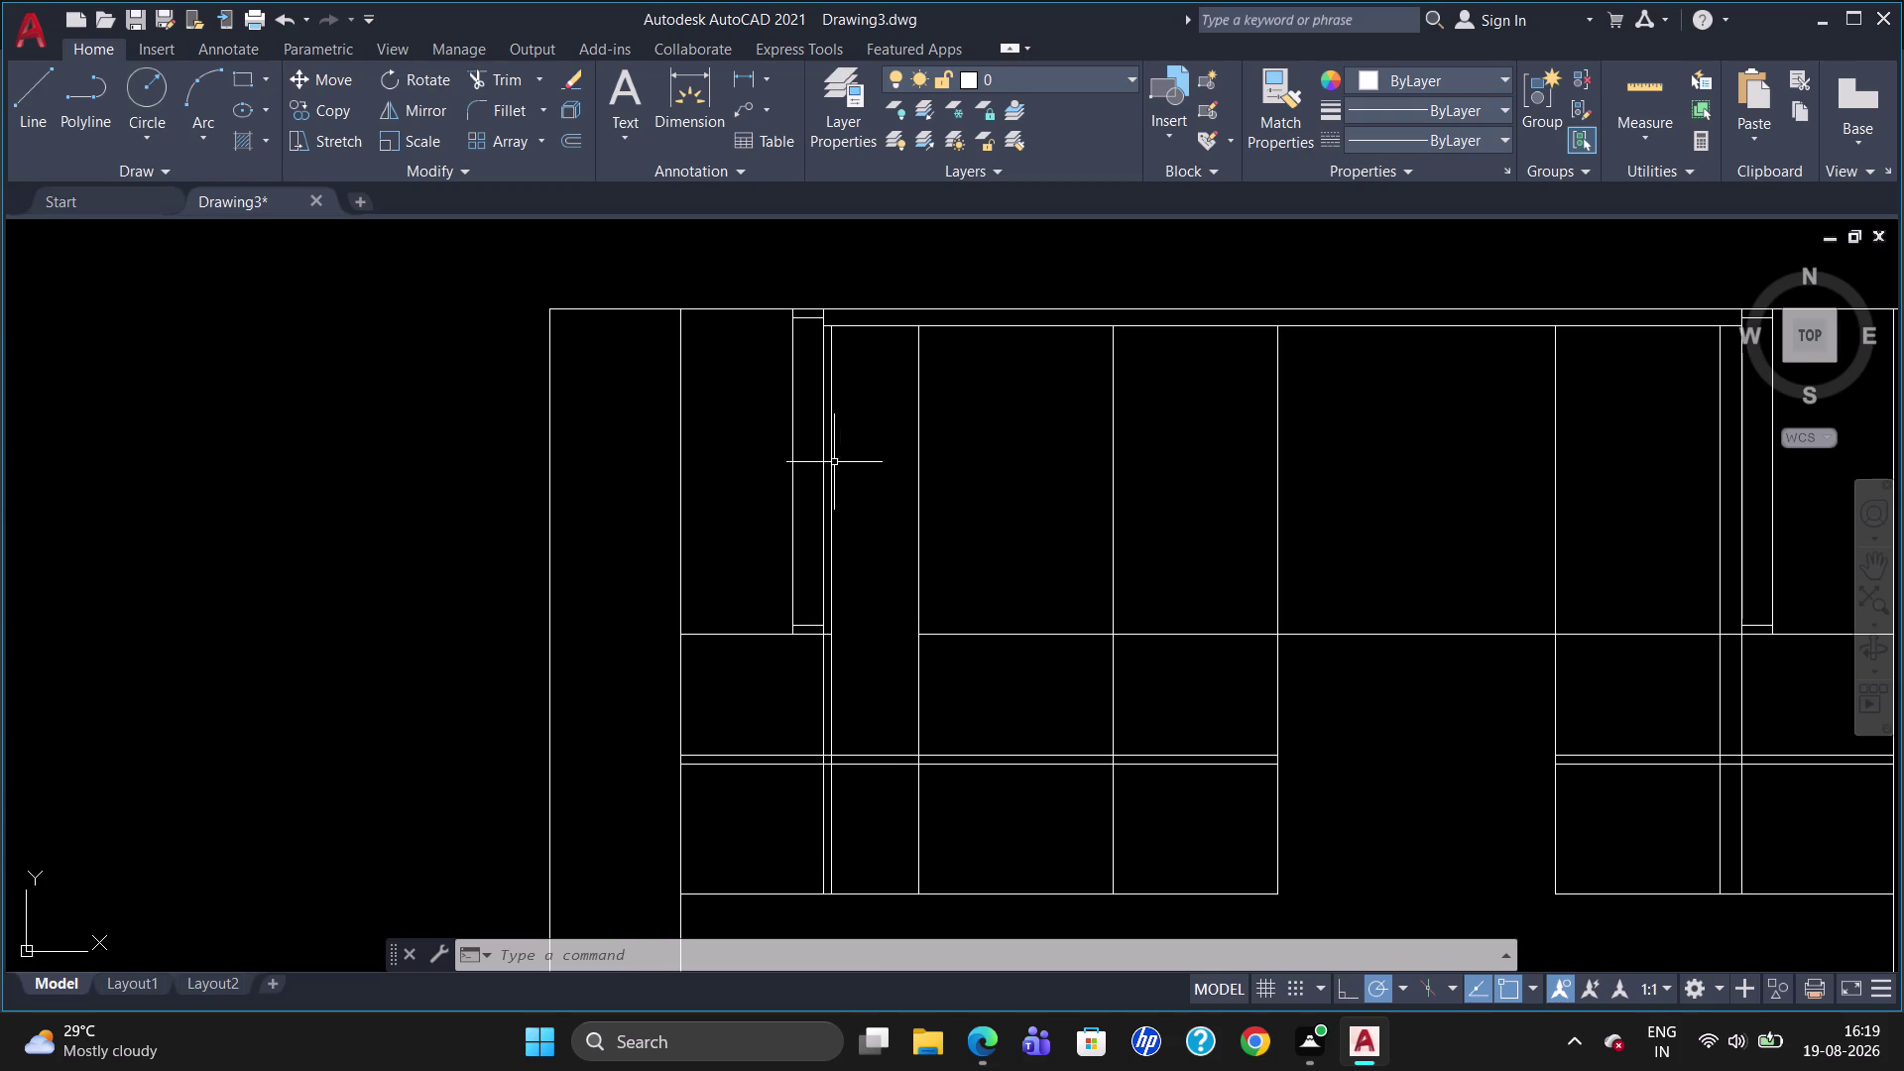
key(o)
key(Return)
text(20)
key(Return)
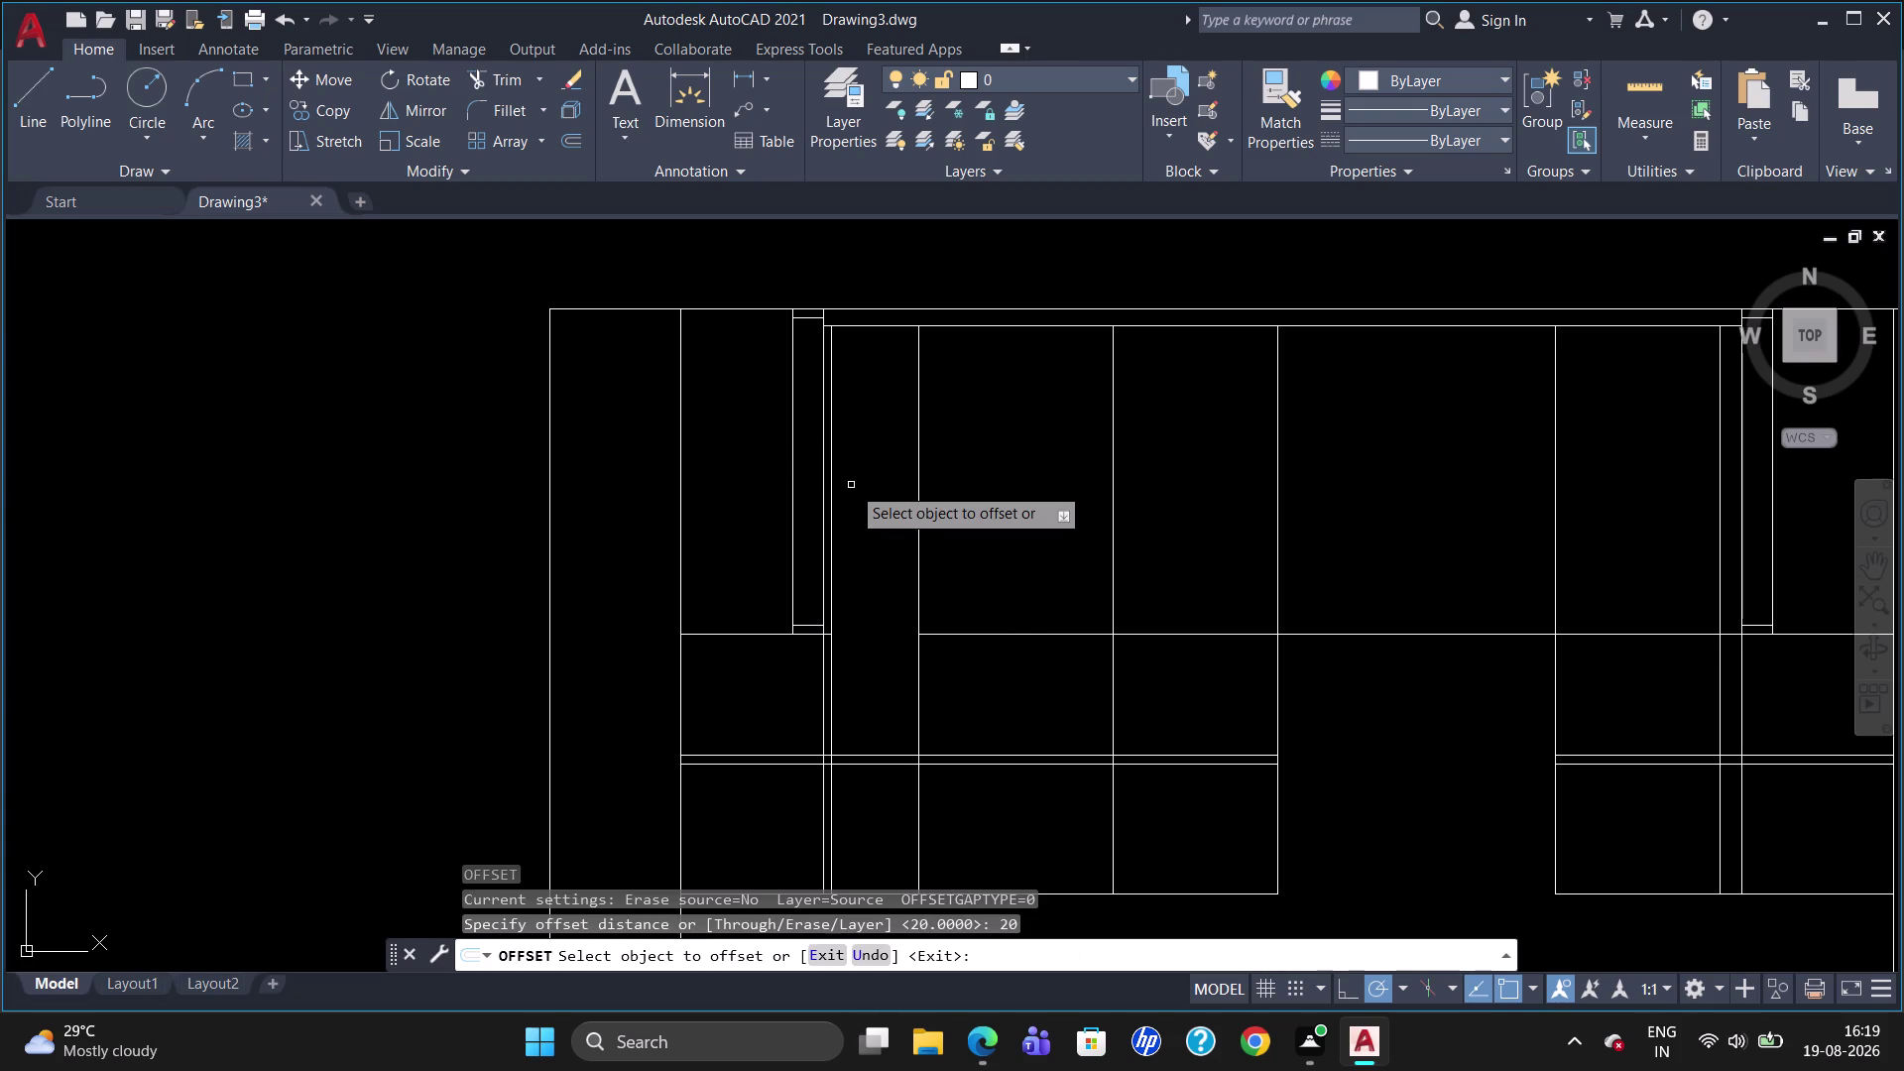
click(833, 508)
click(852, 513)
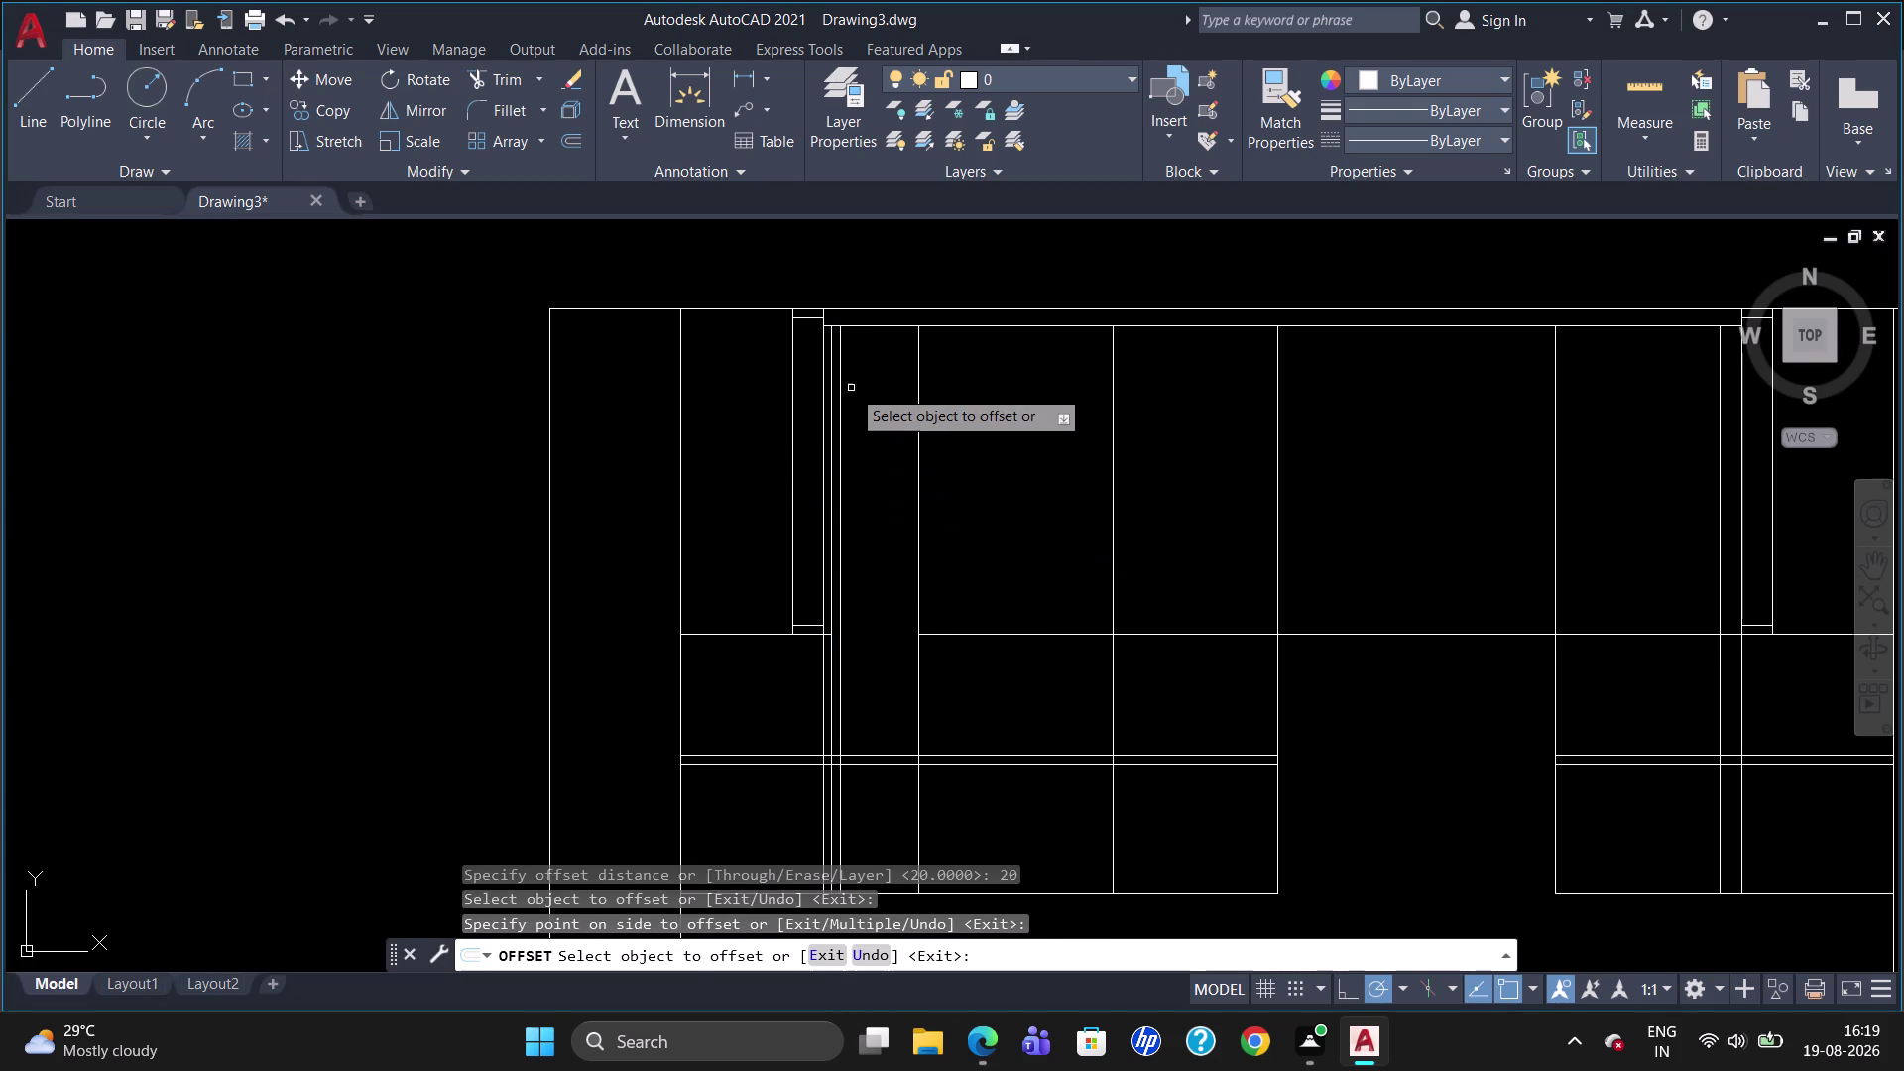
click(865, 327)
click(858, 345)
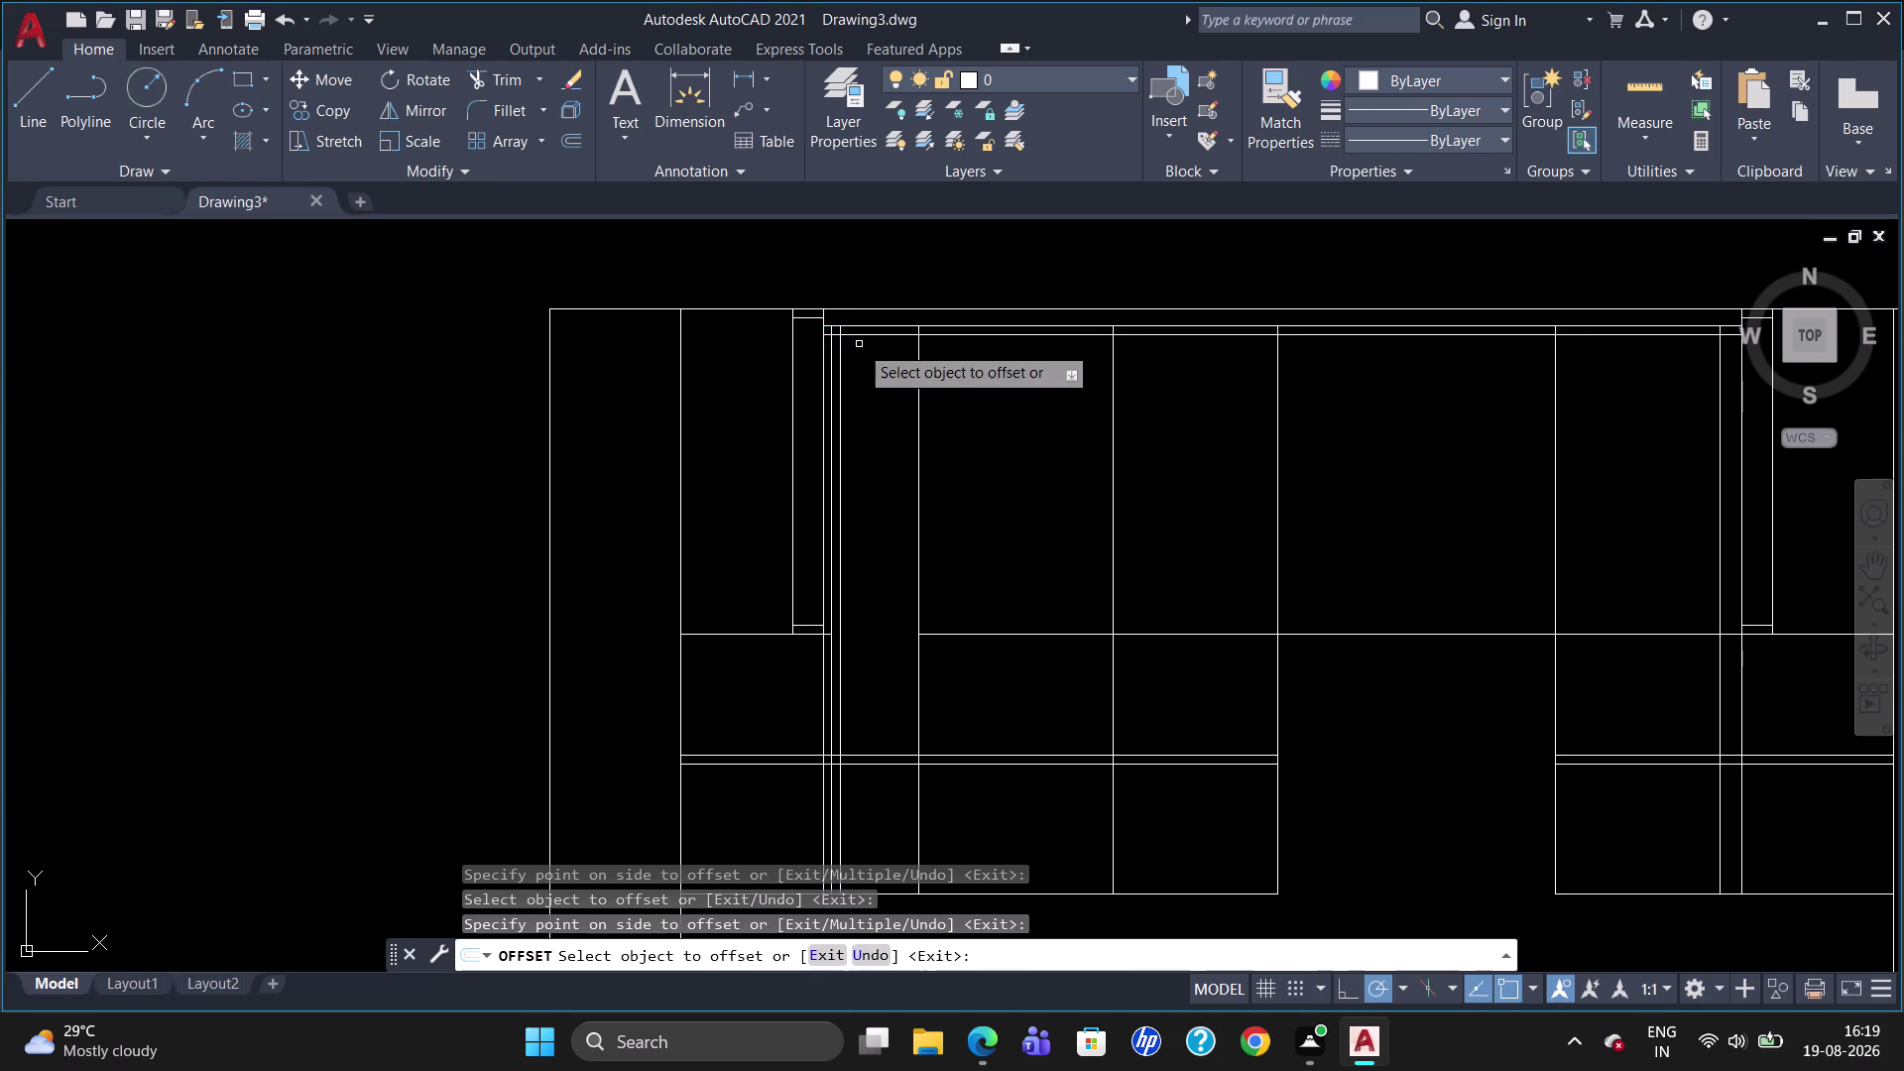
click(916, 401)
click(918, 409)
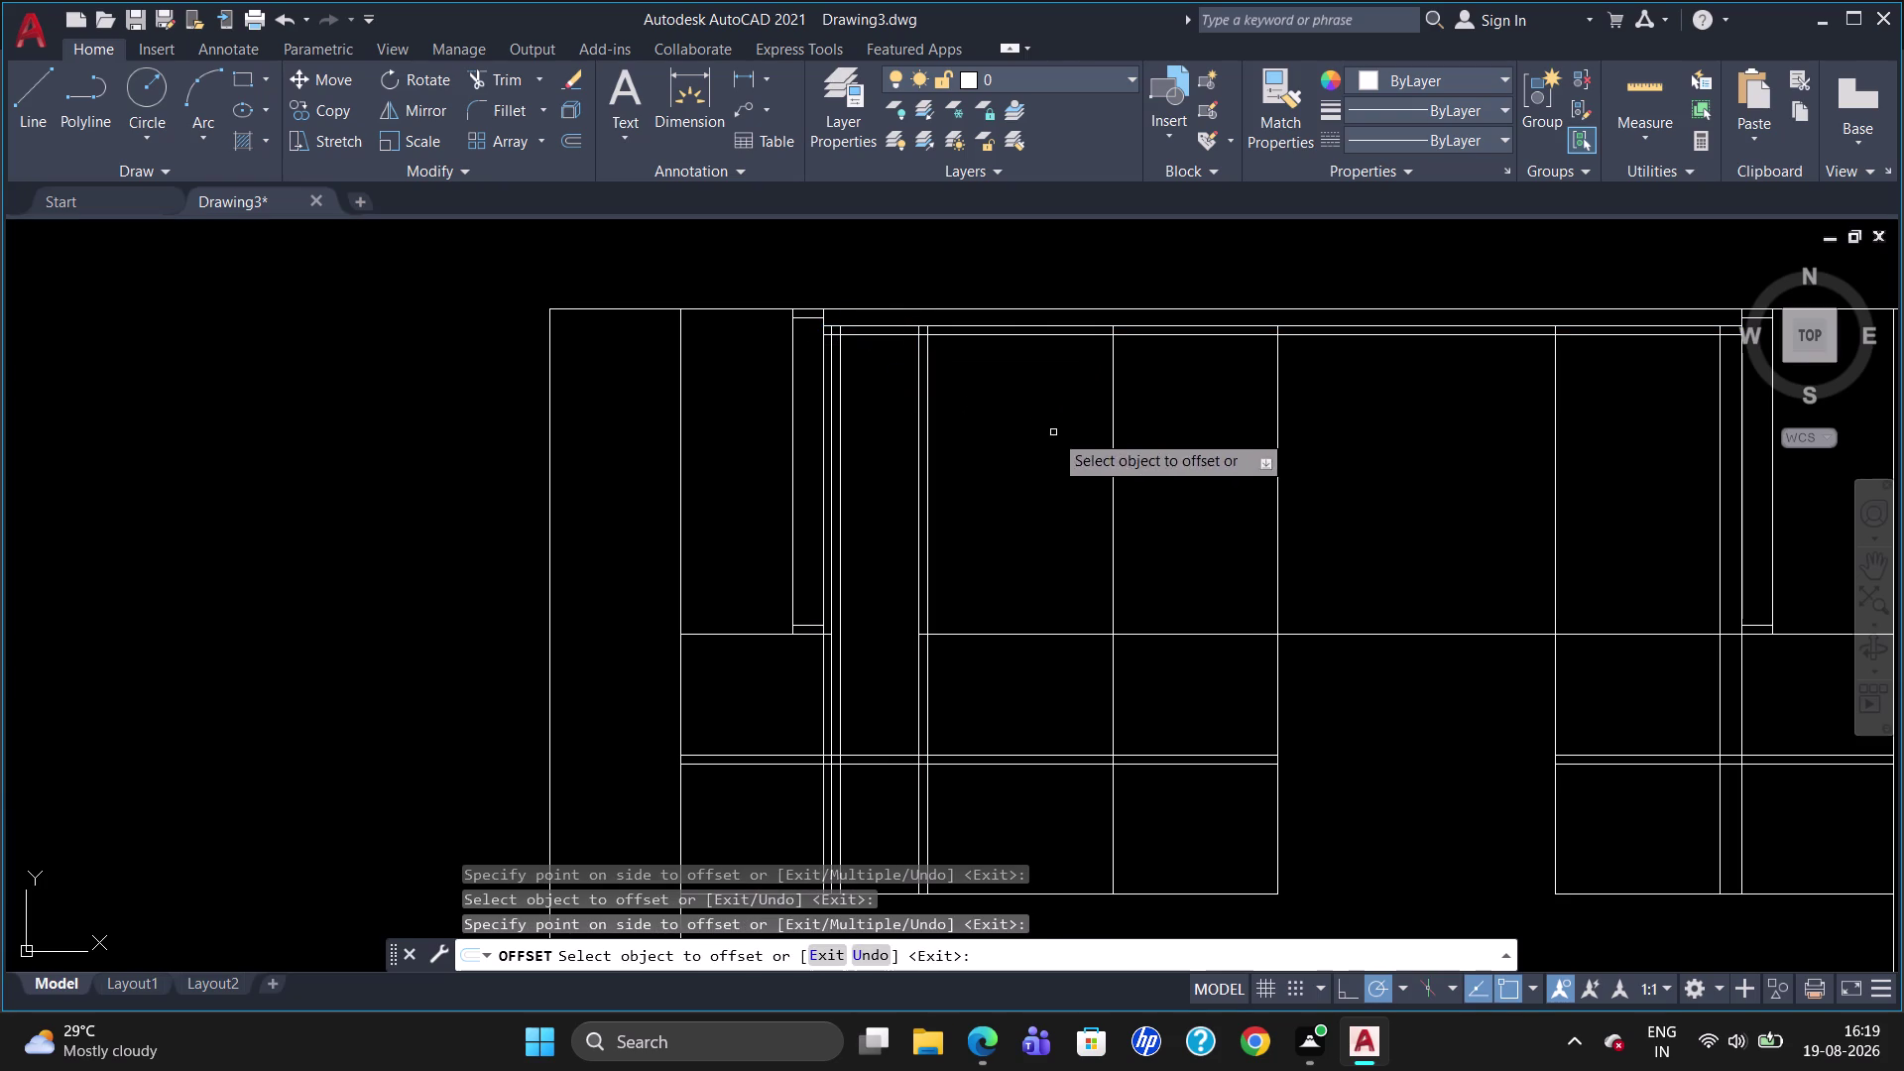
Offset a vertical divider 20 into the central bay, then offset that copy again.
click(922, 478)
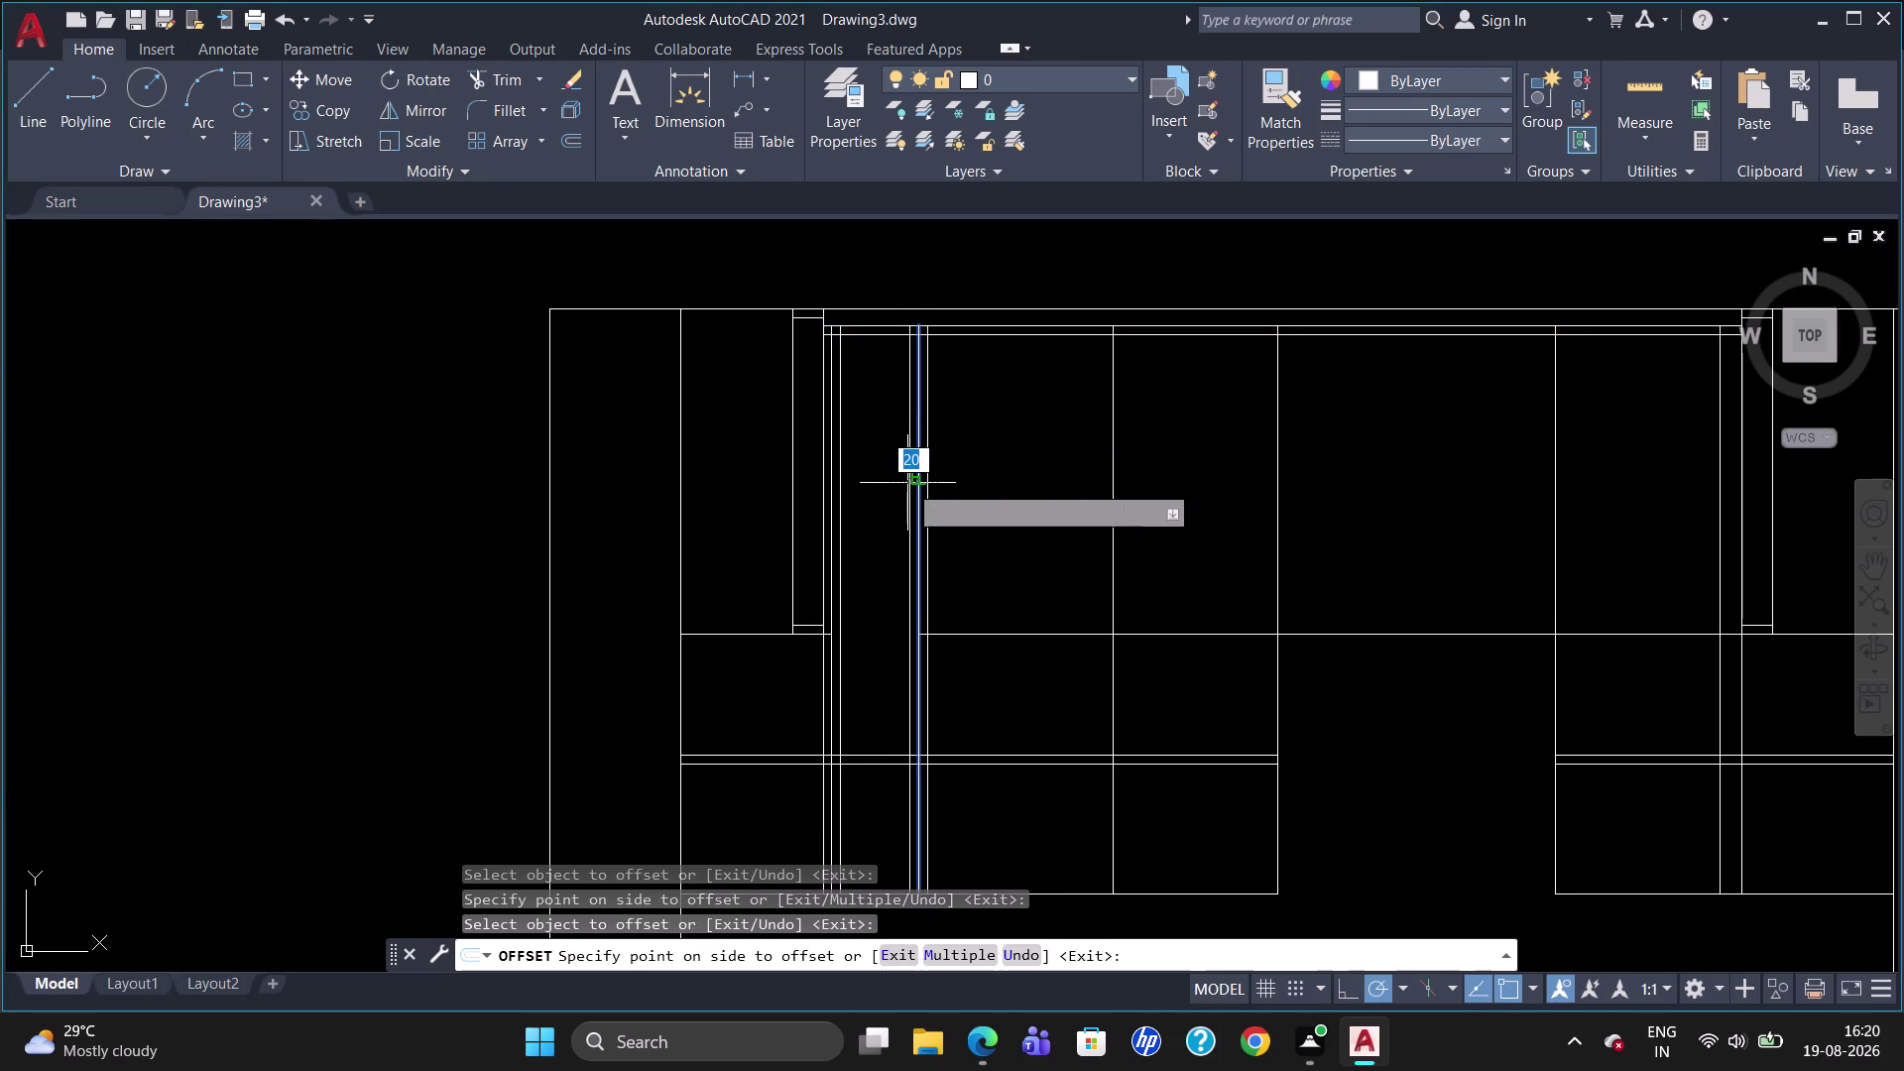
click(907, 483)
click(916, 480)
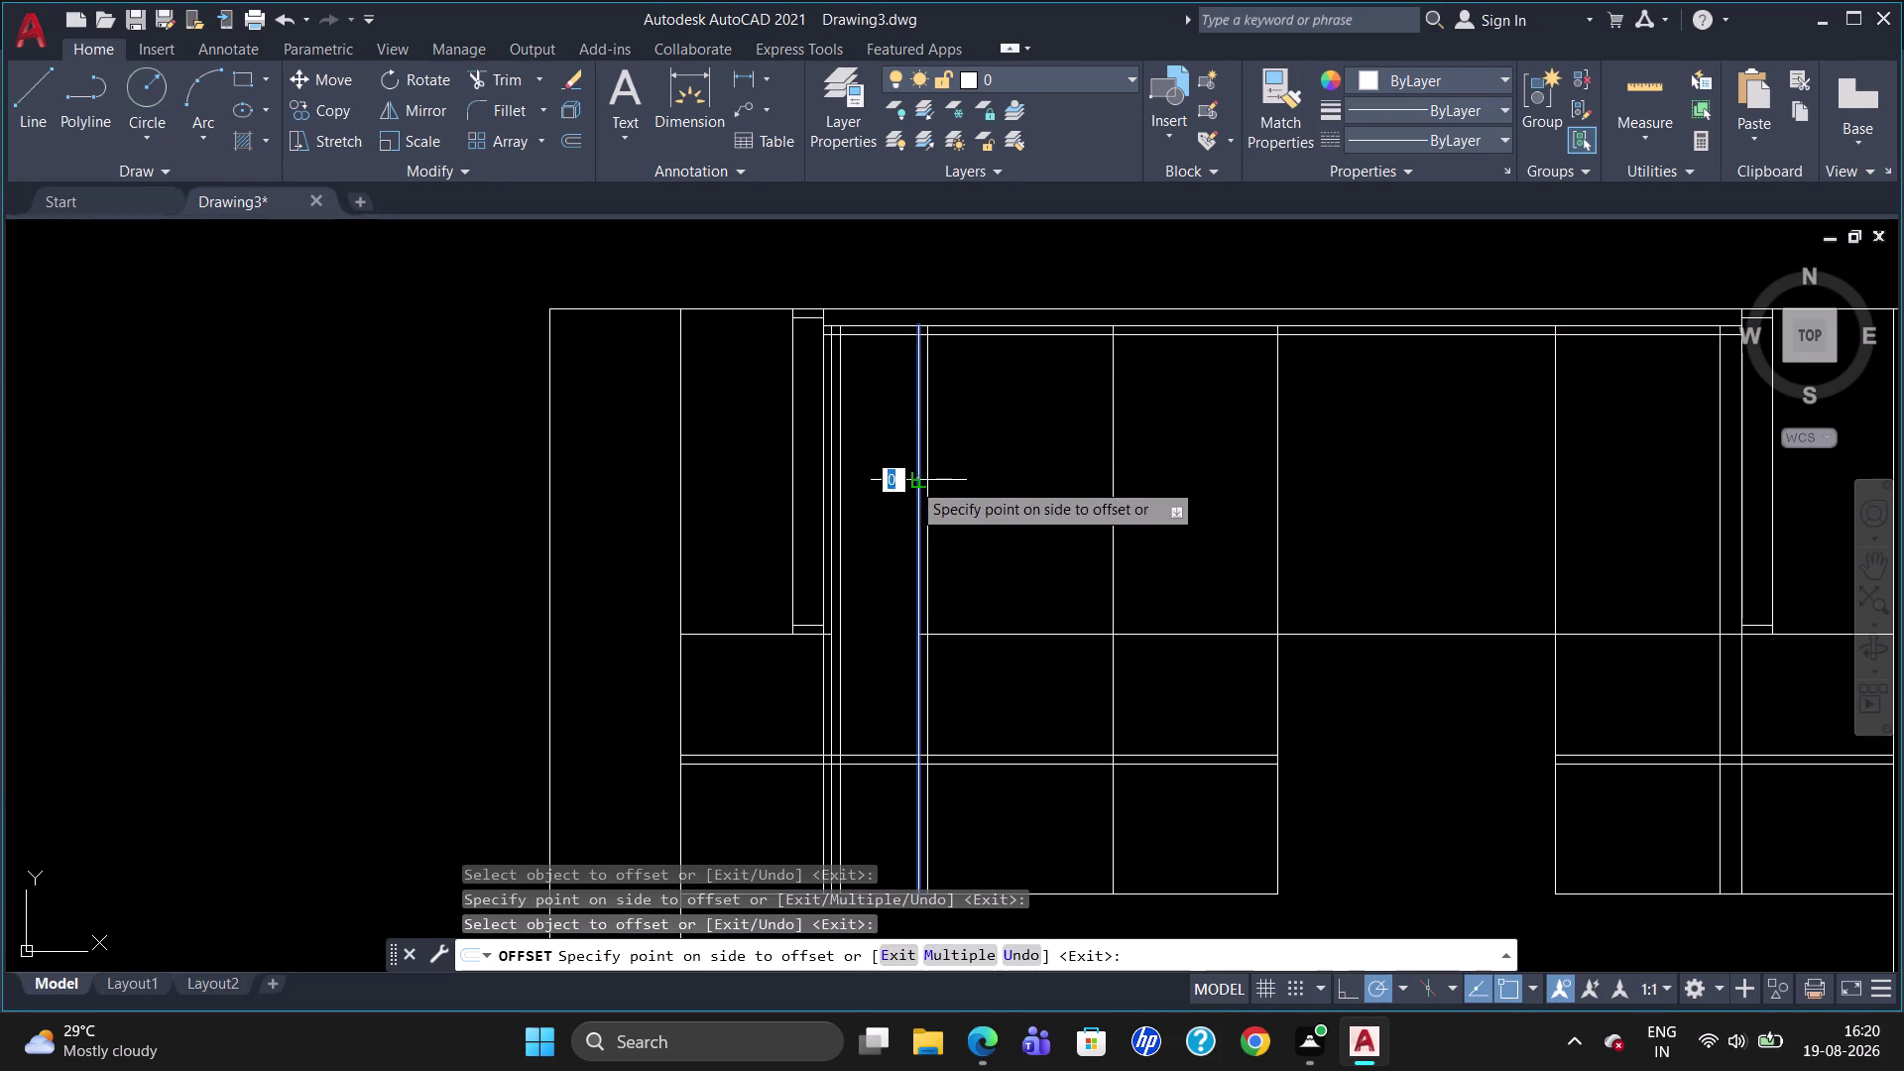
click(899, 491)
key(Escape)
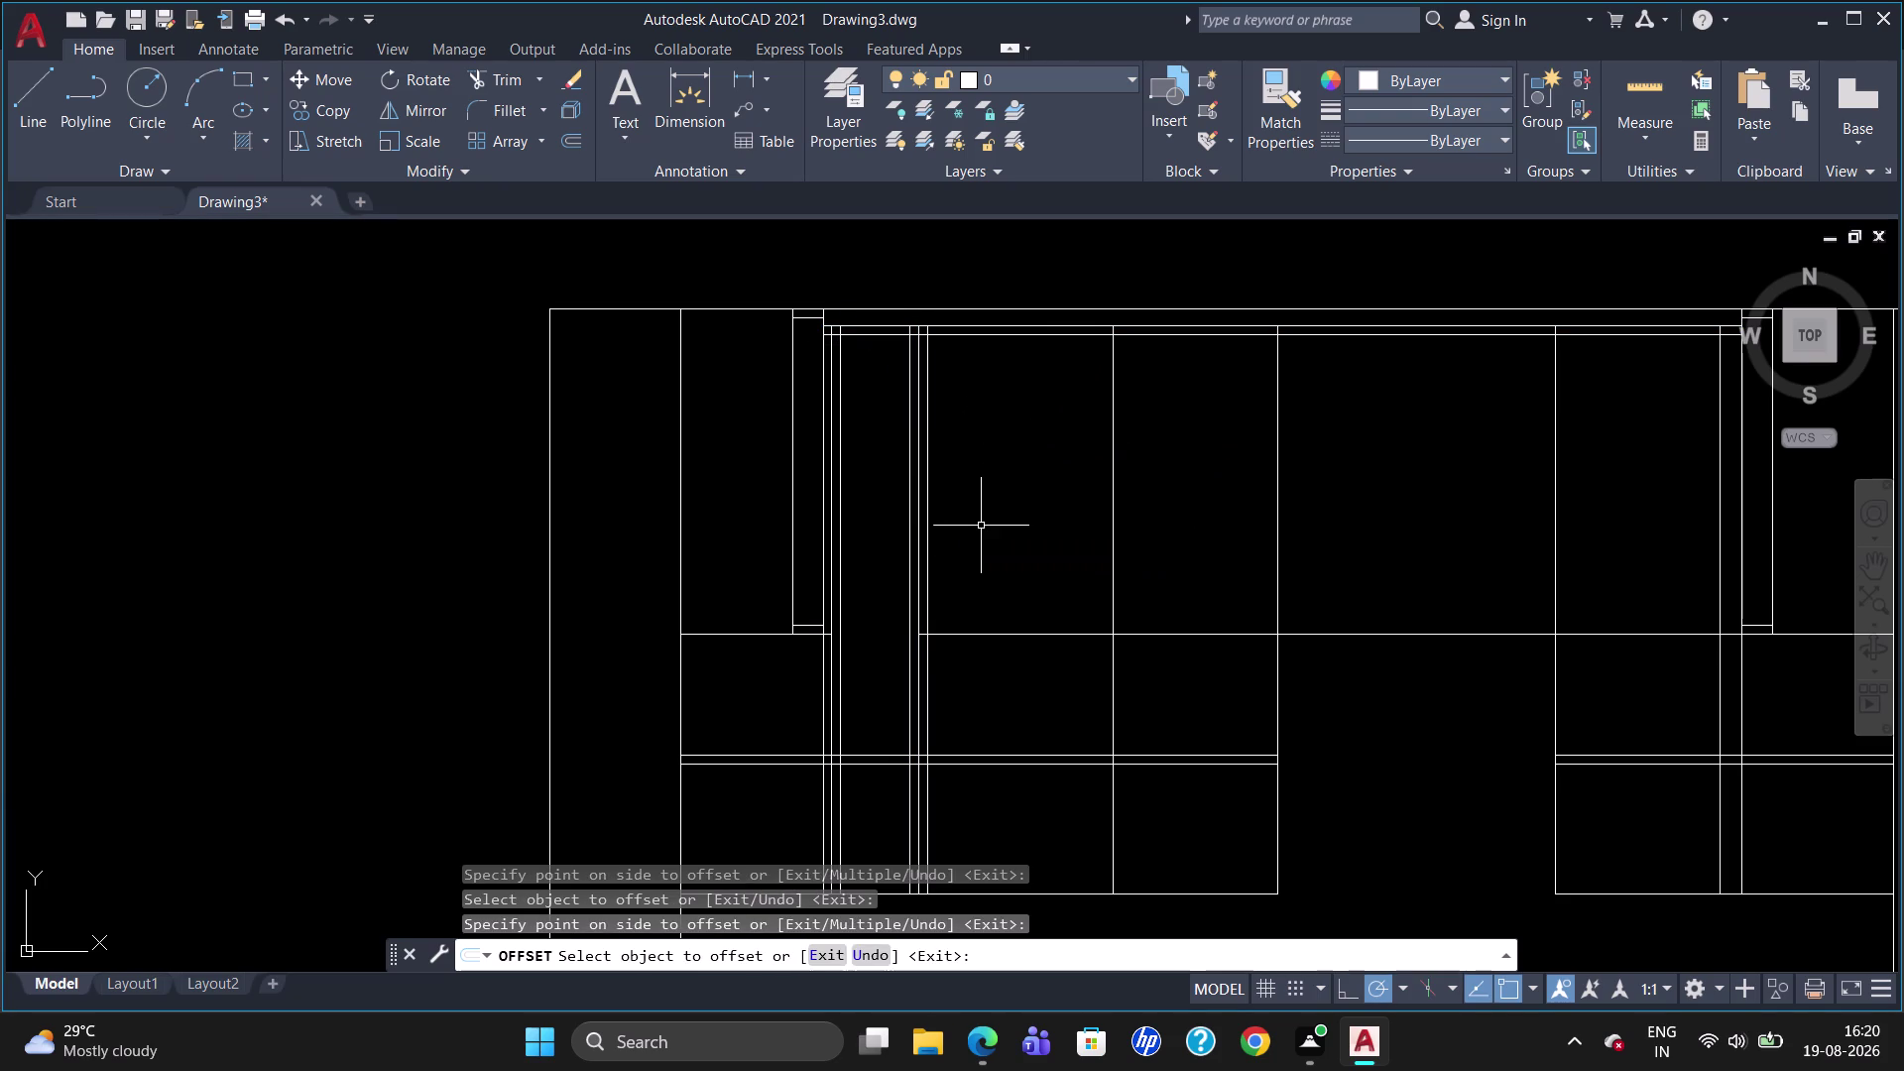
Delete the two unwanted duplicate vertical lines and begin trimming with all lines as edges.
click(931, 532)
click(925, 534)
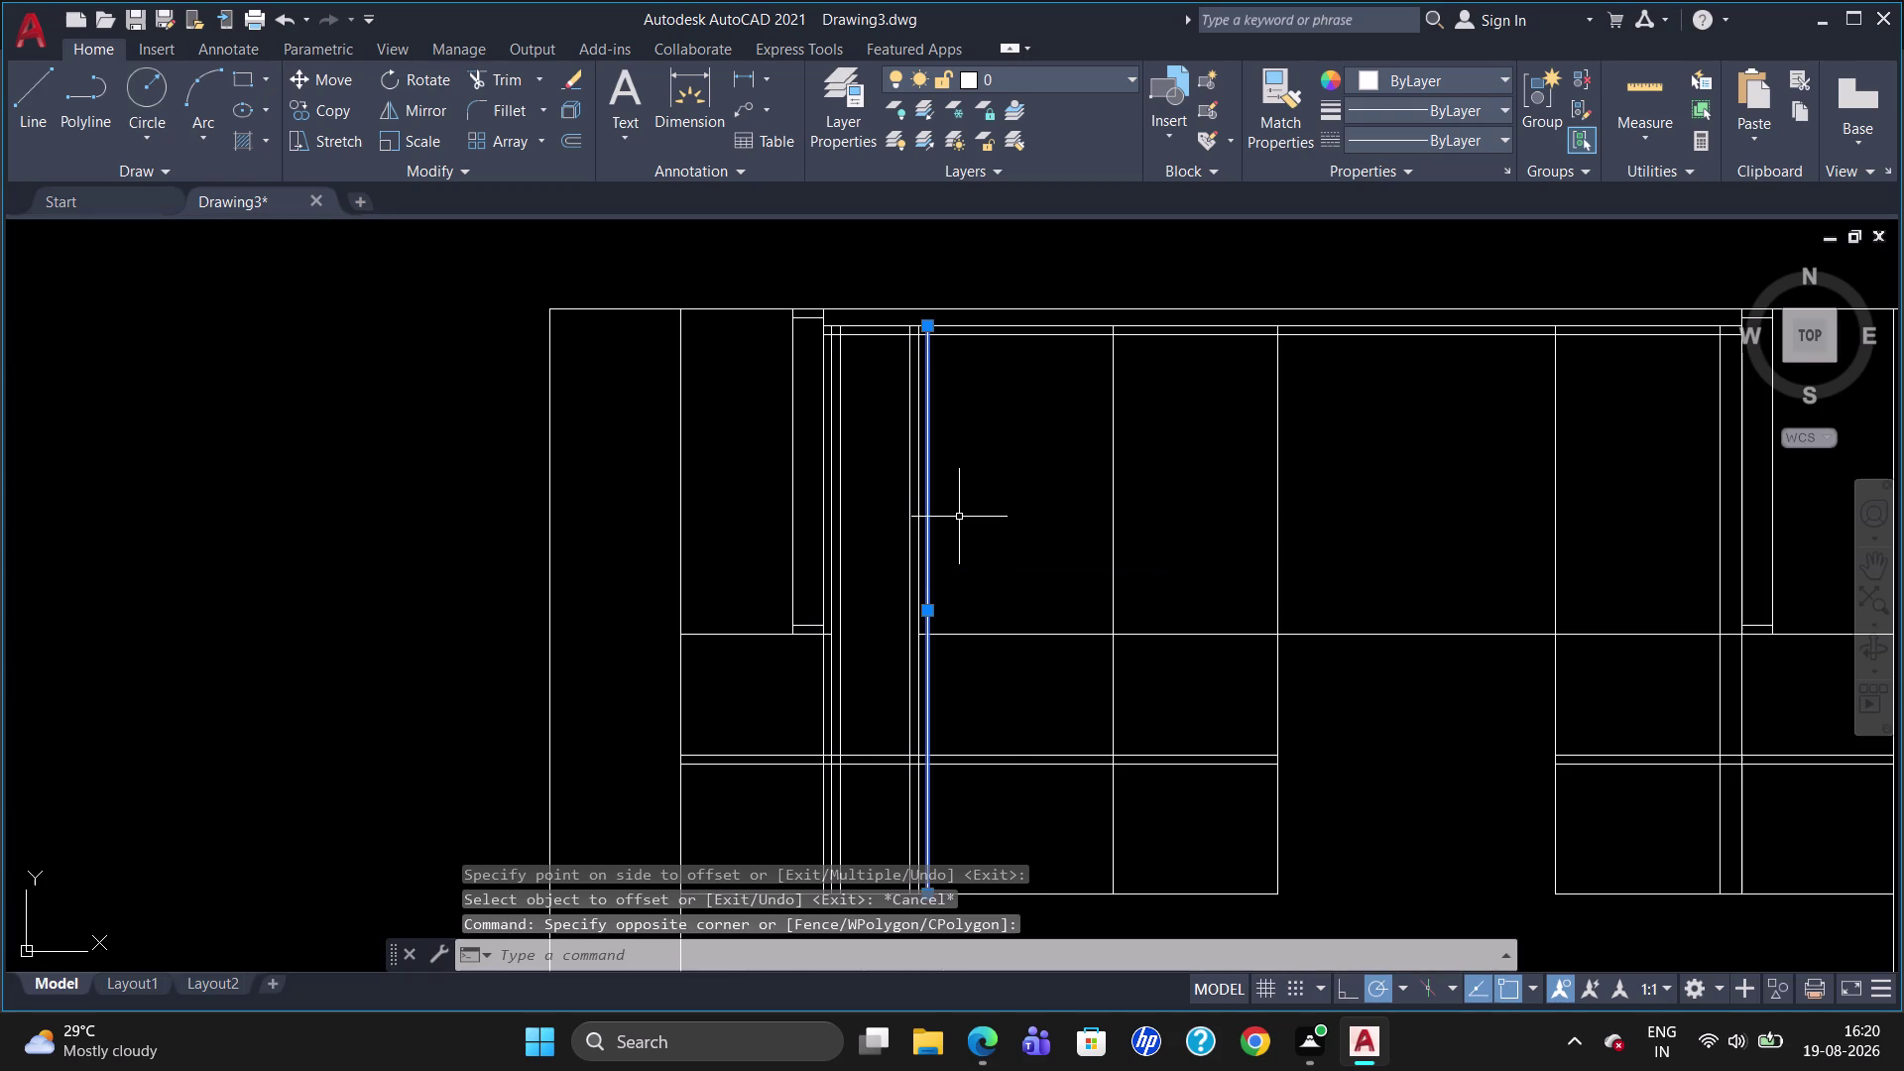
key(Delete)
scroll(up, 3)
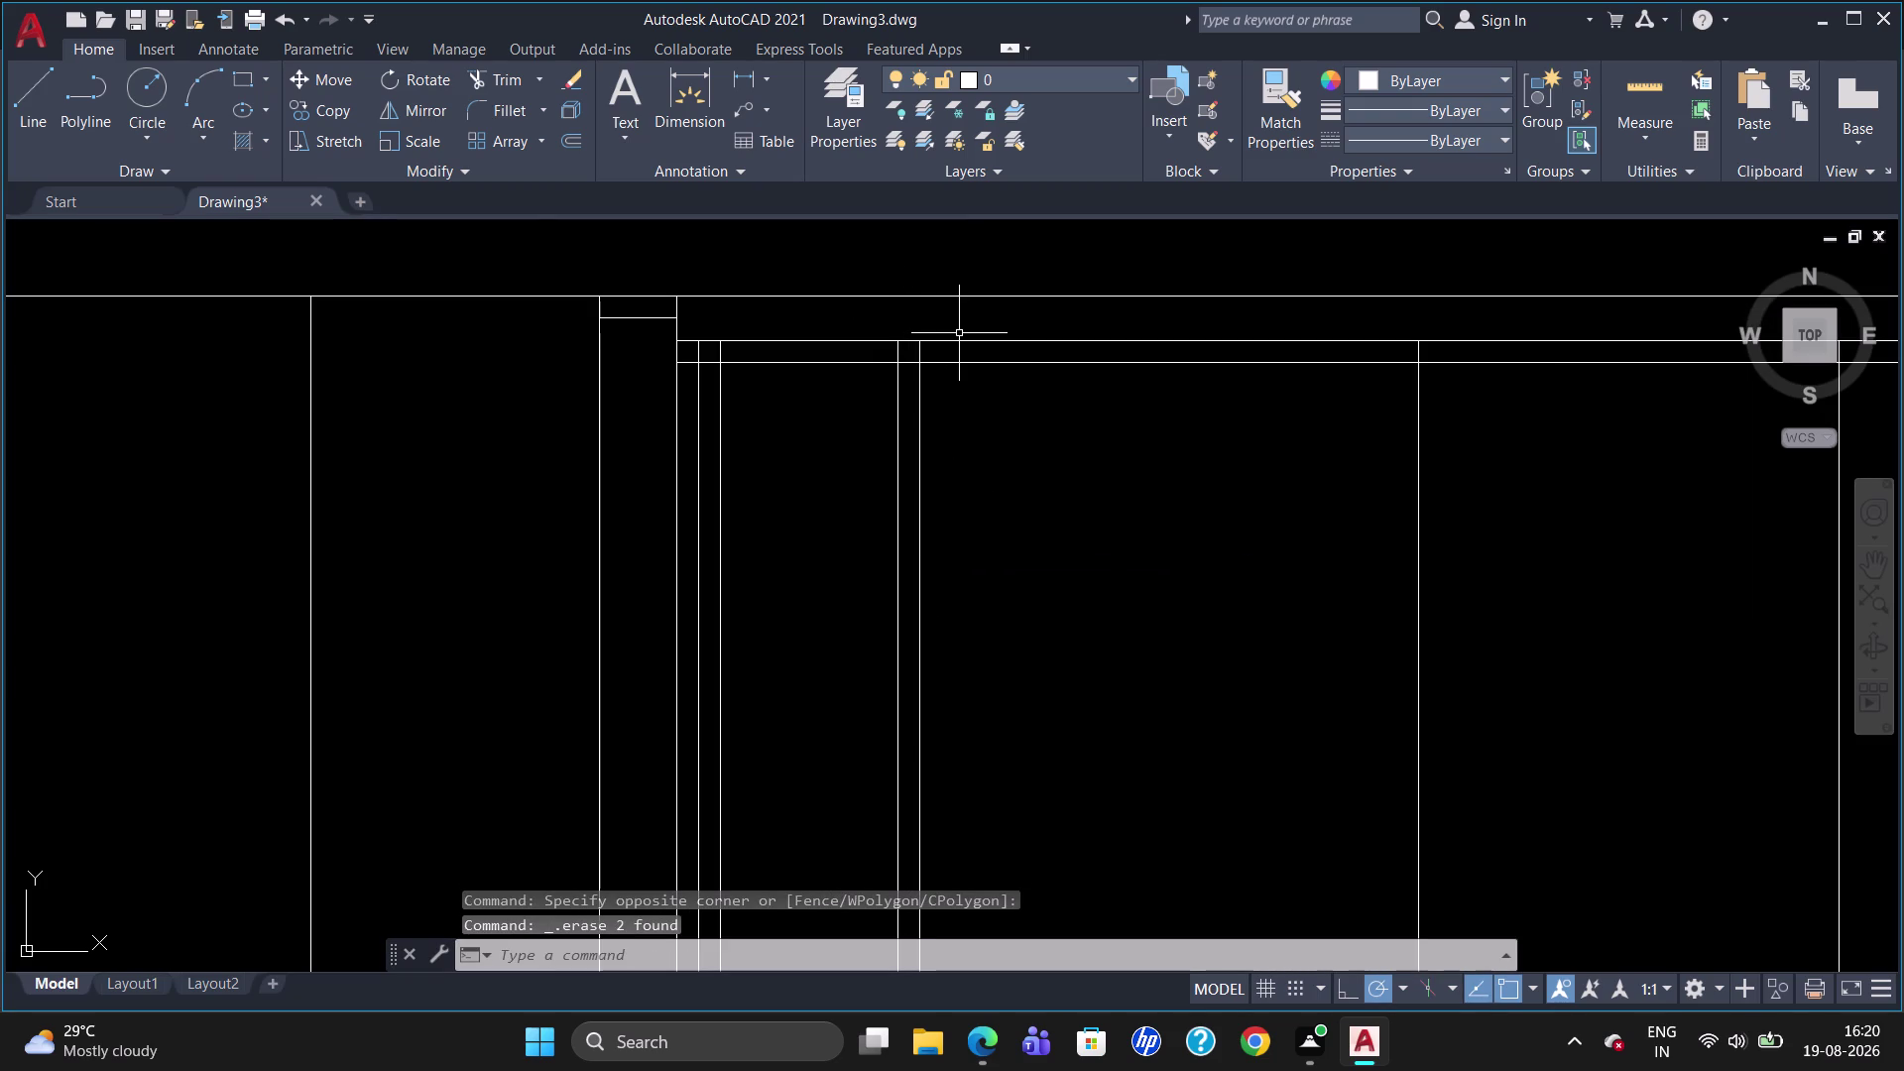
key(t)
key(r)
key(Return)
key(Return)
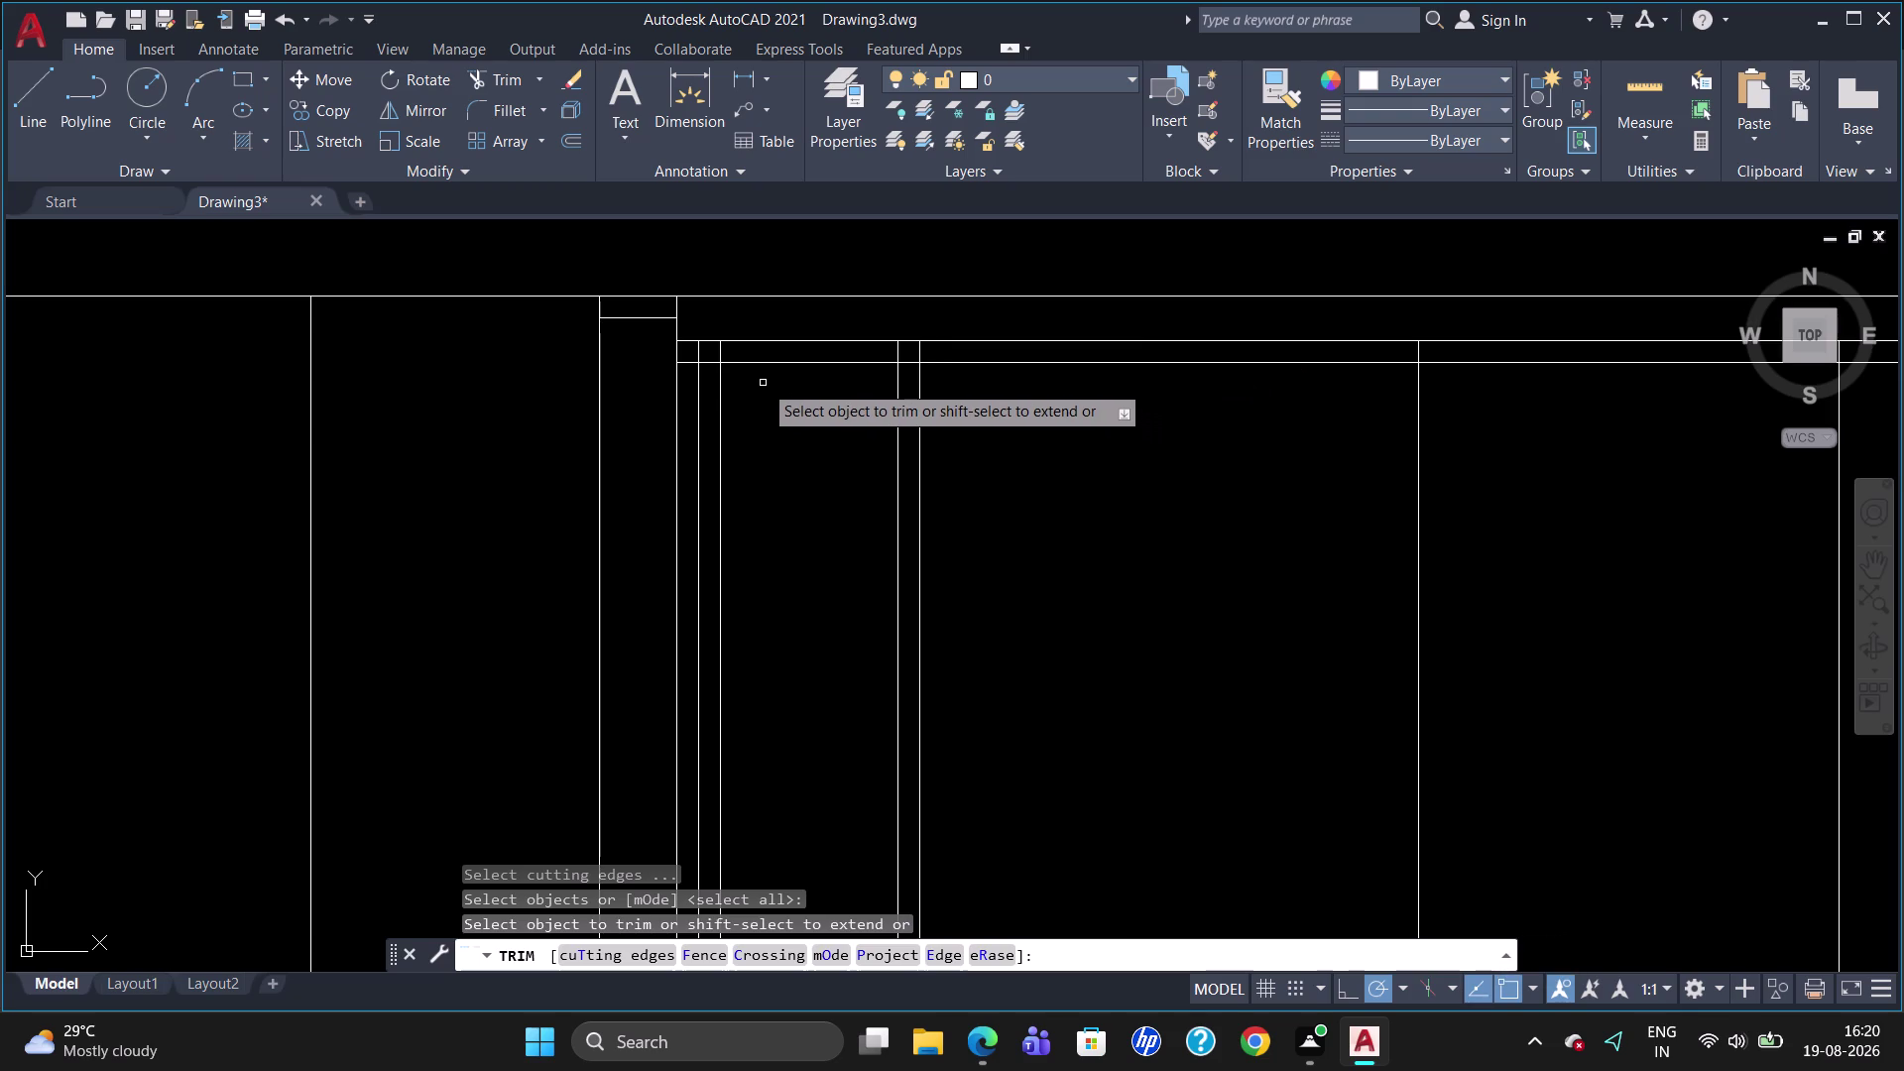
Trim the line ends at the top of the left central divider.
click(708, 360)
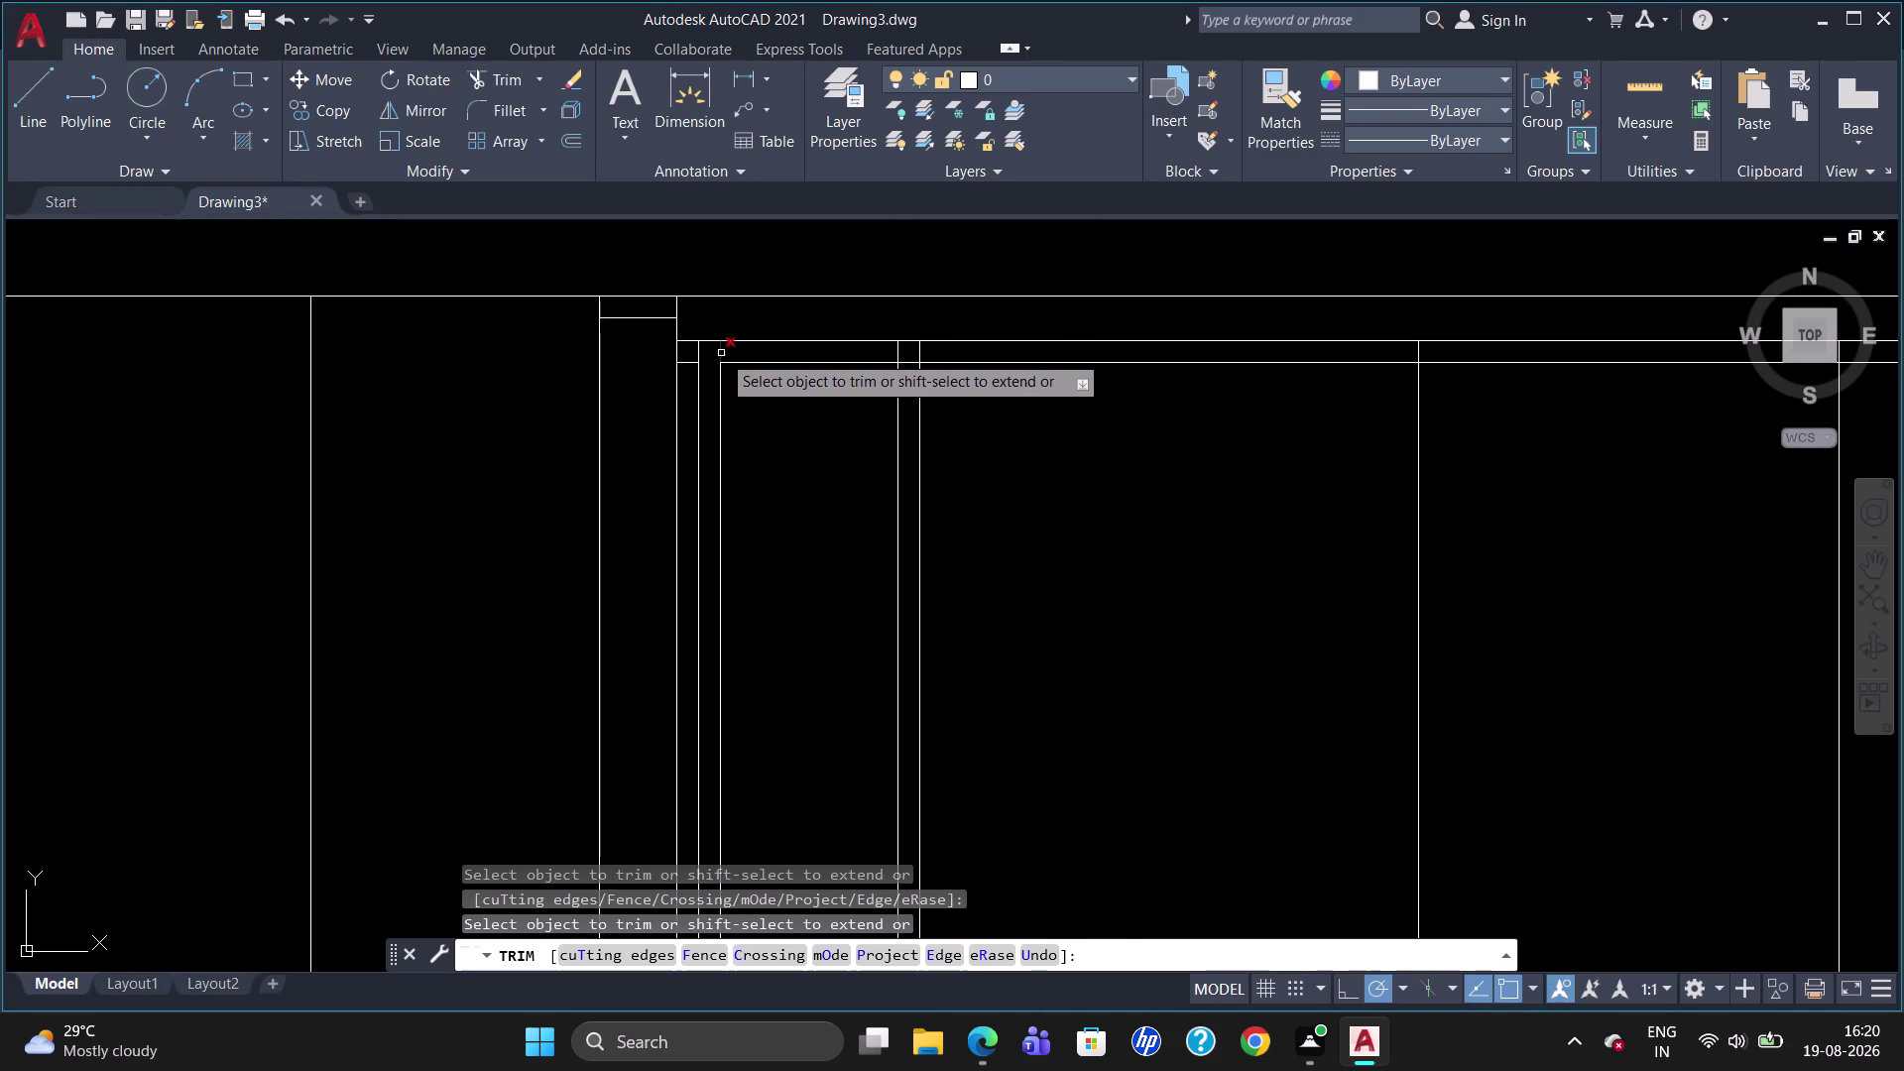
click(716, 353)
click(712, 354)
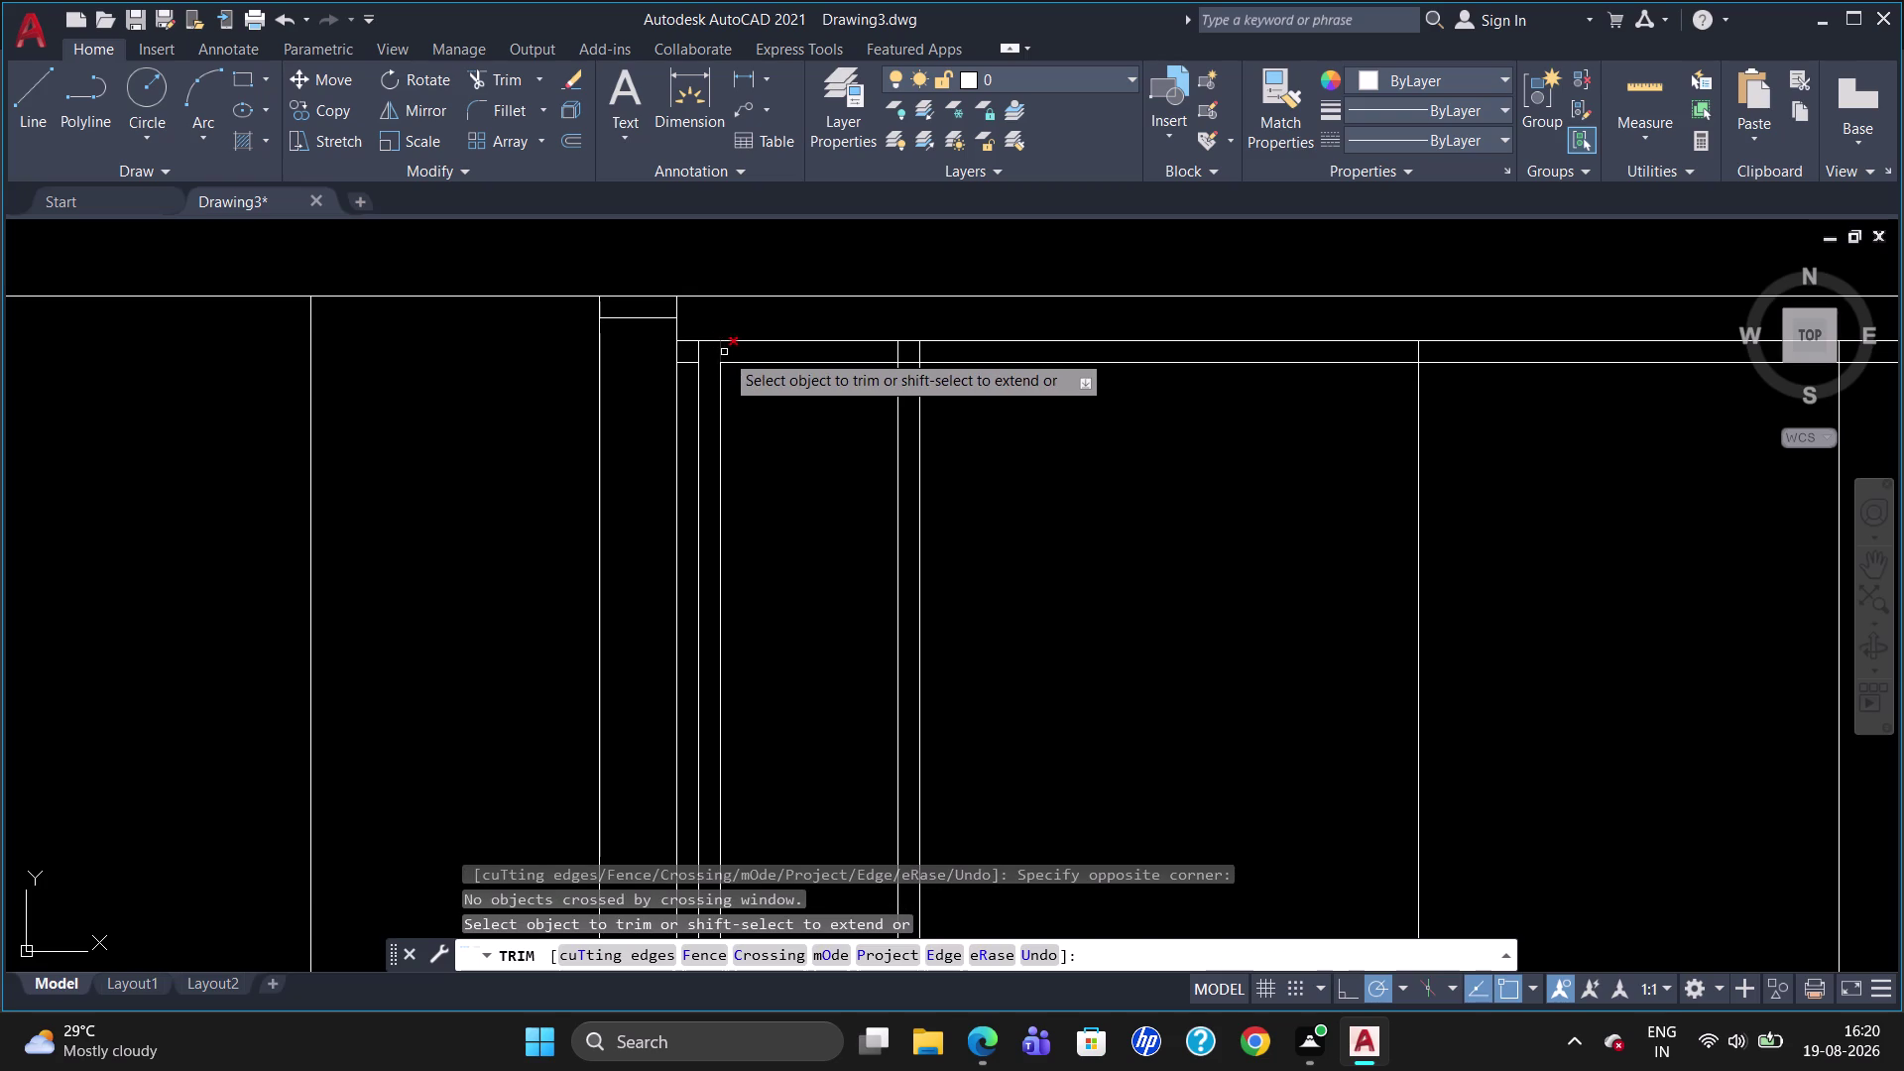
click(724, 352)
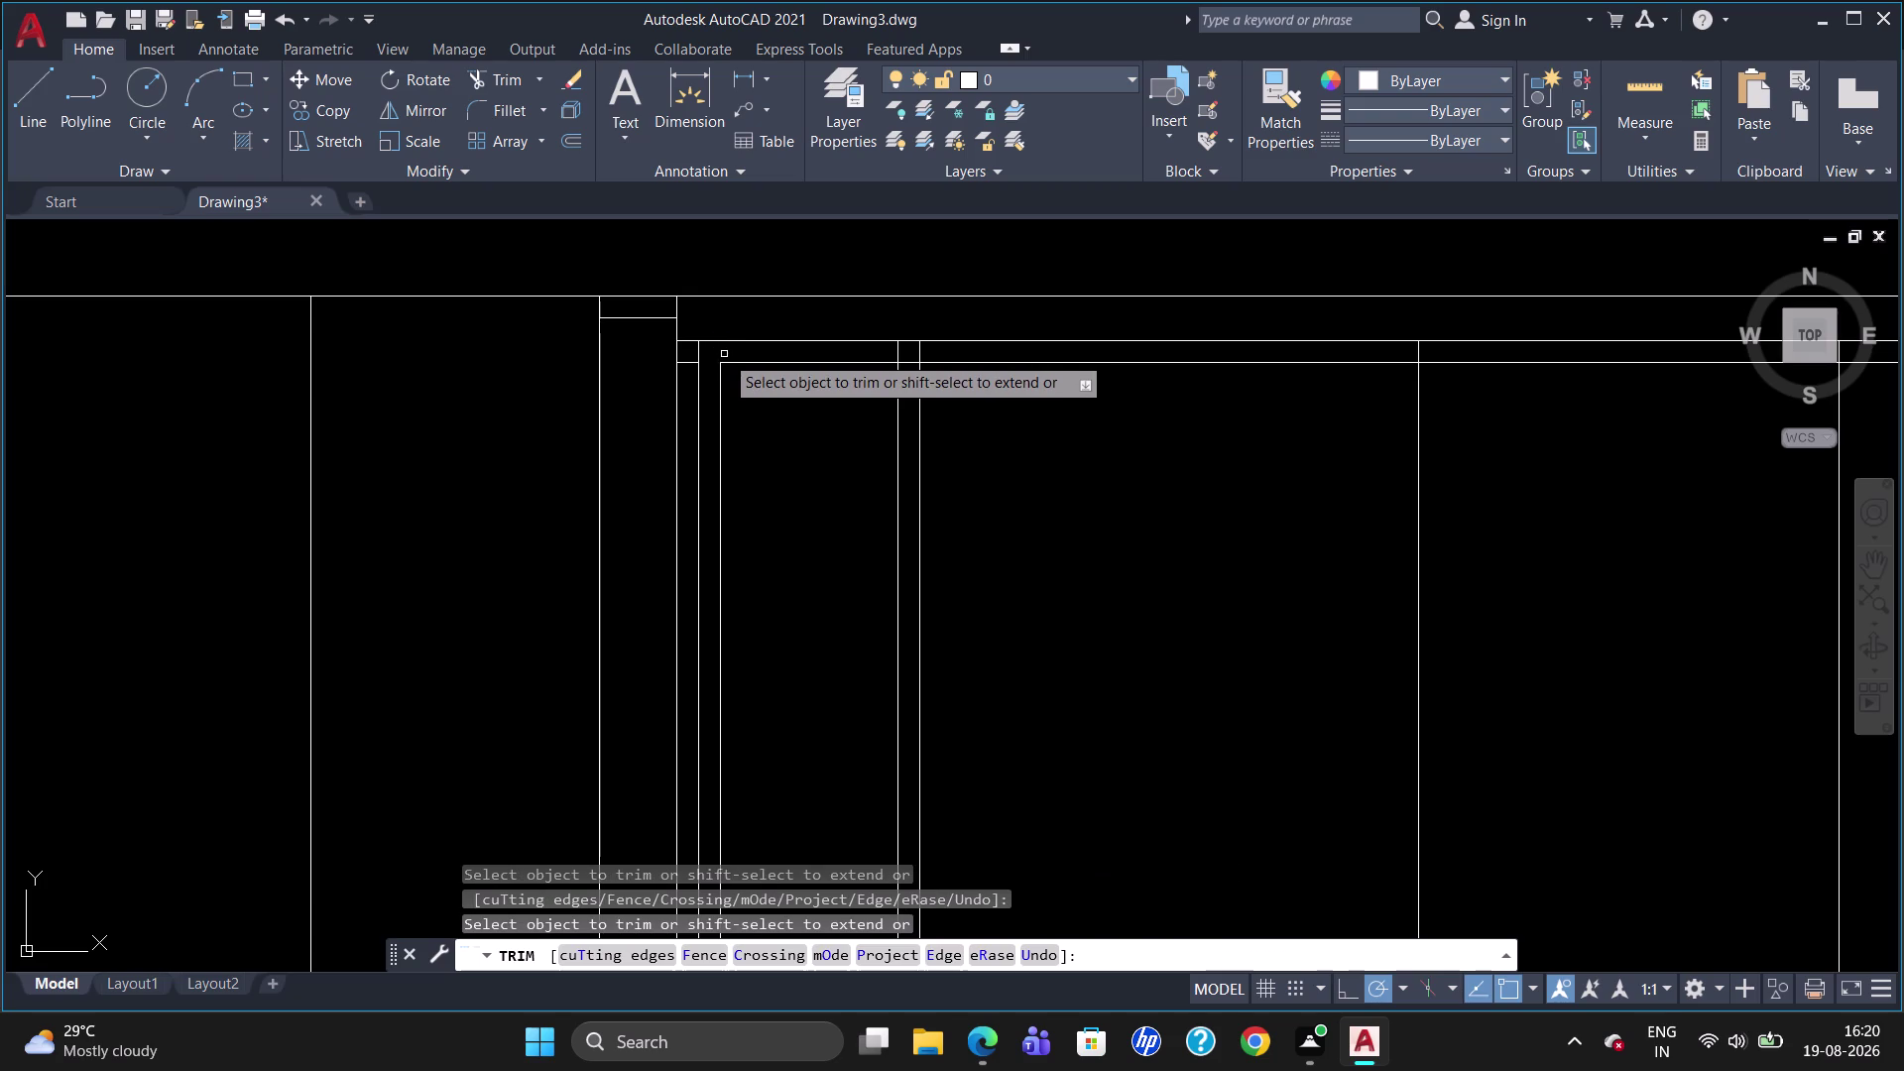
Trim the top inner line between the dividers and delete its leftover right-hand piece.
click(897, 354)
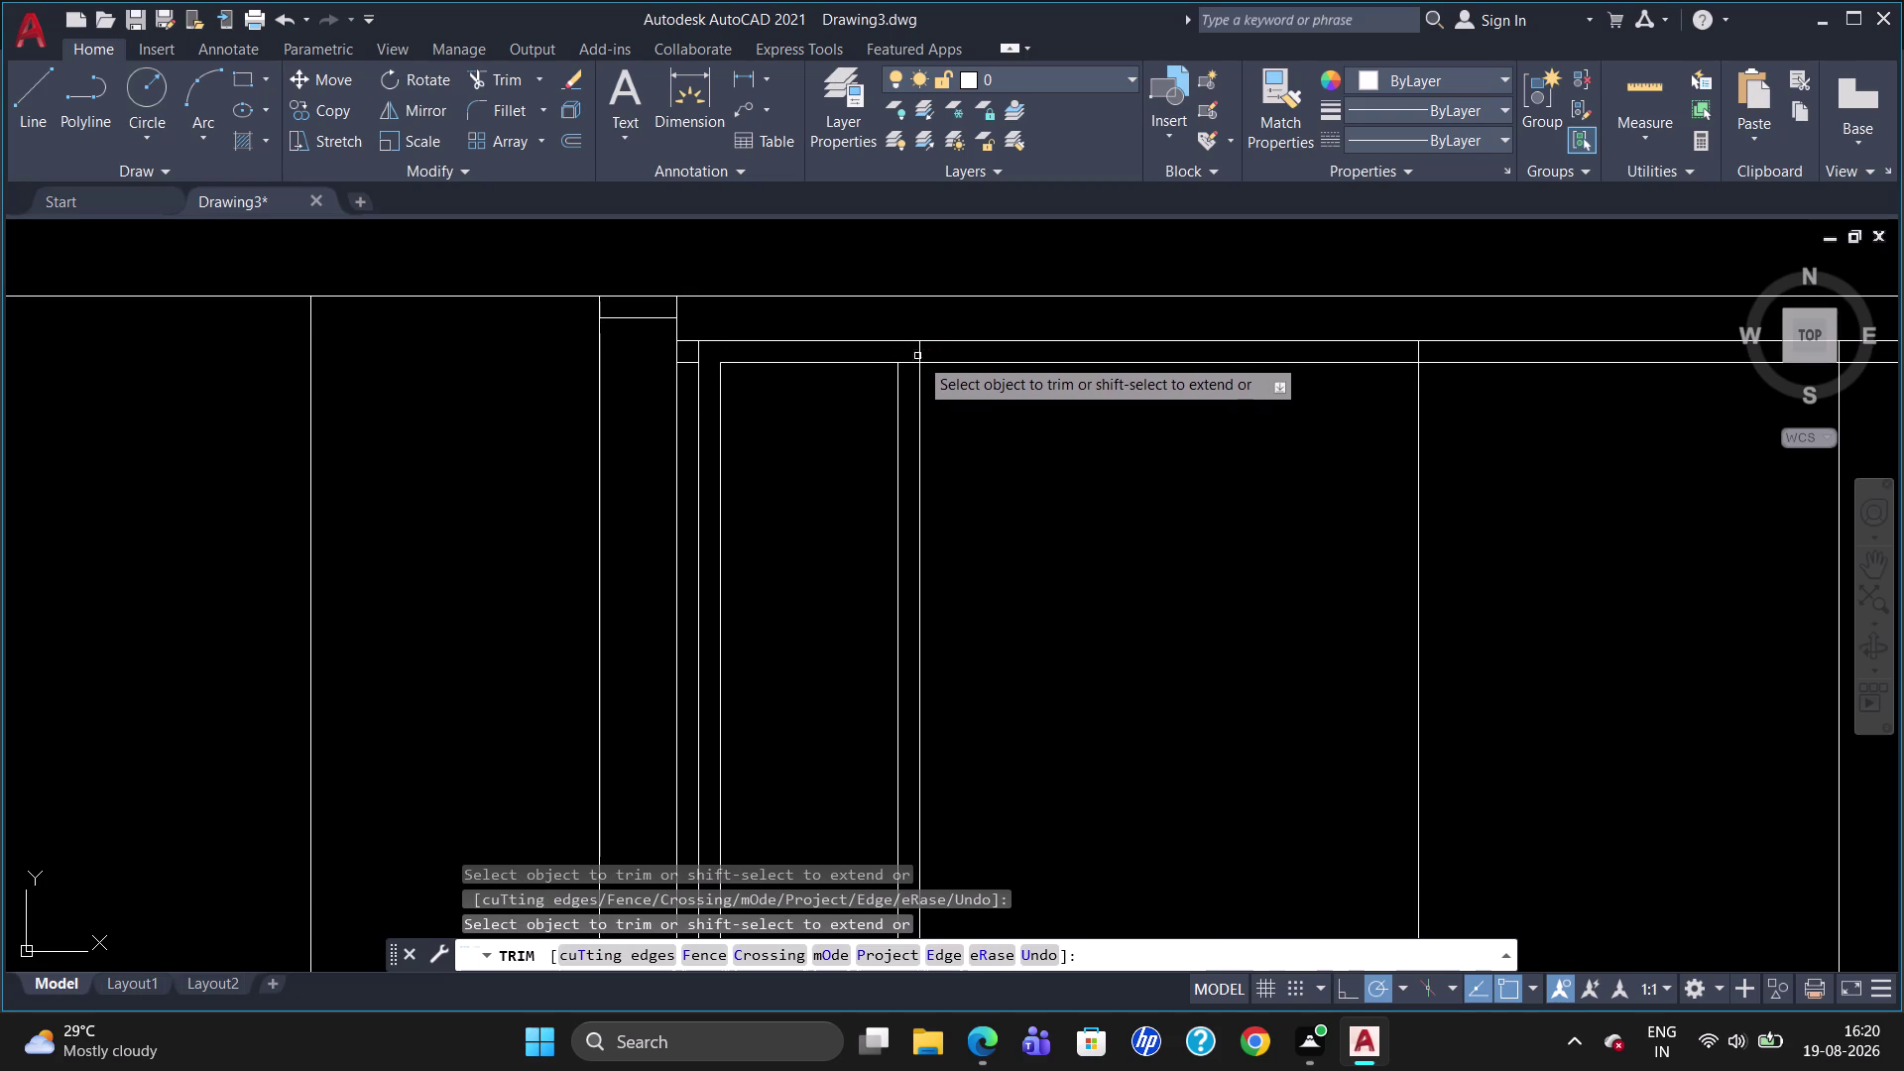
click(920, 353)
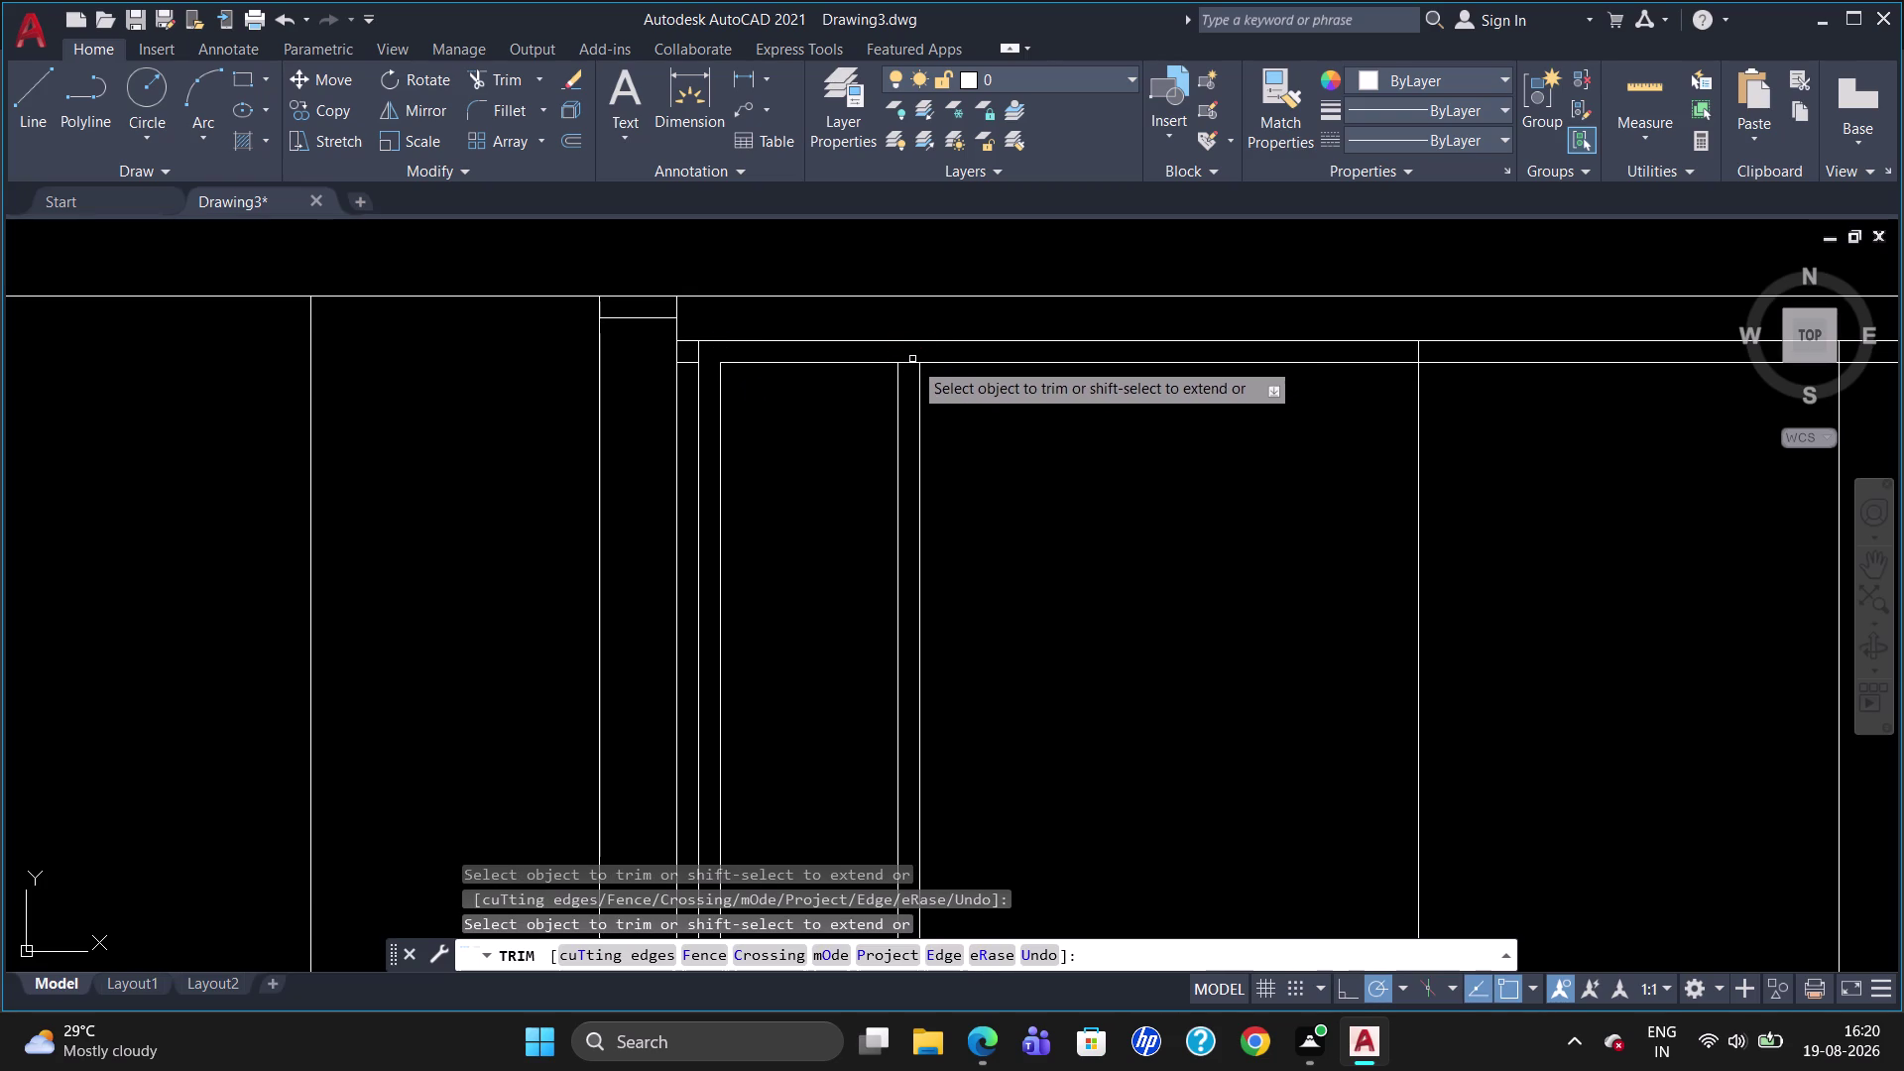
click(907, 363)
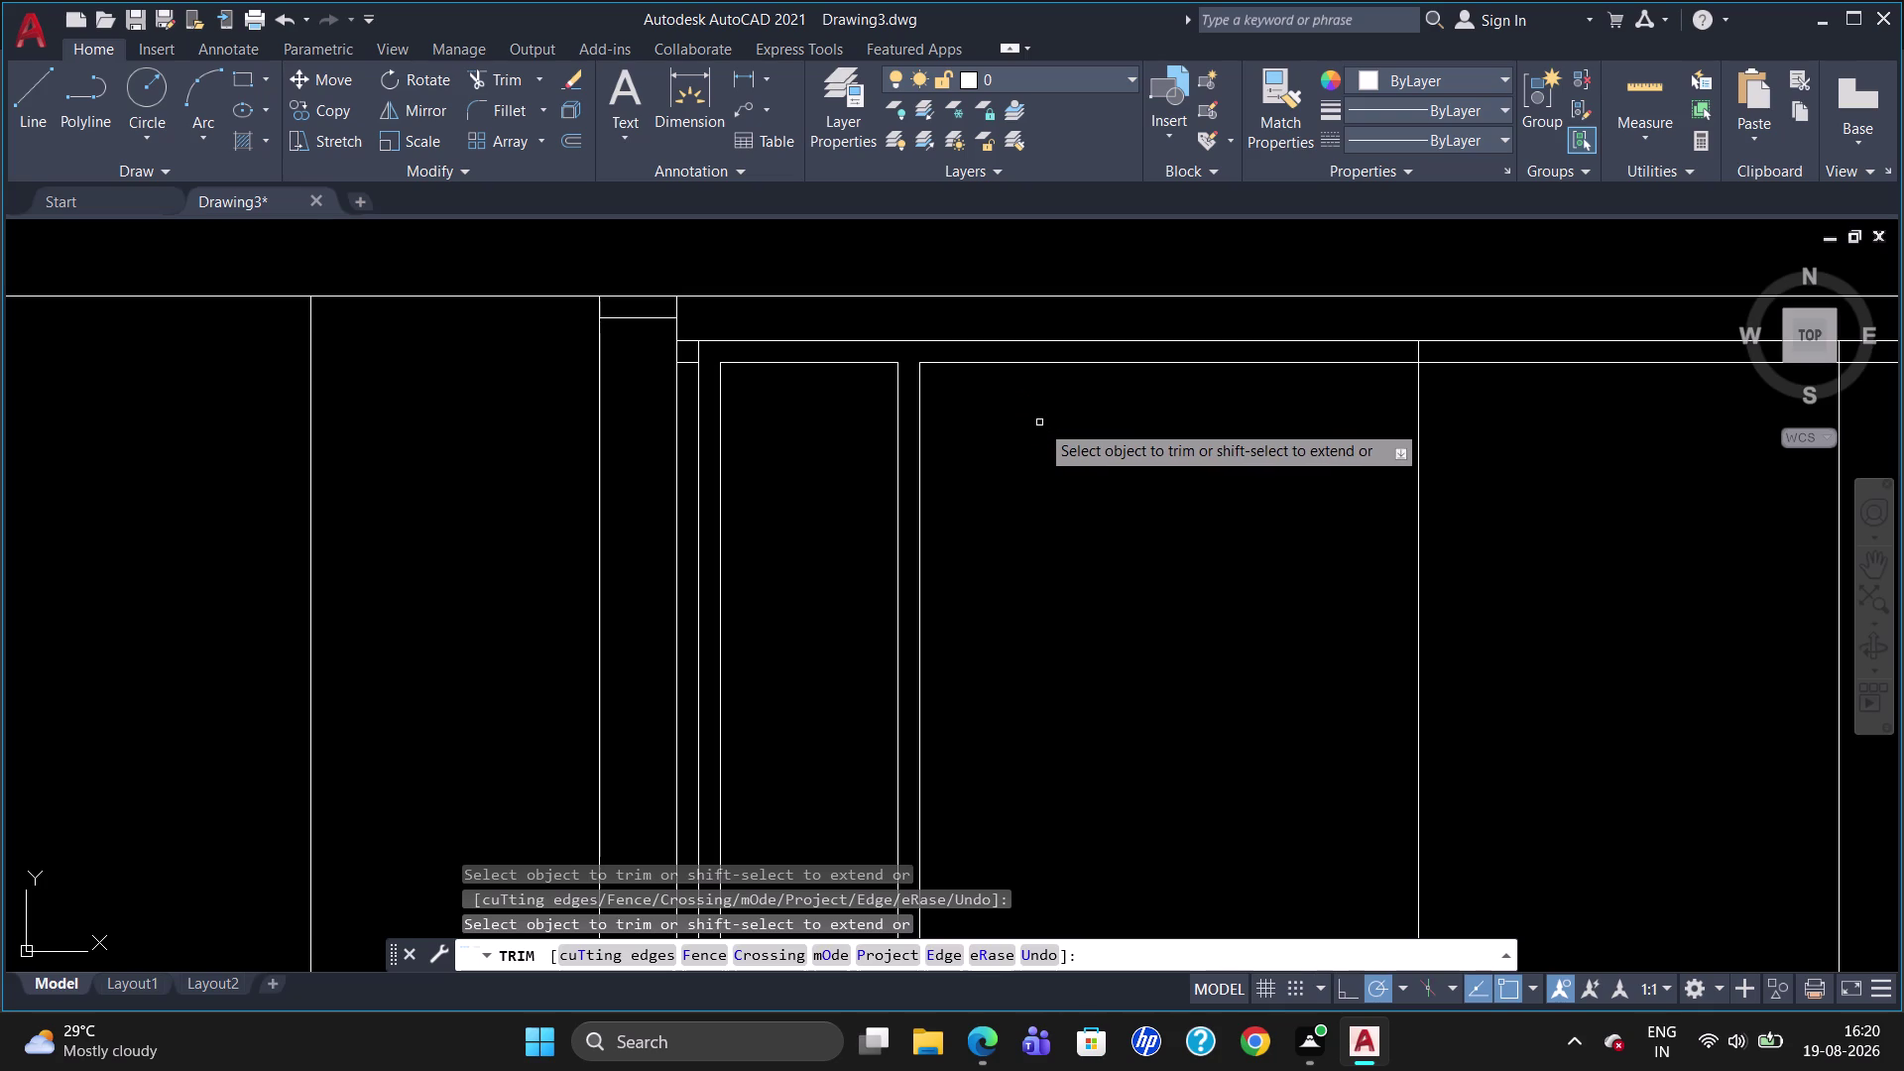
key(Escape)
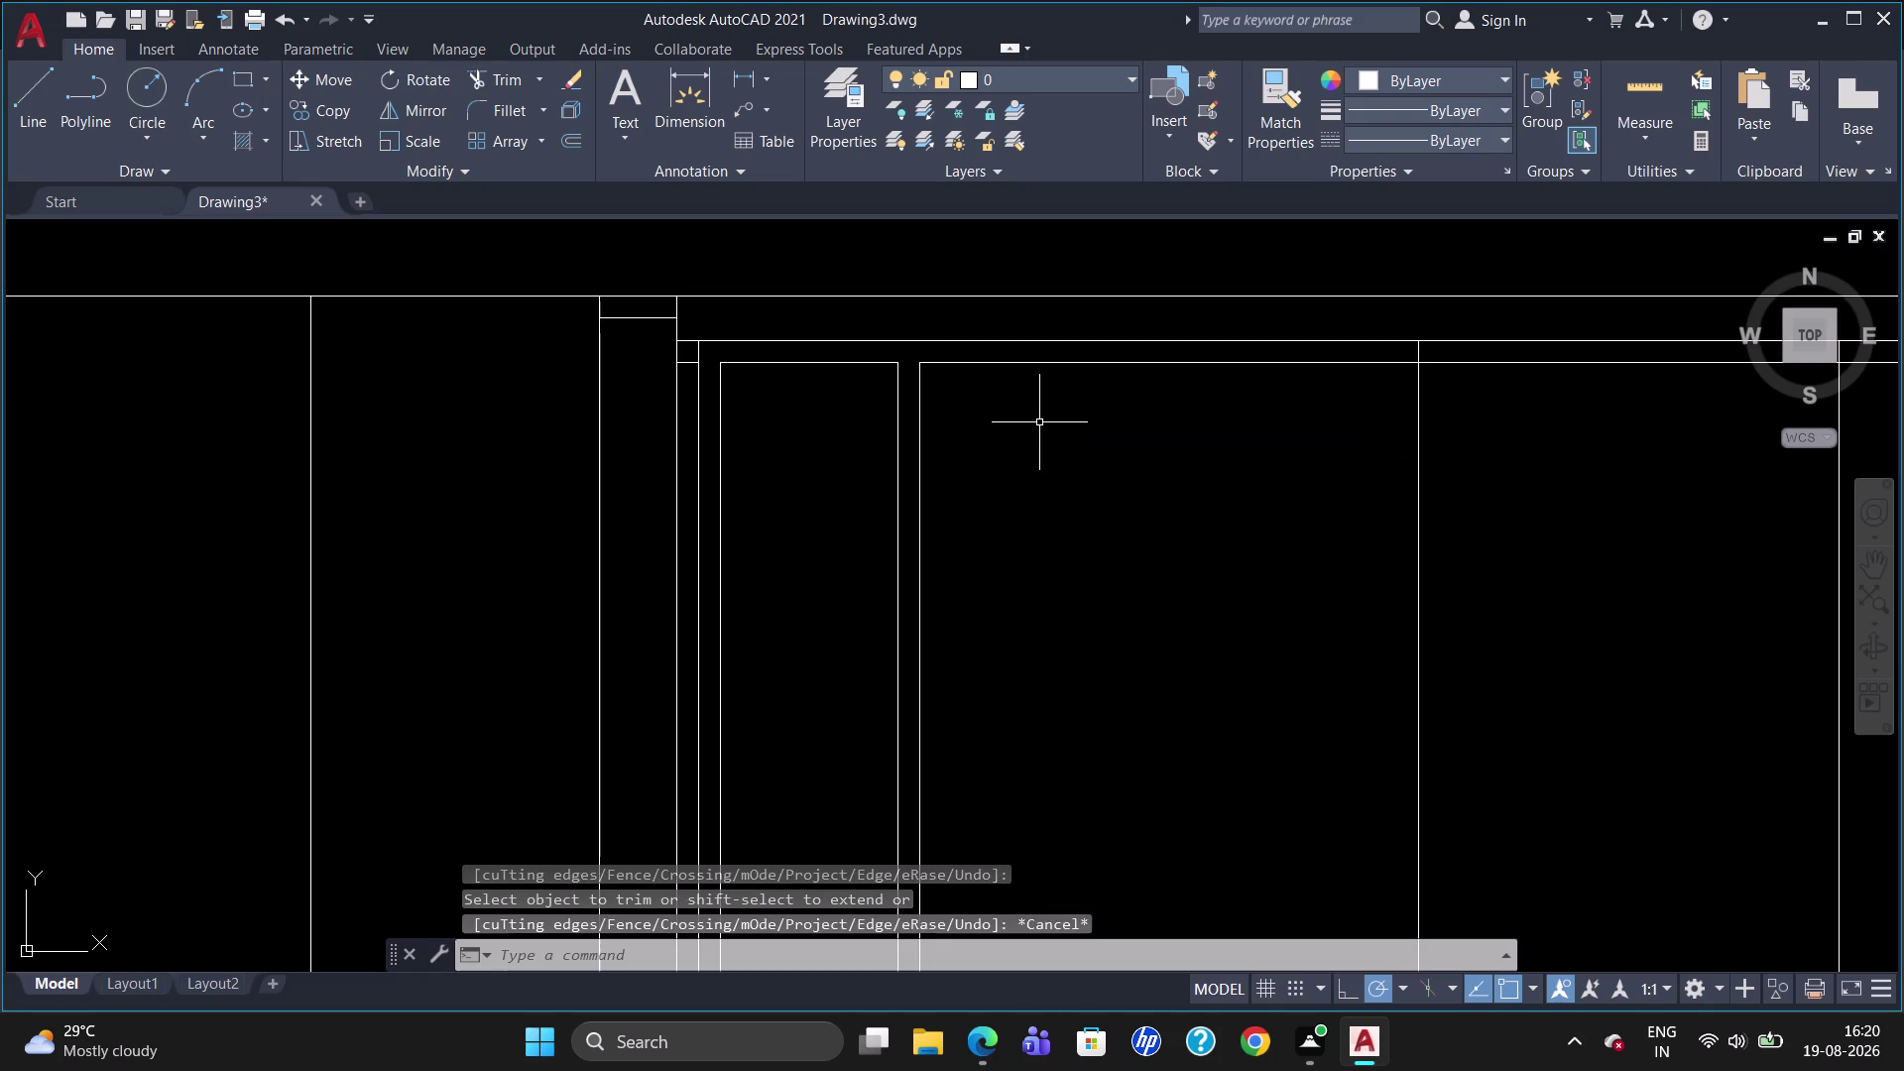
click(1039, 362)
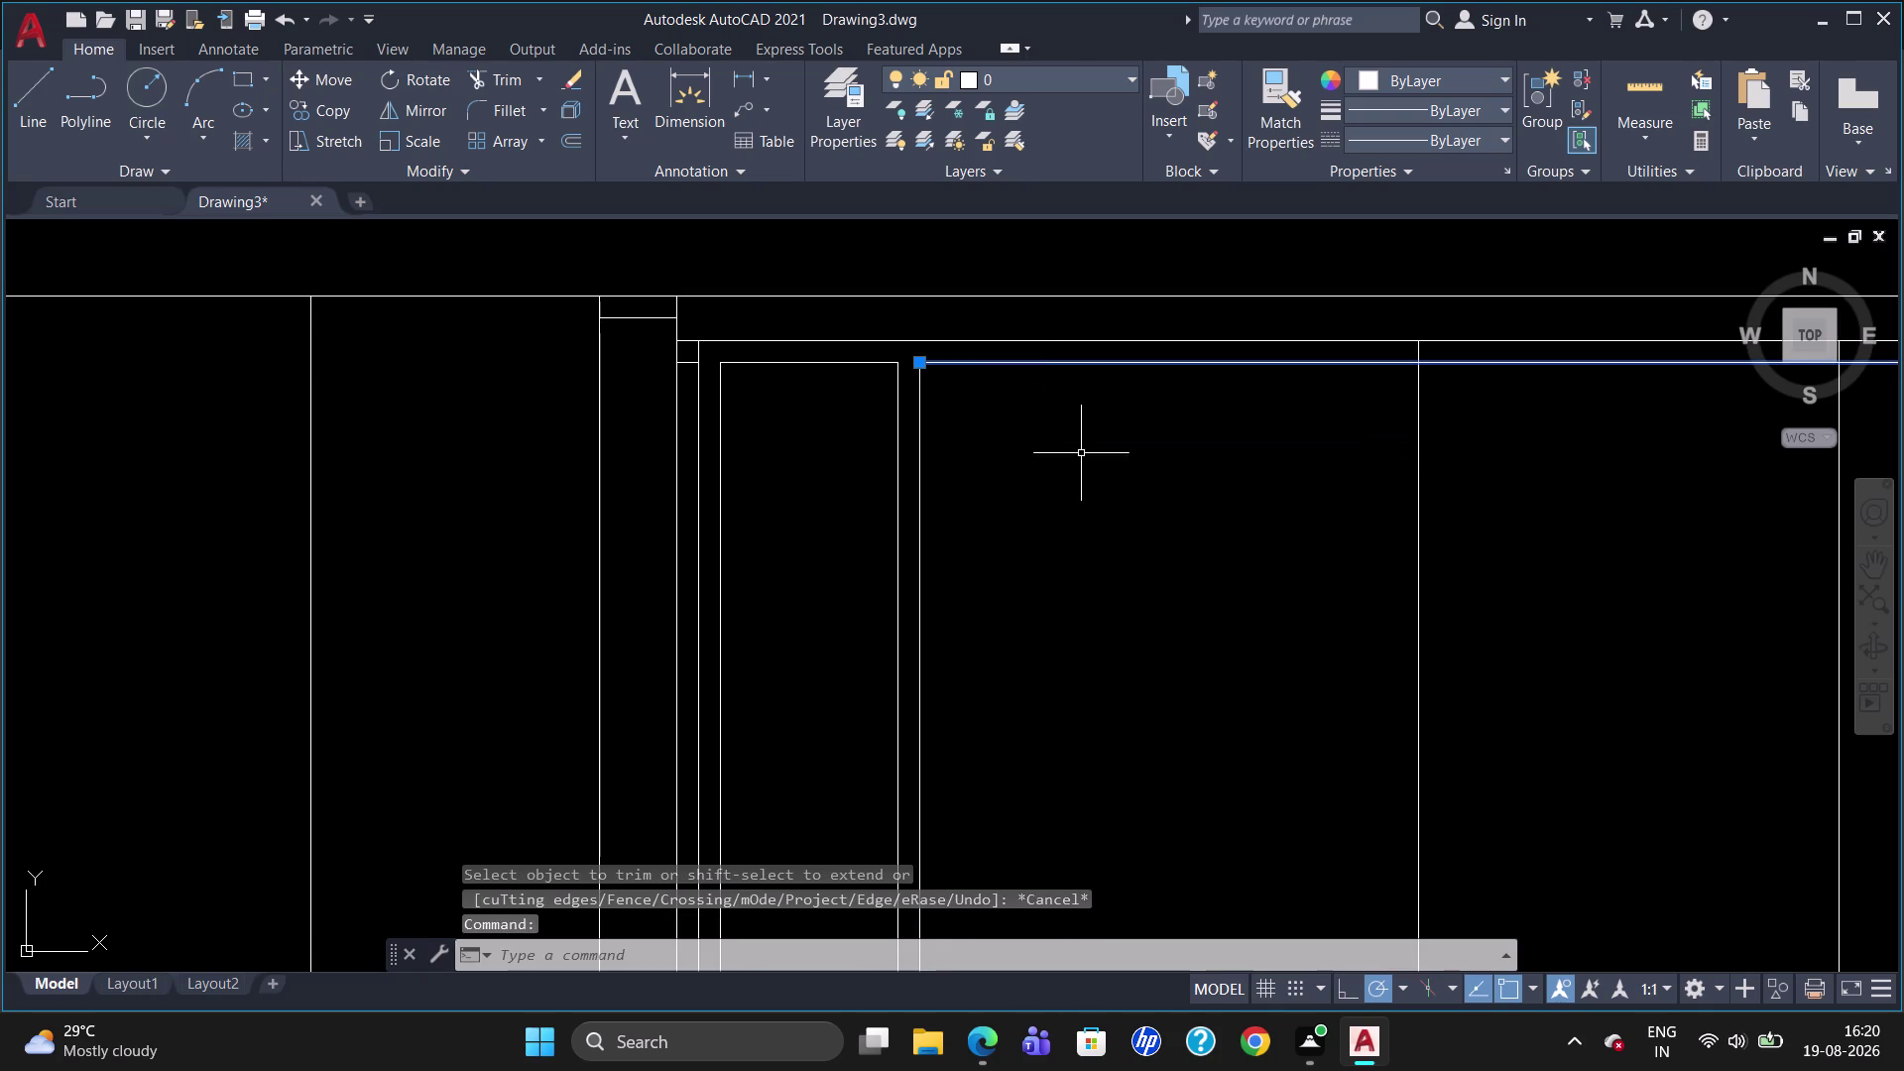
key(Delete)
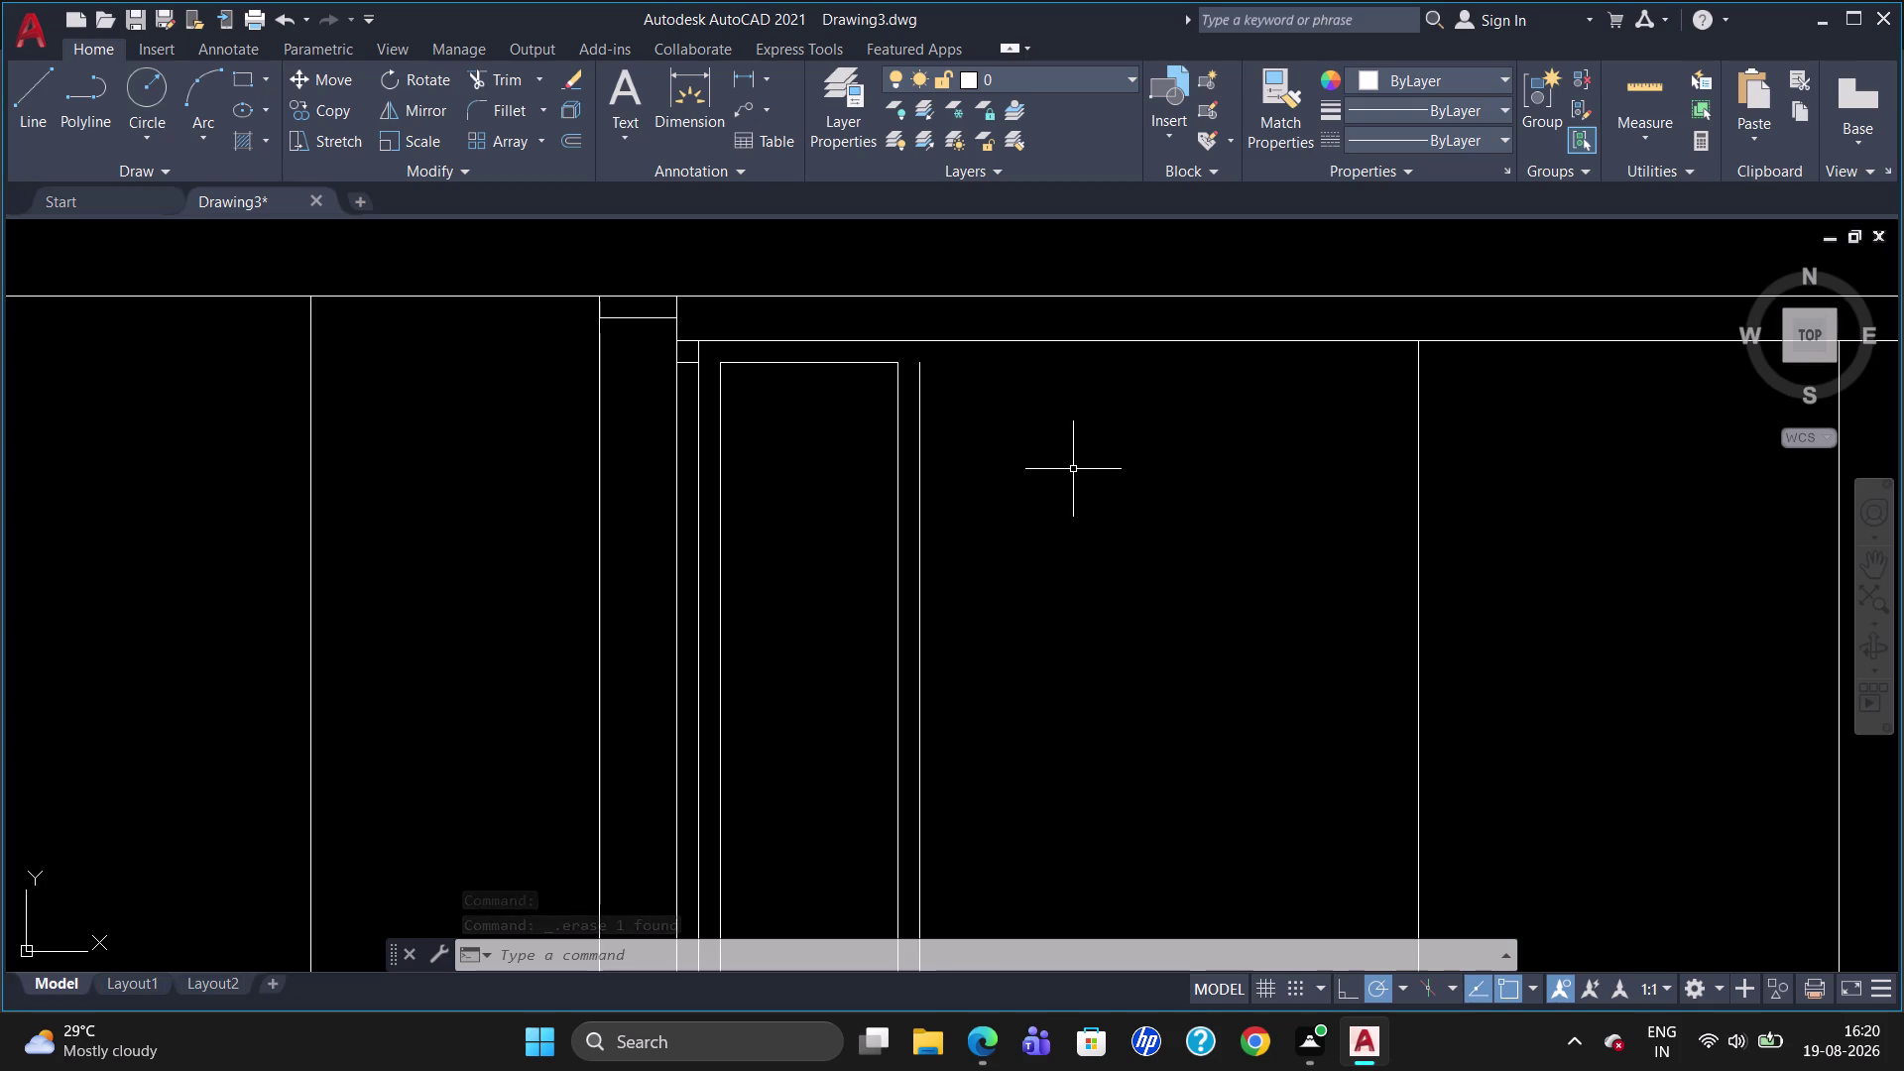
Try extending a line up to the top frame line as boundary, then cancel.
text(EX)
key(Return)
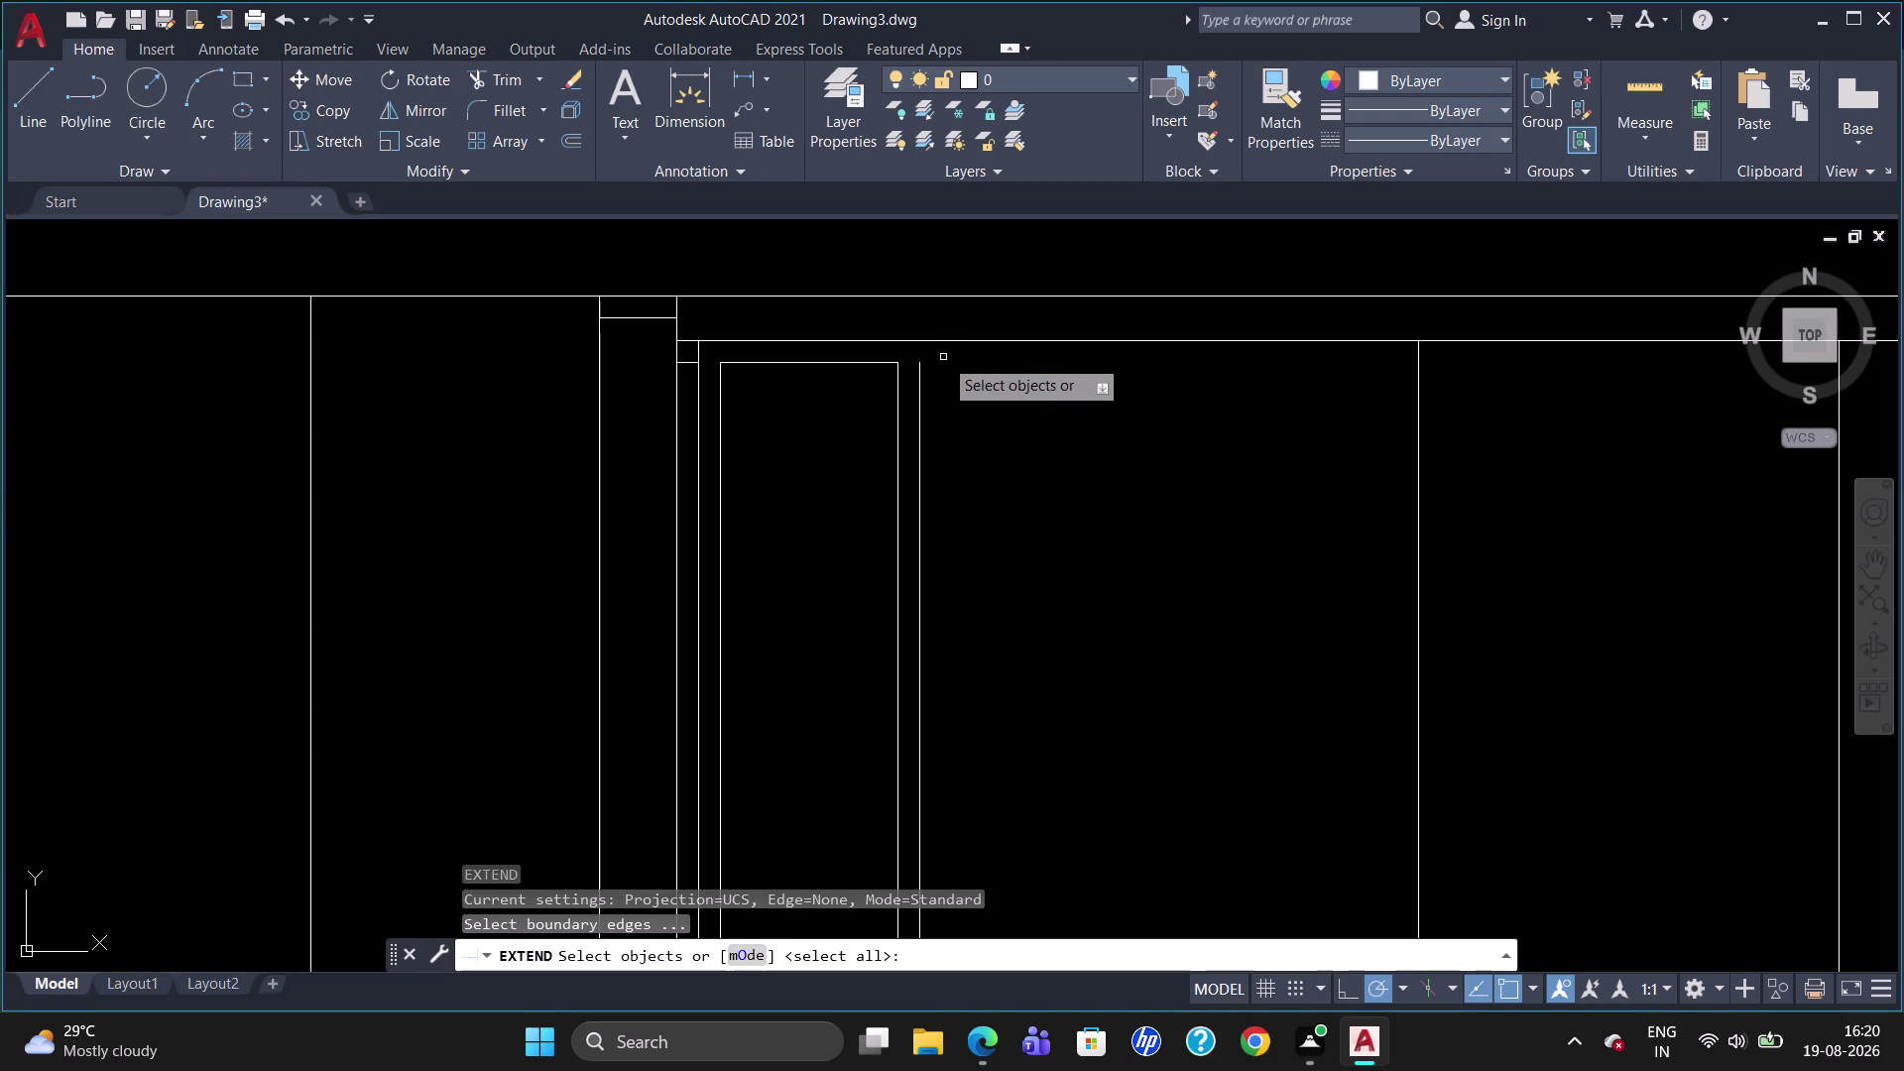
click(949, 341)
key(Return)
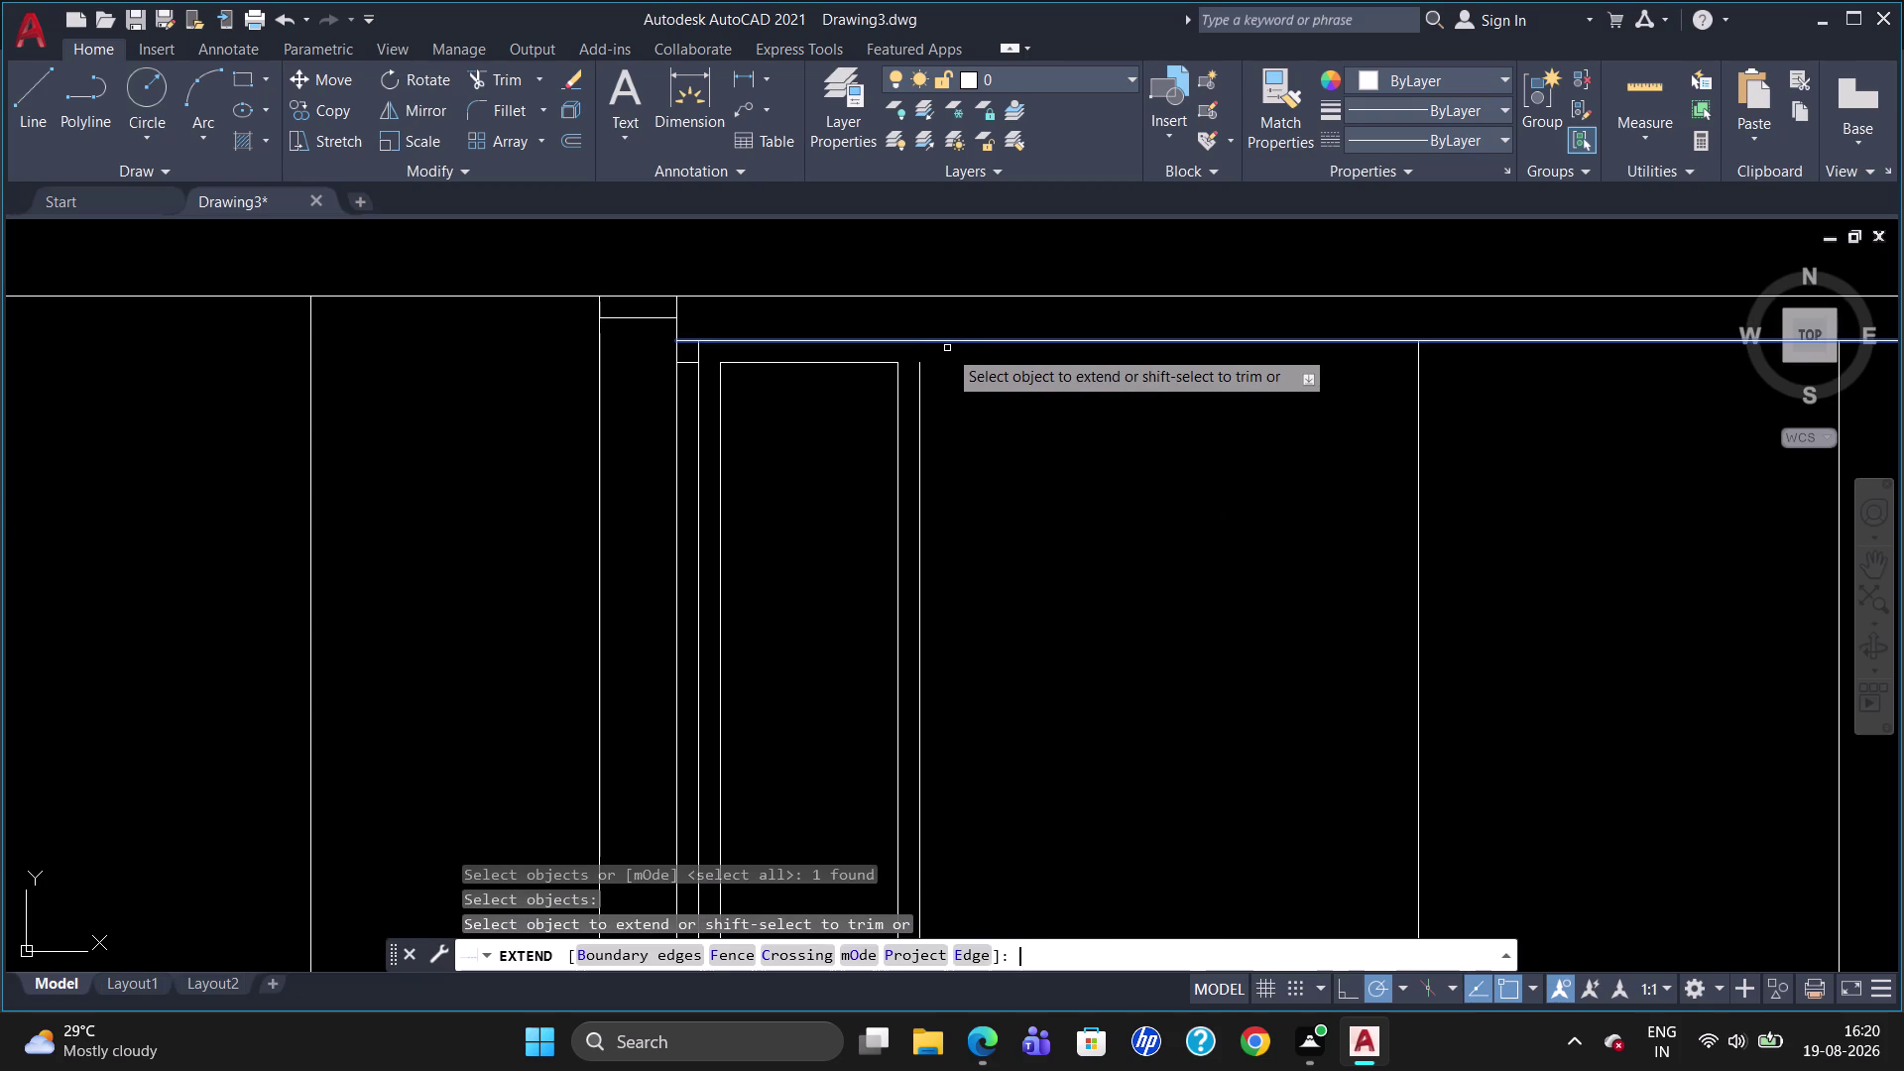
click(921, 433)
scroll(down, 3)
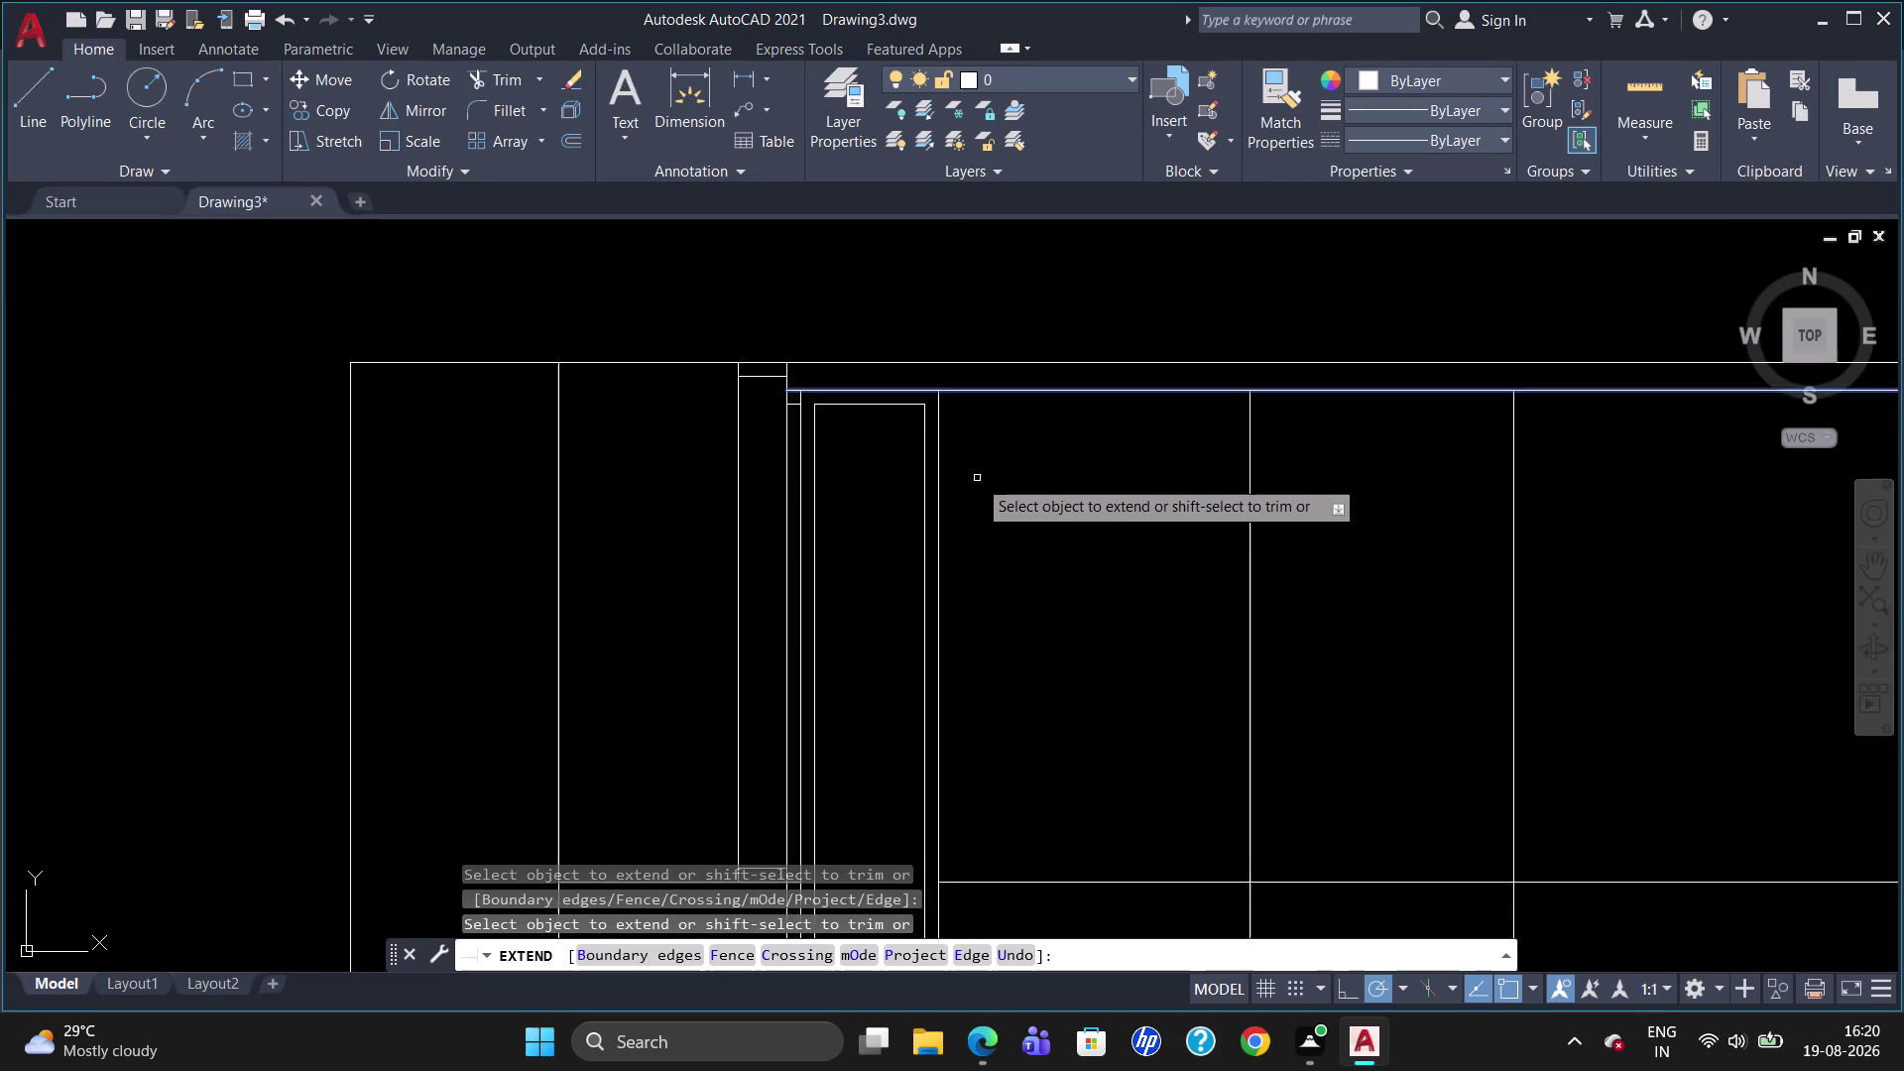
scroll(down, 3)
key(Escape)
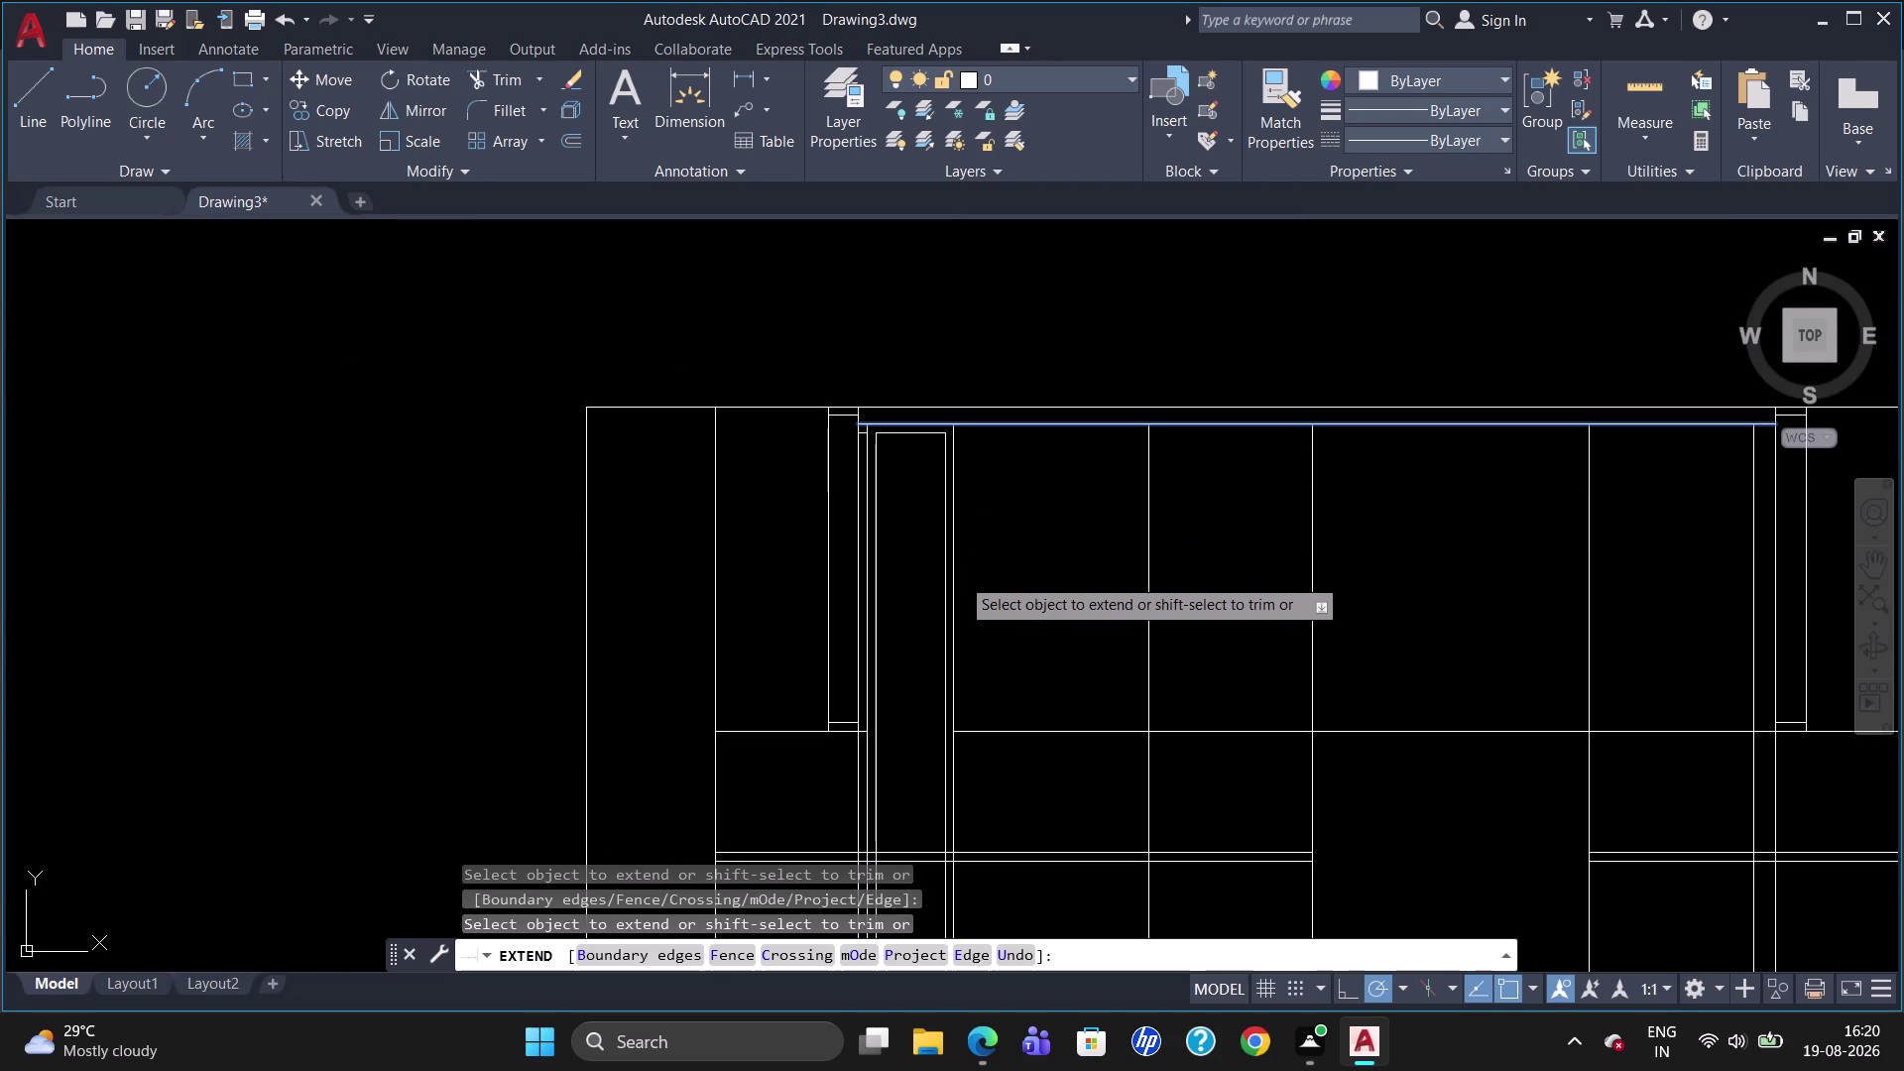
Erase the stray line near the top edge of the unit.
scroll(up, 3)
click(804, 327)
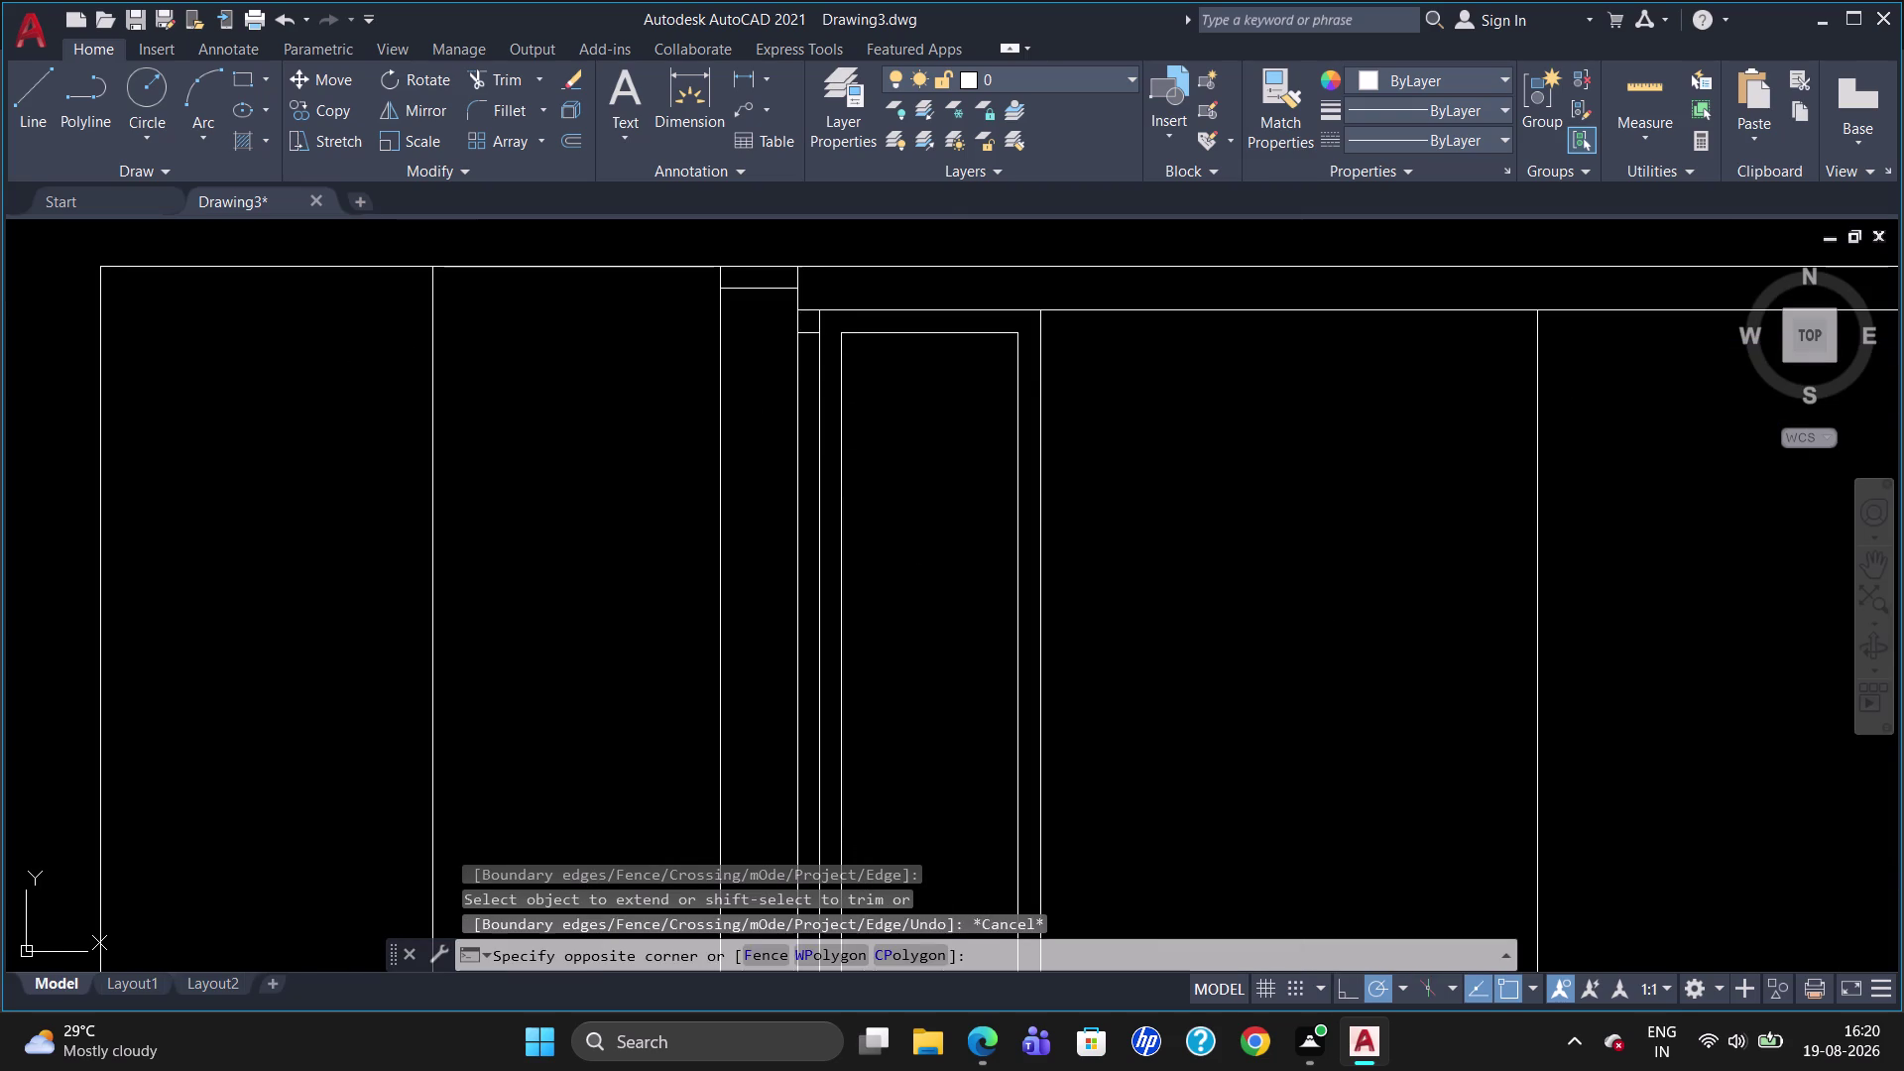
click(804, 332)
key(Delete)
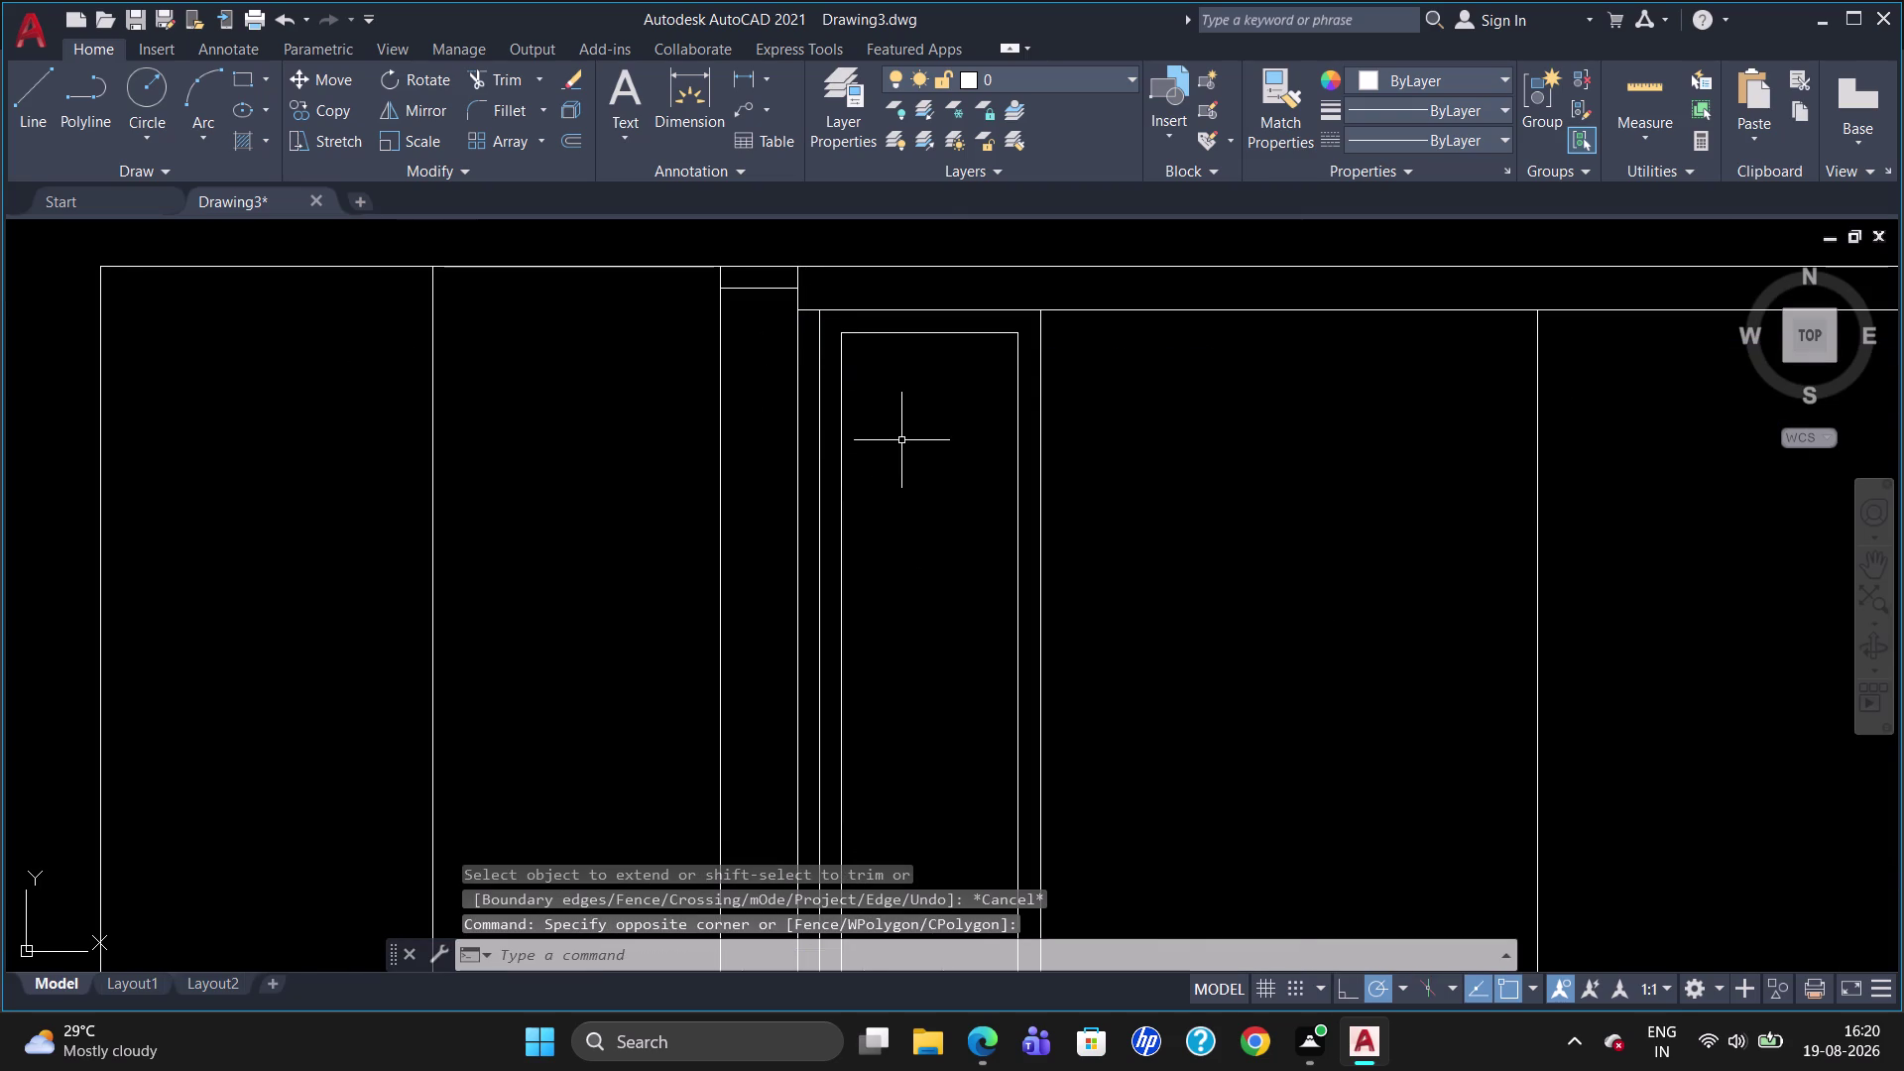
scroll(down, 3)
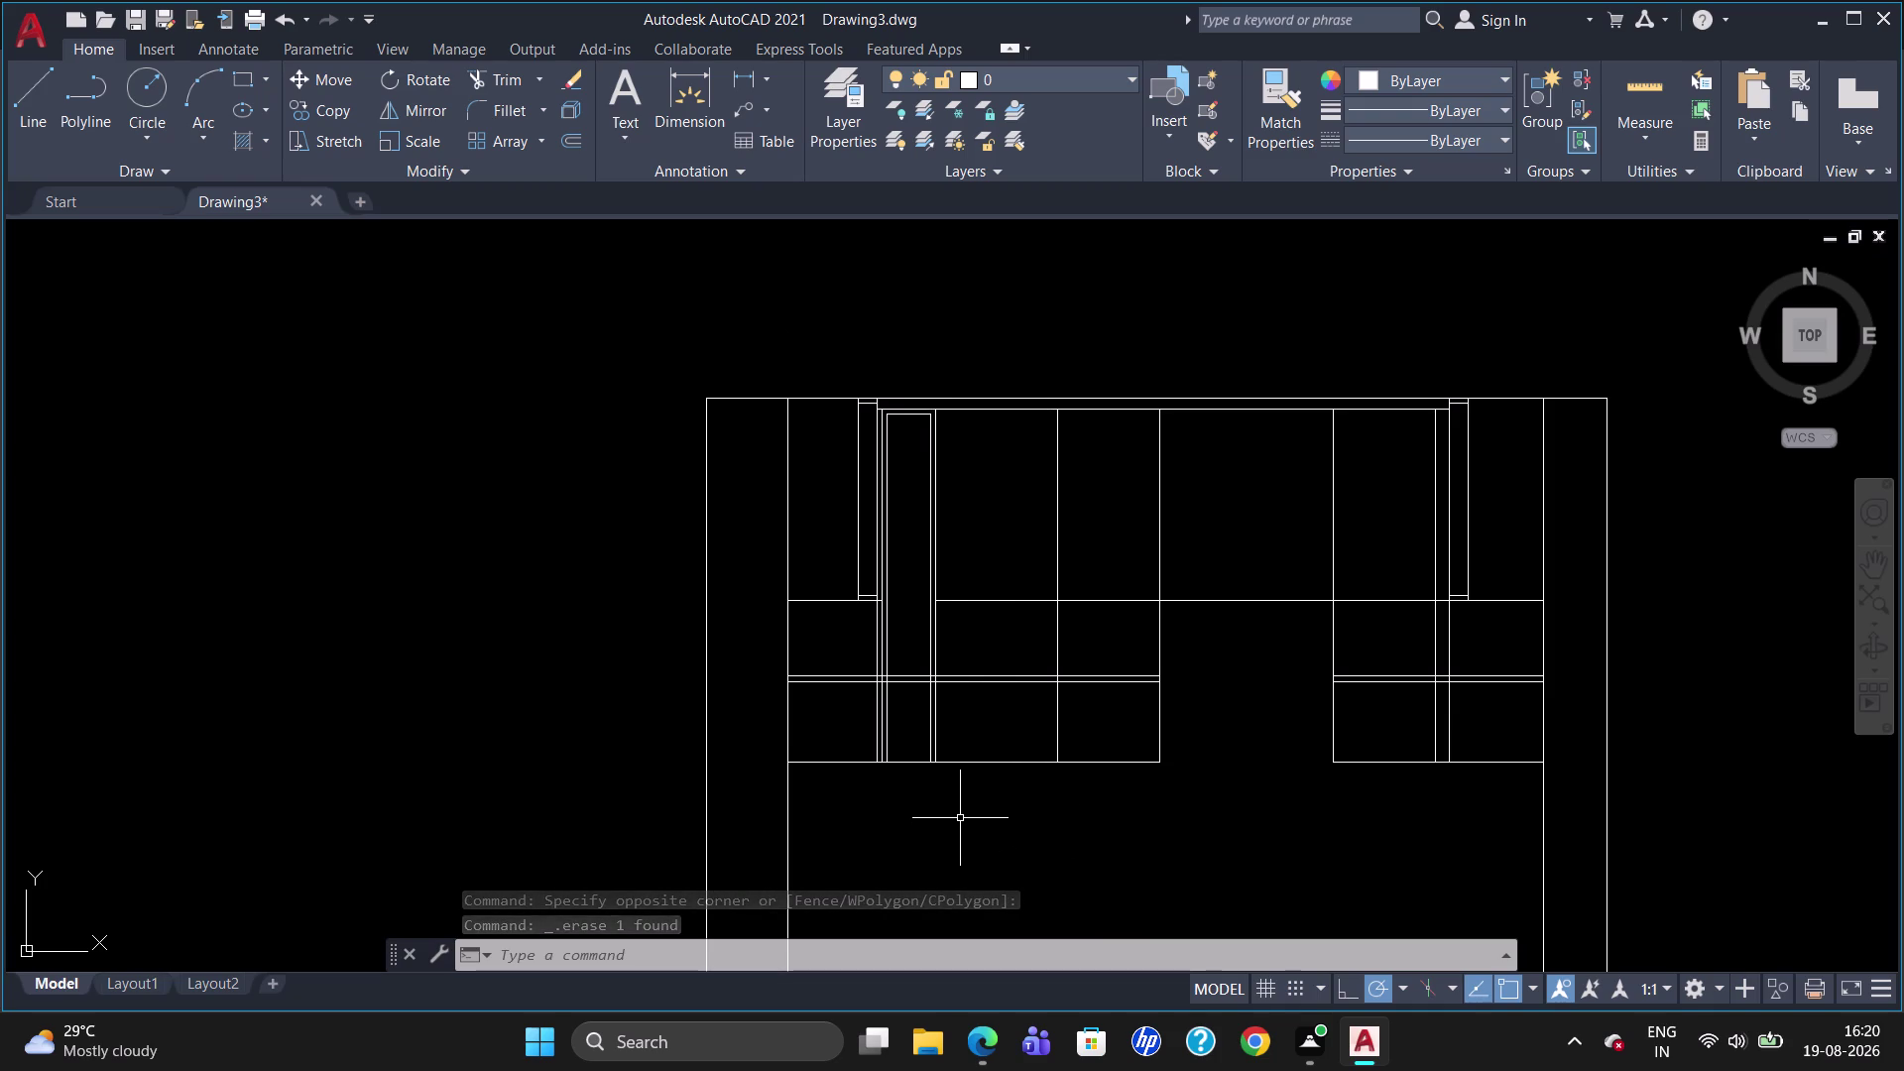
scroll(up, 3)
scroll(up, 3)
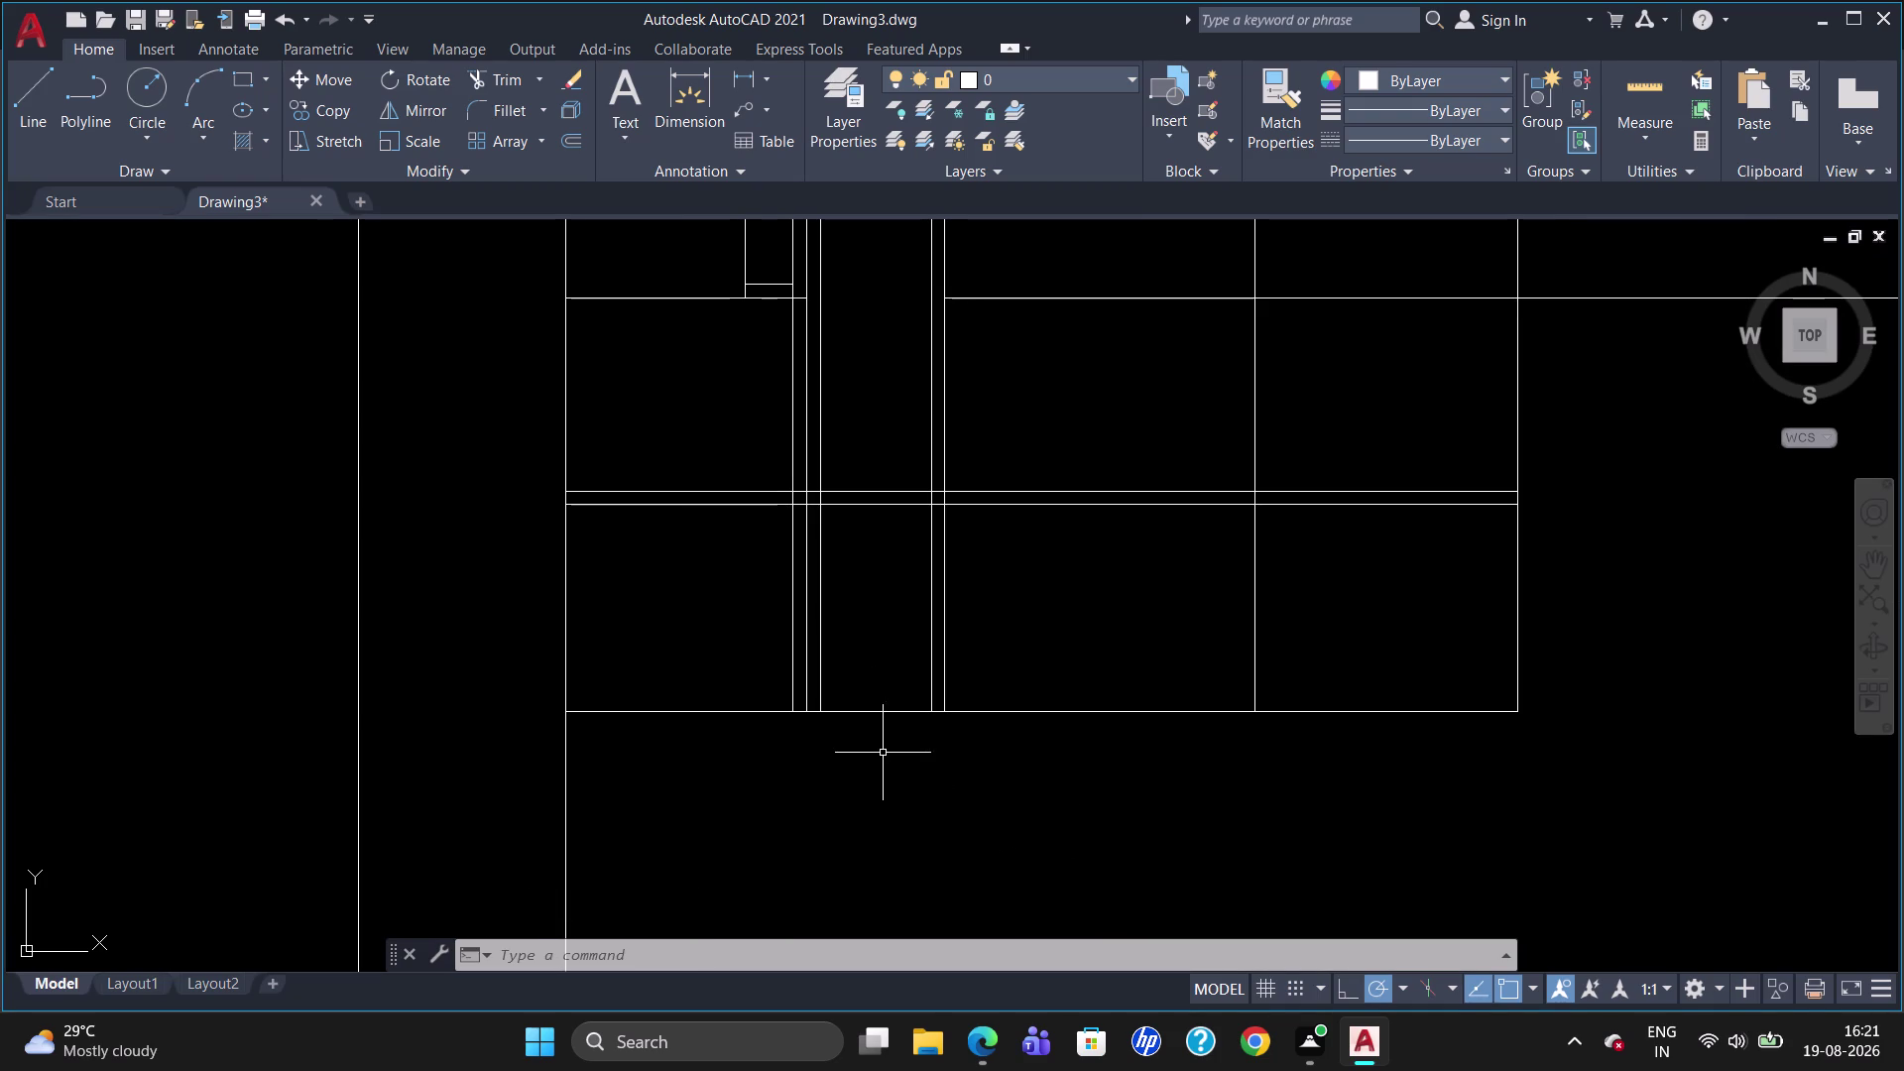
Offset the bottom shelf edge by 20 units to make a parallel line.
key(o)
key(Return)
text(20)
key(Return)
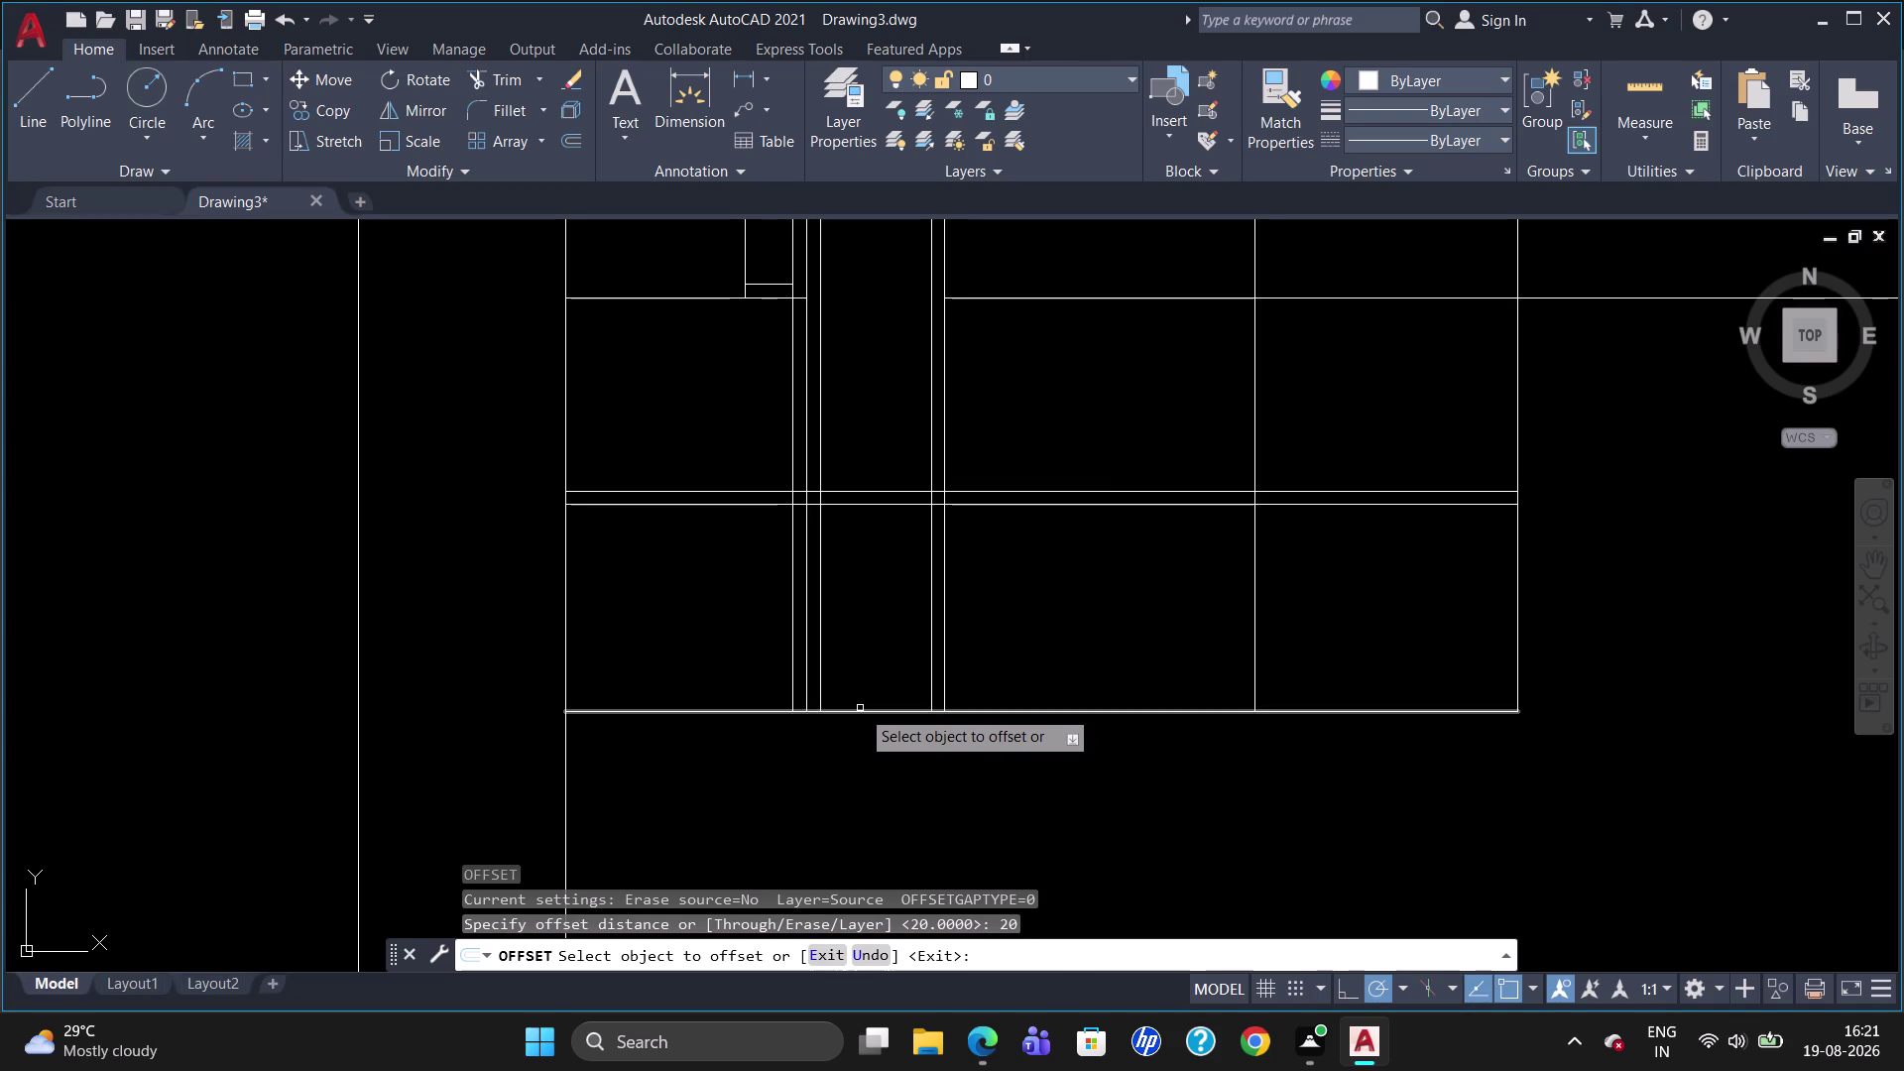
click(860, 709)
click(861, 717)
click(864, 710)
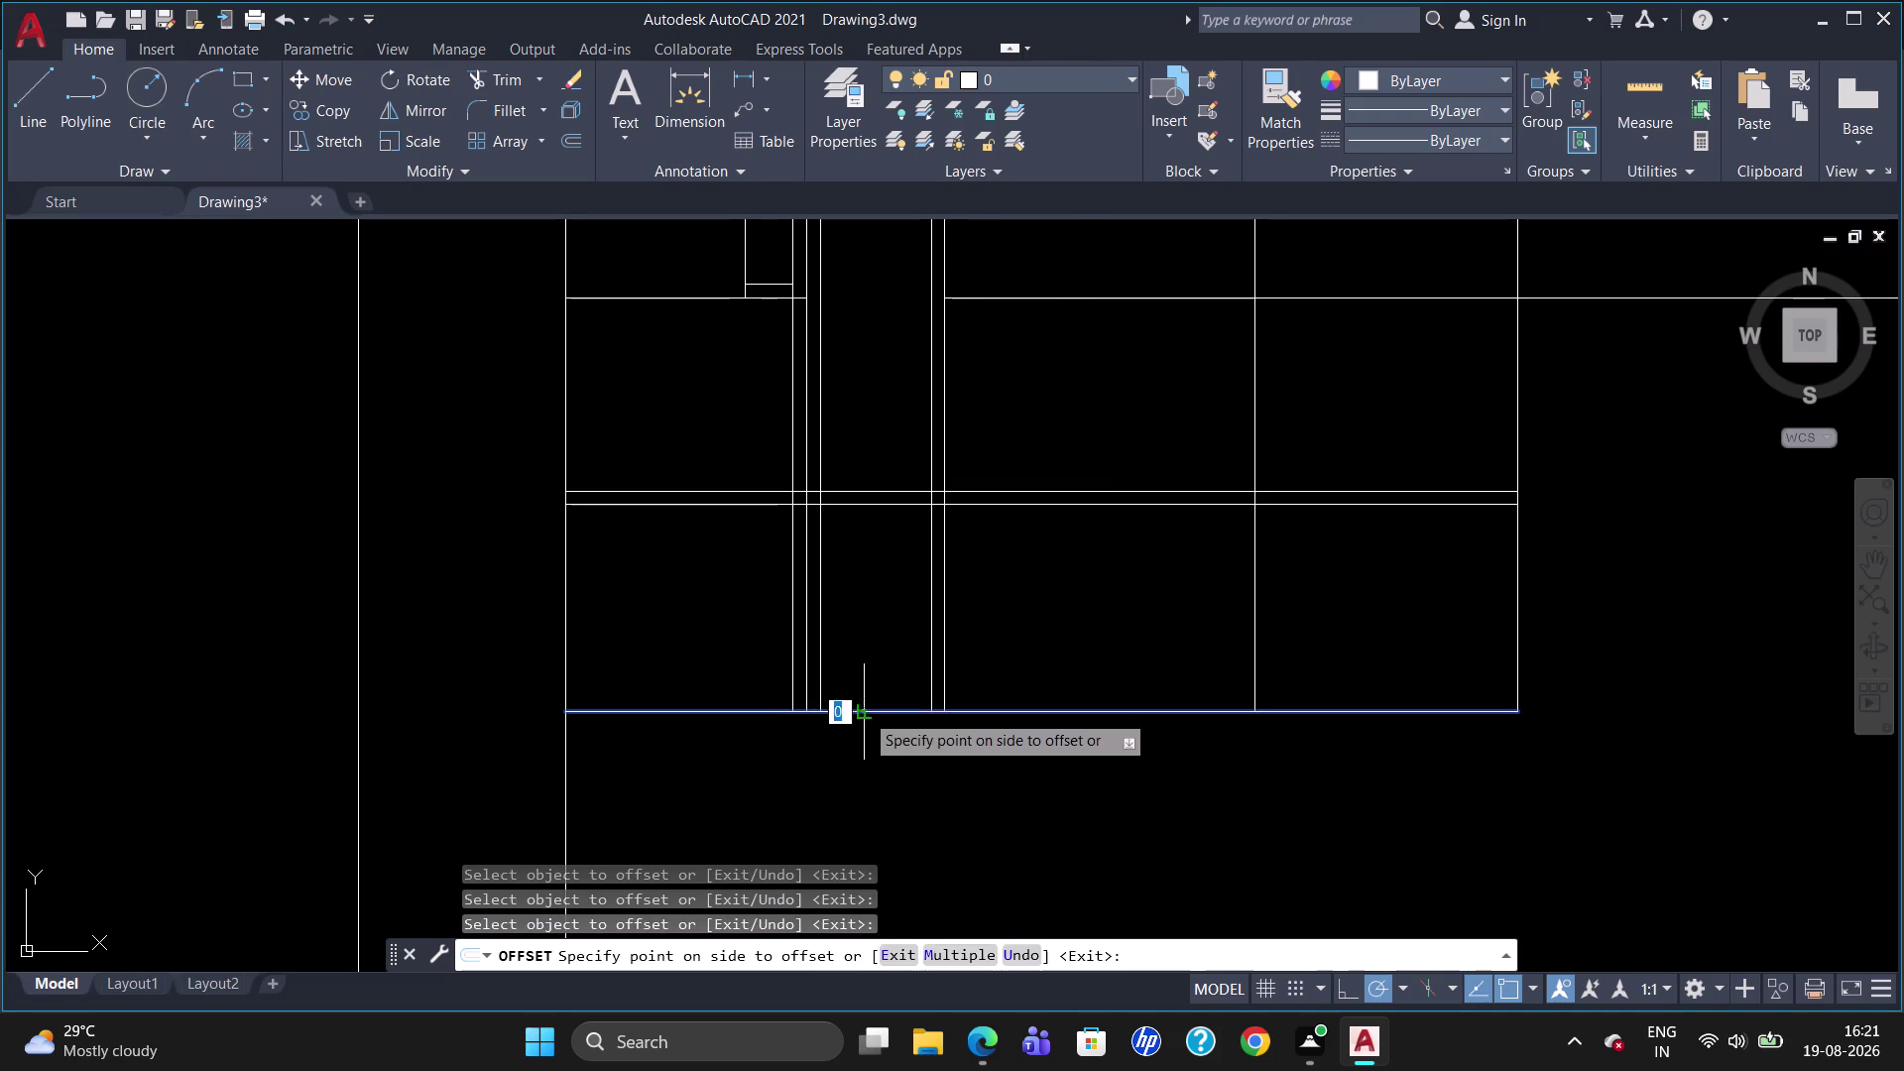
click(870, 684)
key(Escape)
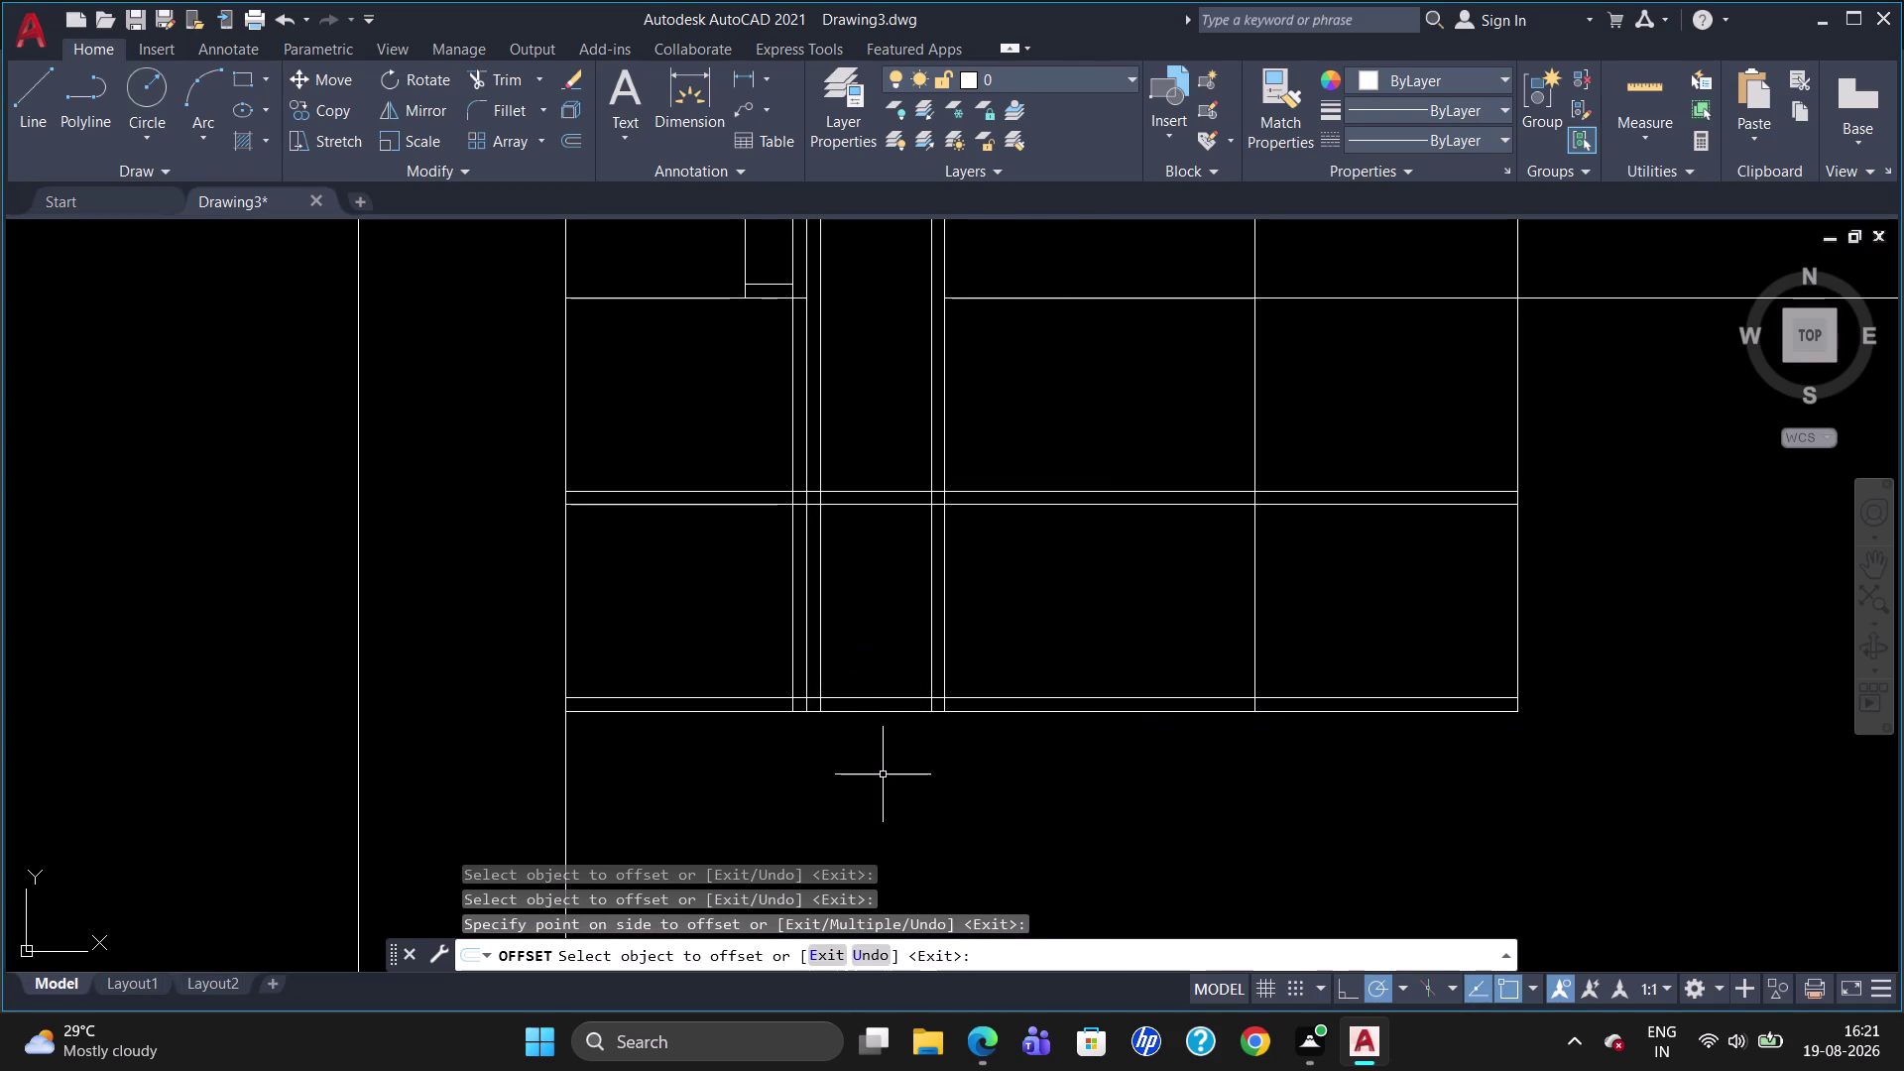
Trim the short bottom segments between the dividers.
text(TR)
key(Return)
key(Return)
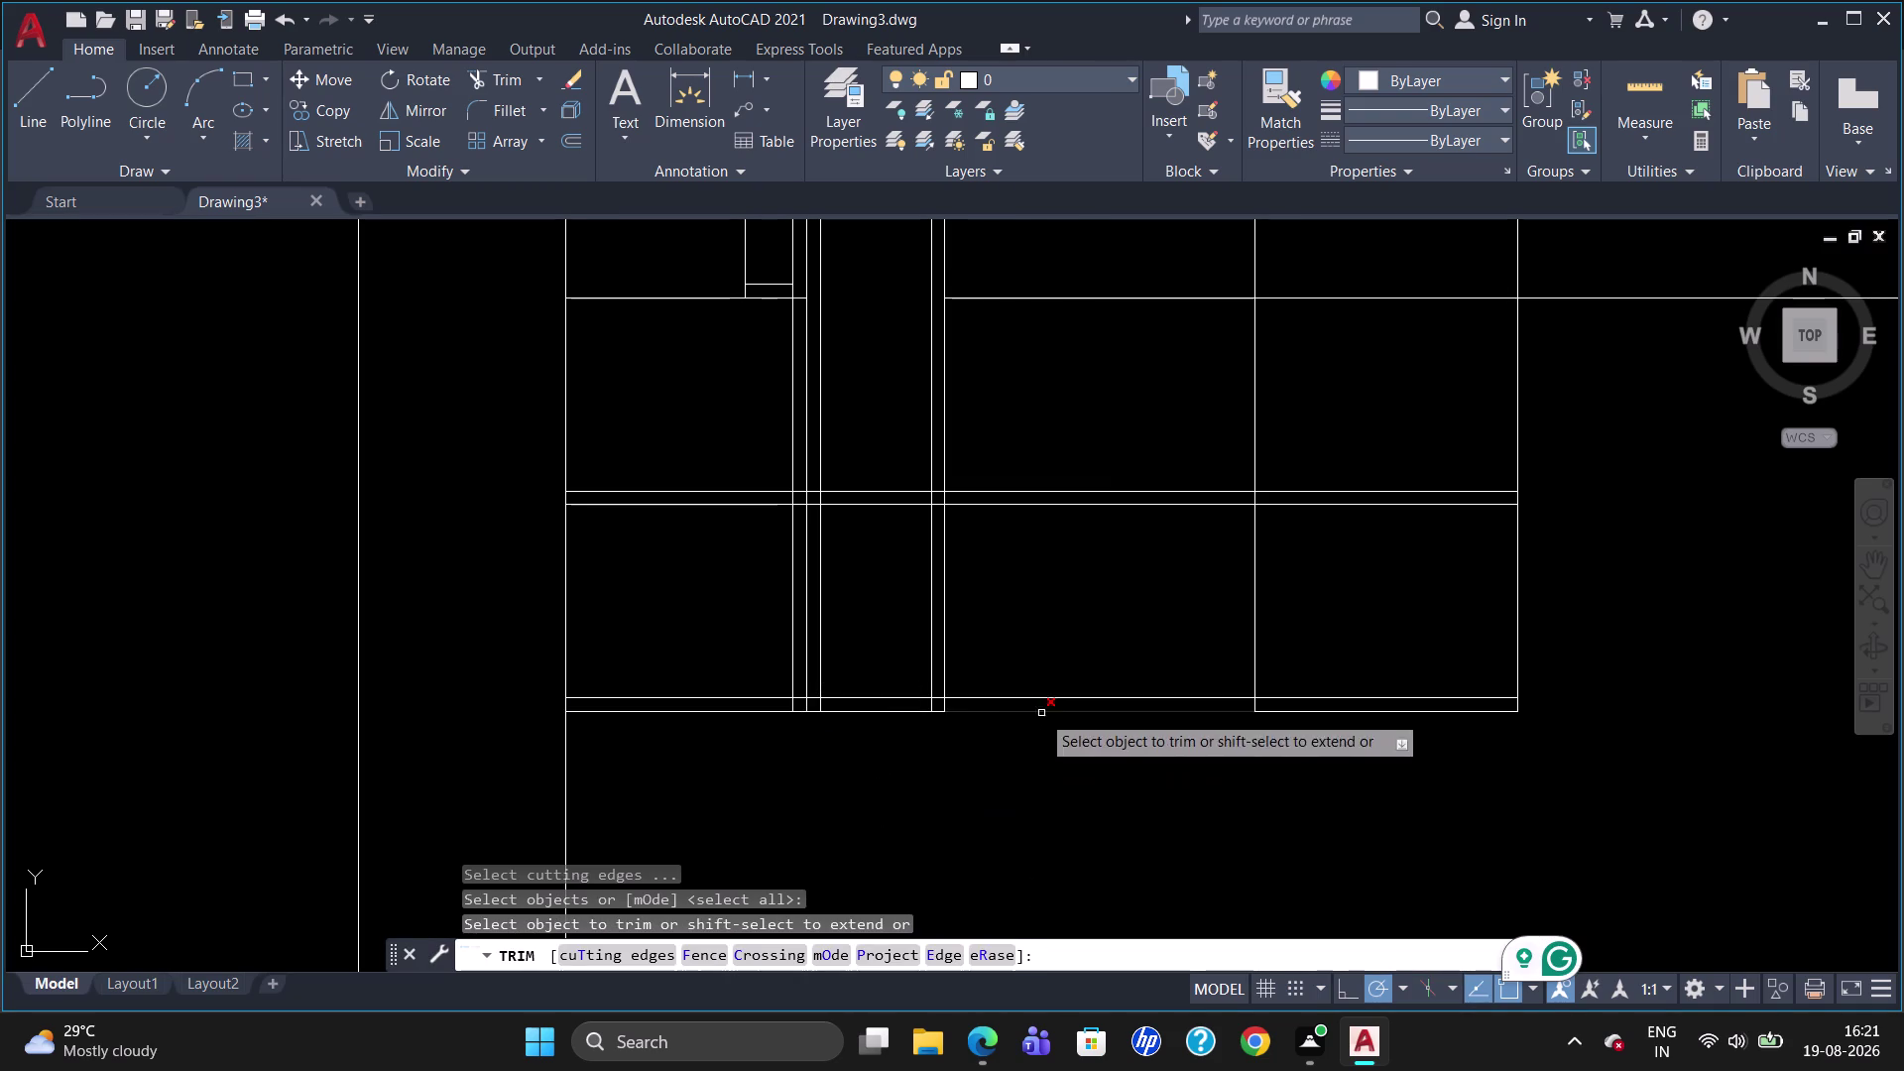
scroll(up, 3)
click(918, 663)
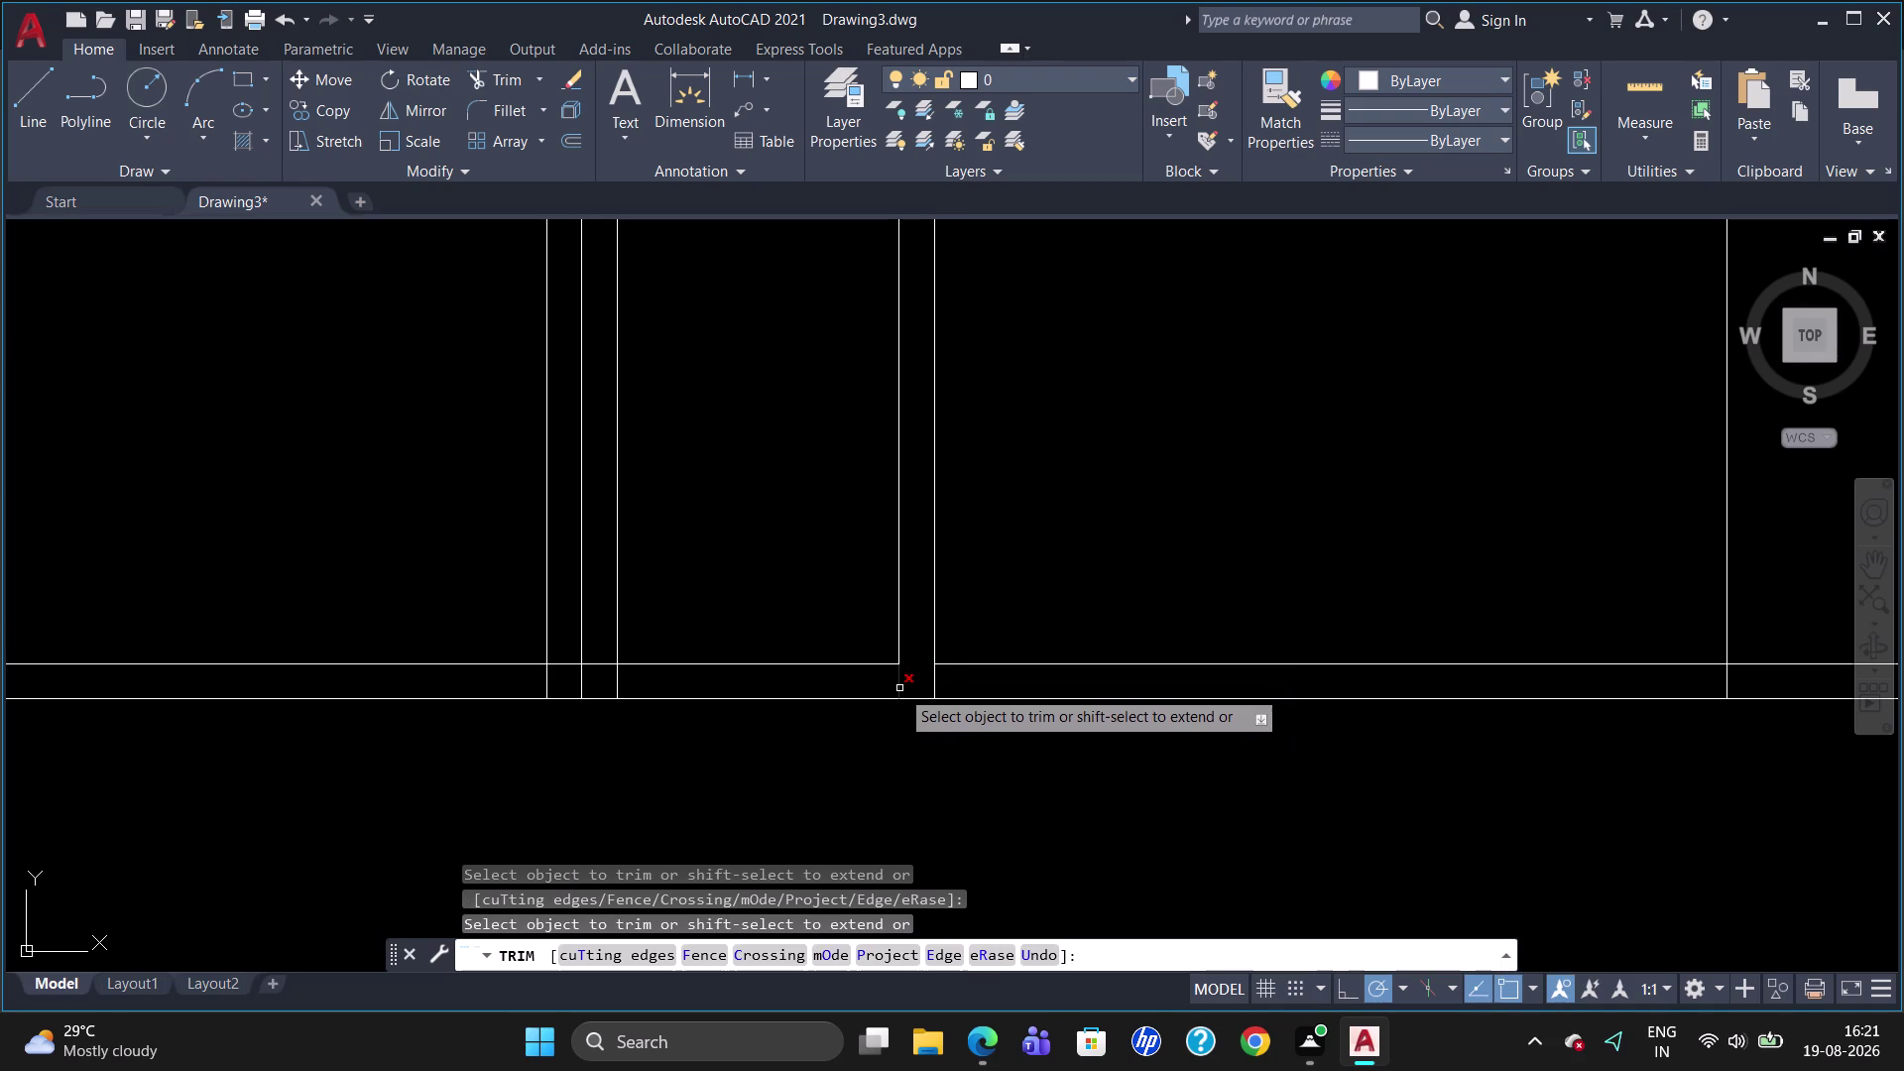
click(899, 688)
click(613, 680)
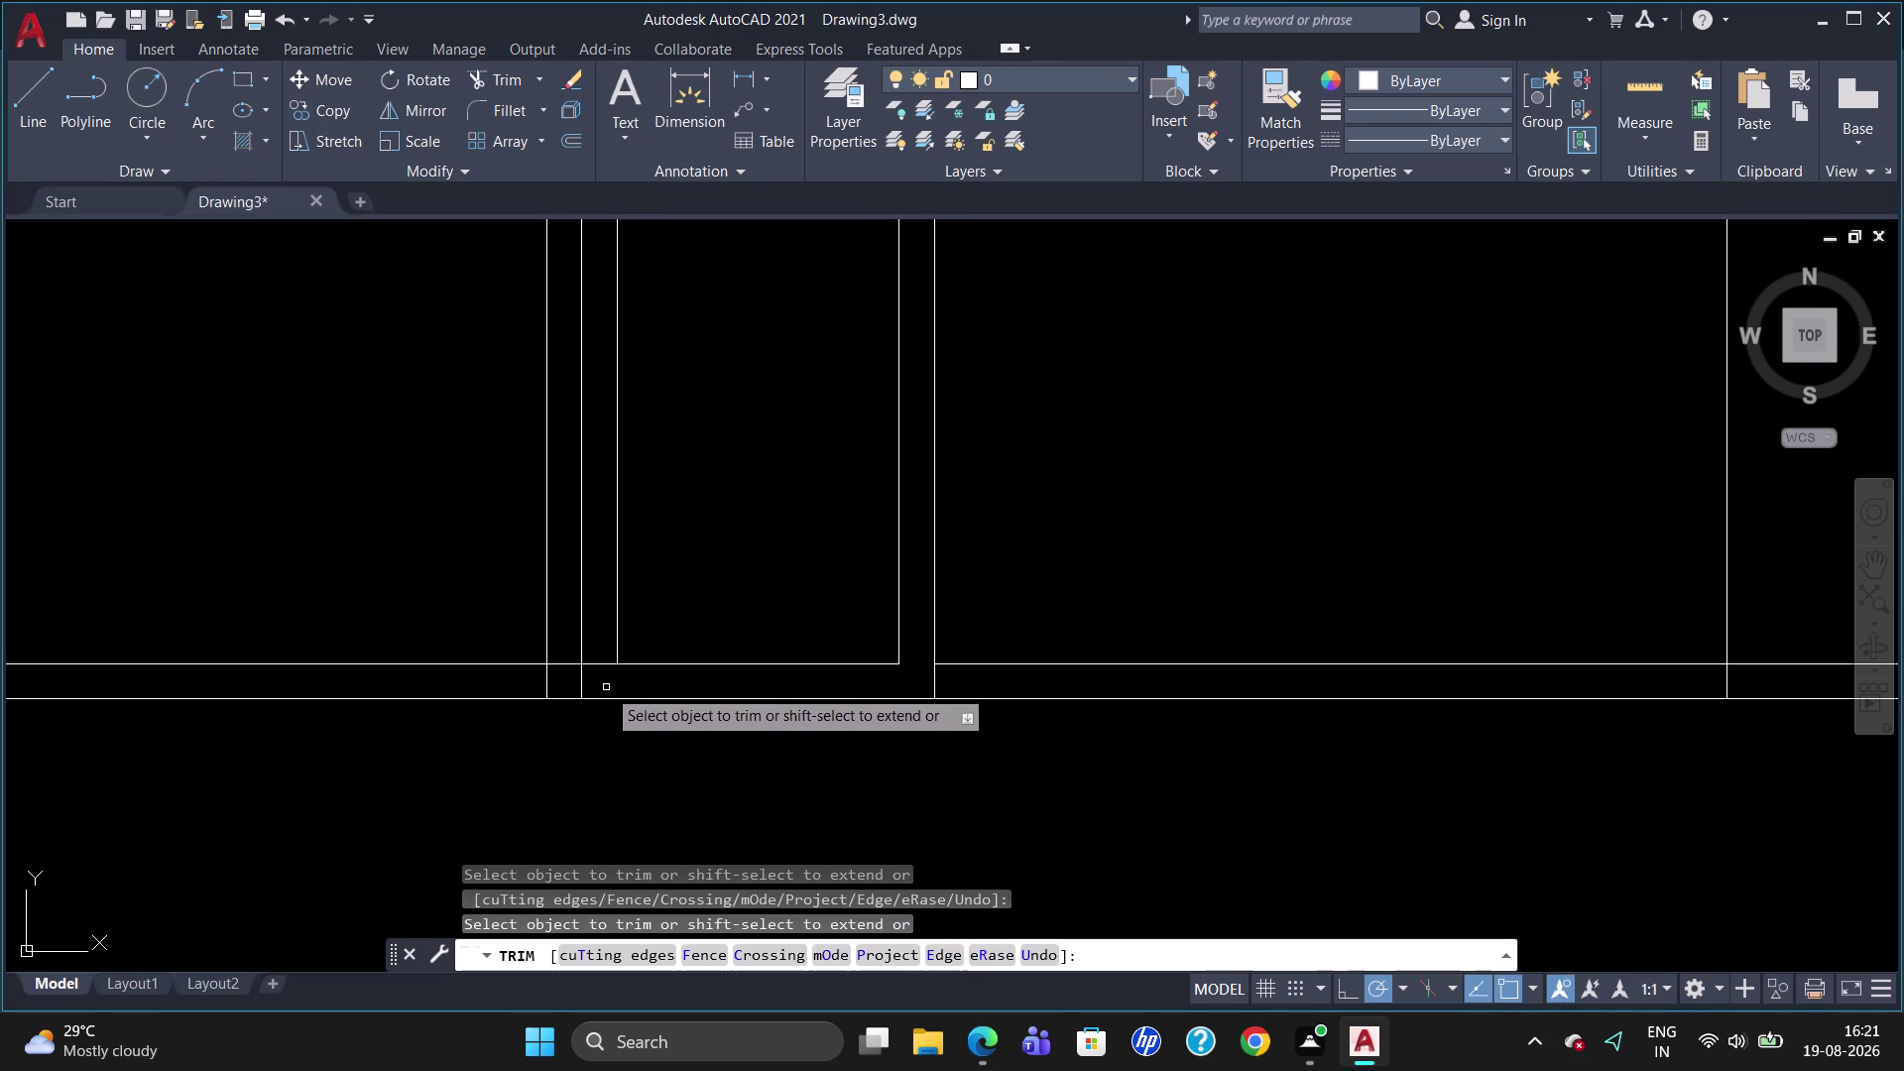
double_click(592, 660)
click(596, 666)
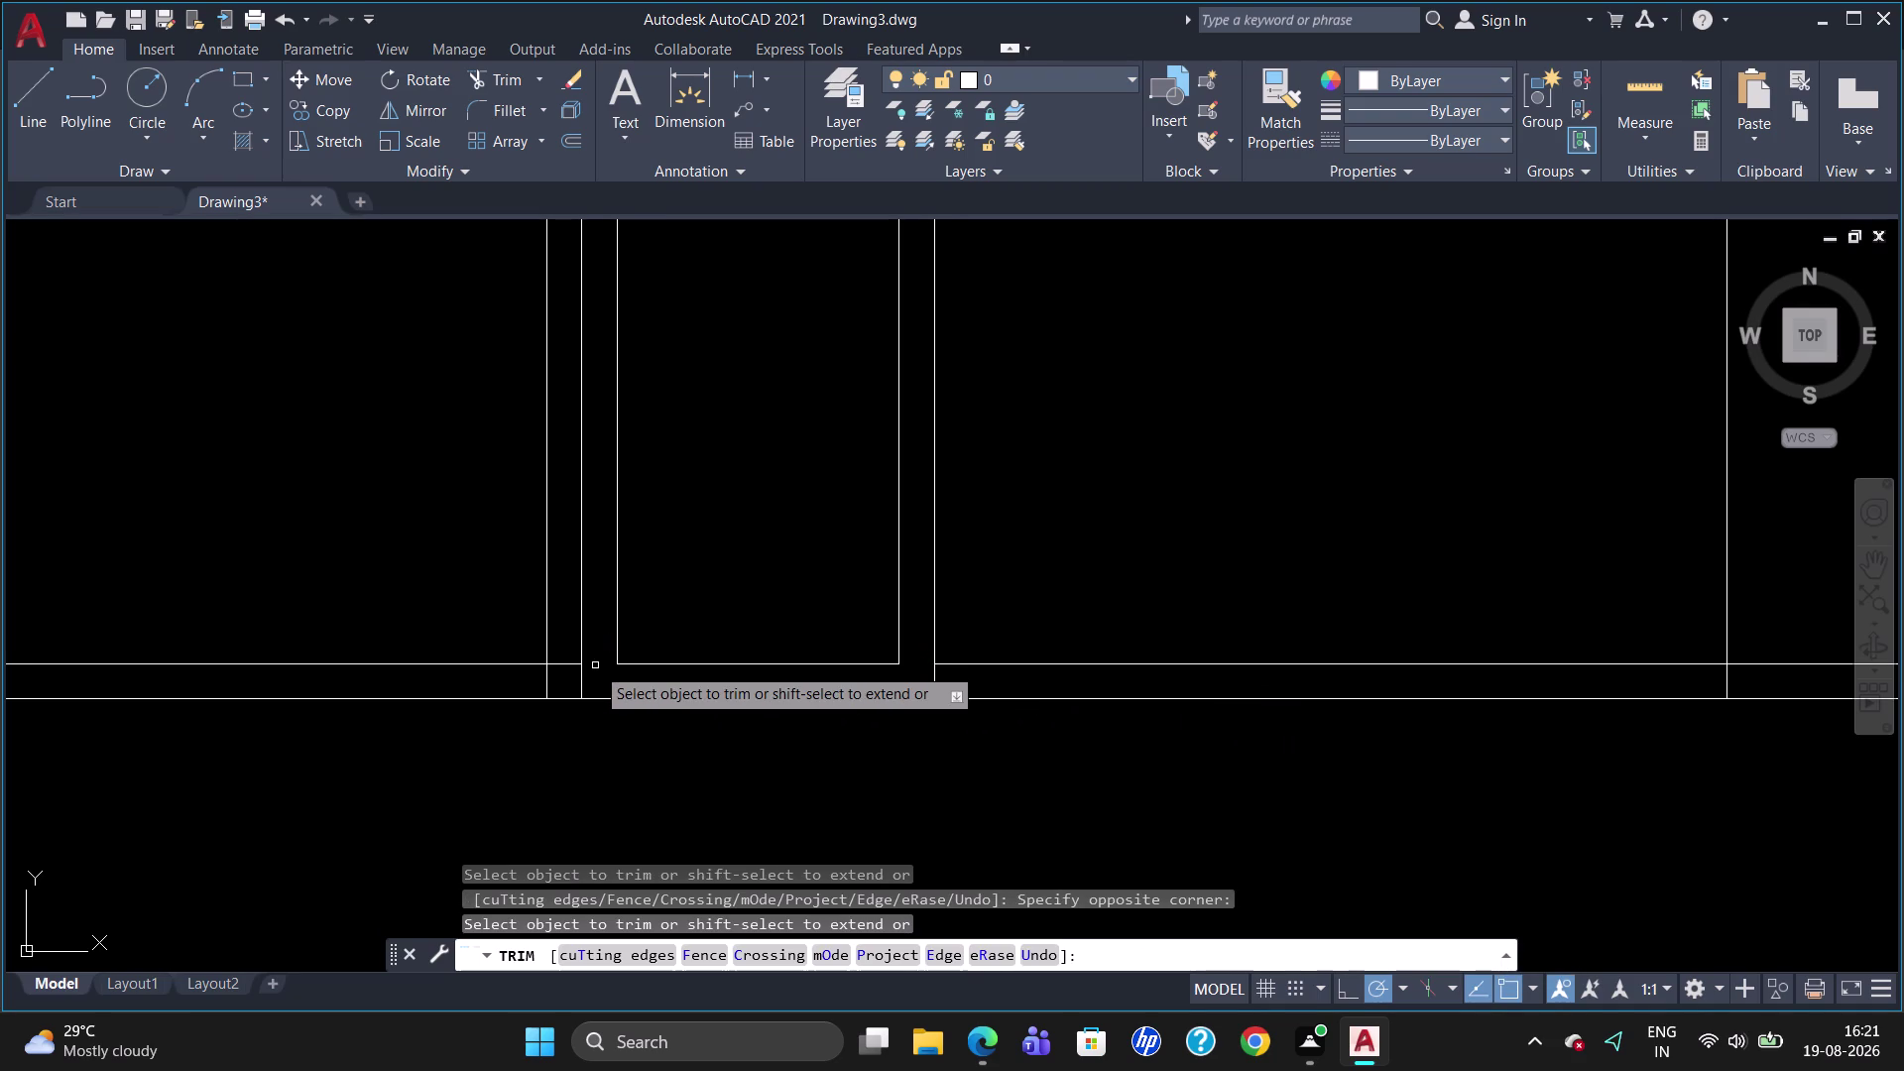
key(Escape)
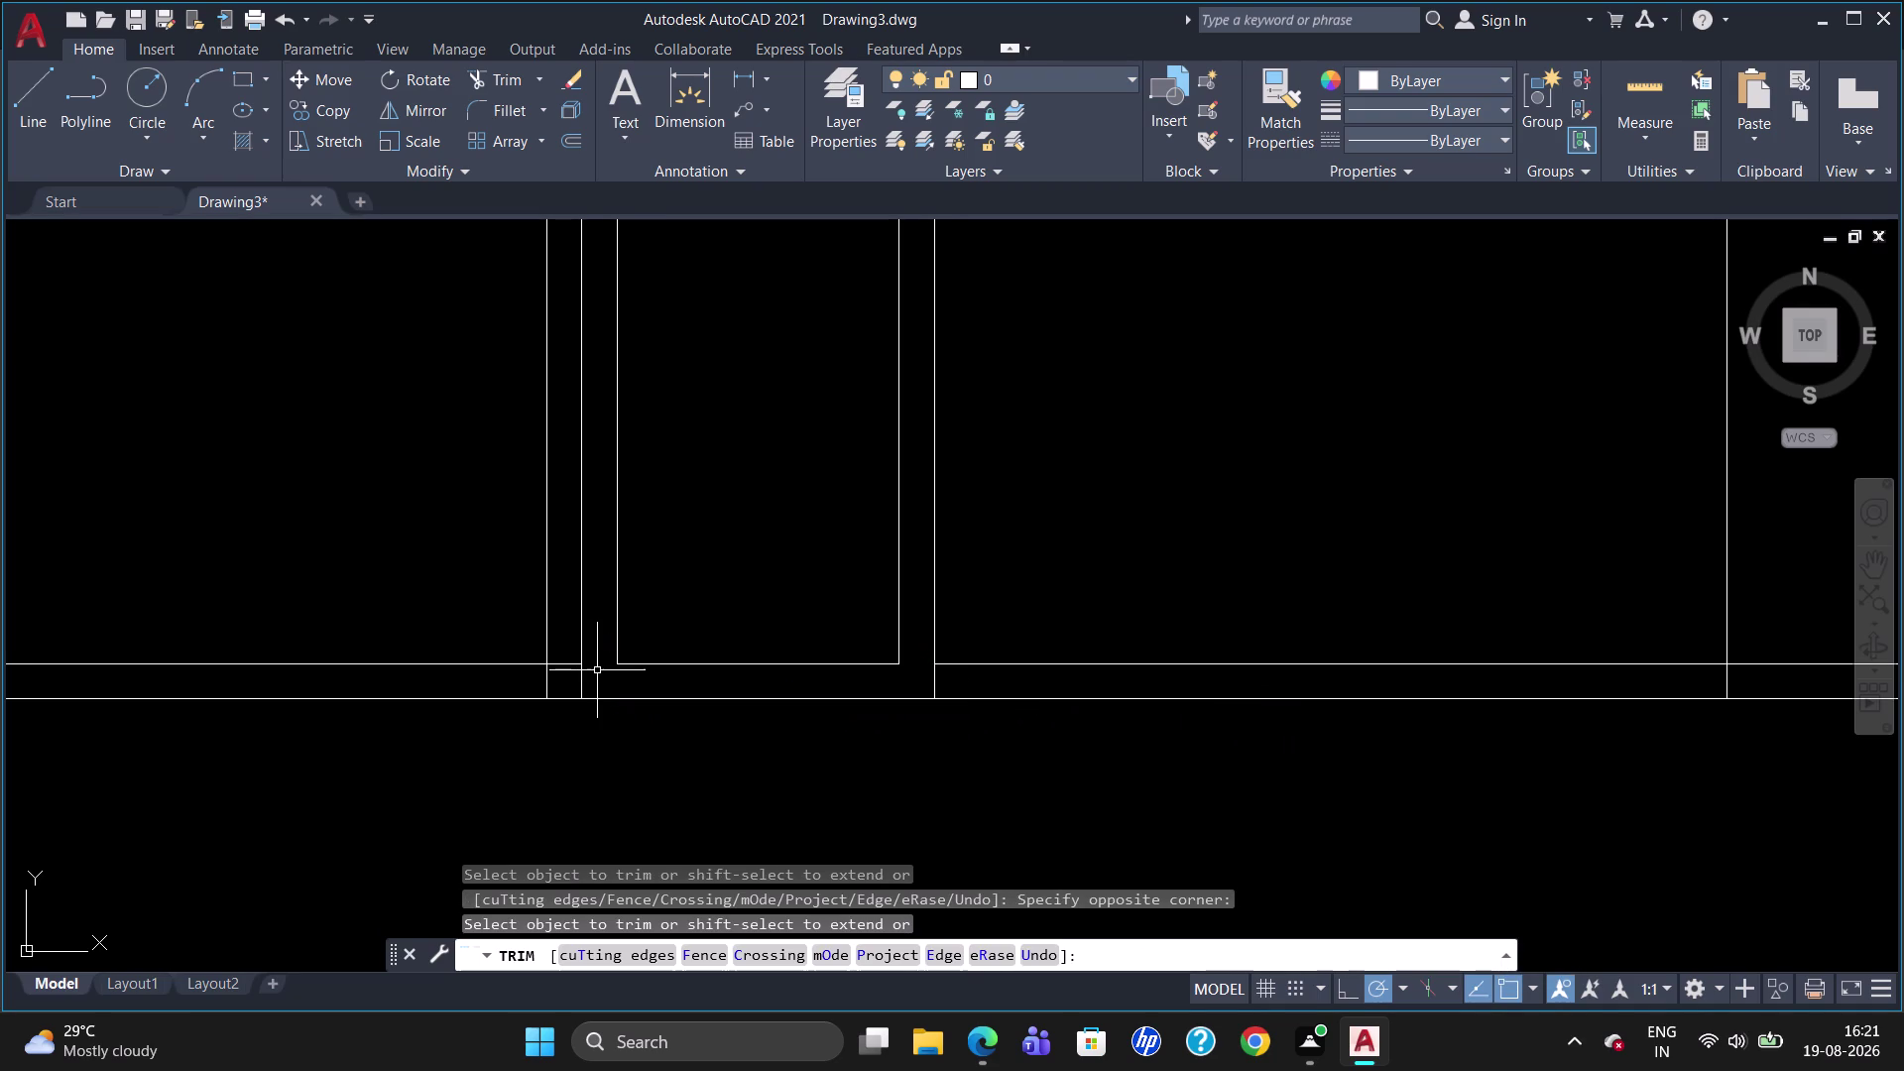
Delete the left and right parts of the old bottom line.
click(485, 664)
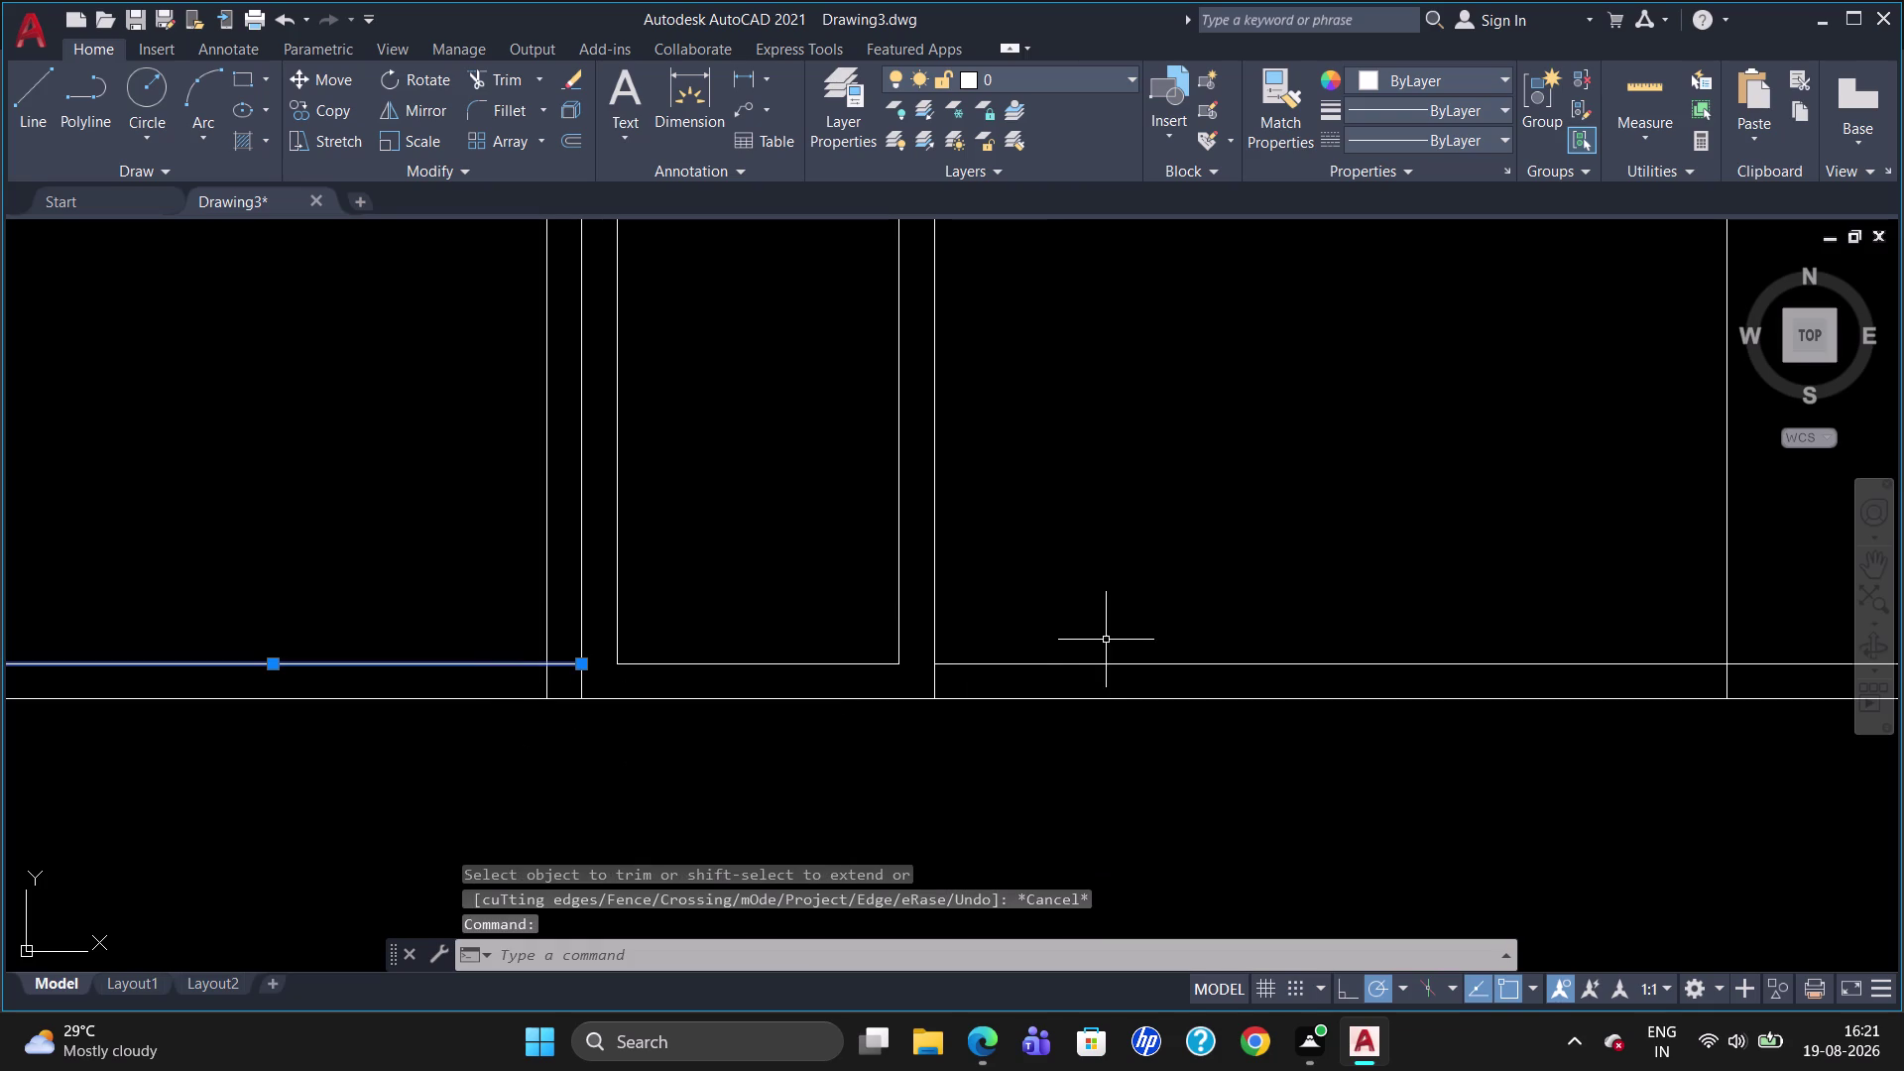
click(1101, 658)
click(1101, 664)
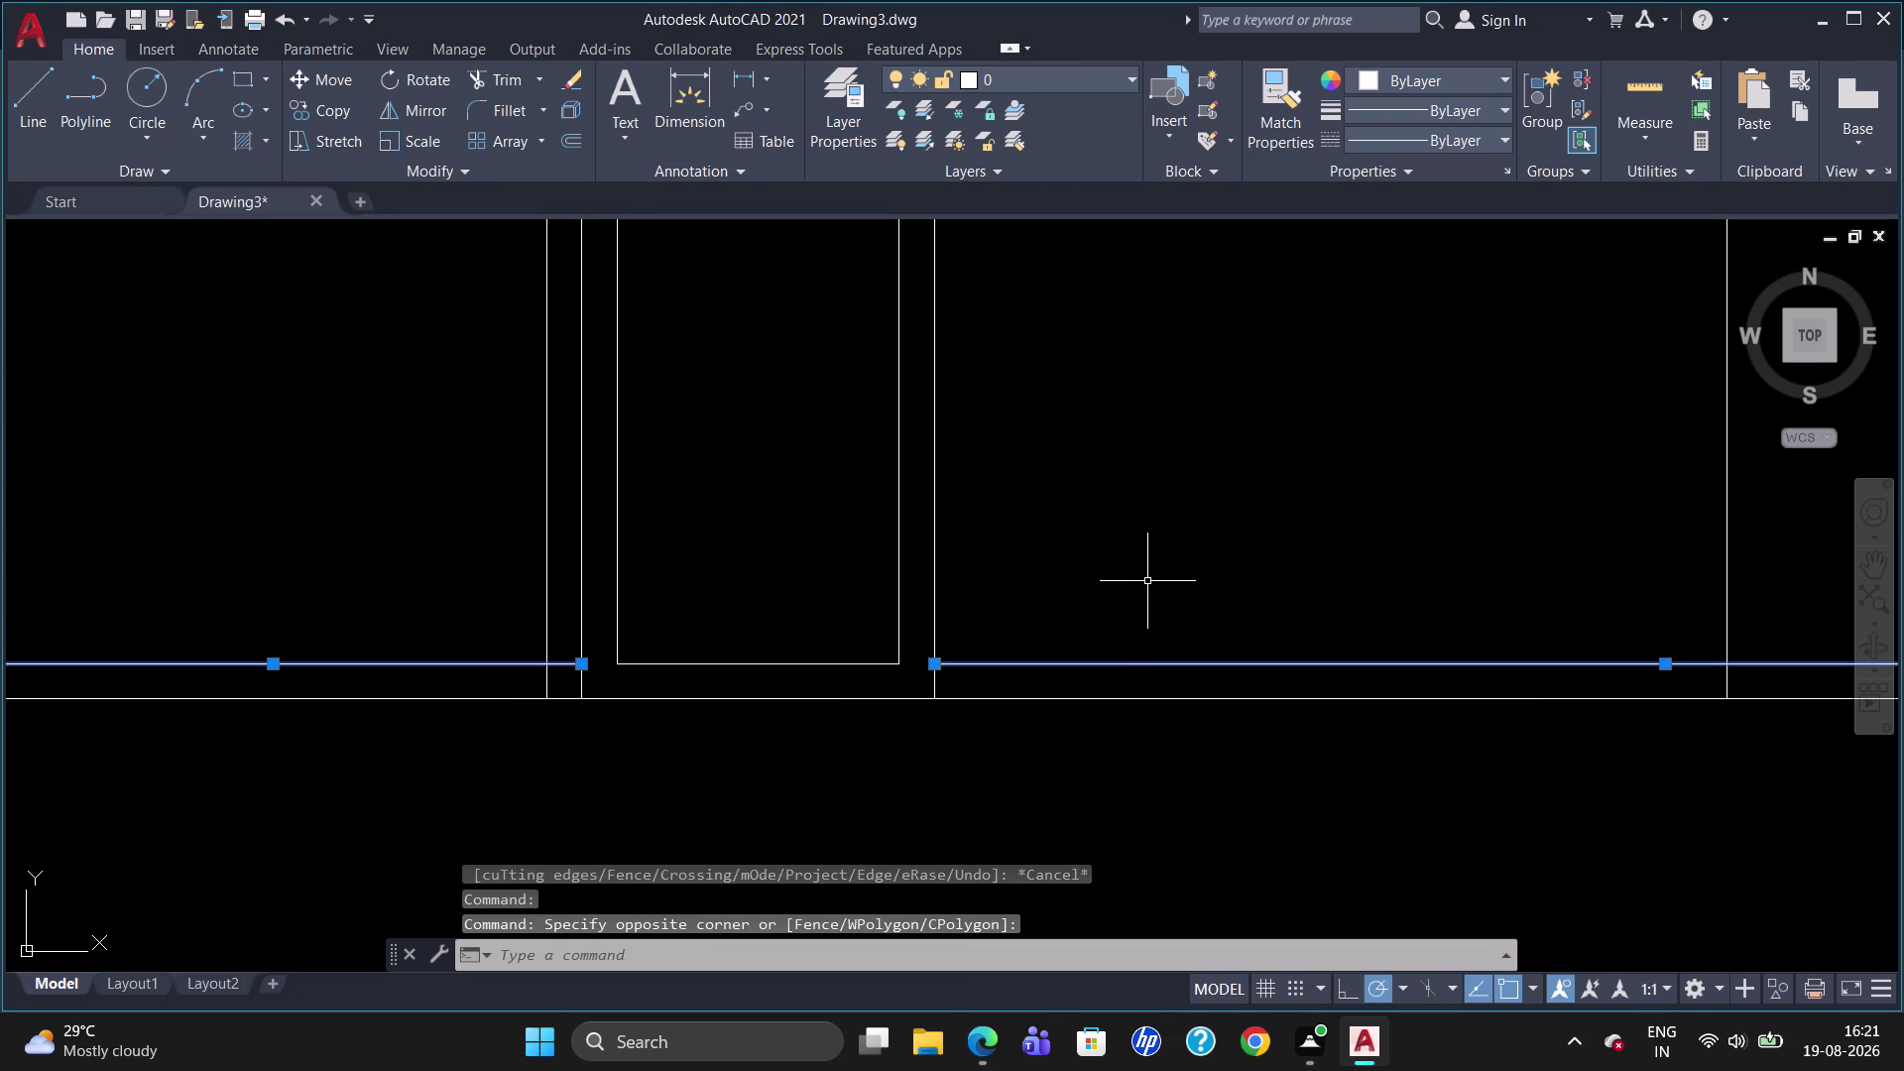
key(Delete)
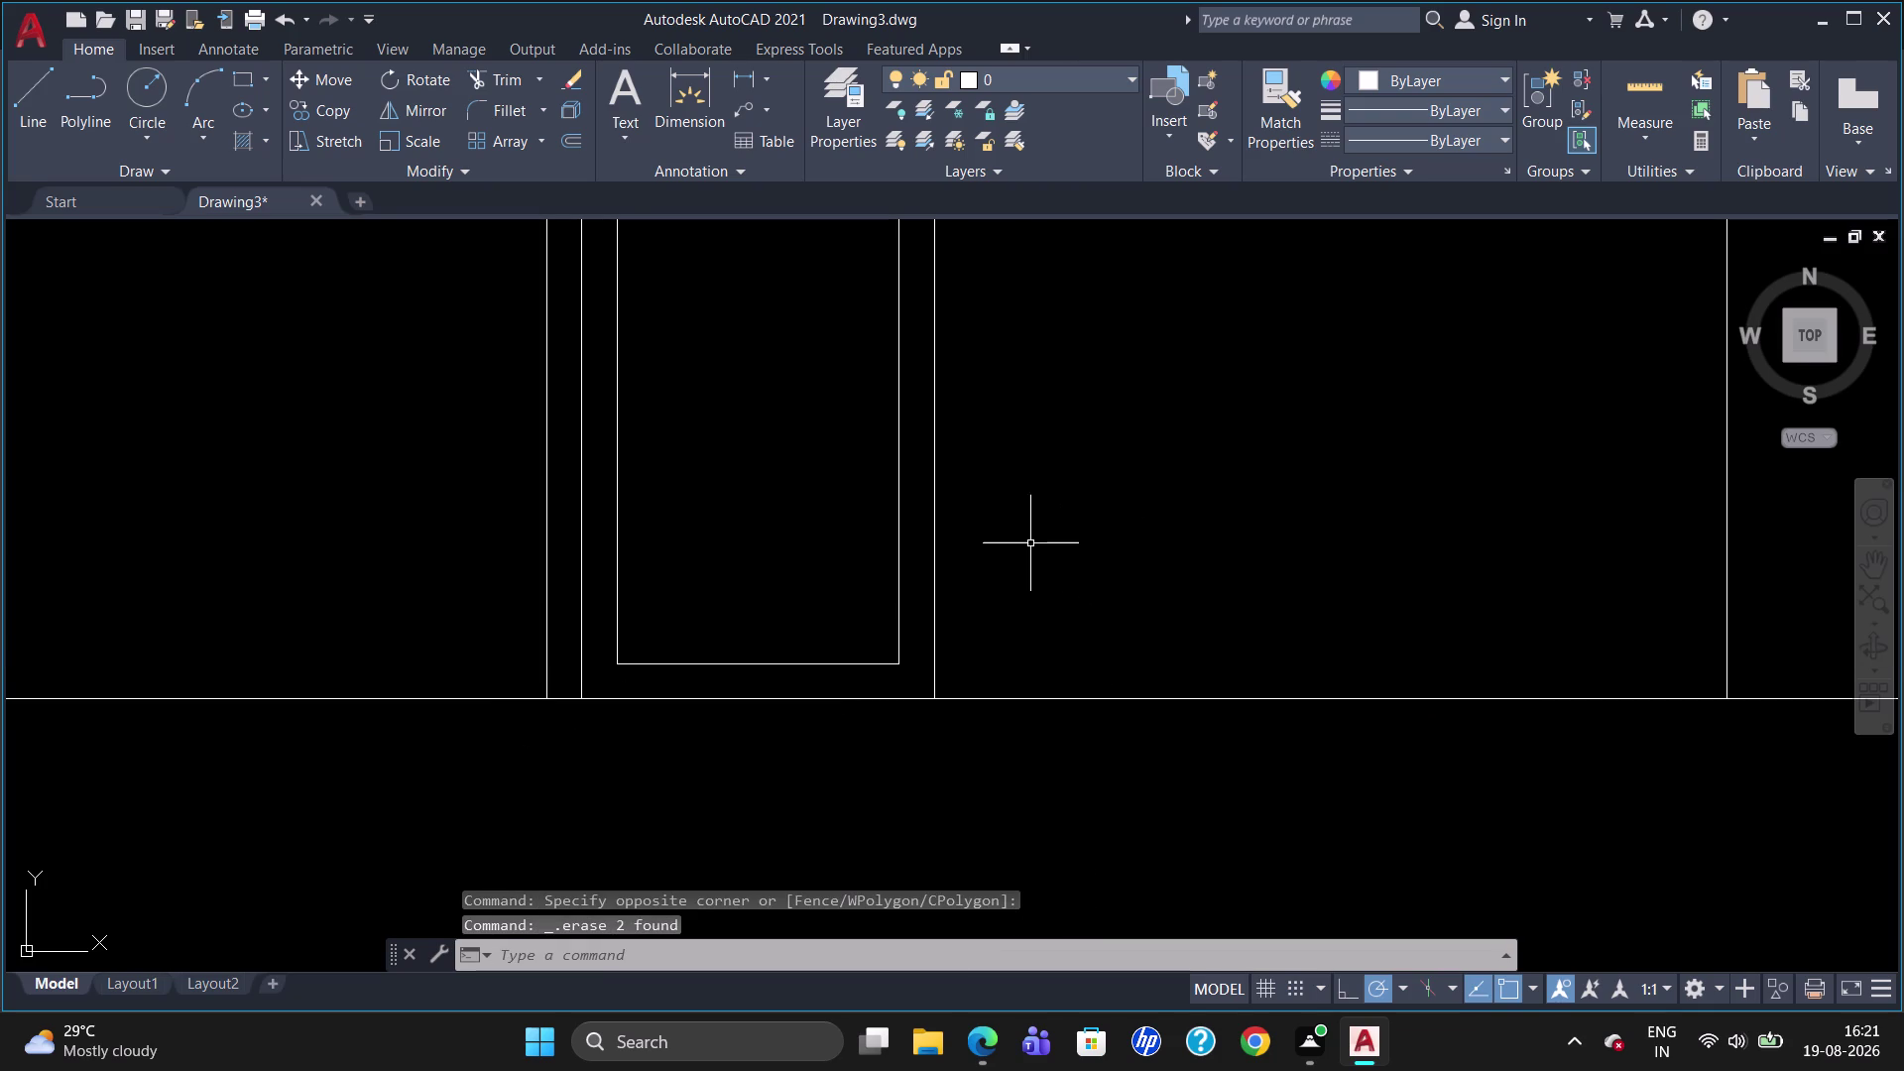
Zoom in and out around the furniture elevation to frame the work area.
scroll(down, 3)
scroll(up, 3)
scroll(down, 3)
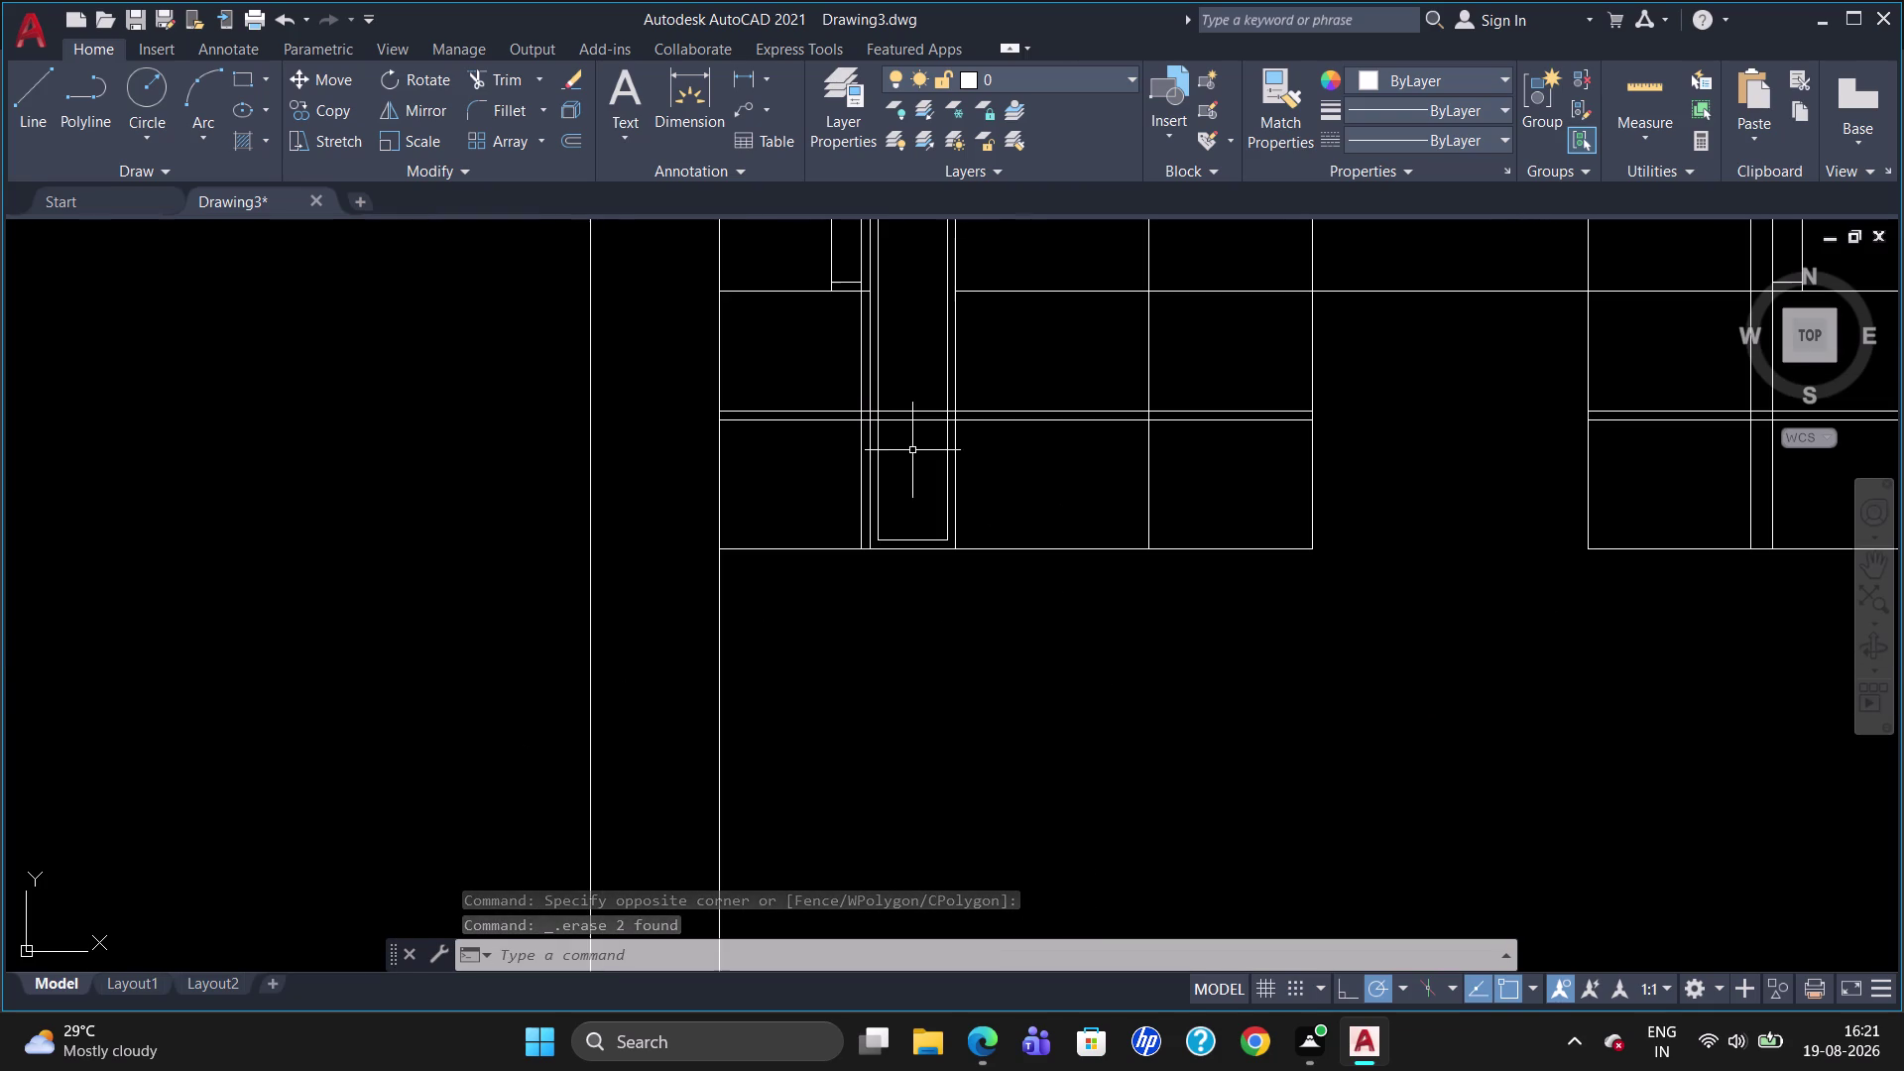
scroll(down, 3)
scroll(up, 3)
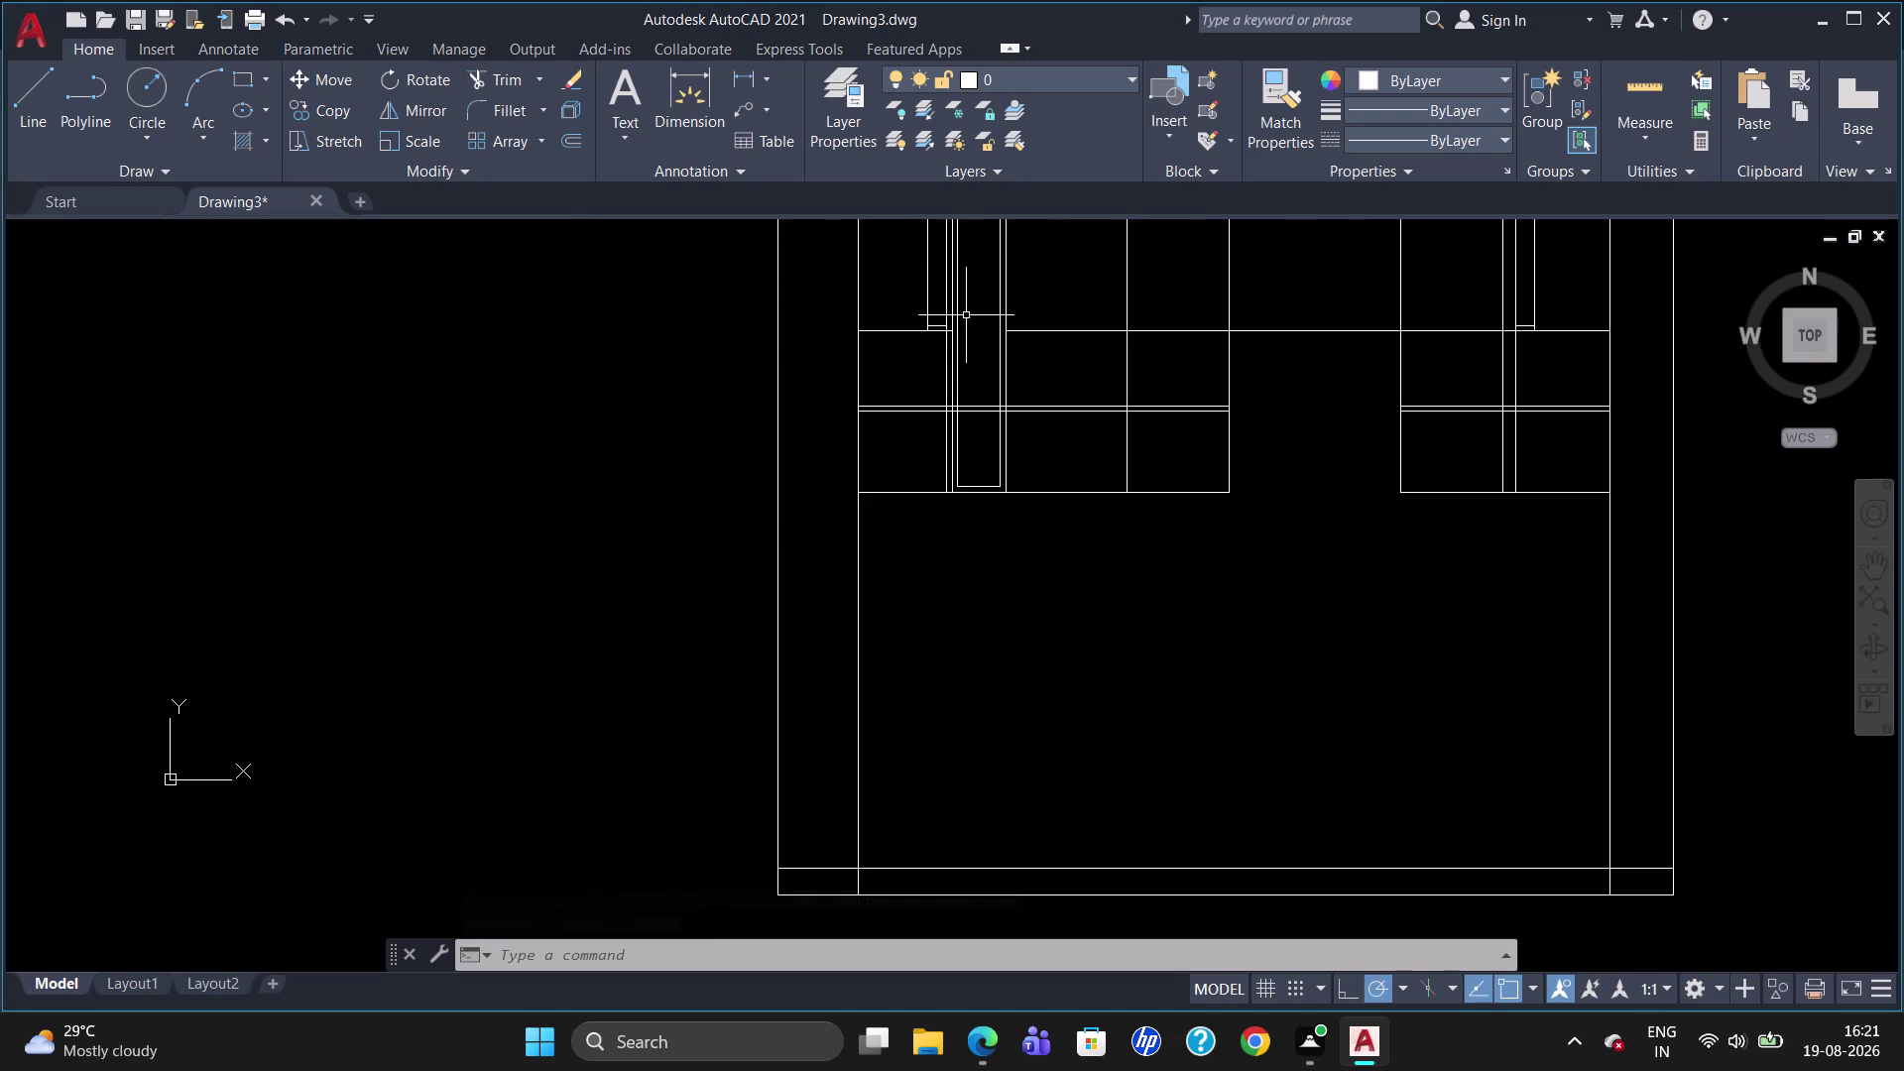
scroll(down, 3)
scroll(up, 3)
scroll(down, 3)
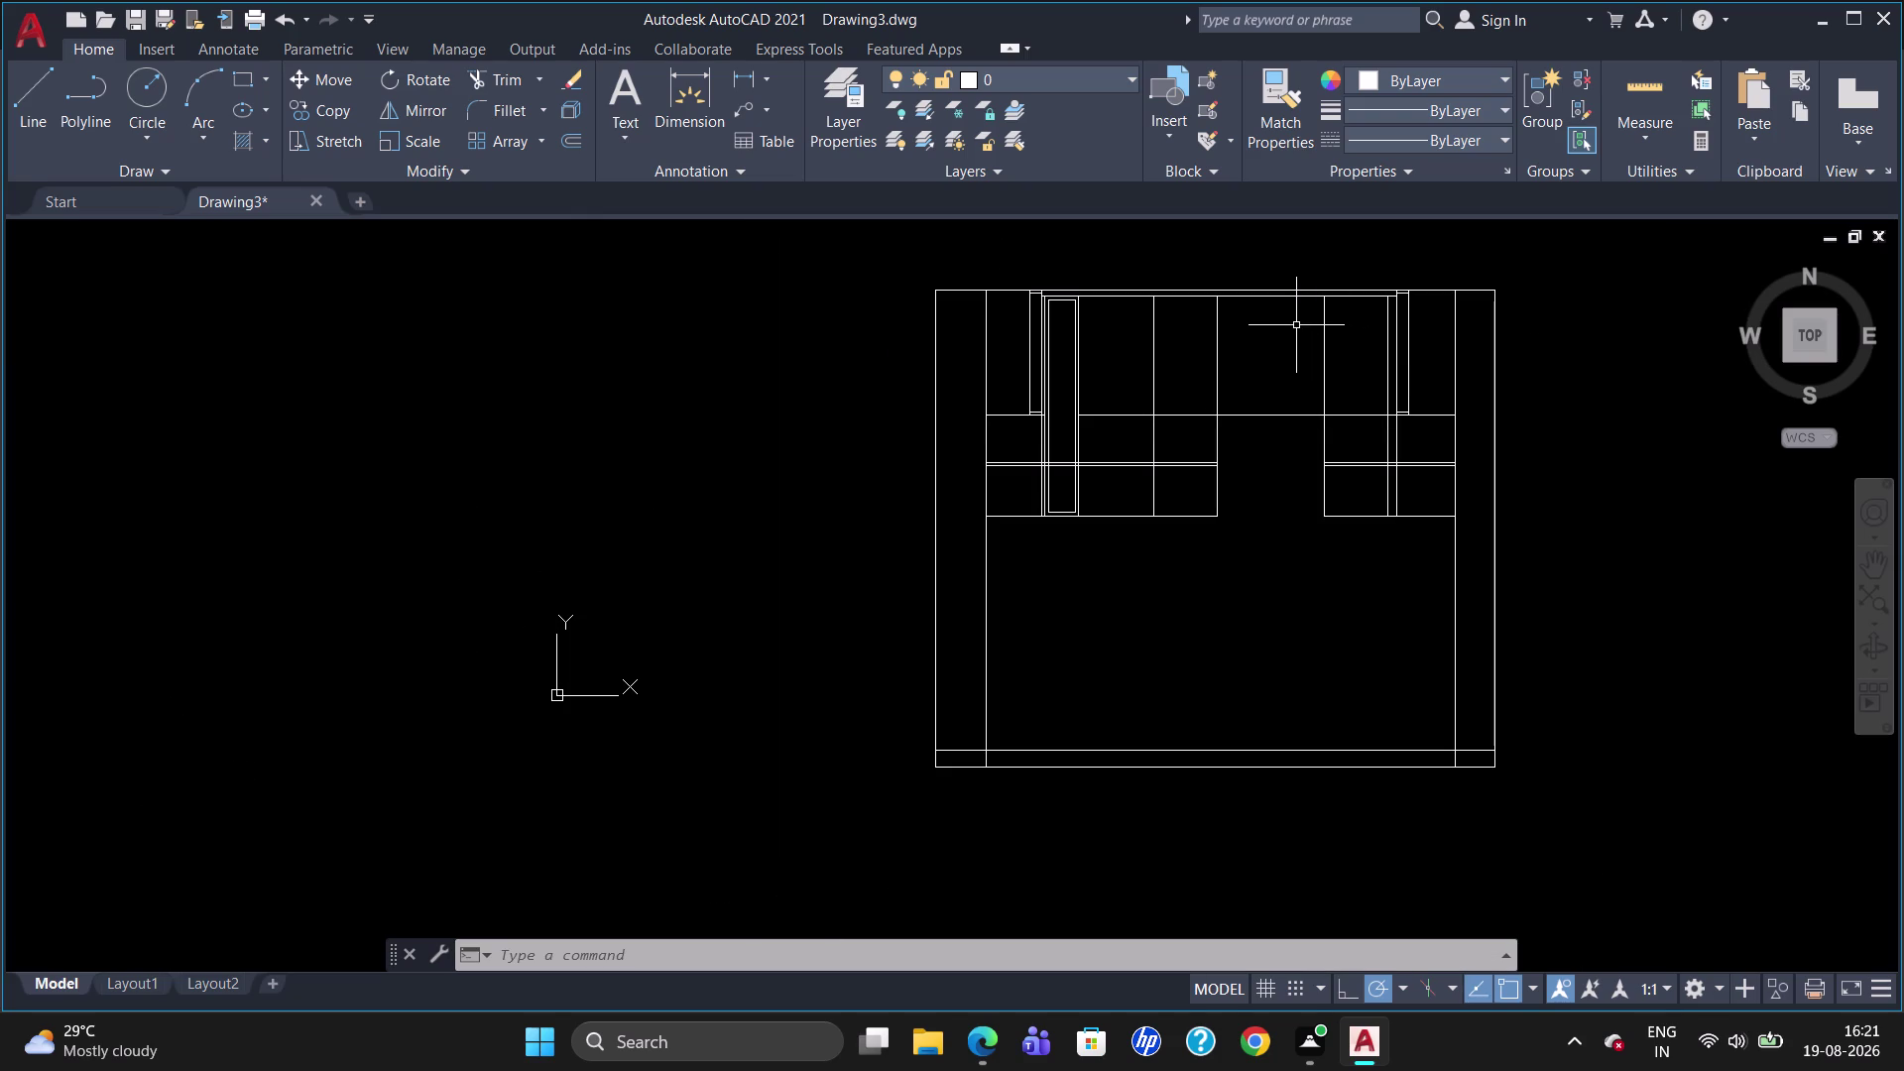
scroll(up, 3)
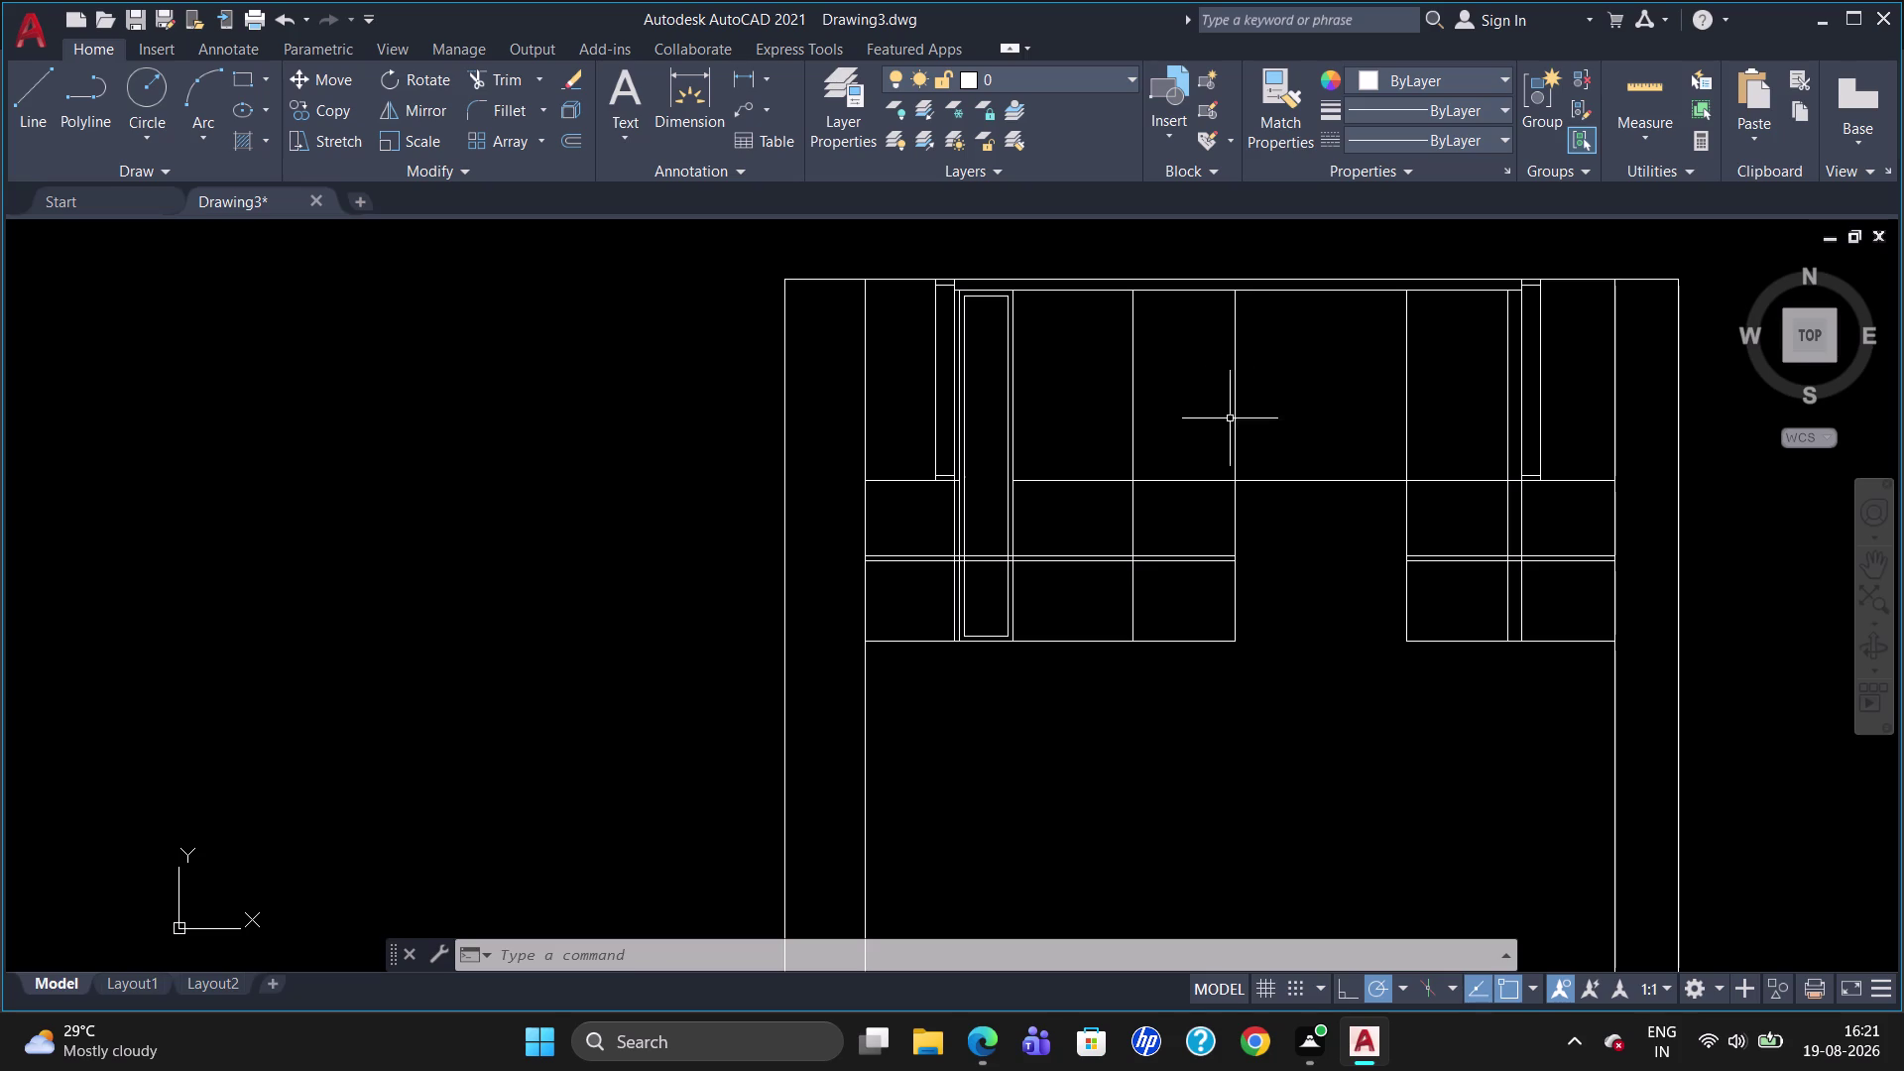
Draw a diagonal from the divider's bottom corner, then delete it as misplaced.
key(l)
key(Return)
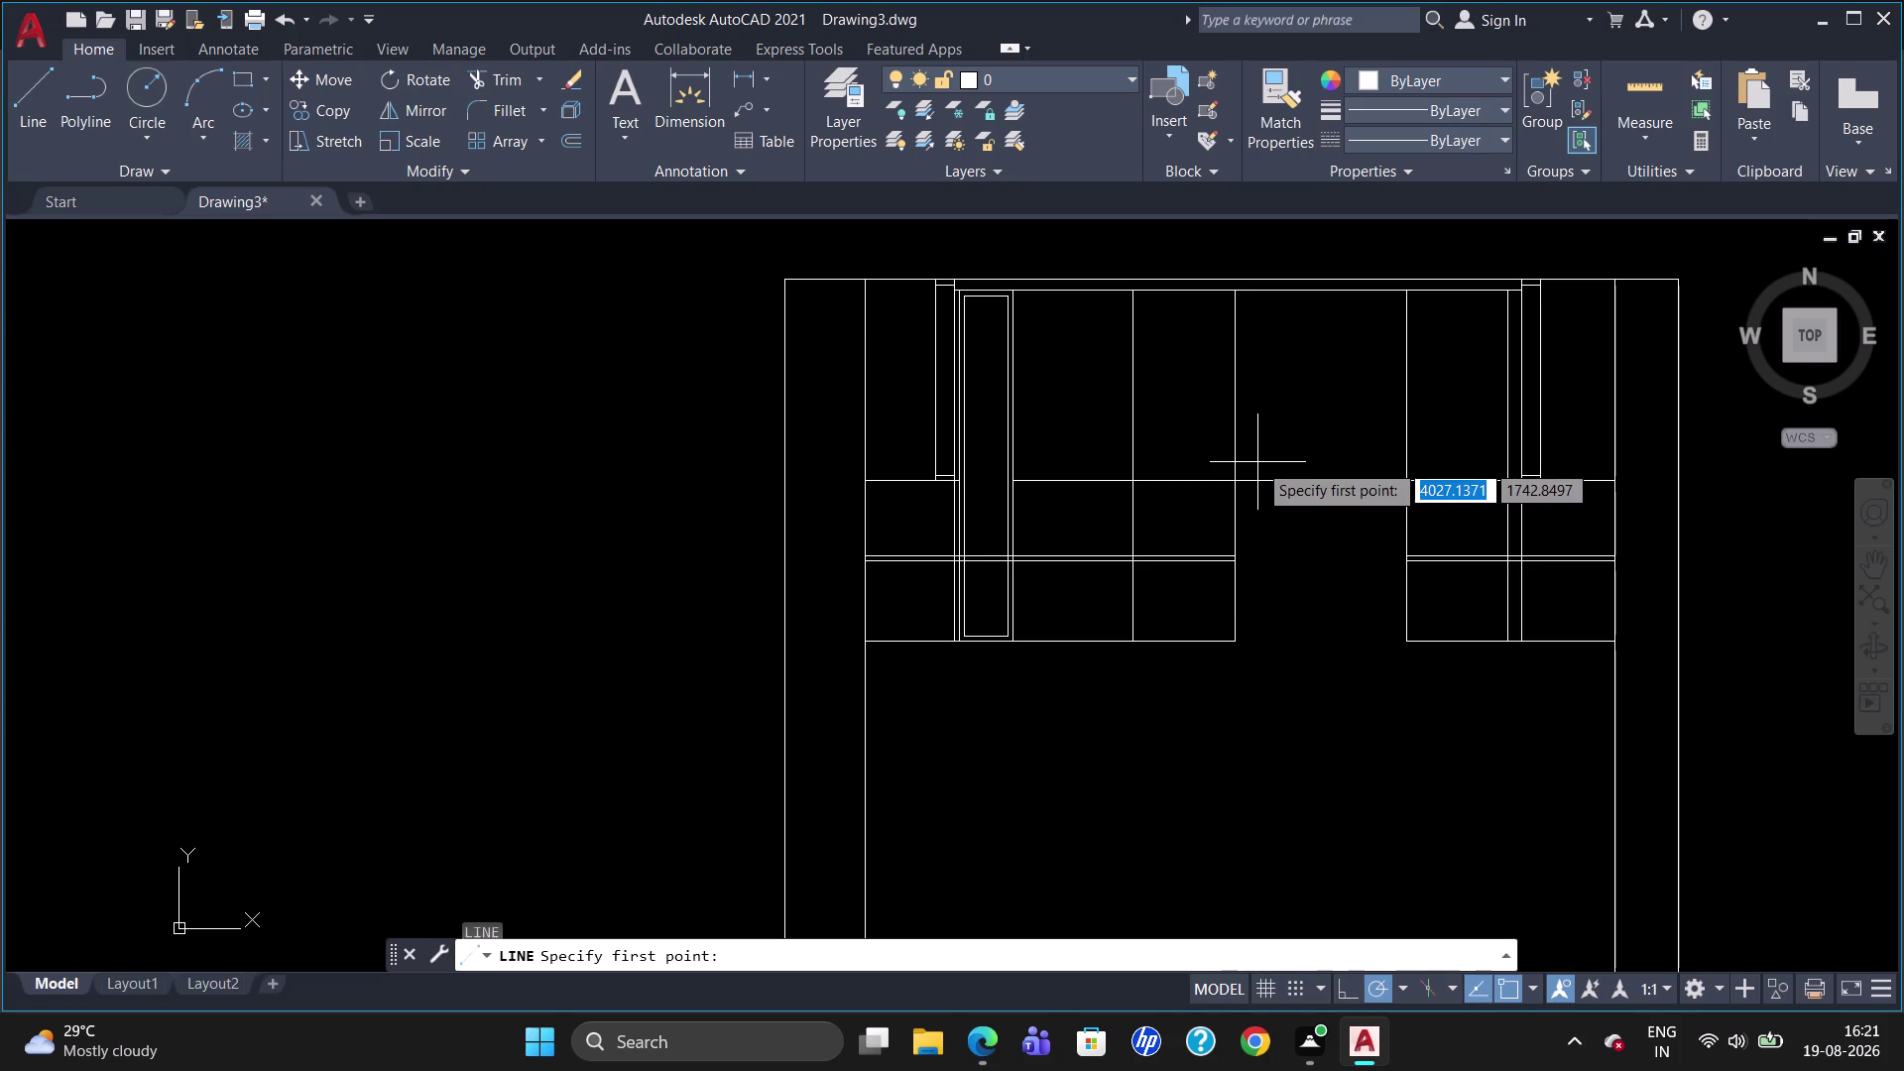
scroll(up, 3)
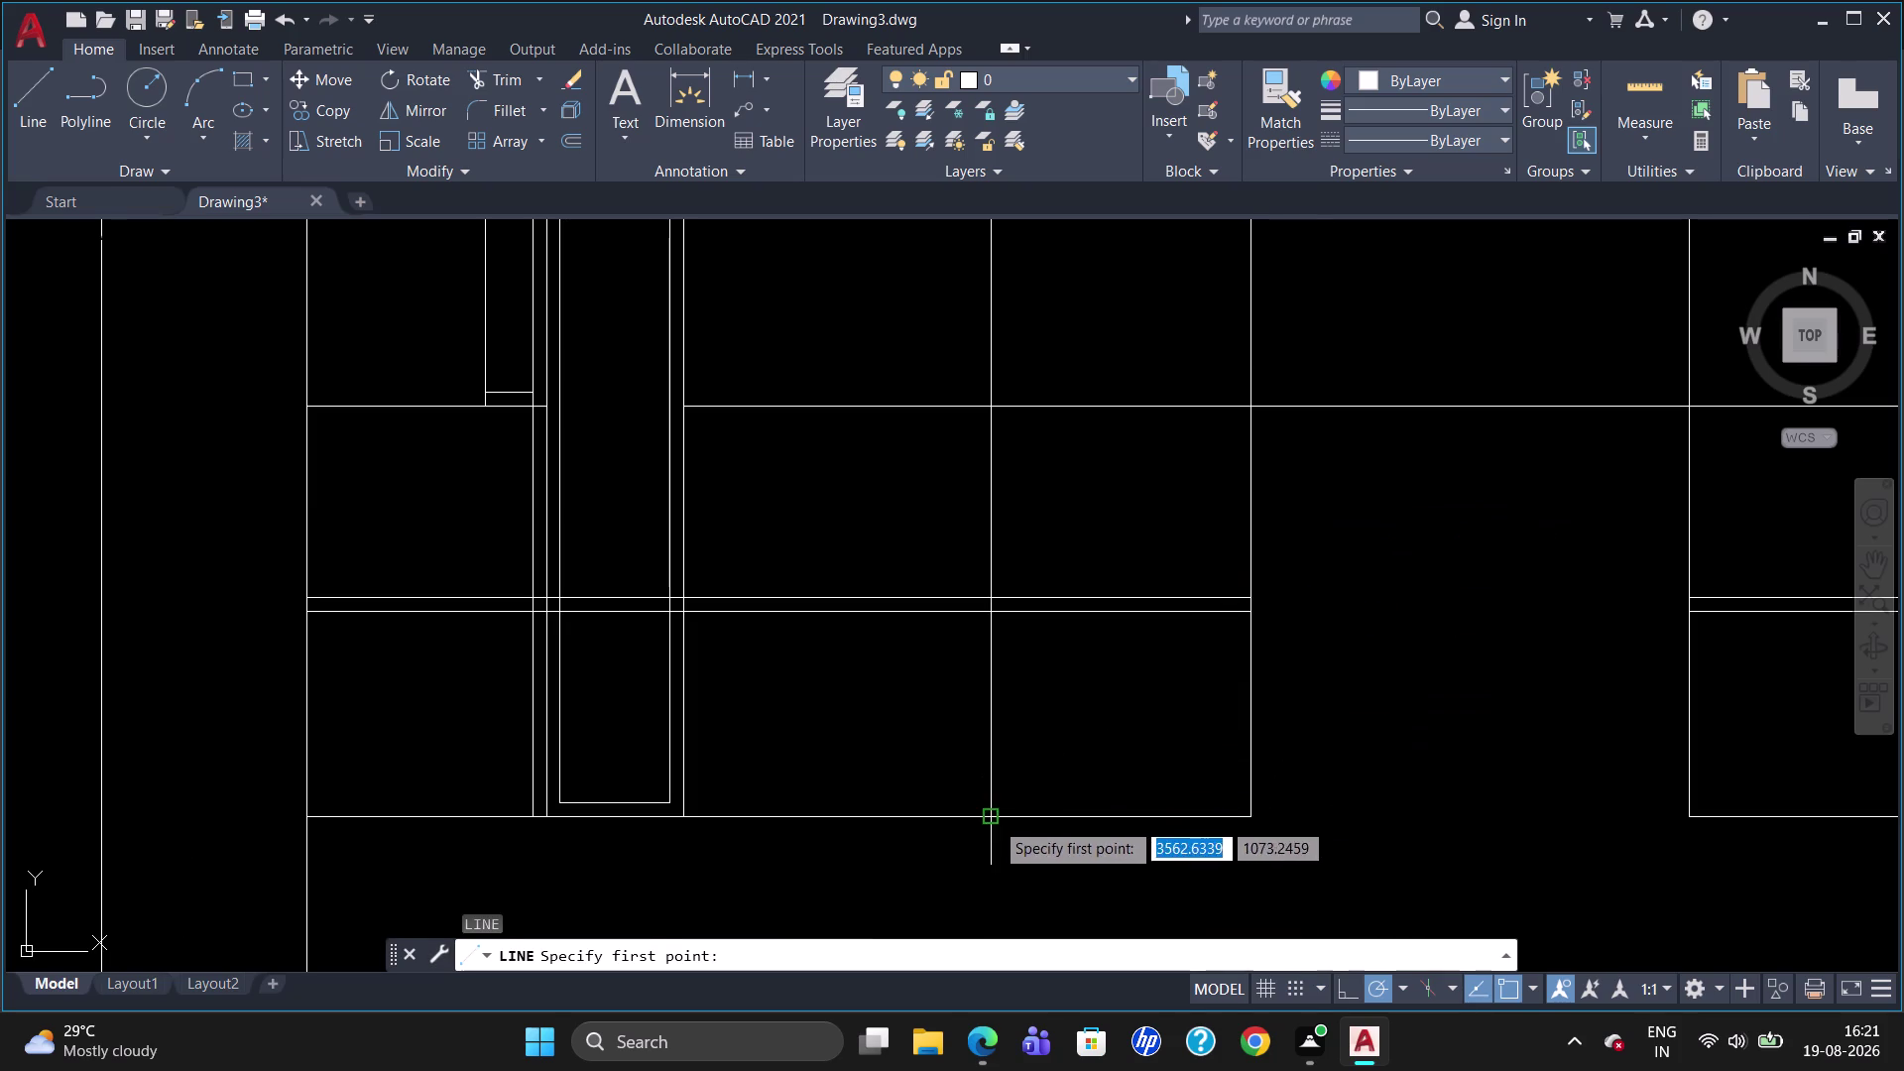
click(994, 821)
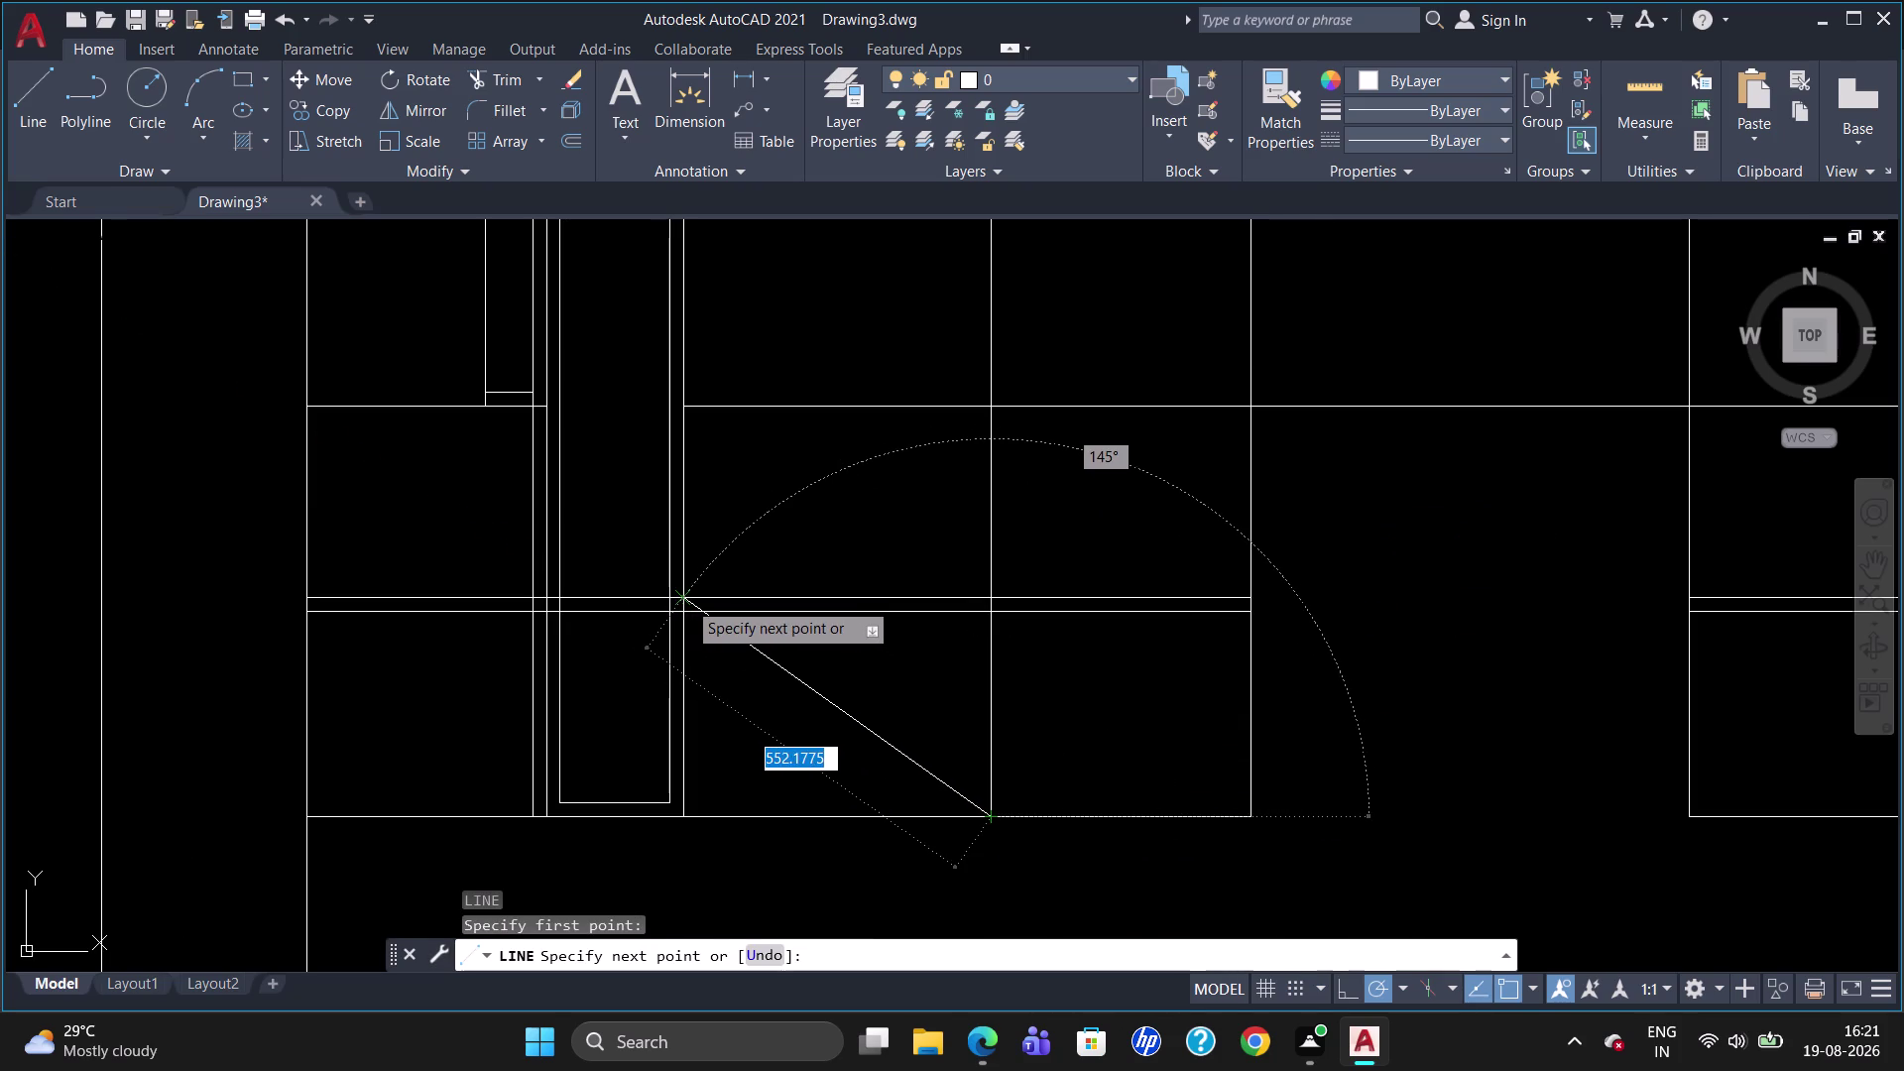
click(689, 608)
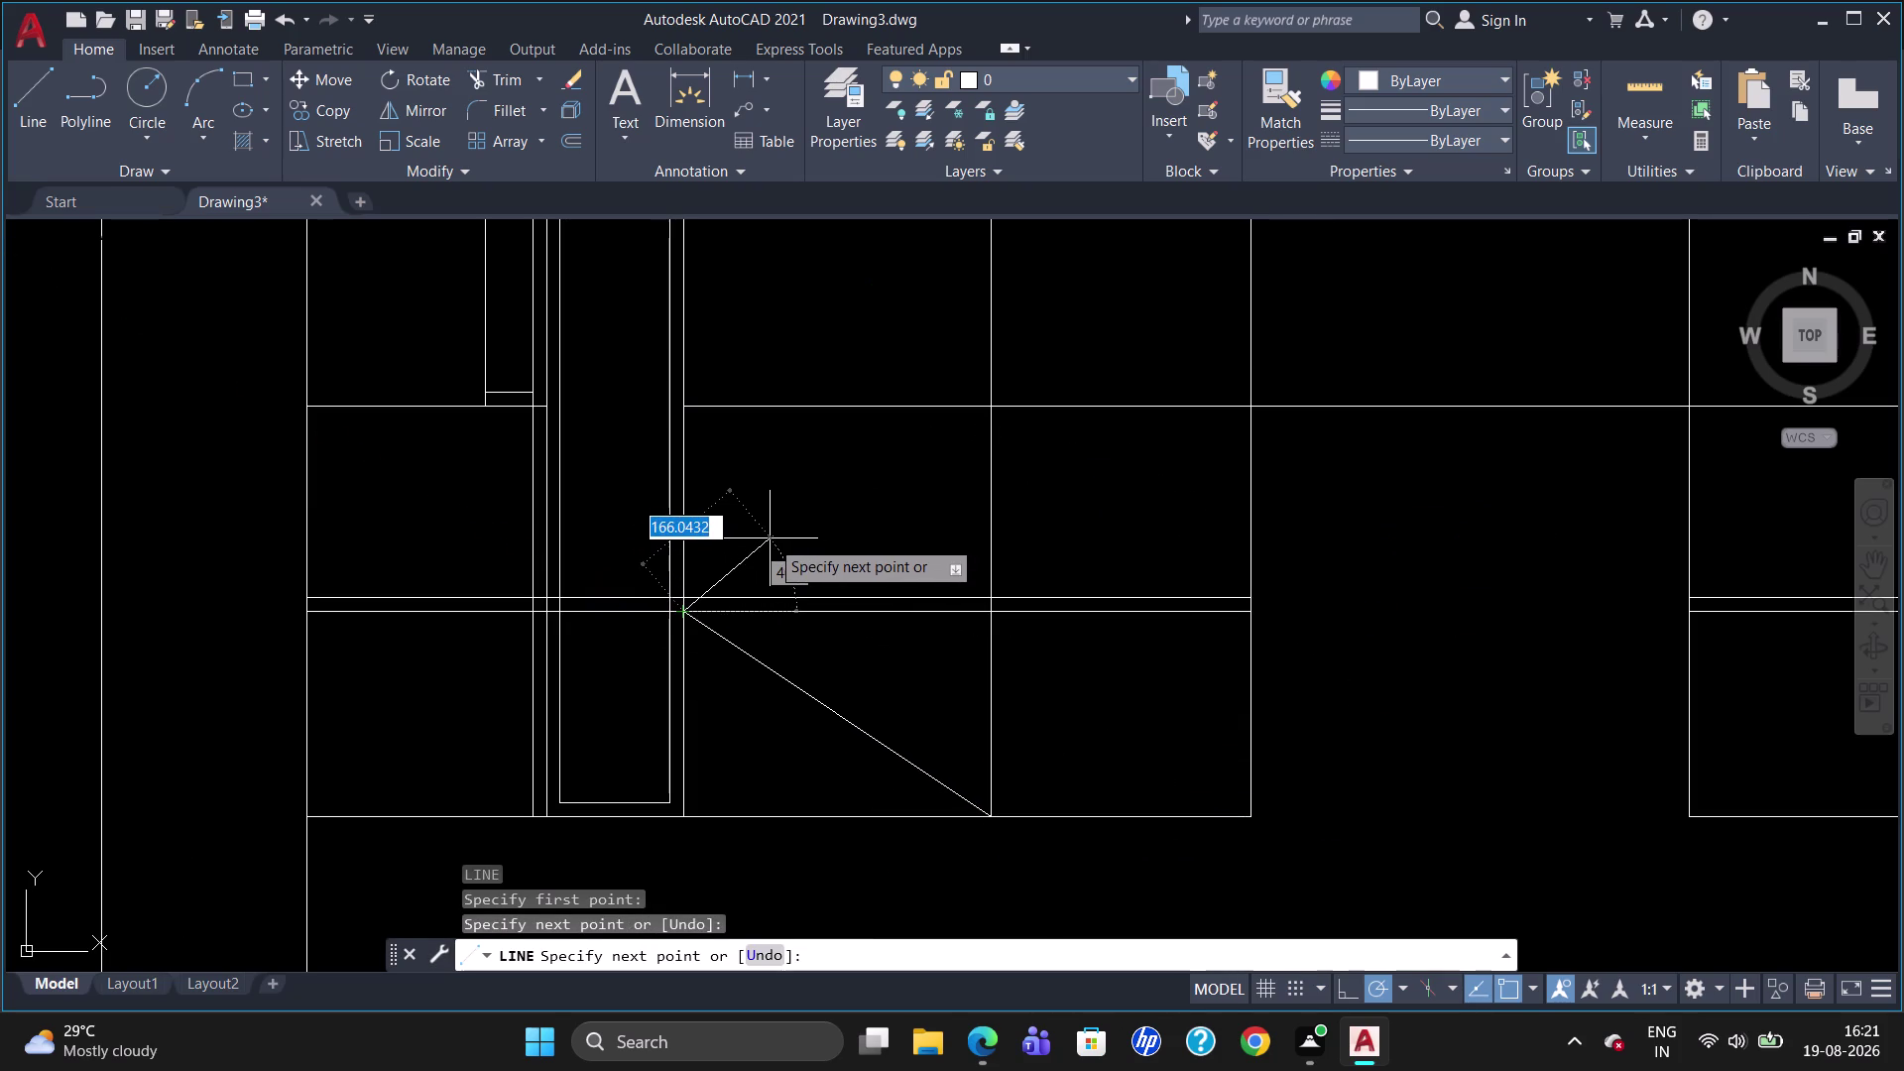
key(Escape)
click(800, 689)
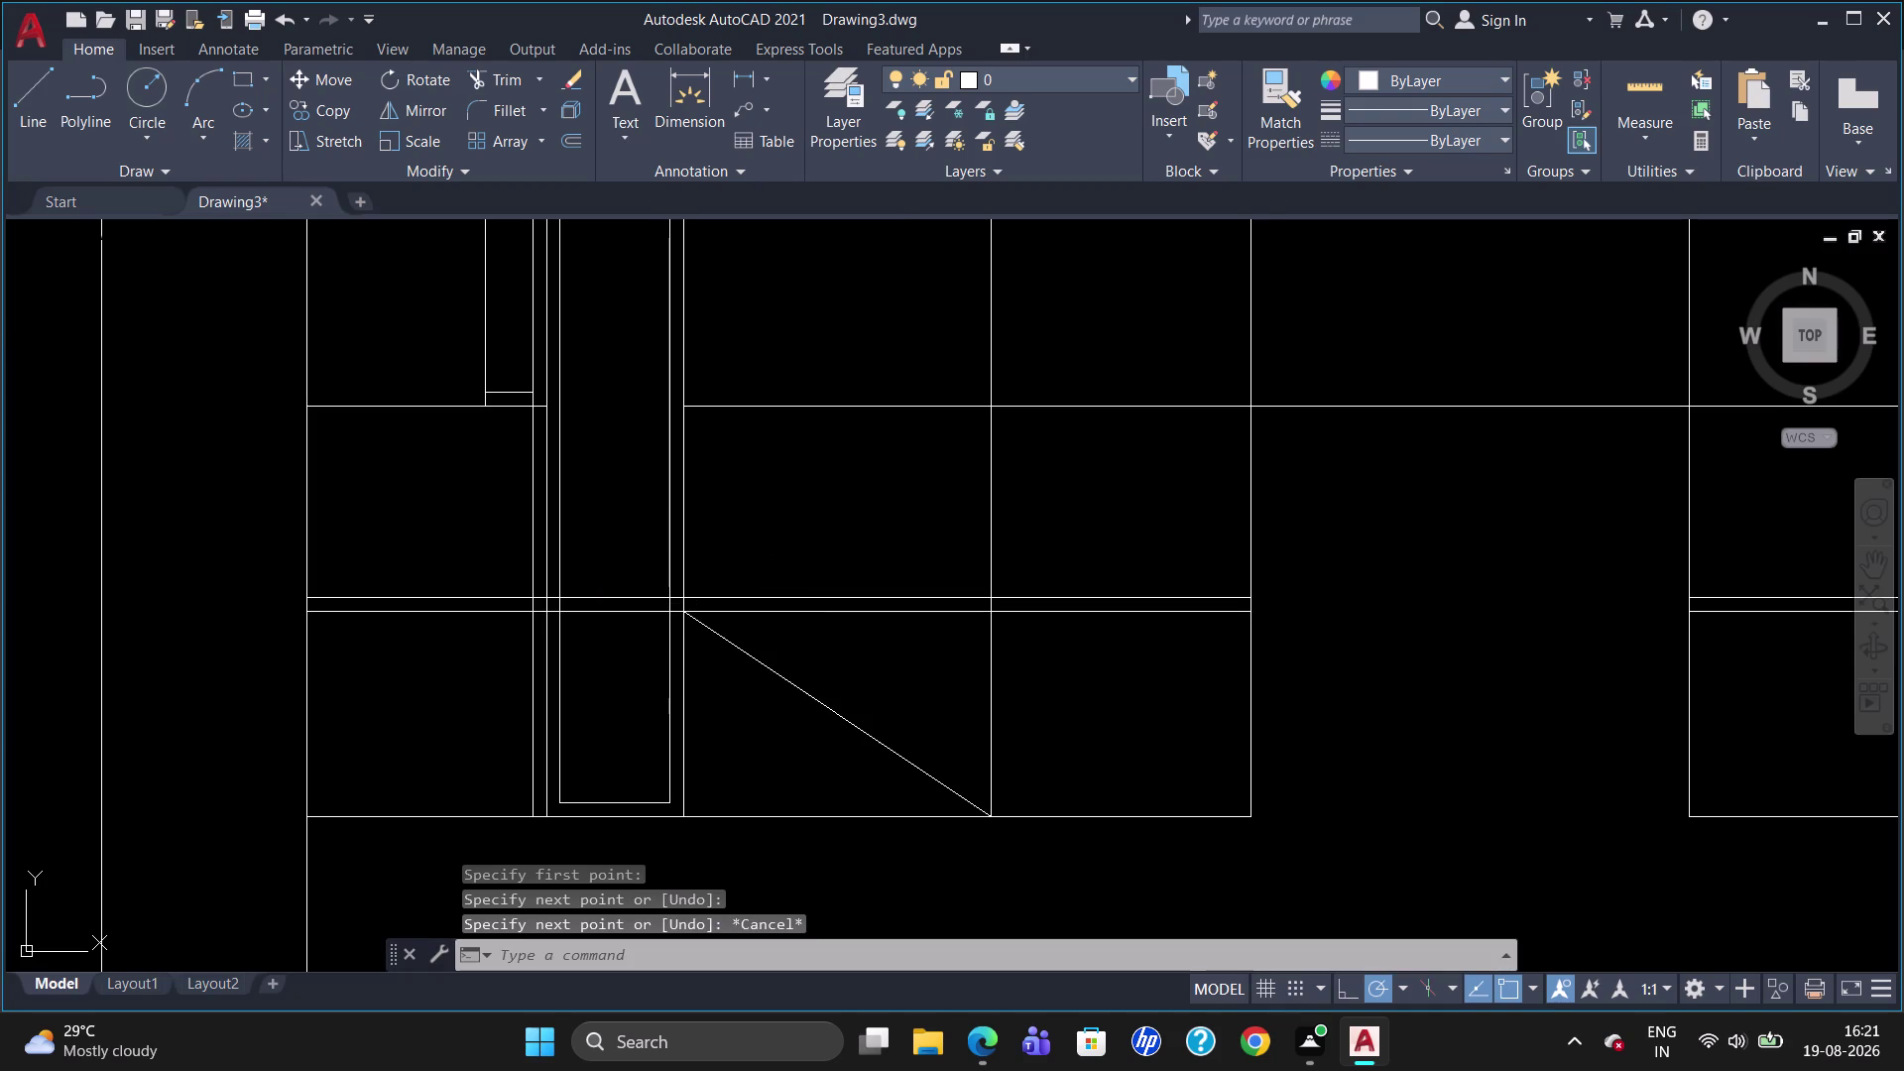
key(Delete)
Zigzag from the divider's bottom corner to the left edge's M2P midpoint and back.
key(l)
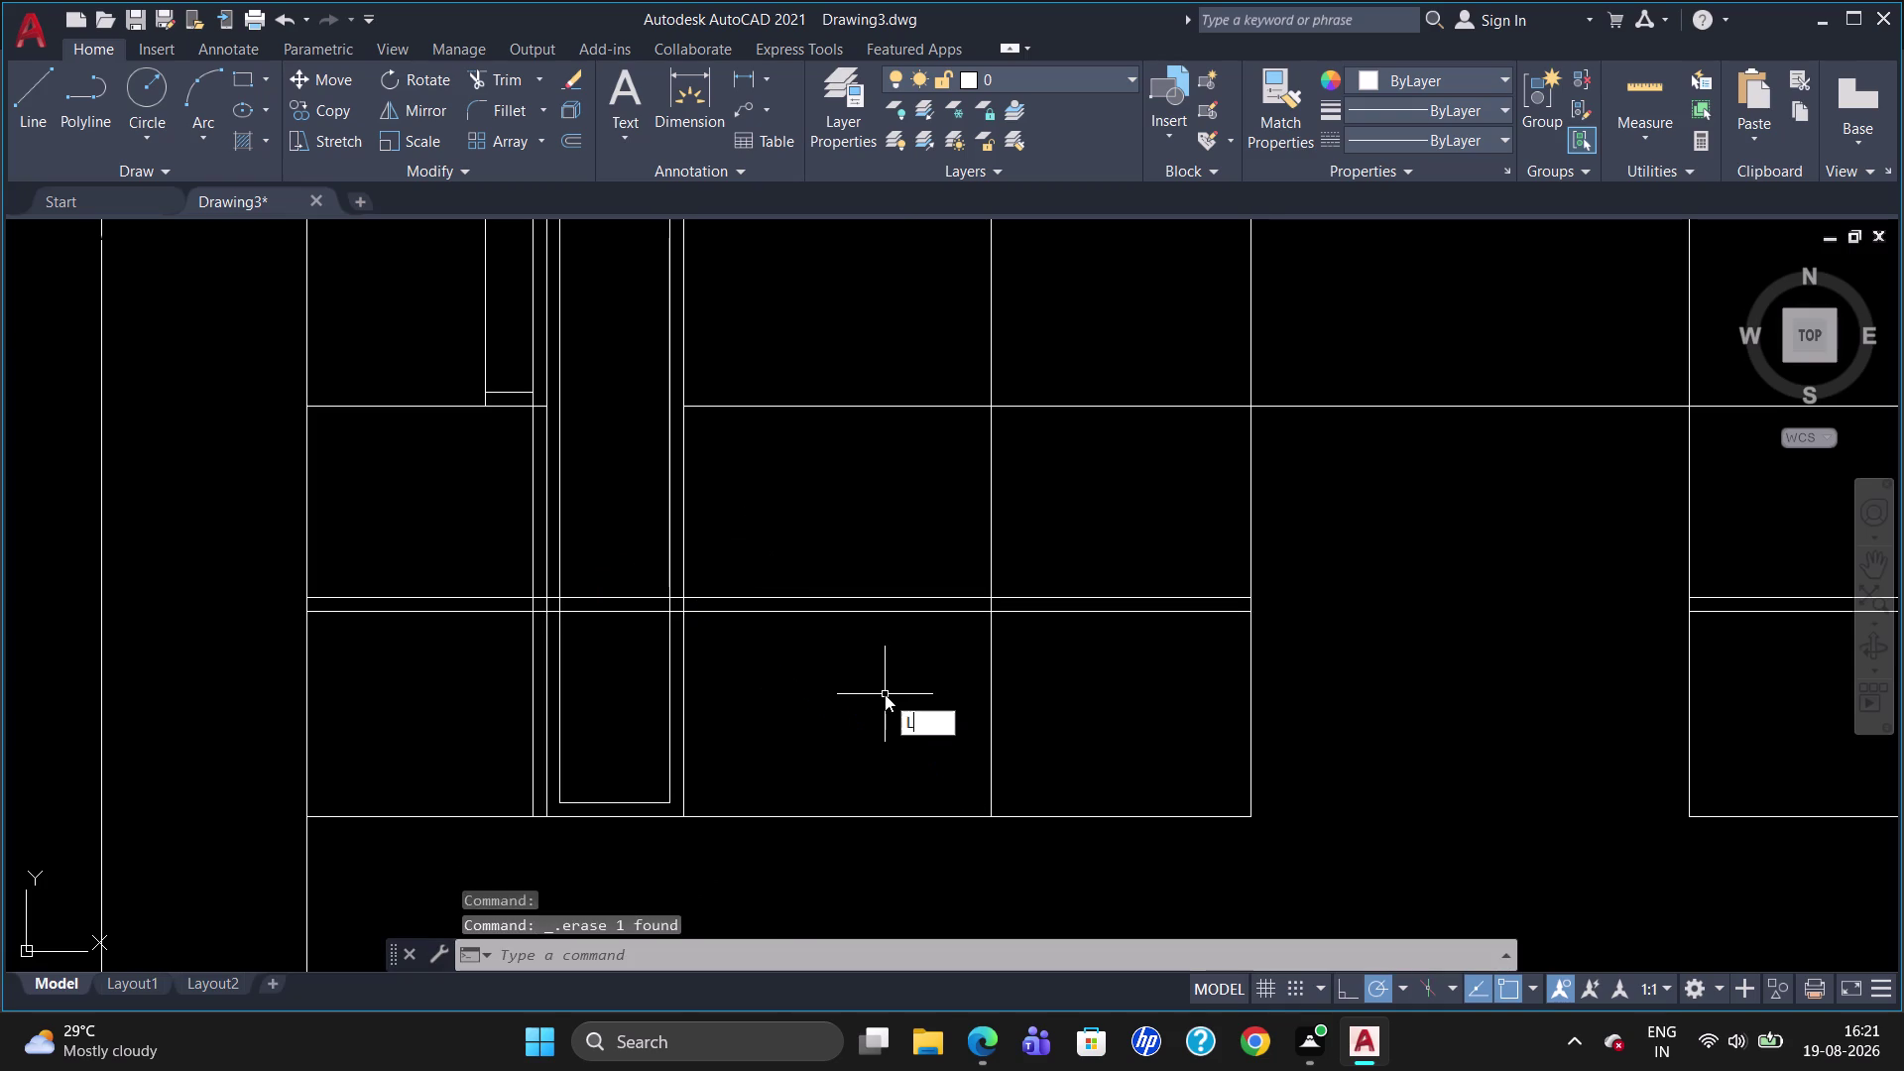
key(Return)
text(M2P)
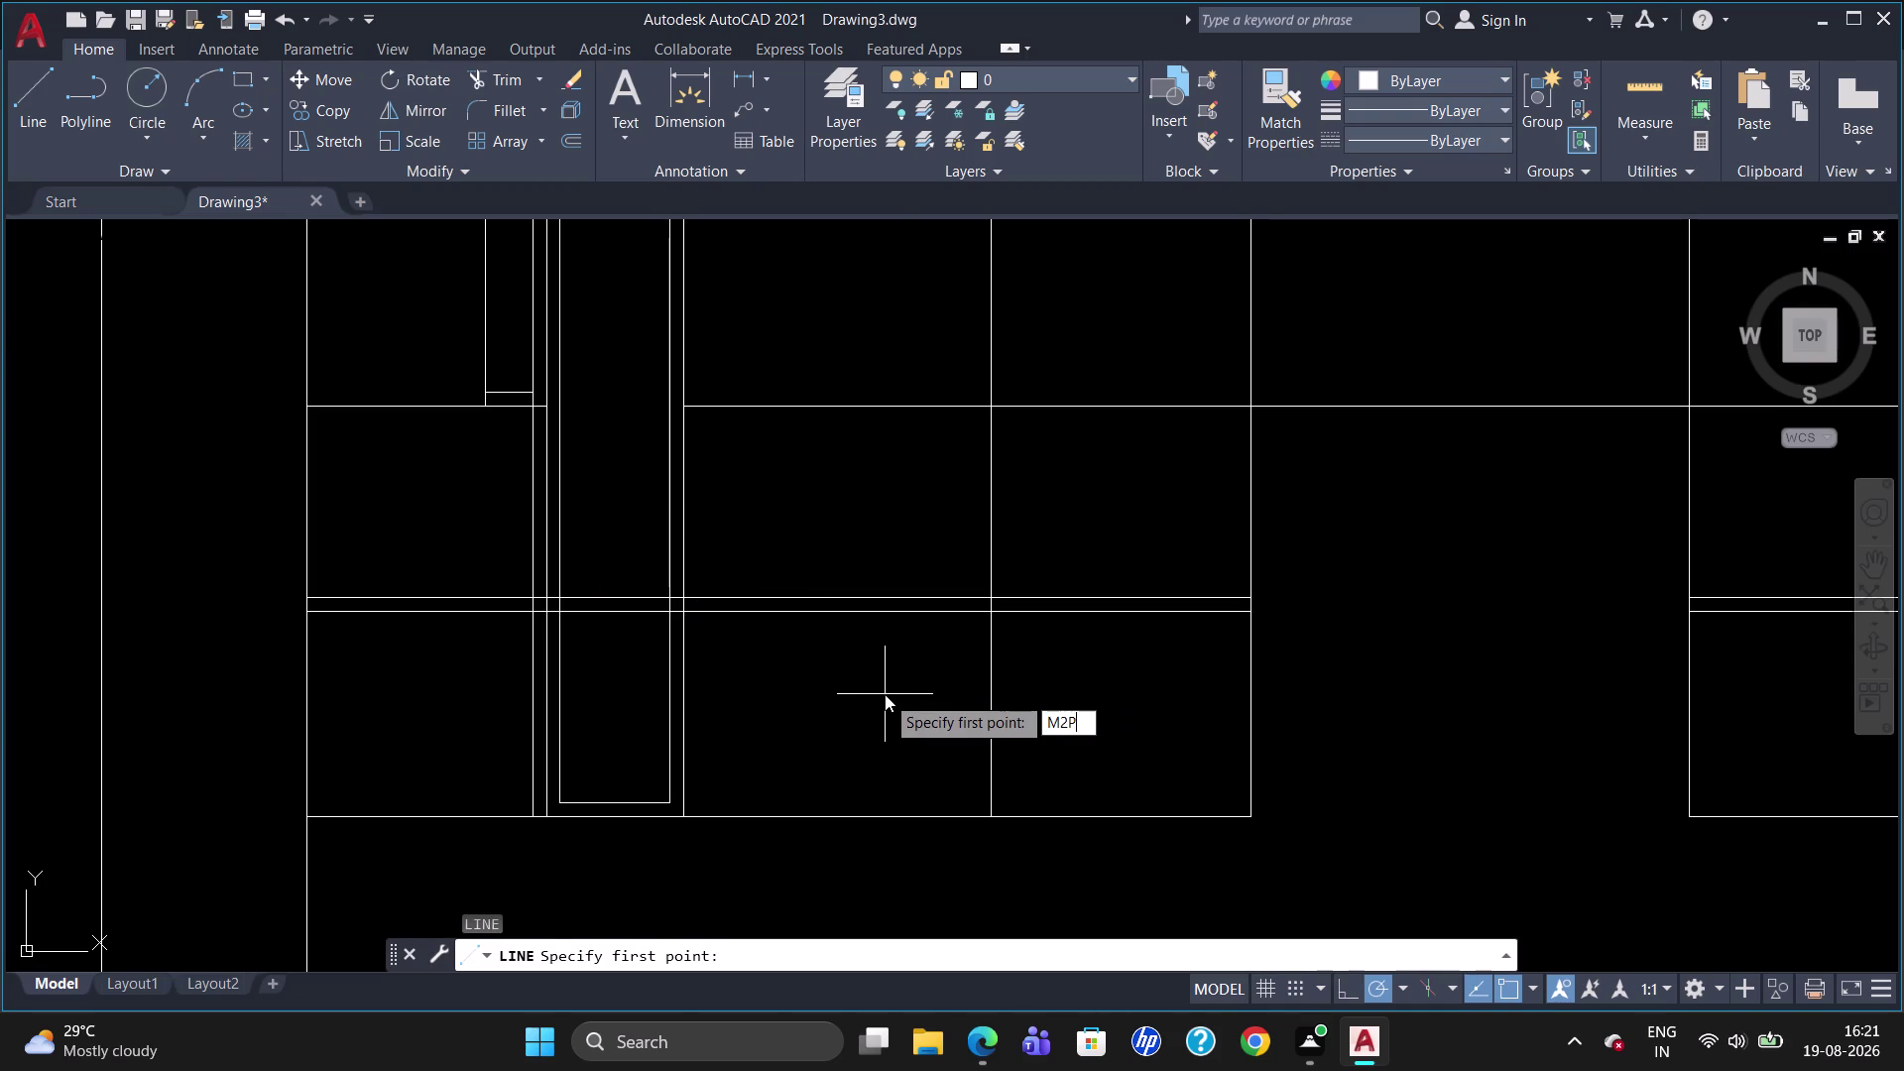
key(Return)
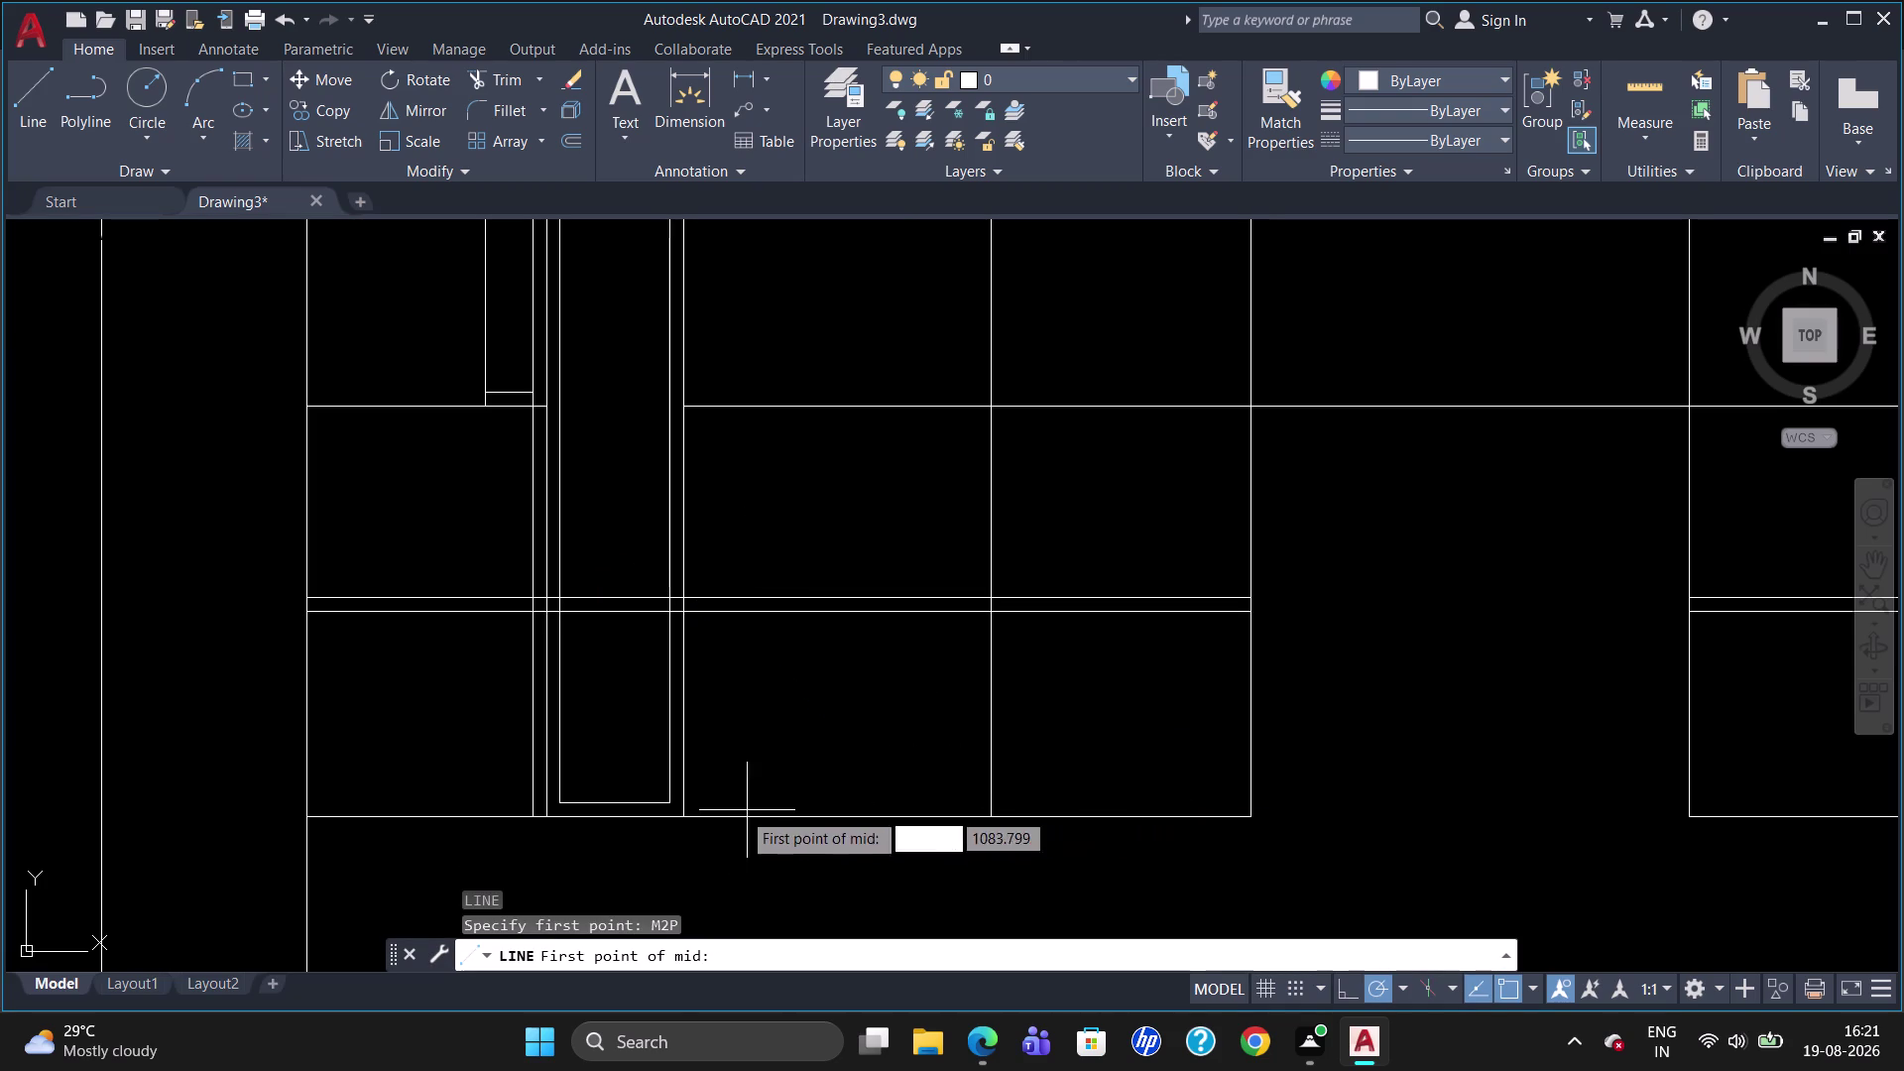
key(Escape)
key(l)
key(Return)
click(995, 815)
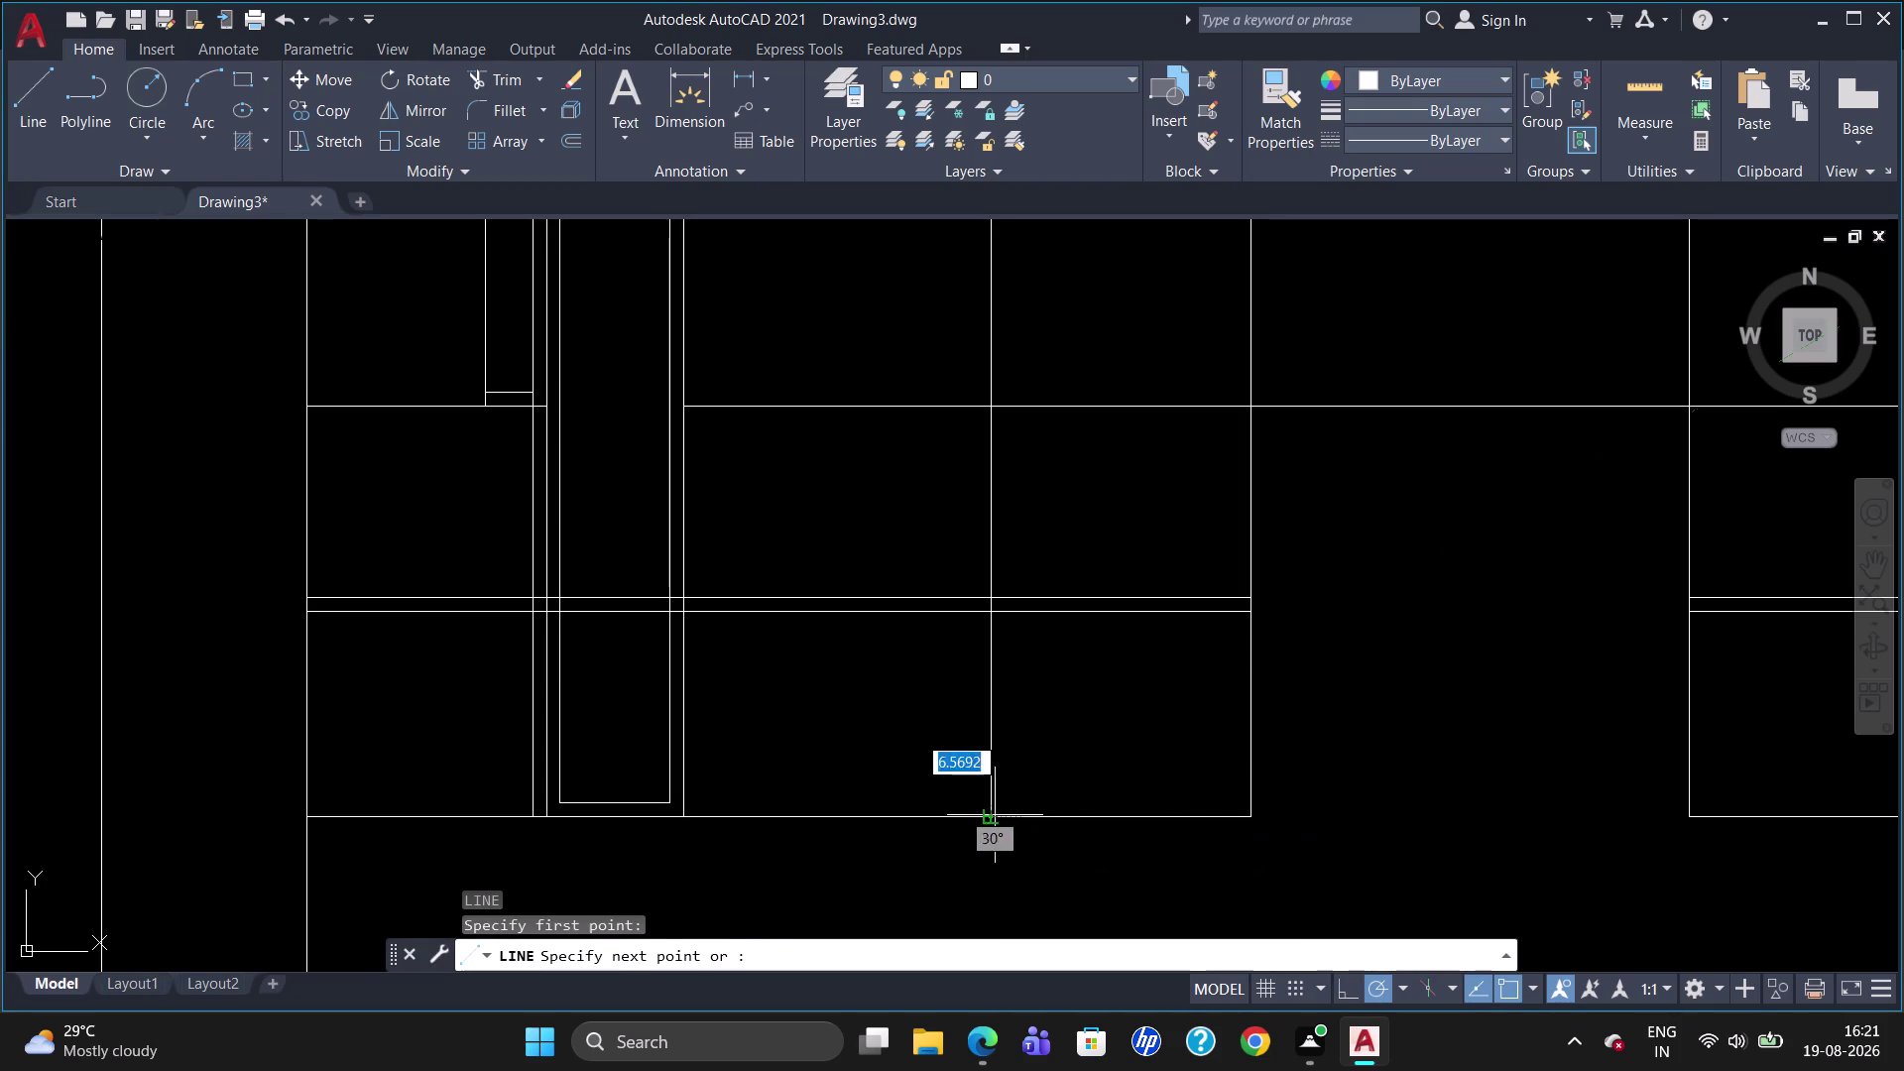
text(M2P)
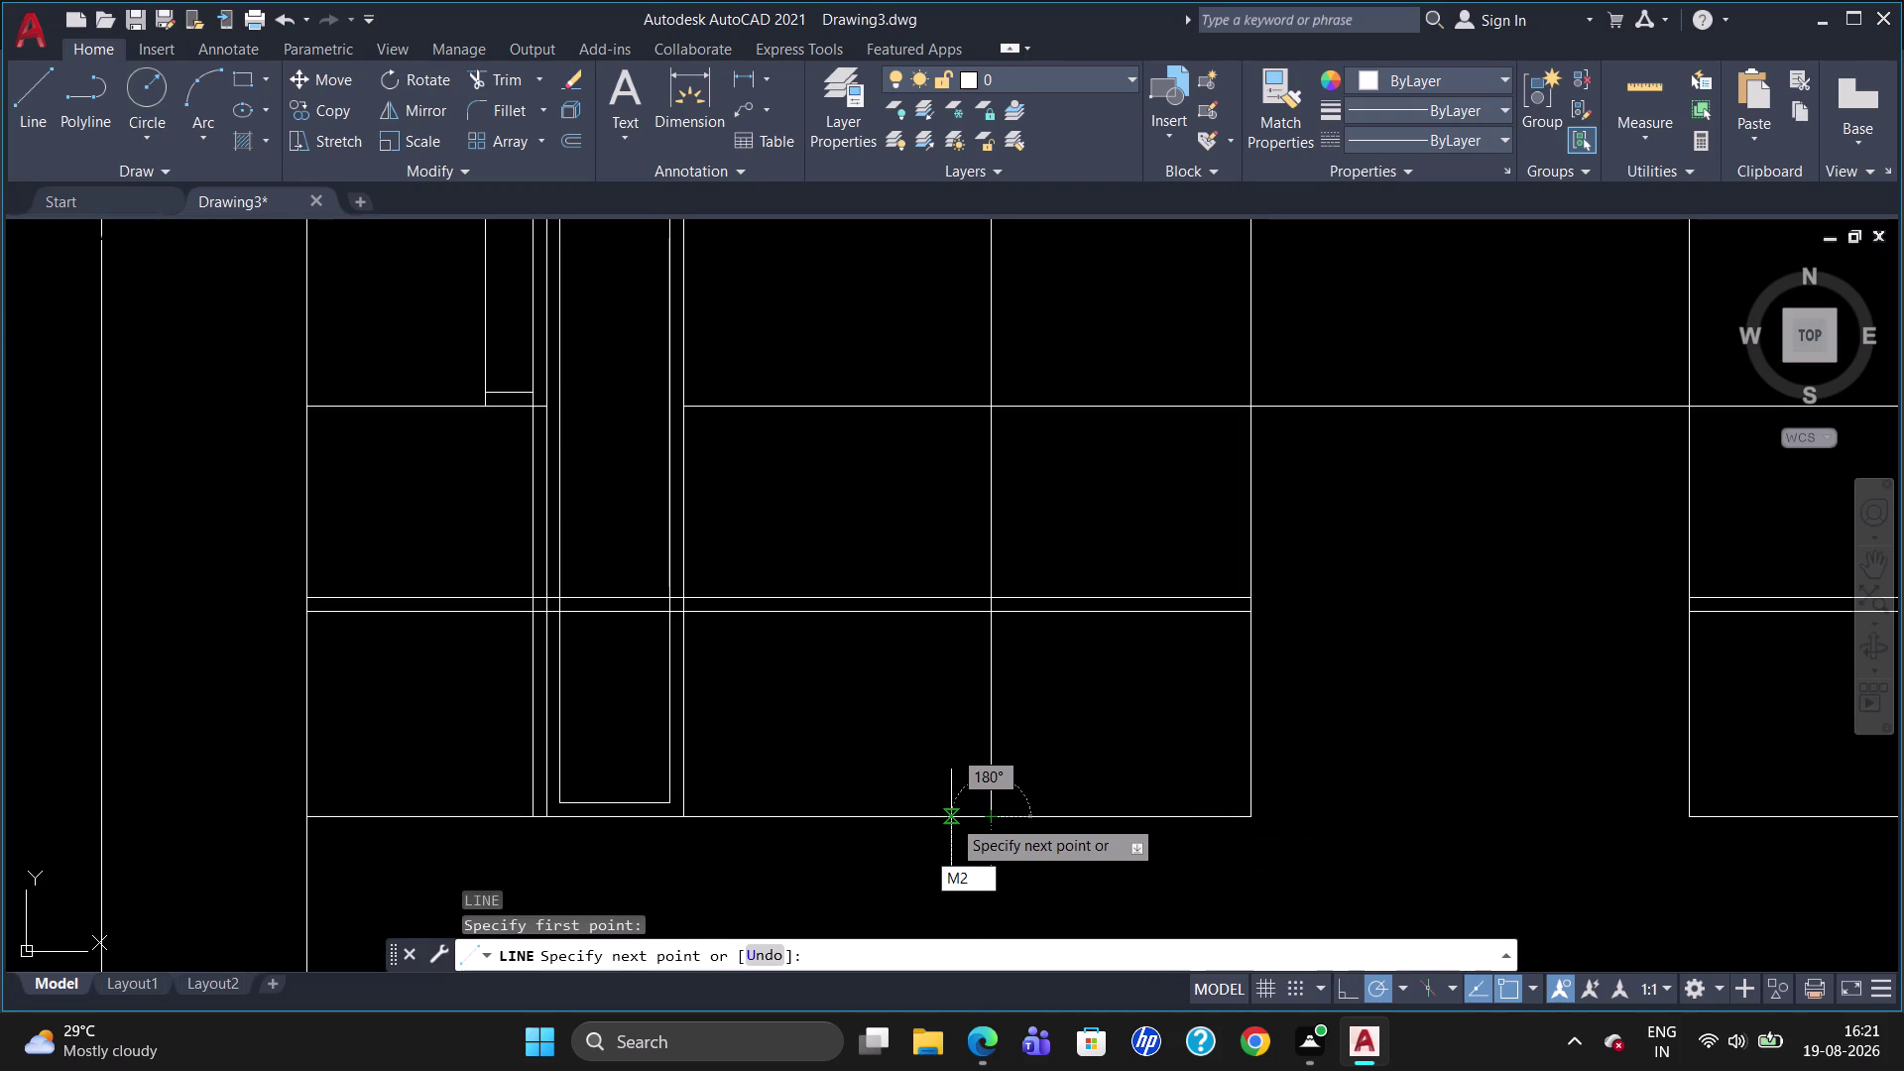
key(Return)
click(683, 819)
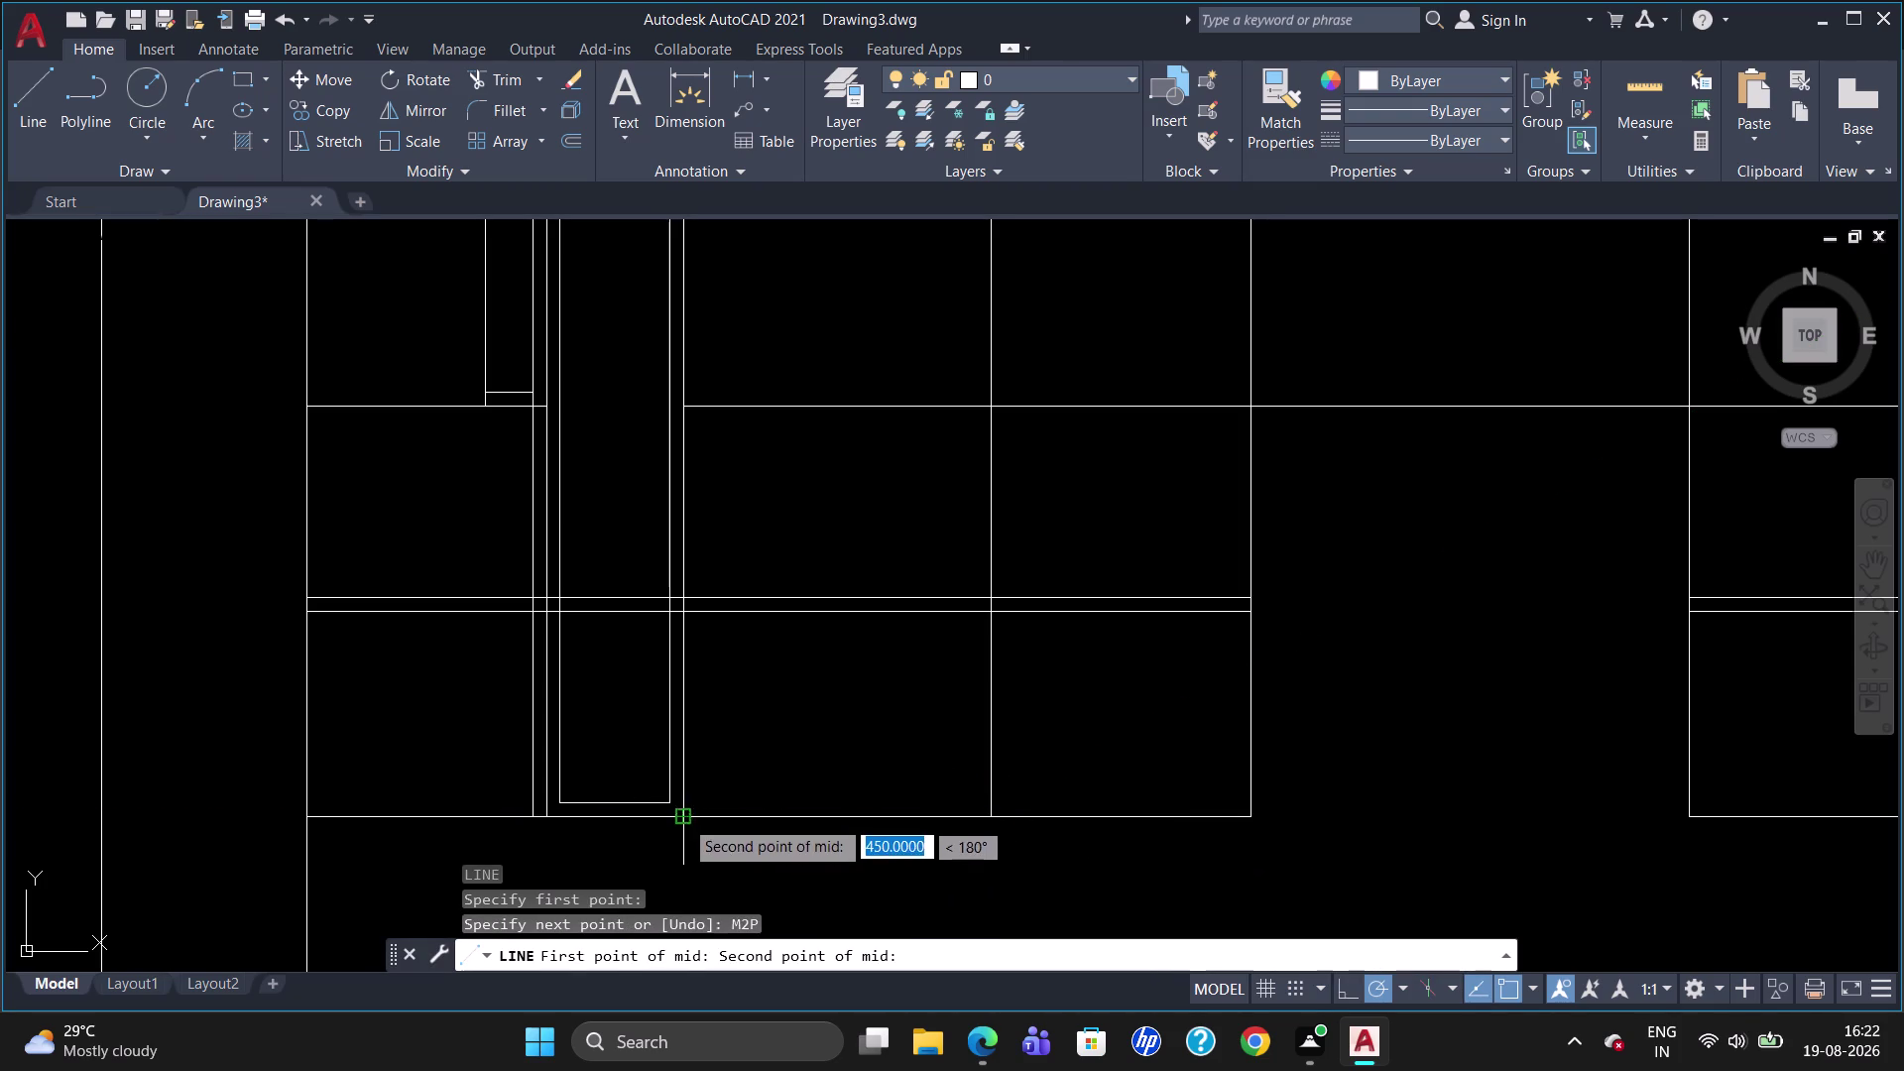
click(678, 406)
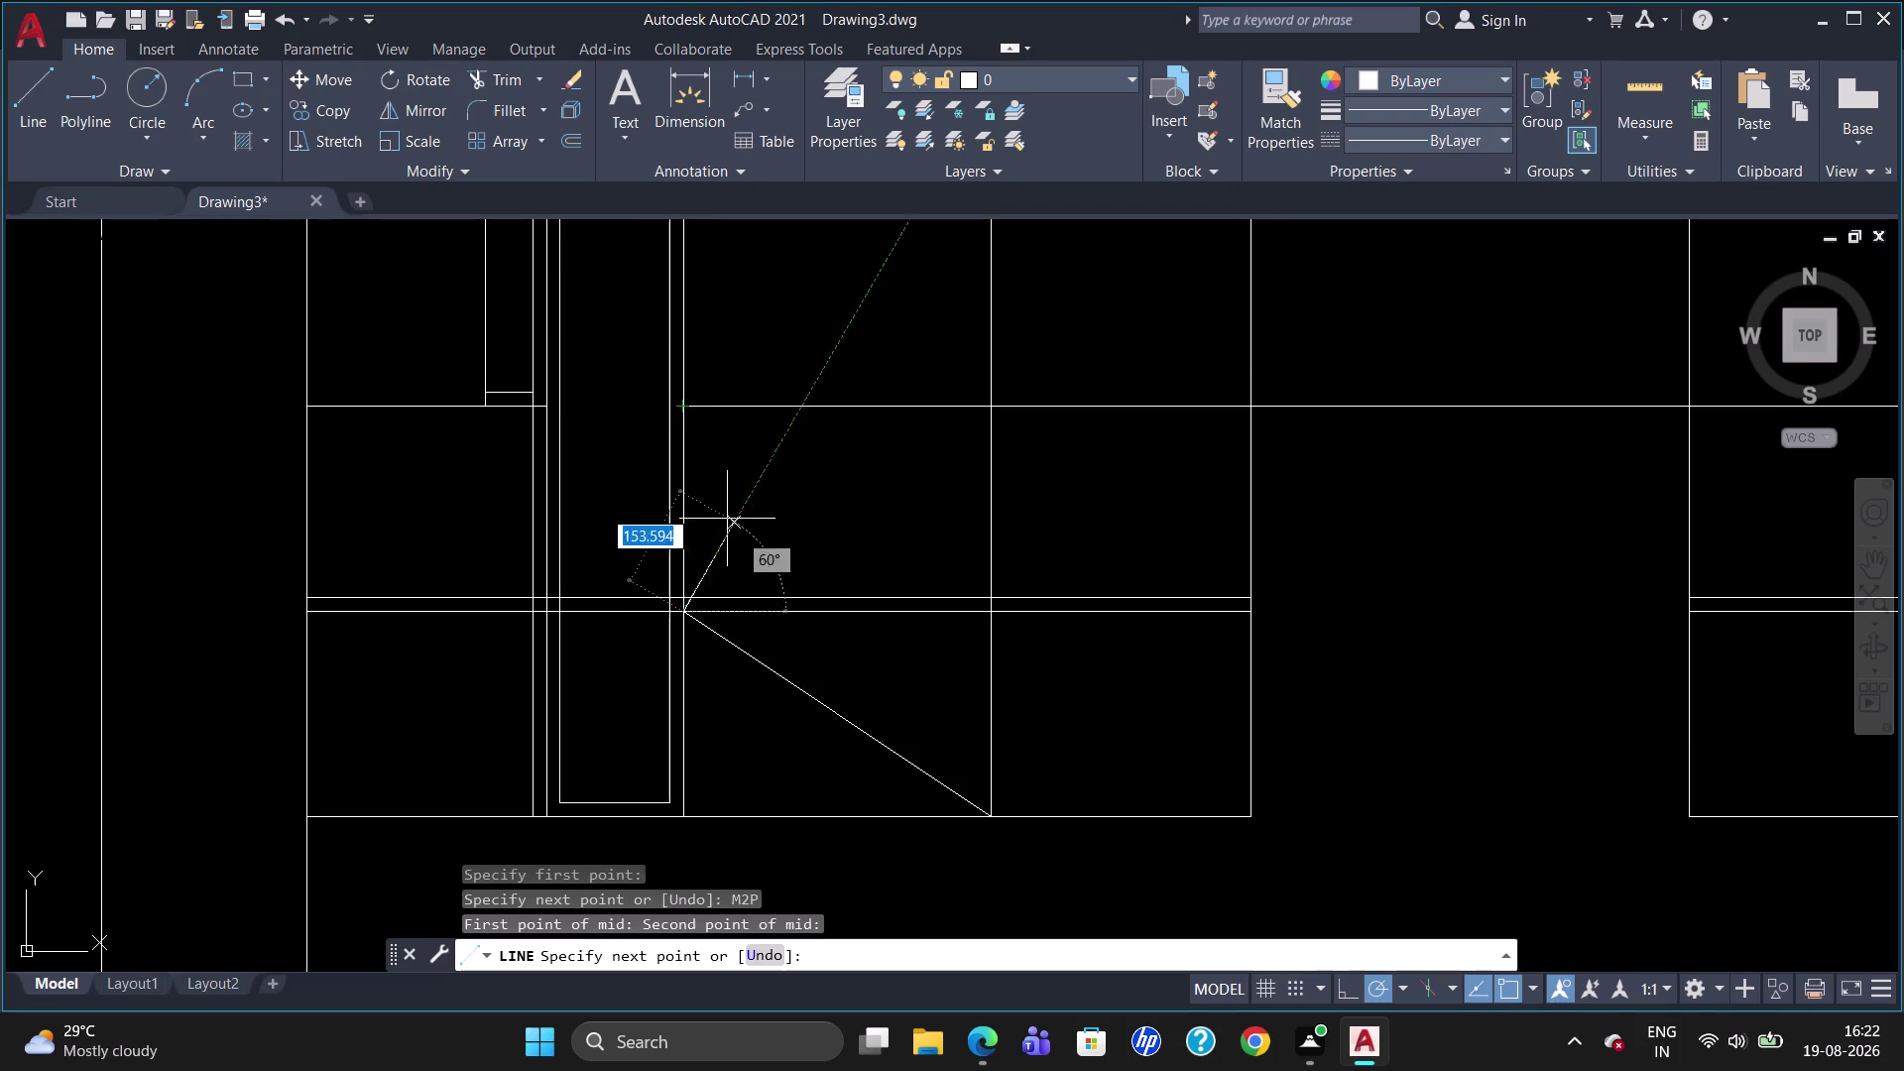
click(985, 404)
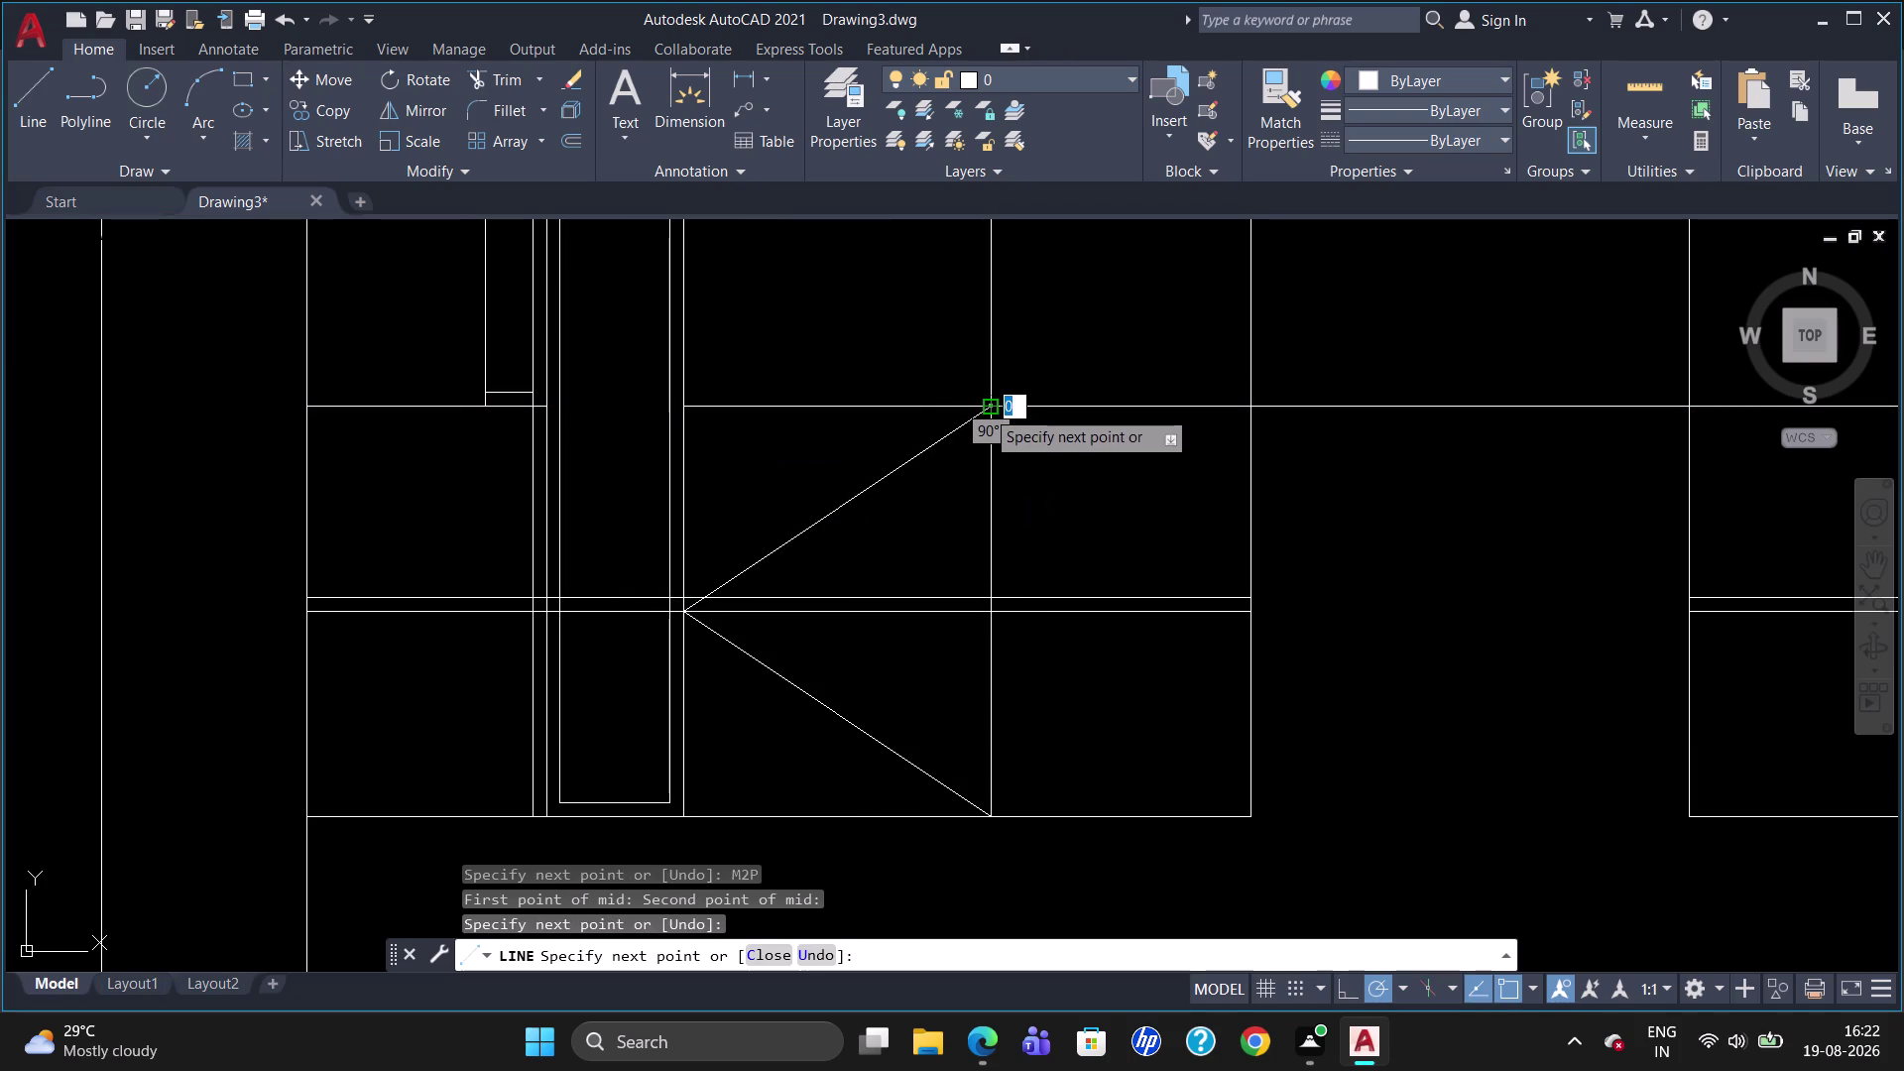
Continue the zigzag through the upper bay's left midpoint to the divider's top corner.
scroll(down, 3)
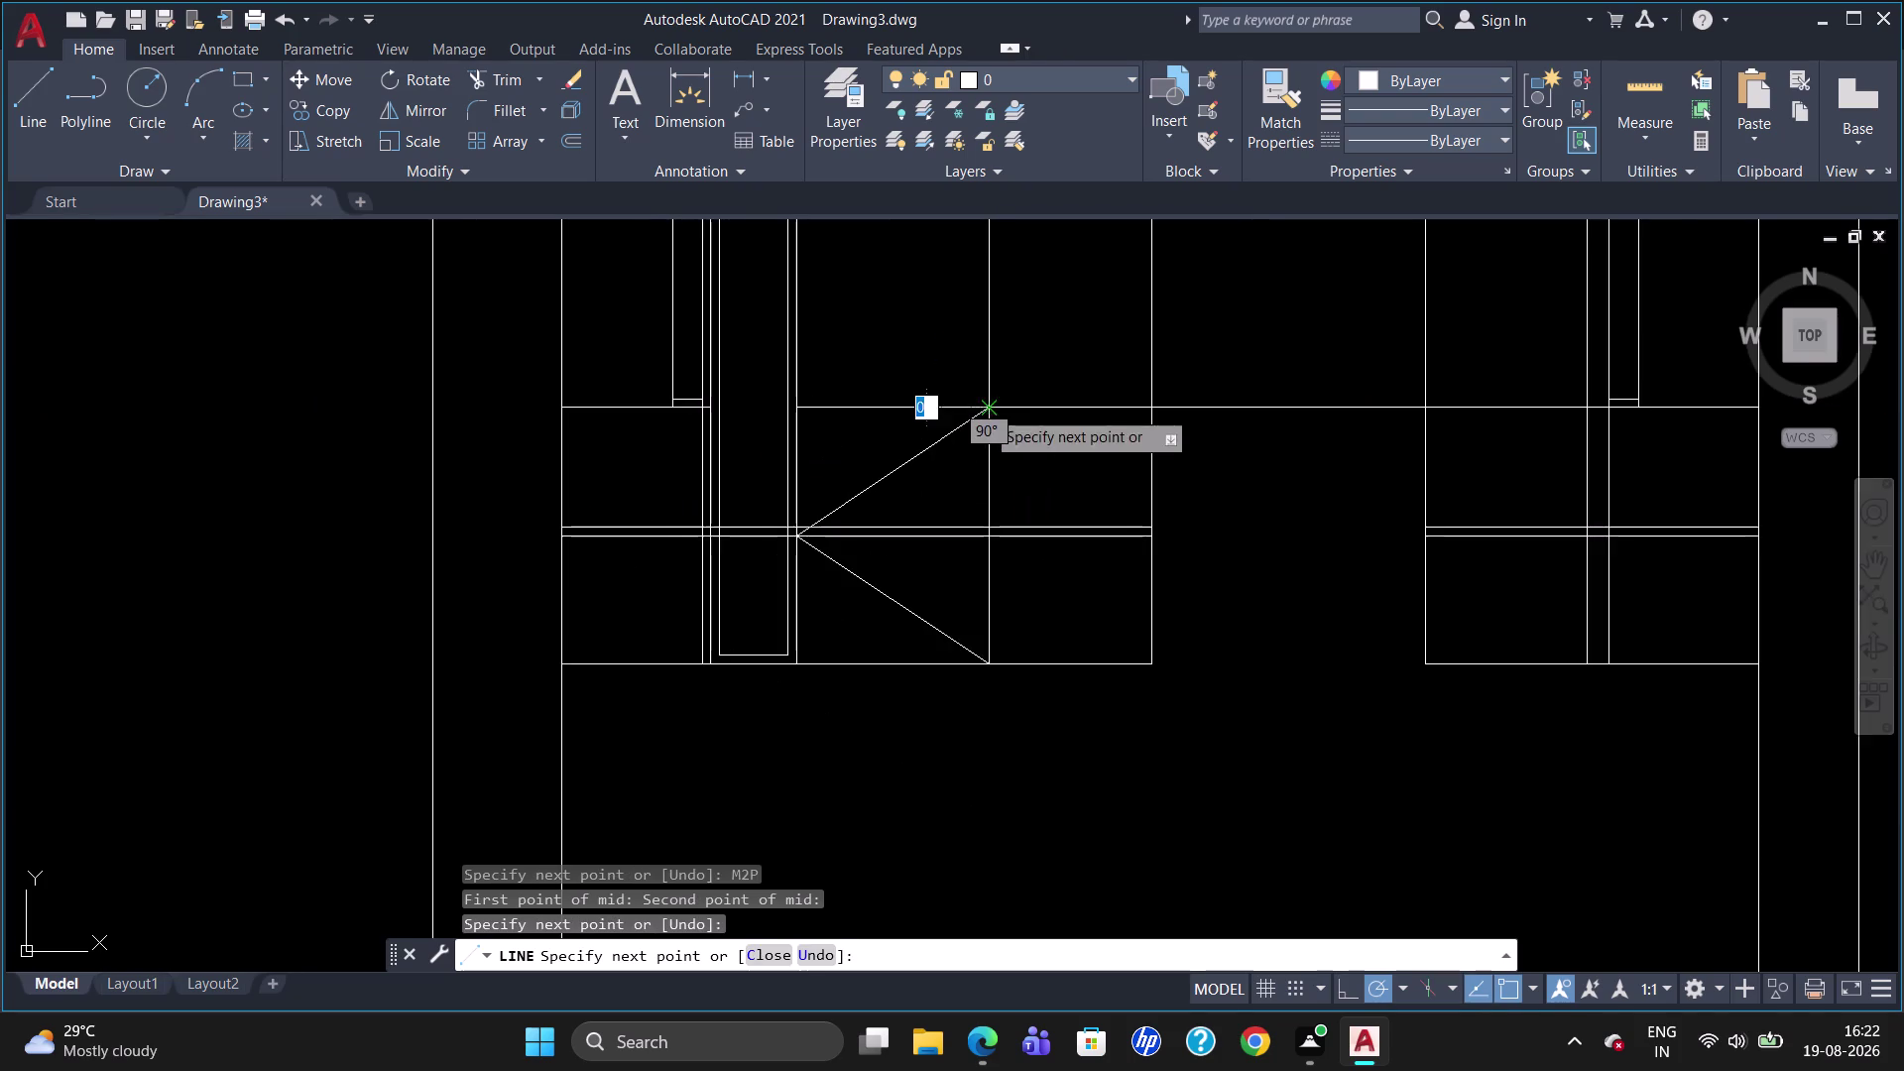
scroll(up, 3)
scroll(down, 3)
scroll(down, 3)
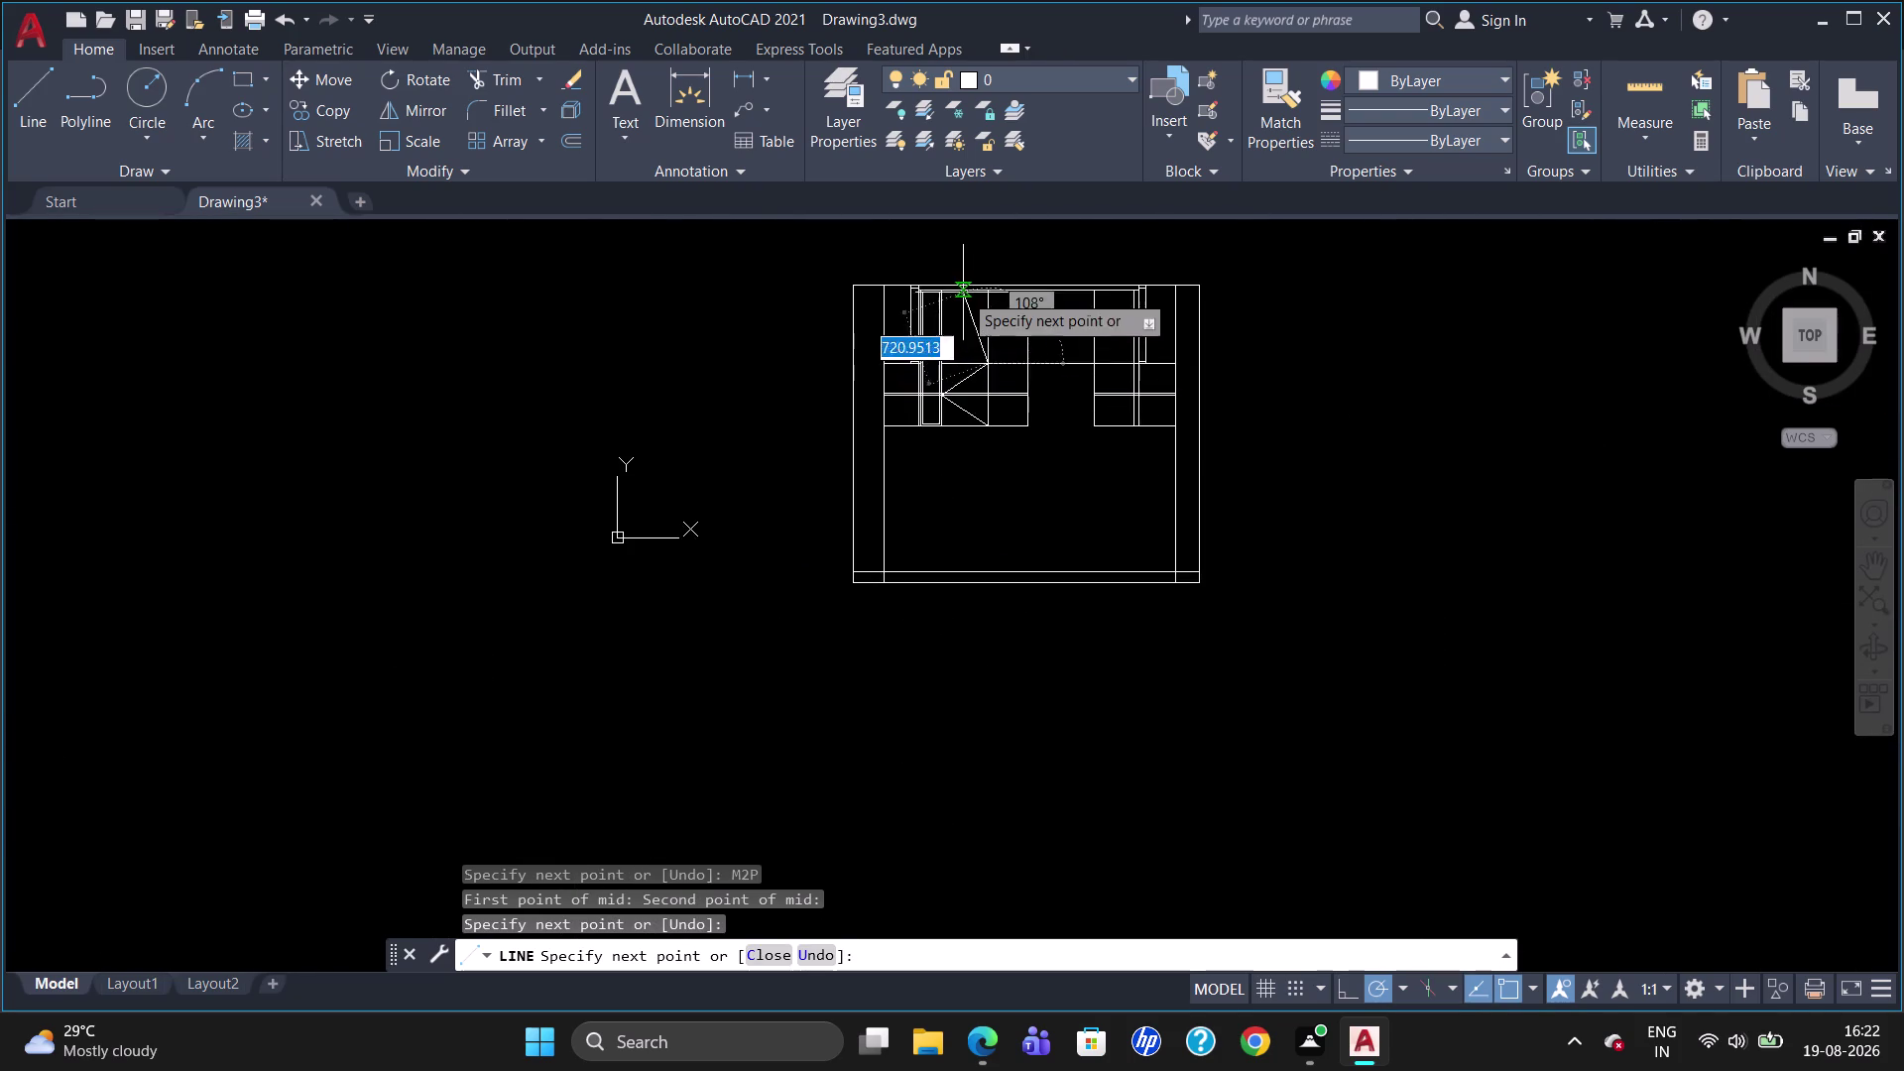
scroll(up, 3)
text(M2)
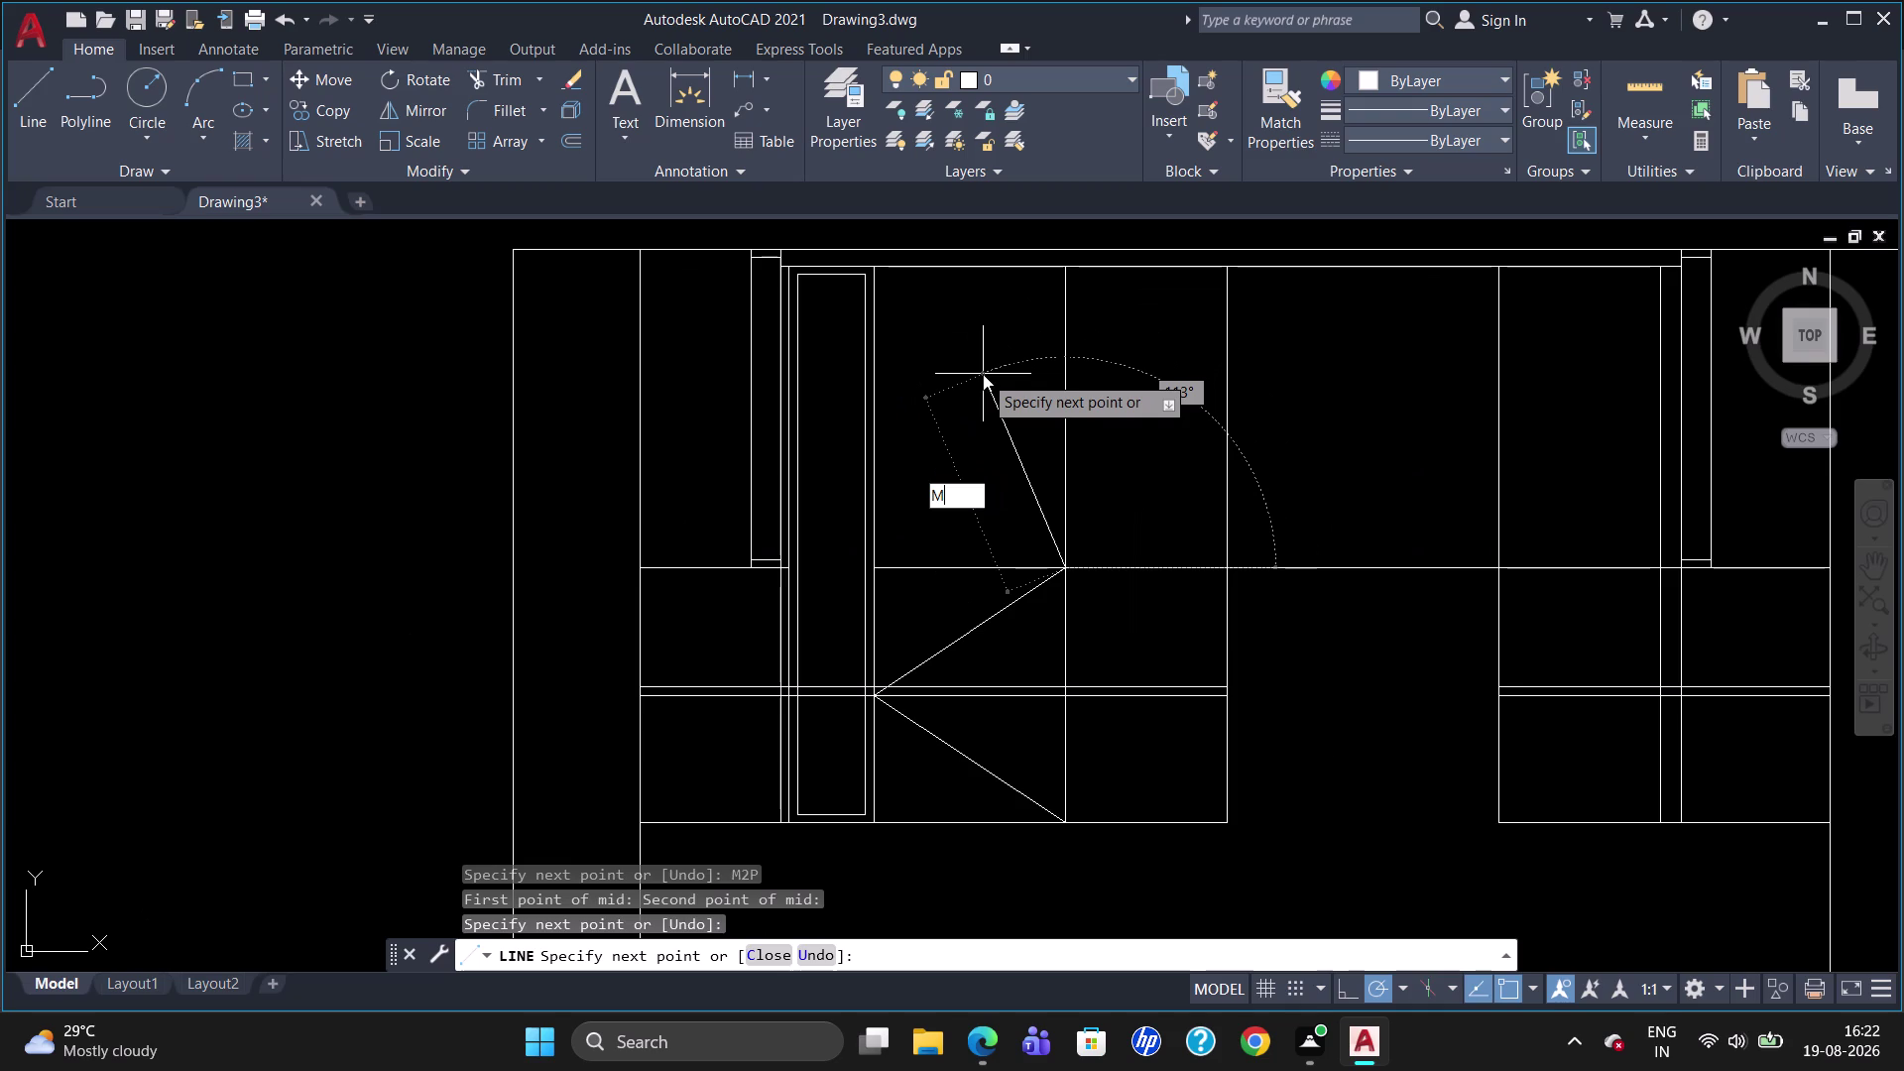
text(P)
key(Return)
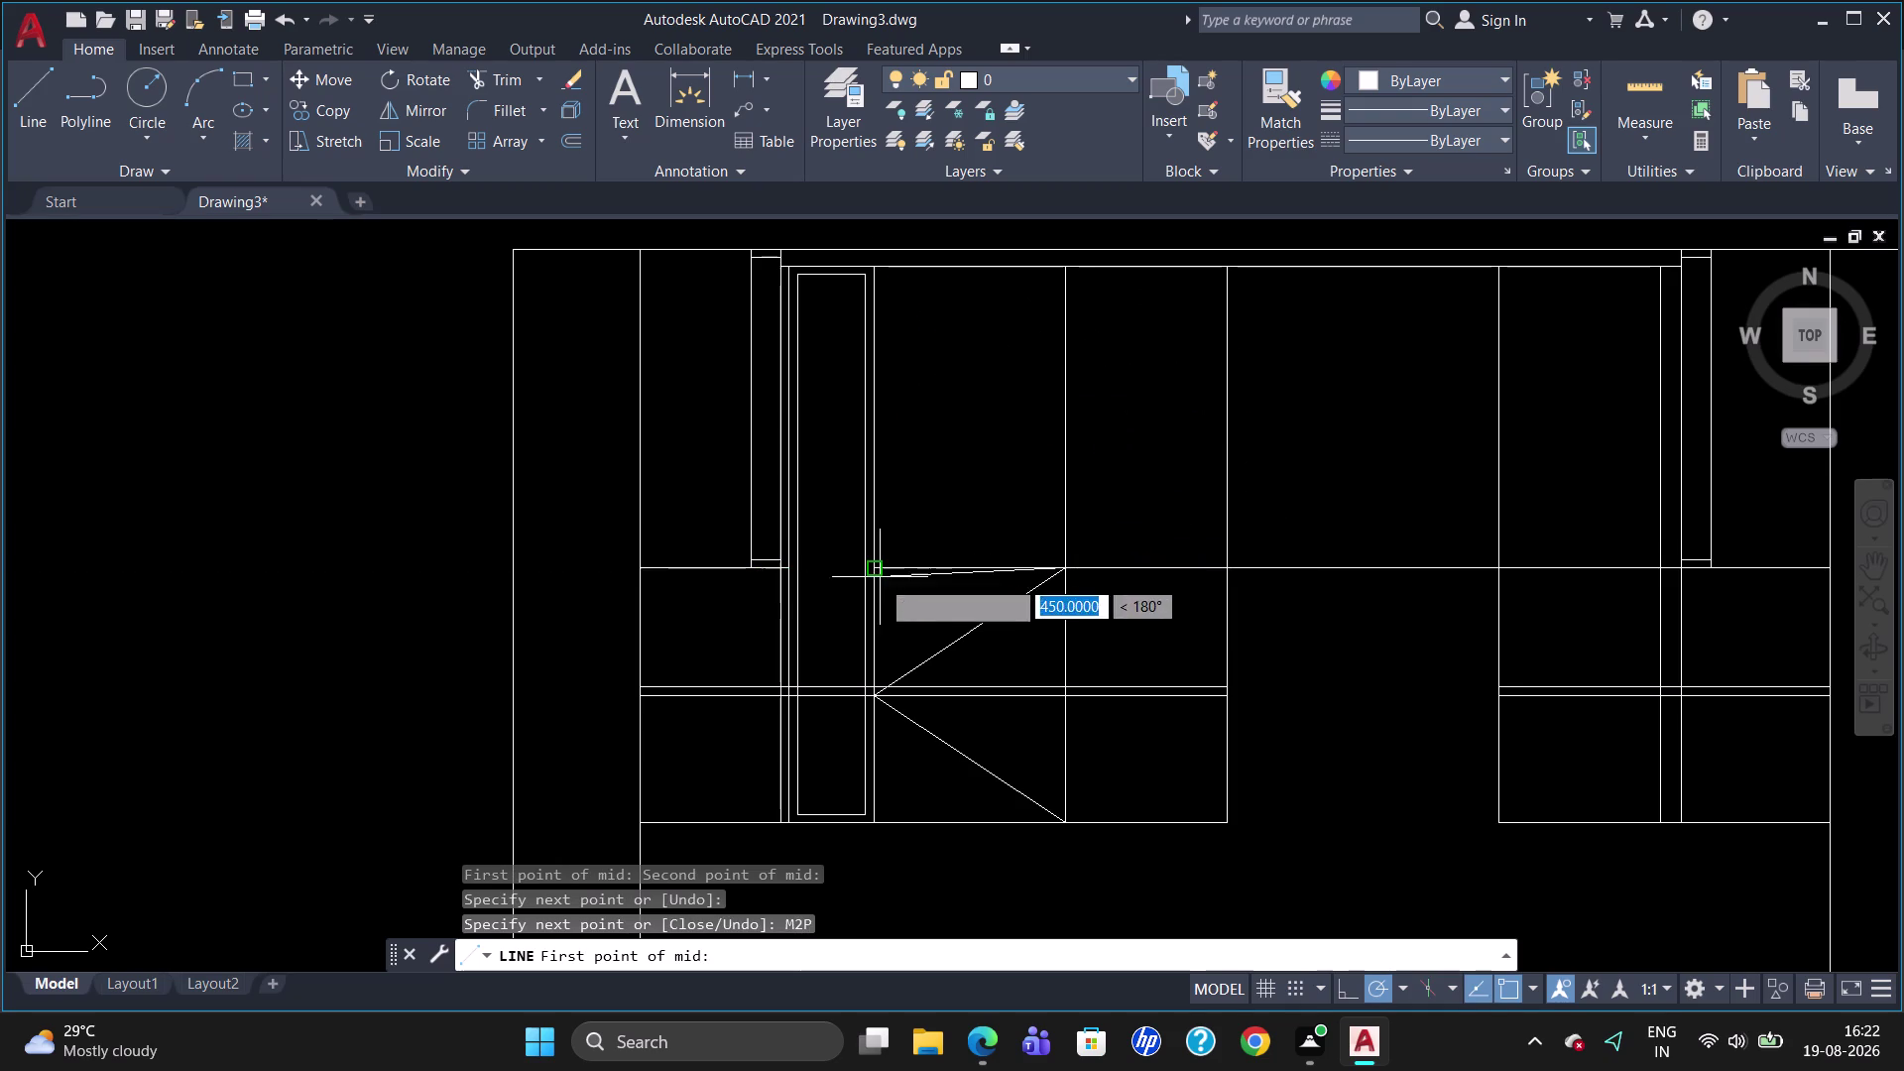
click(875, 572)
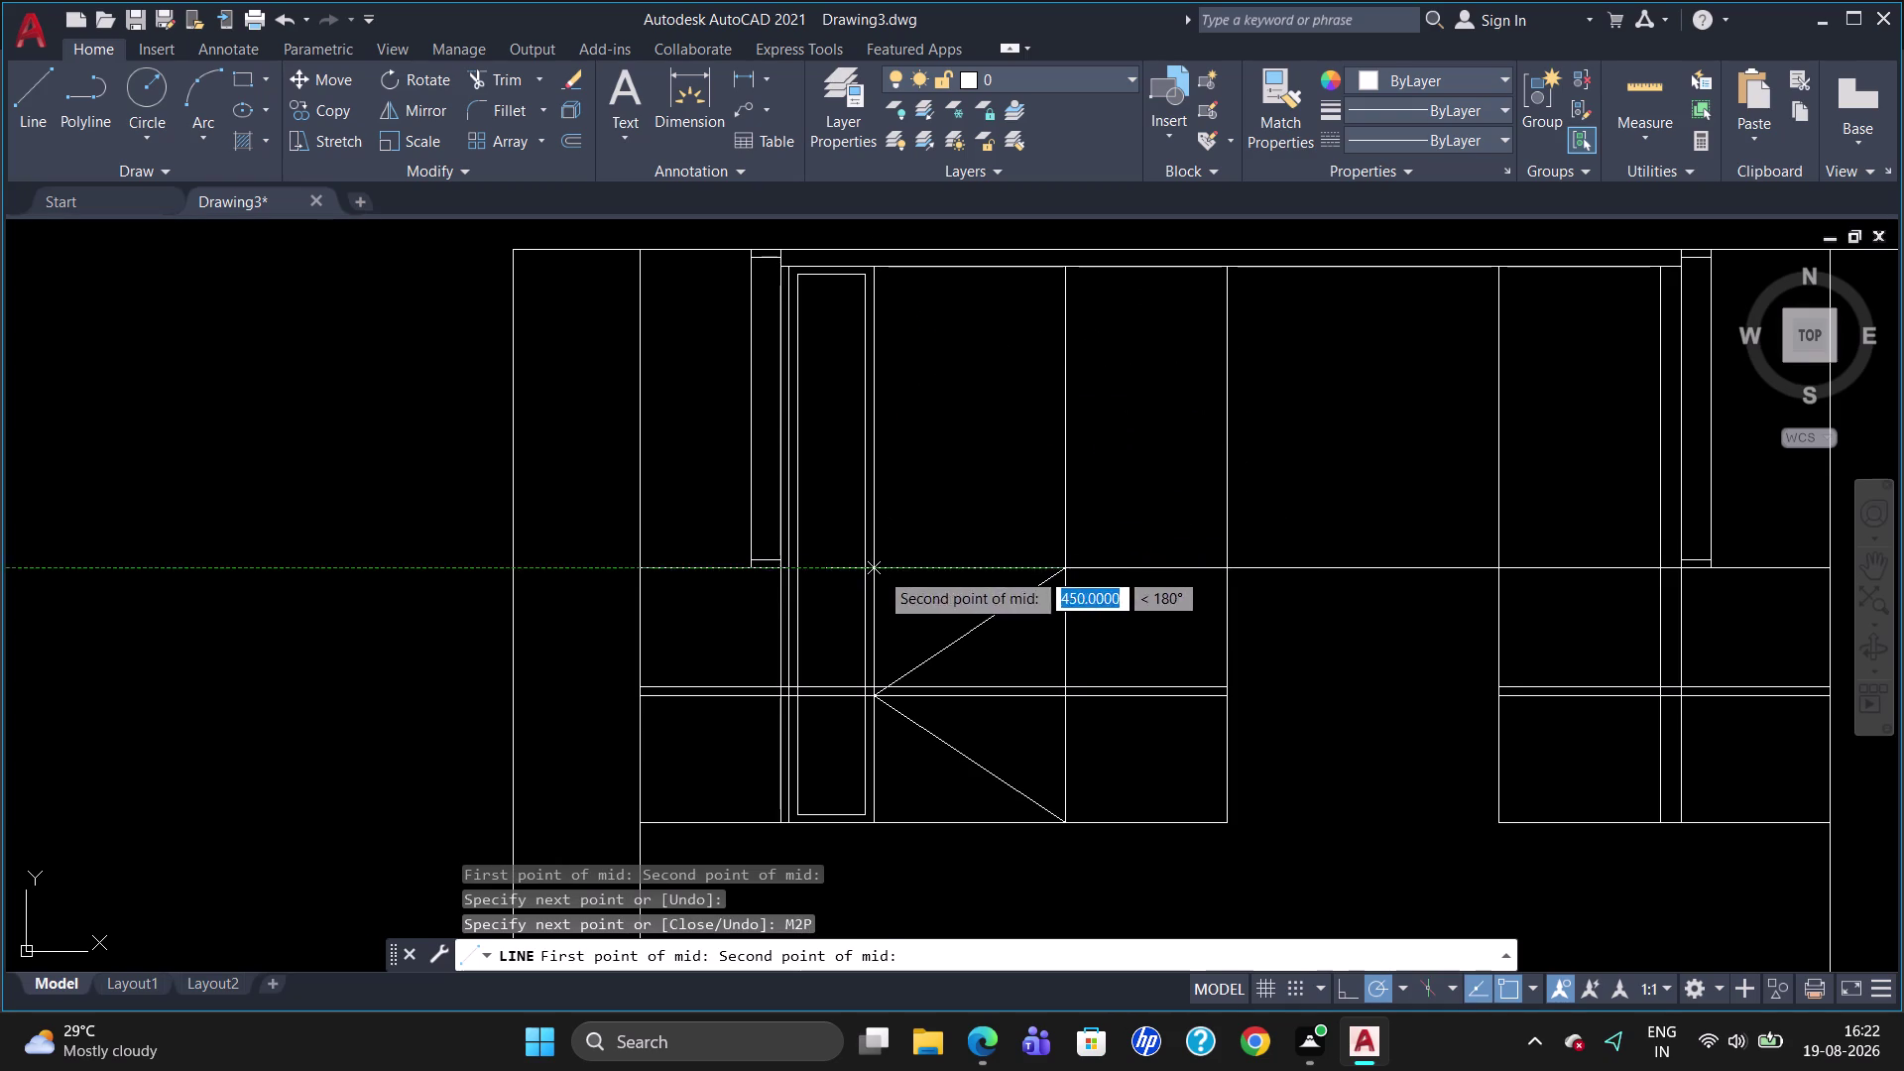
click(870, 262)
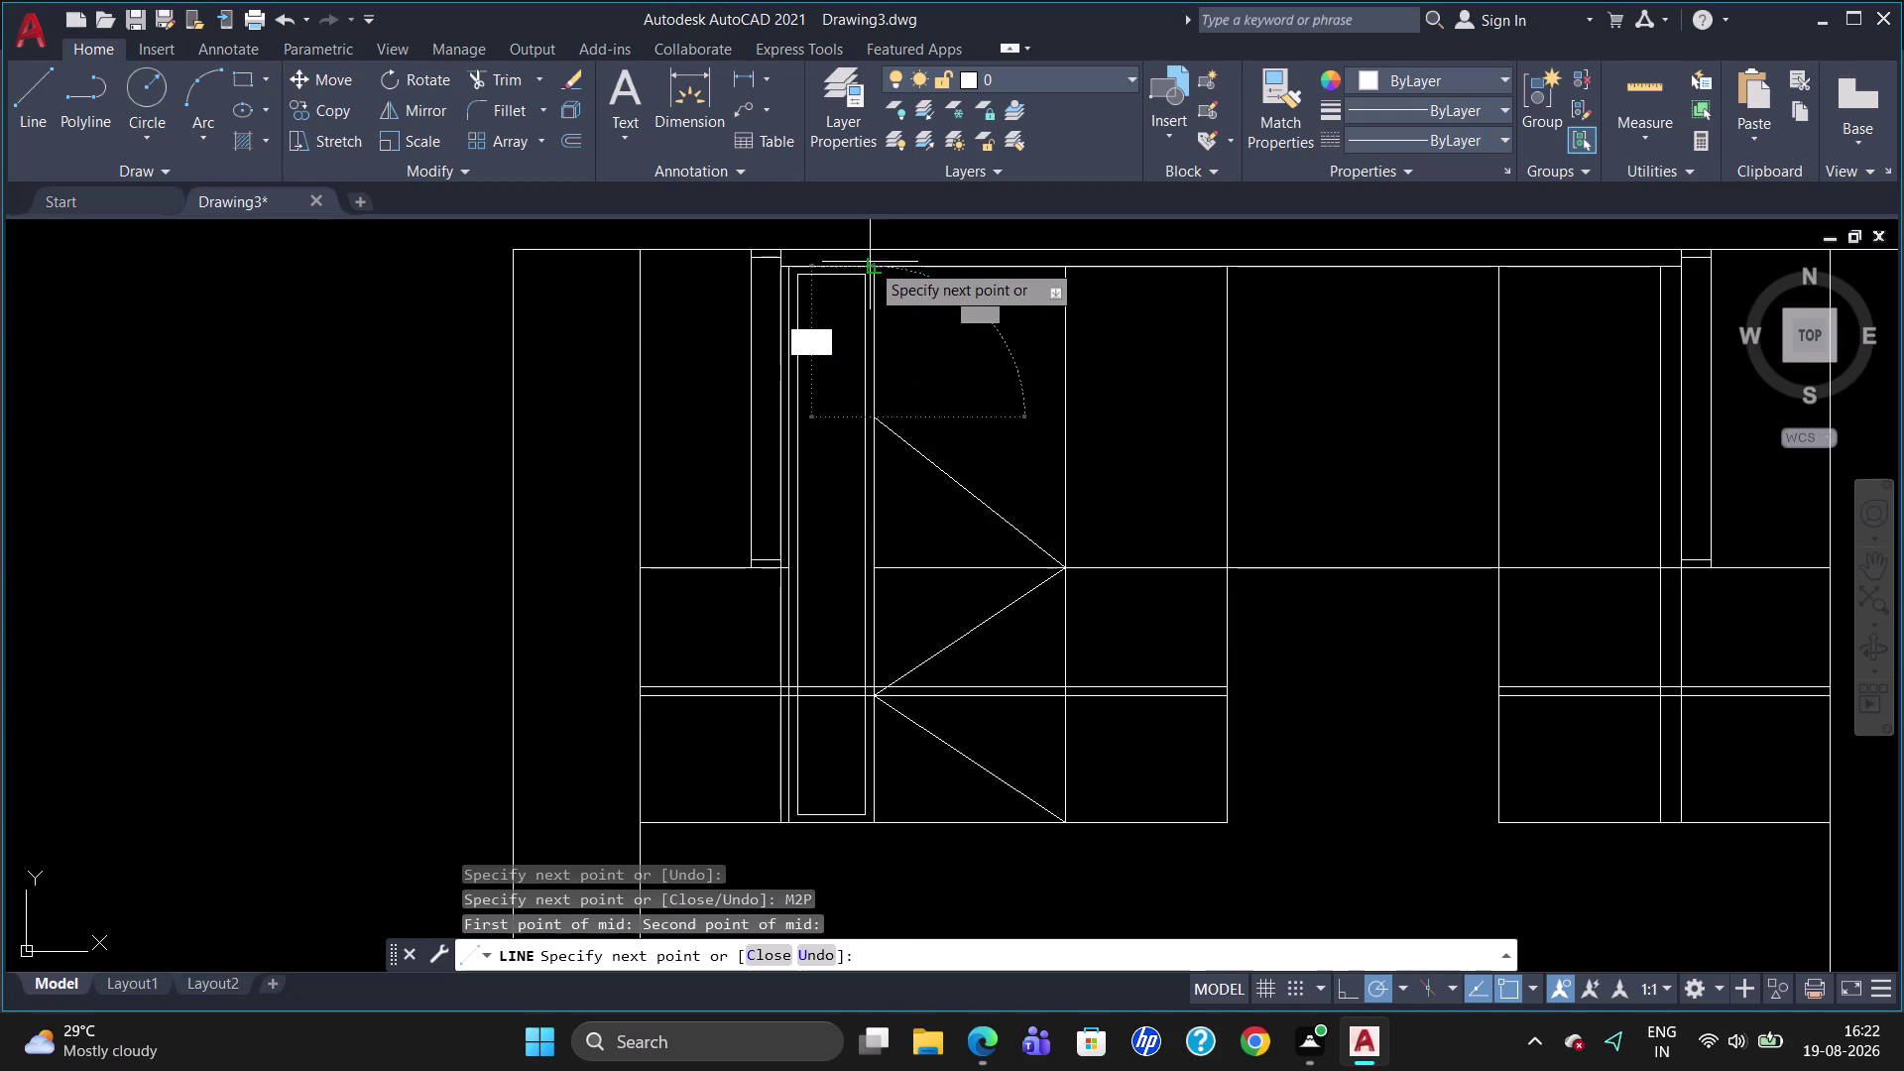
click(1062, 265)
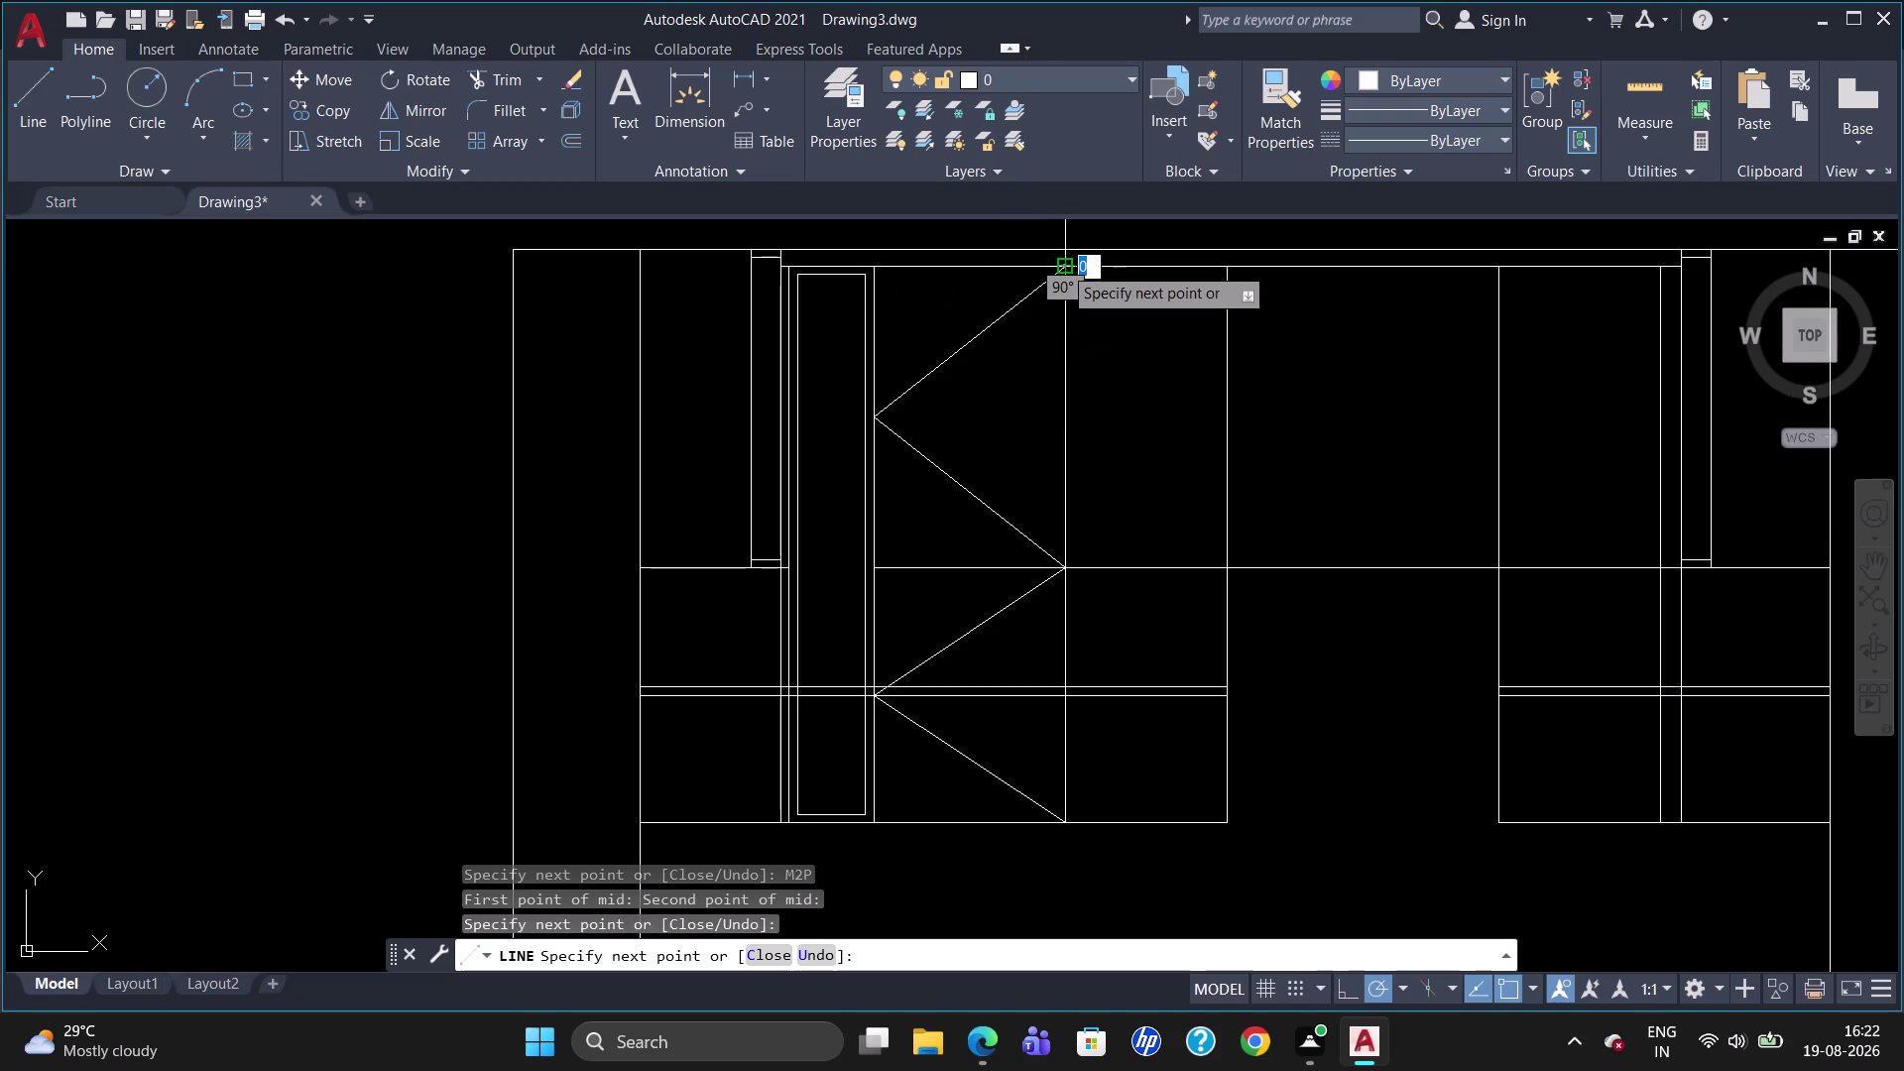
key(Escape)
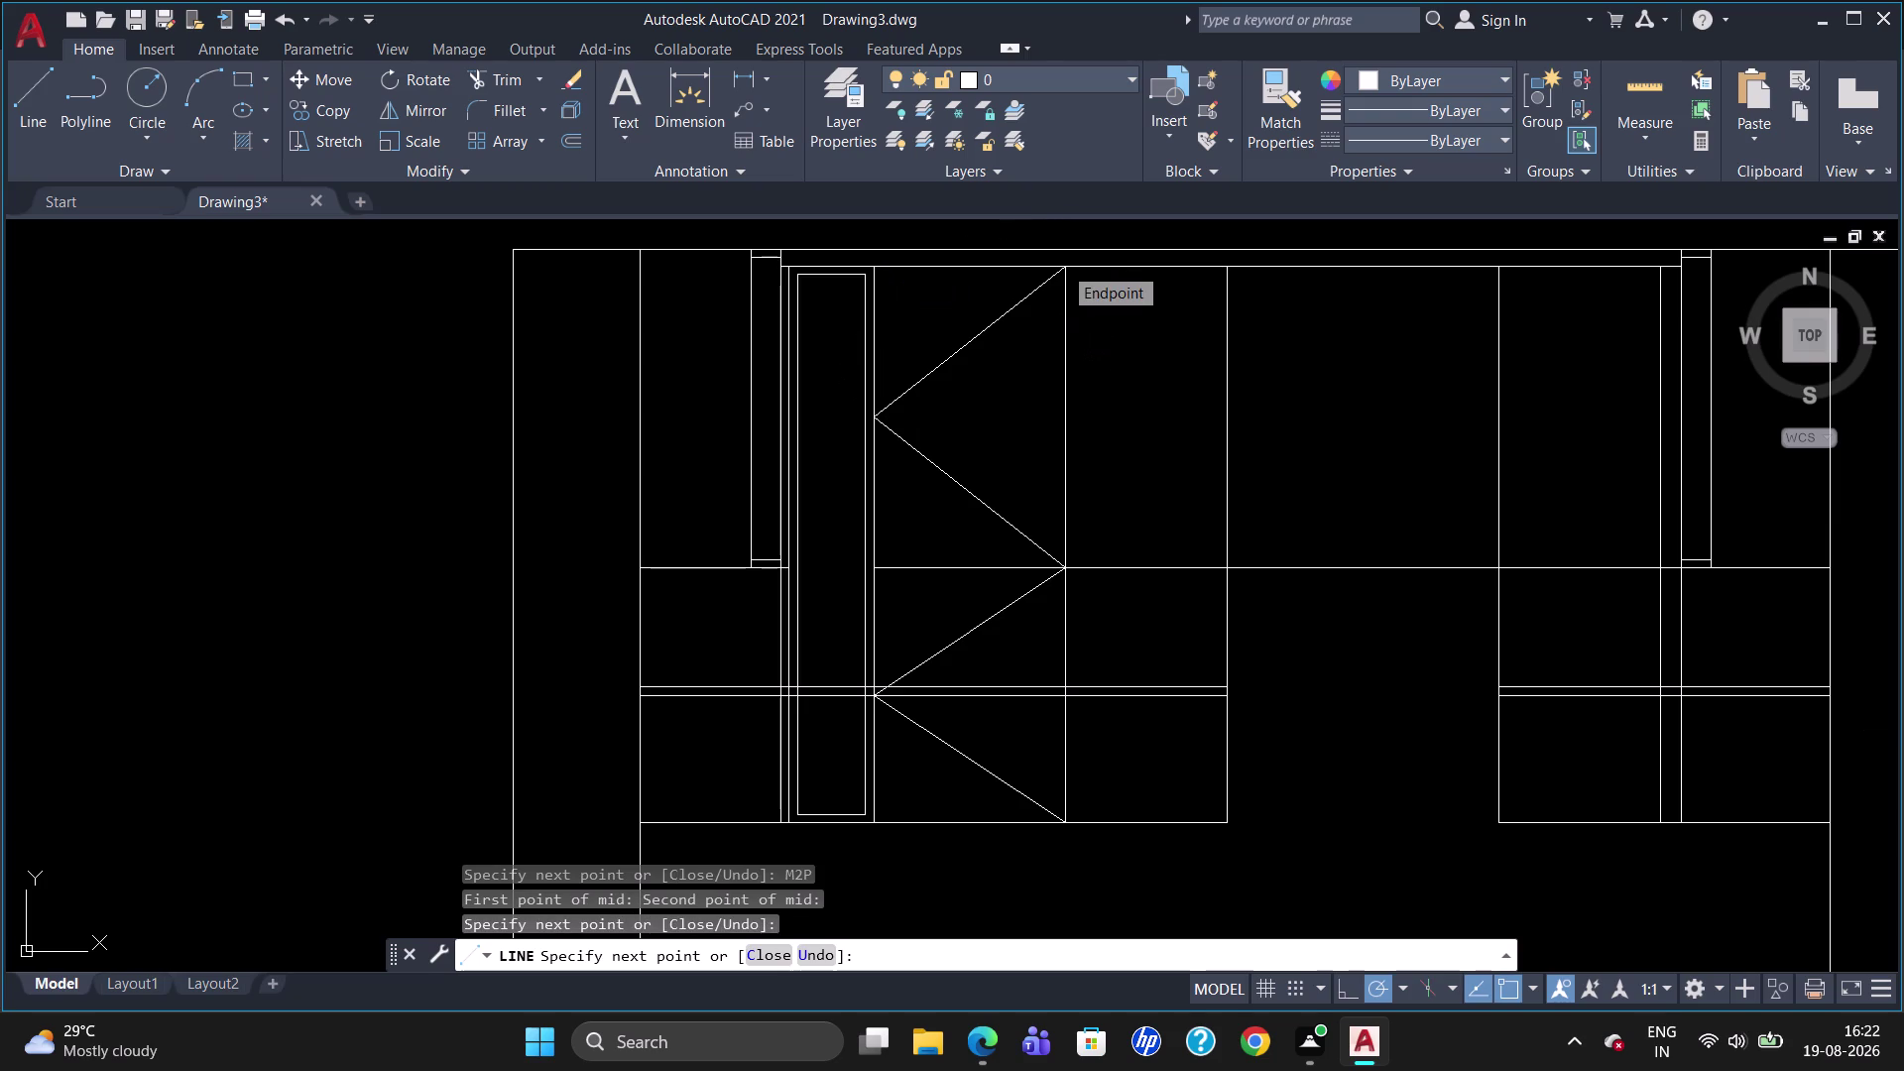
key(l)
key(Return)
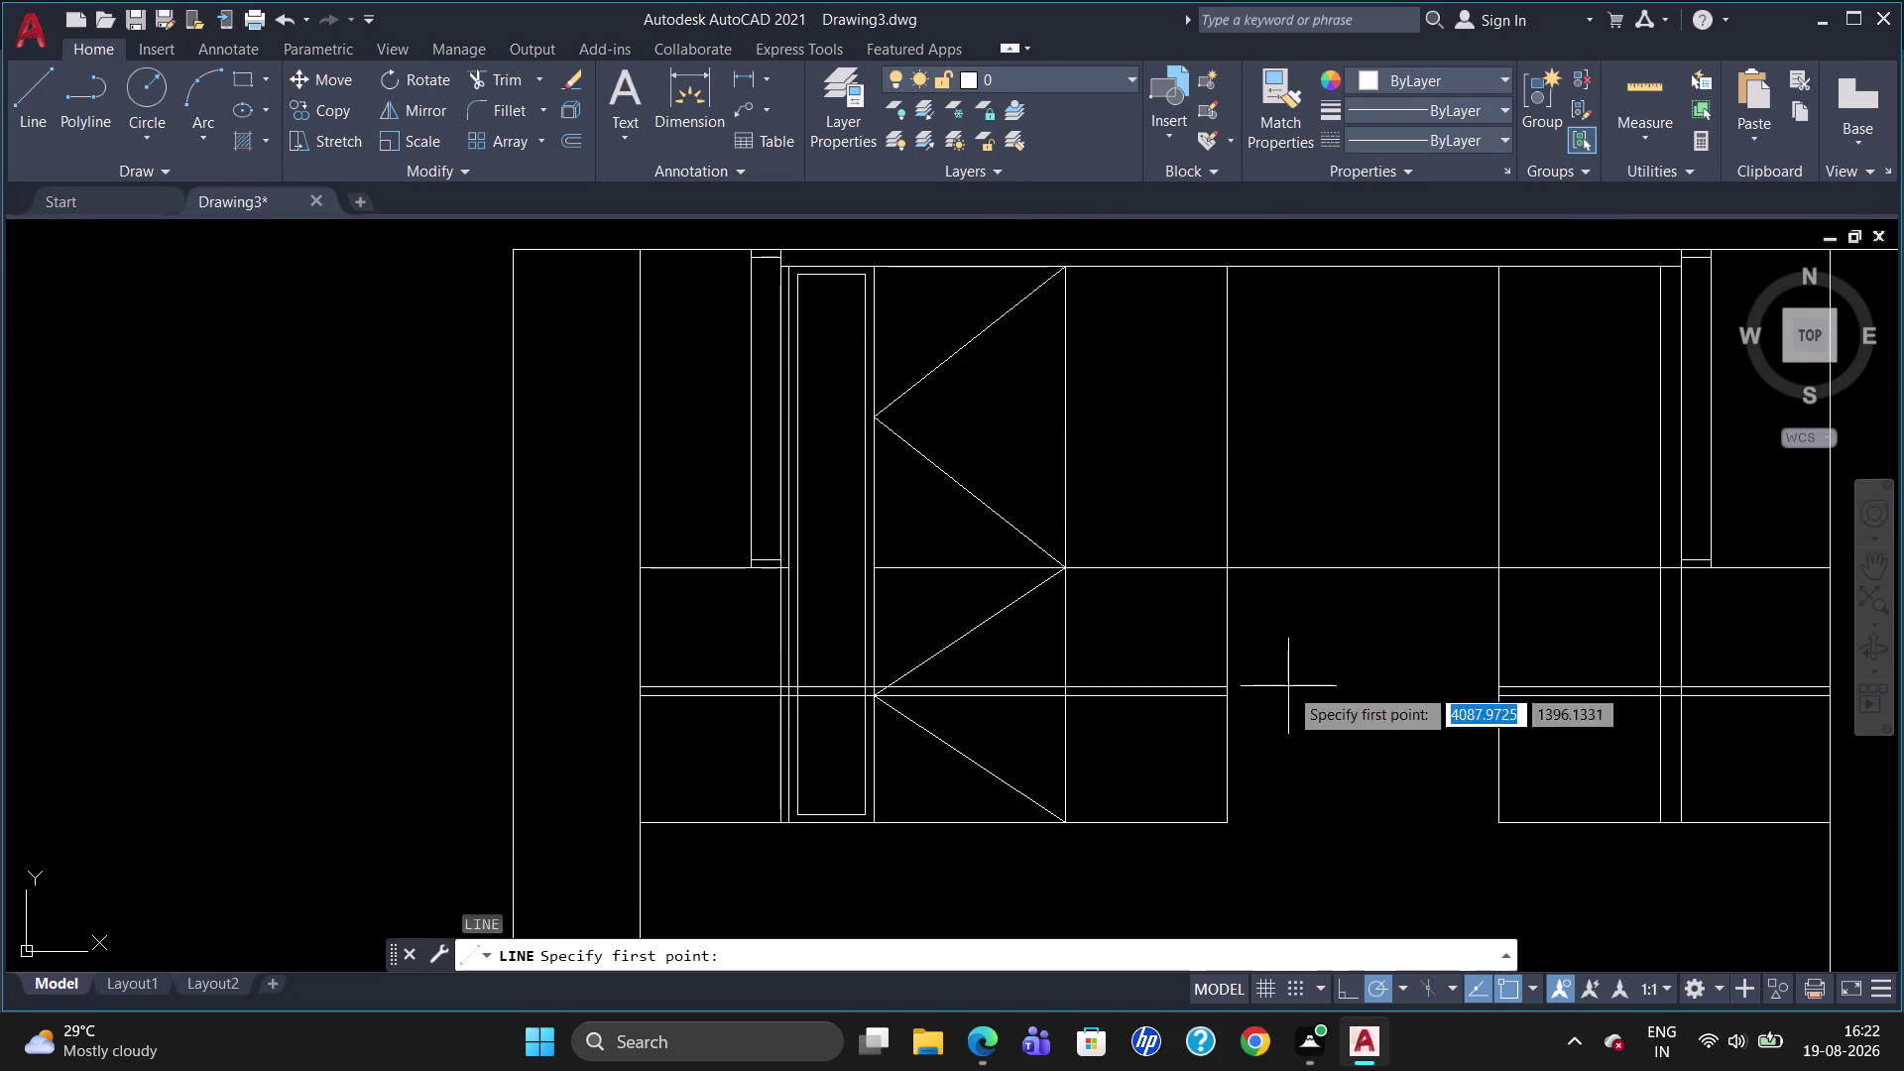
Zigzag the lower right bay via the left edge's M2P midpoint to the shelf corner.
click(1229, 827)
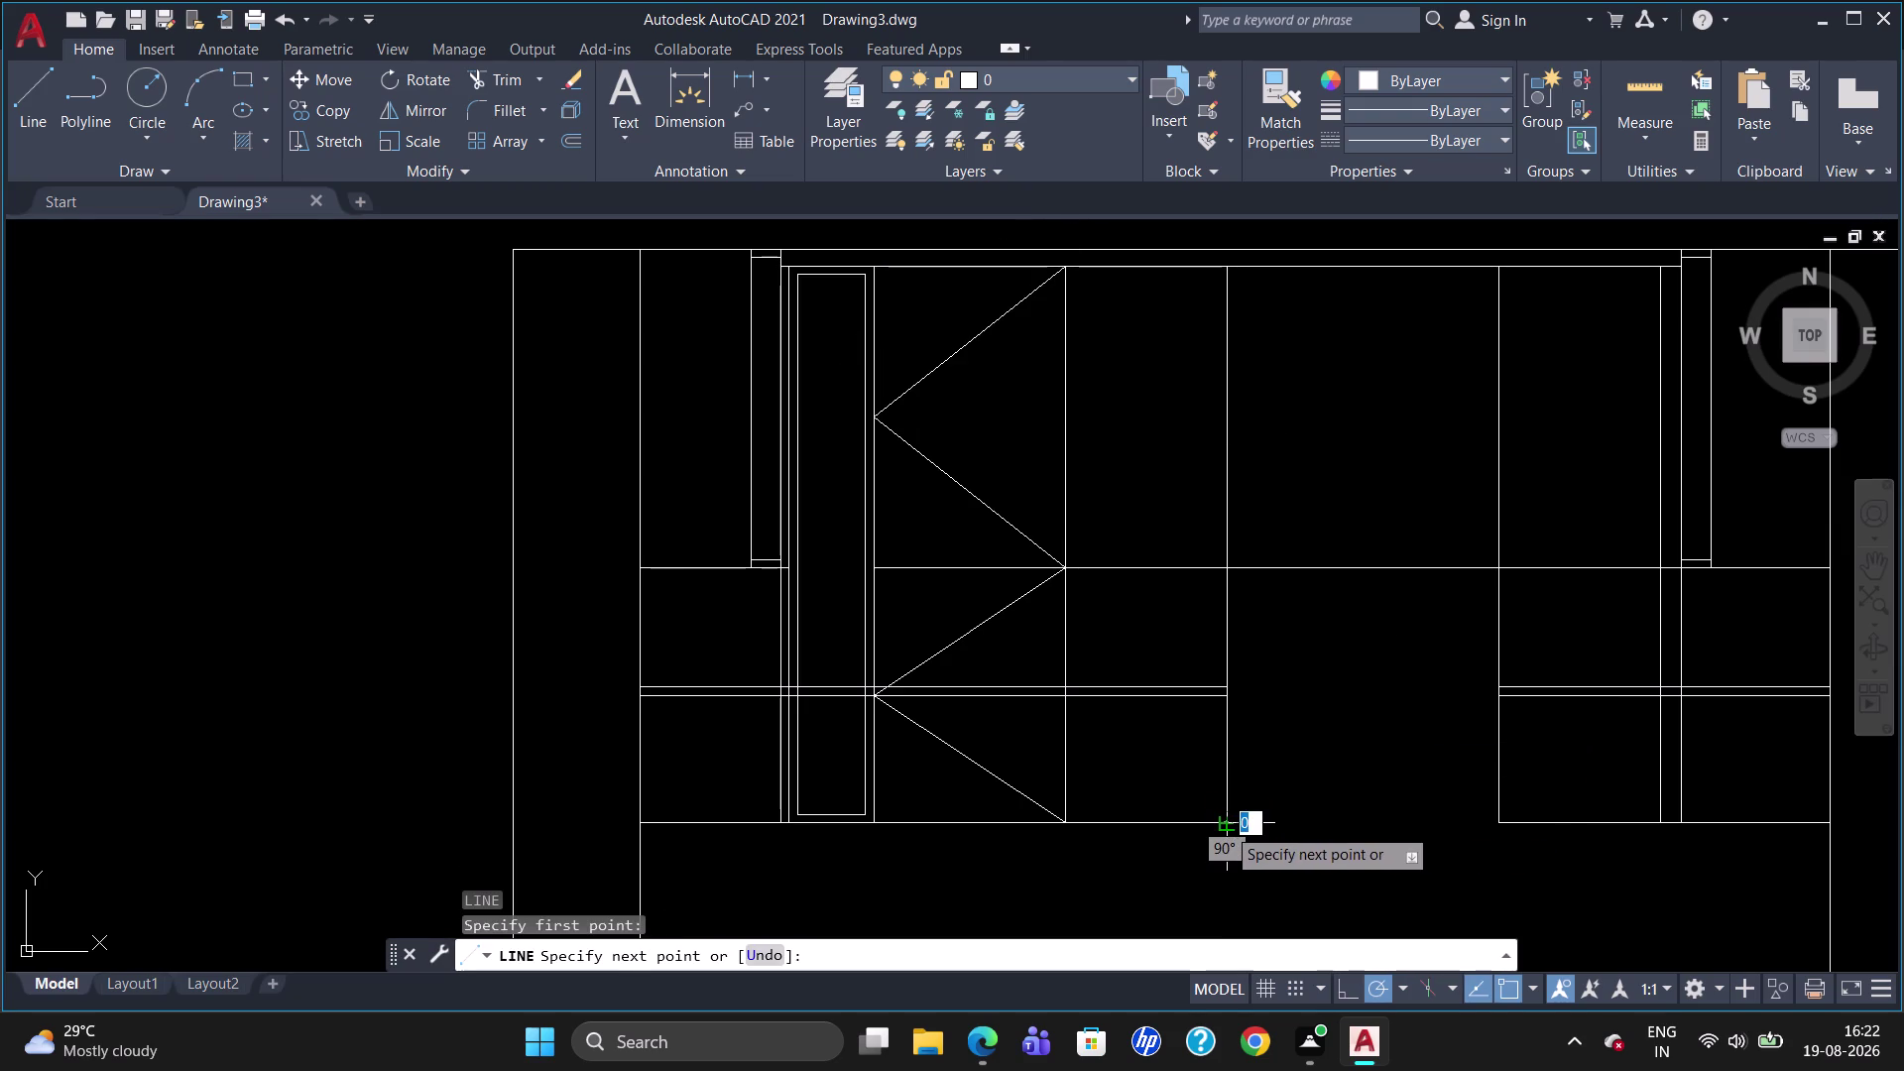
key(m)
text(2P)
key(Return)
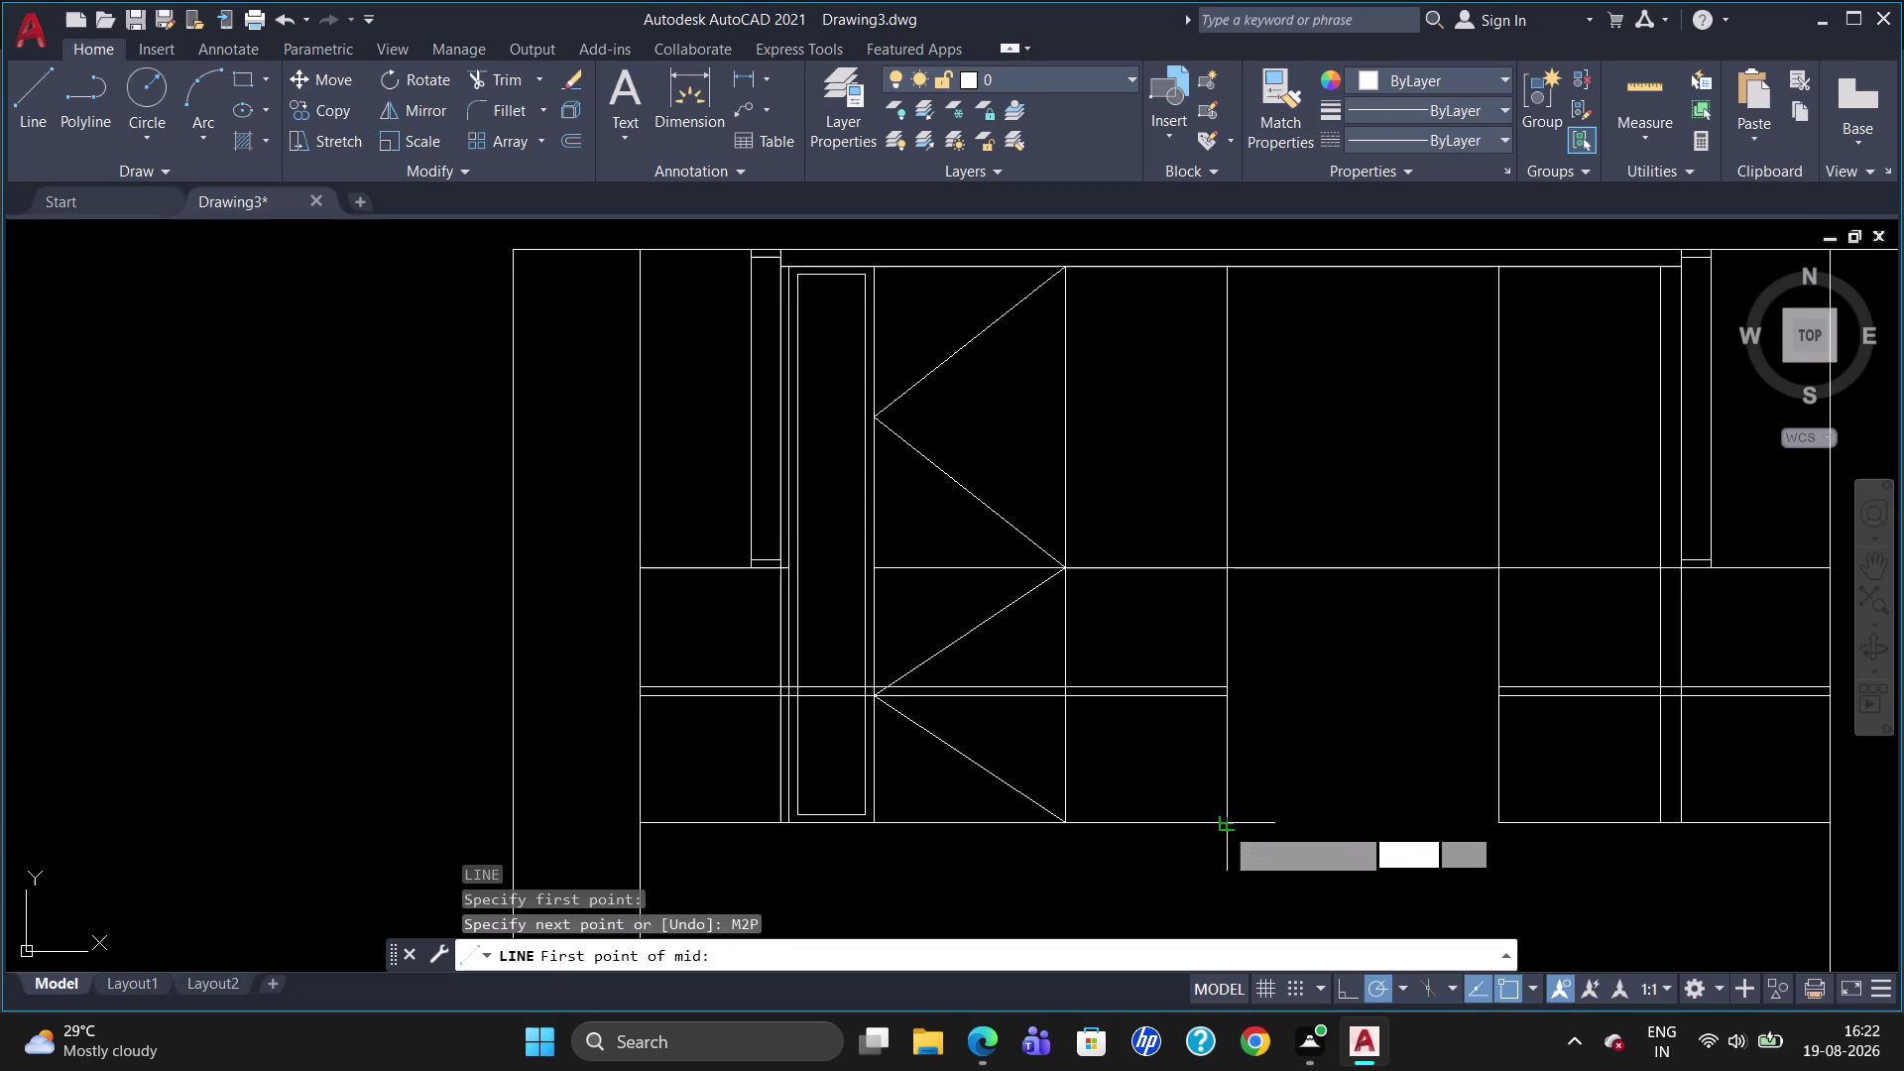
click(1069, 820)
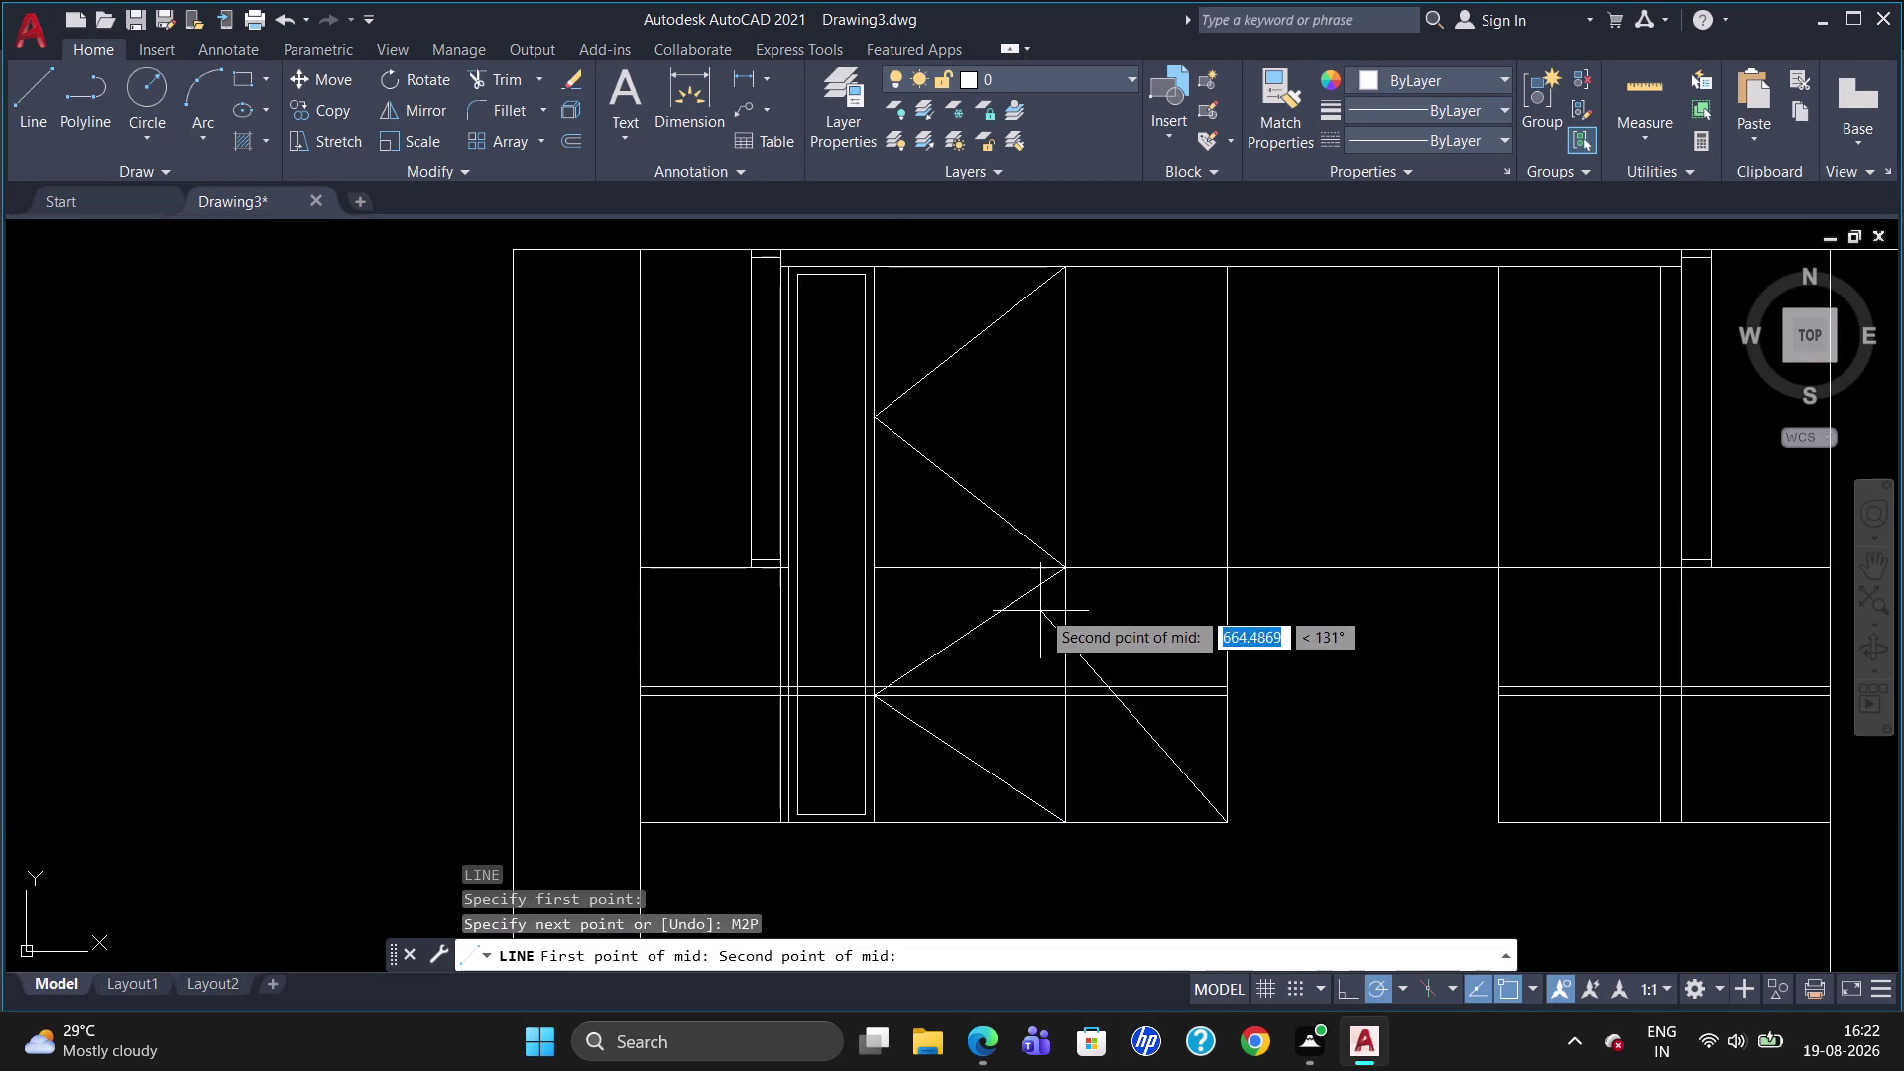
click(1070, 564)
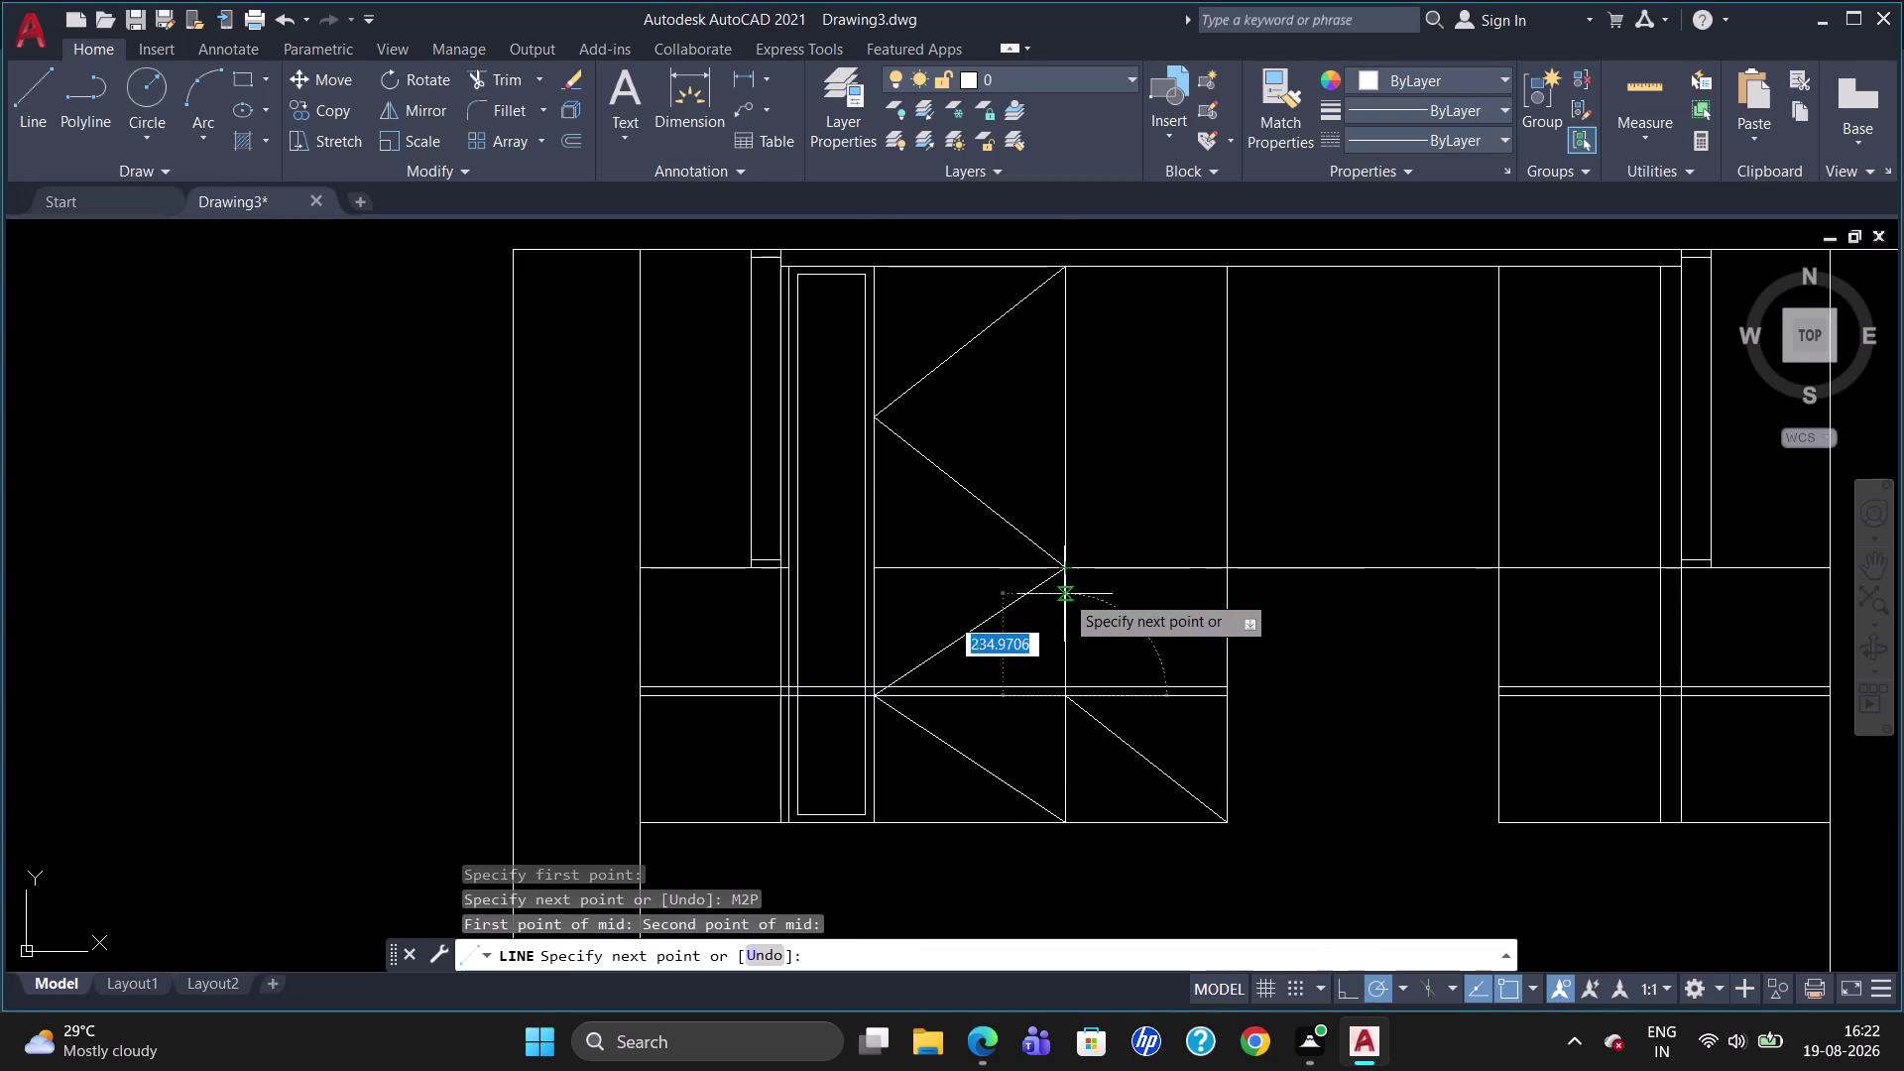
click(1233, 571)
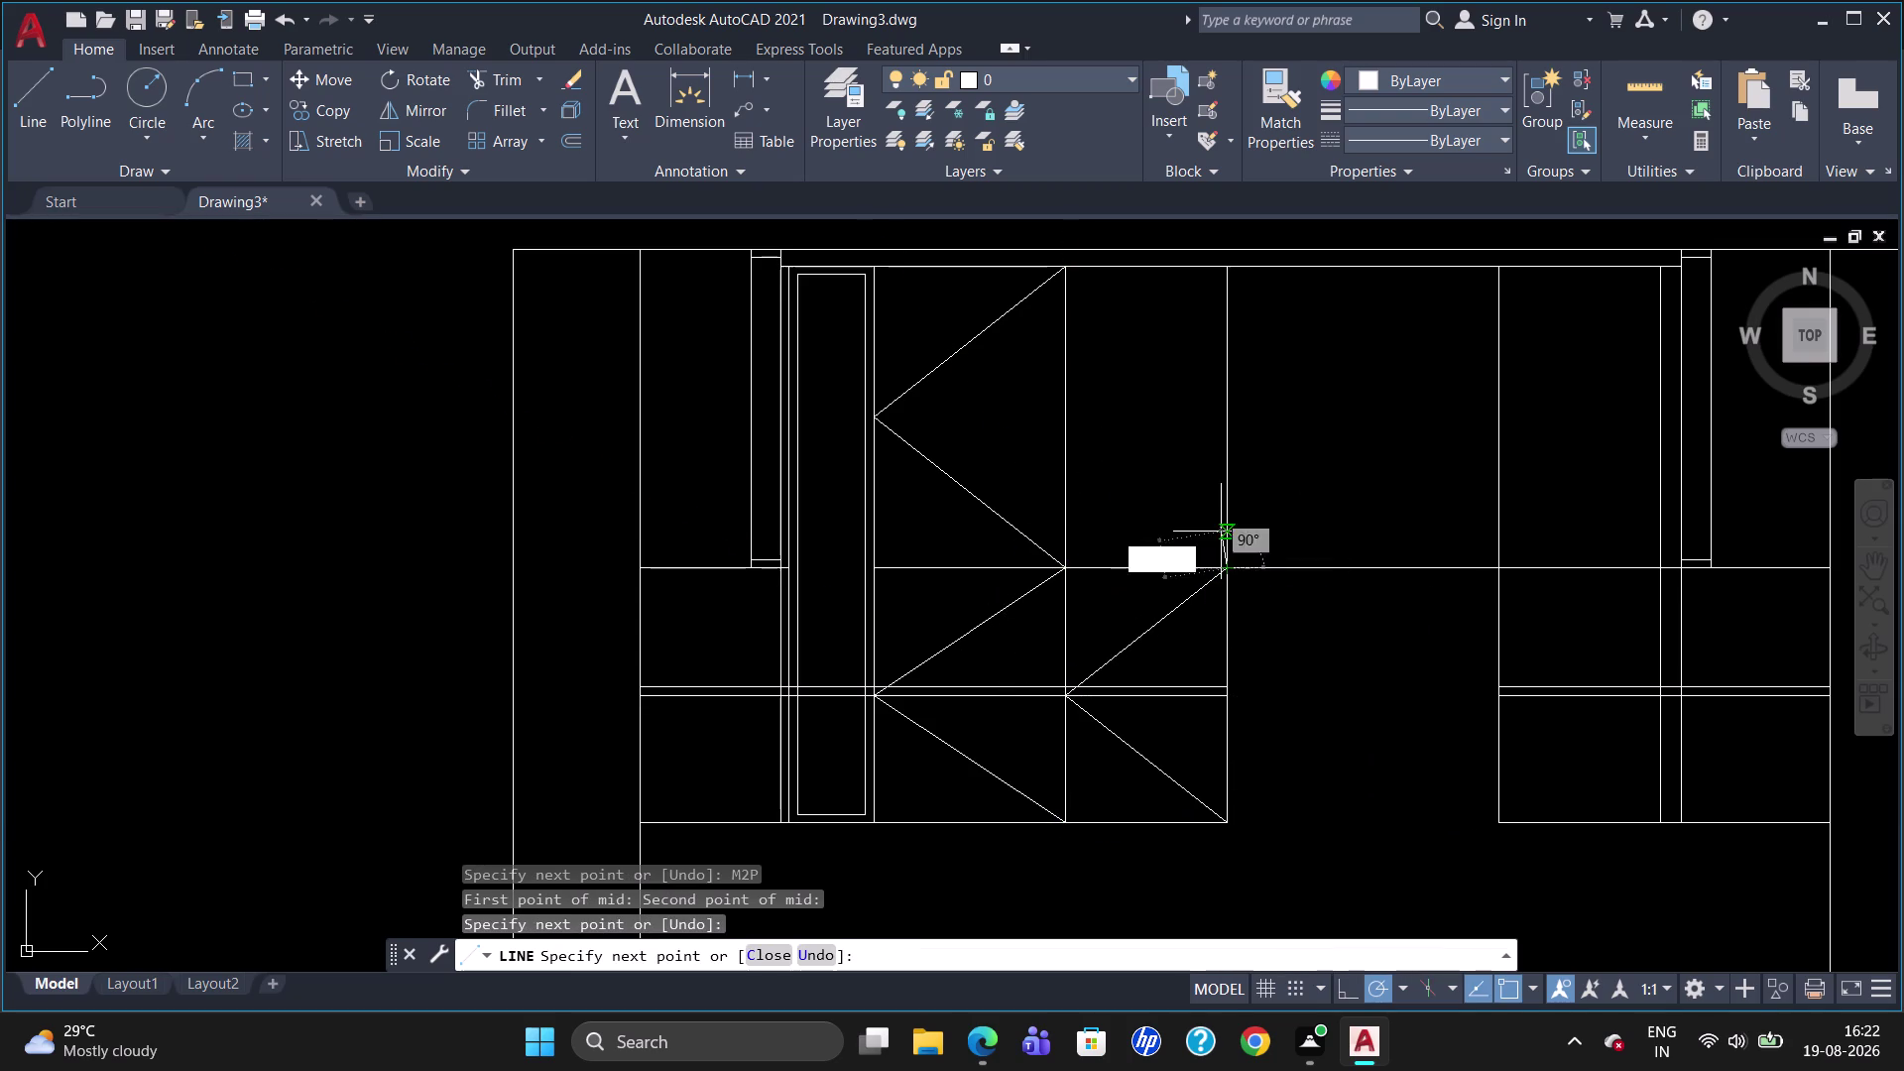
Attempt an M2P vertex at the divider midpoint and cancel the misplaced line.
key(m)
text(2)
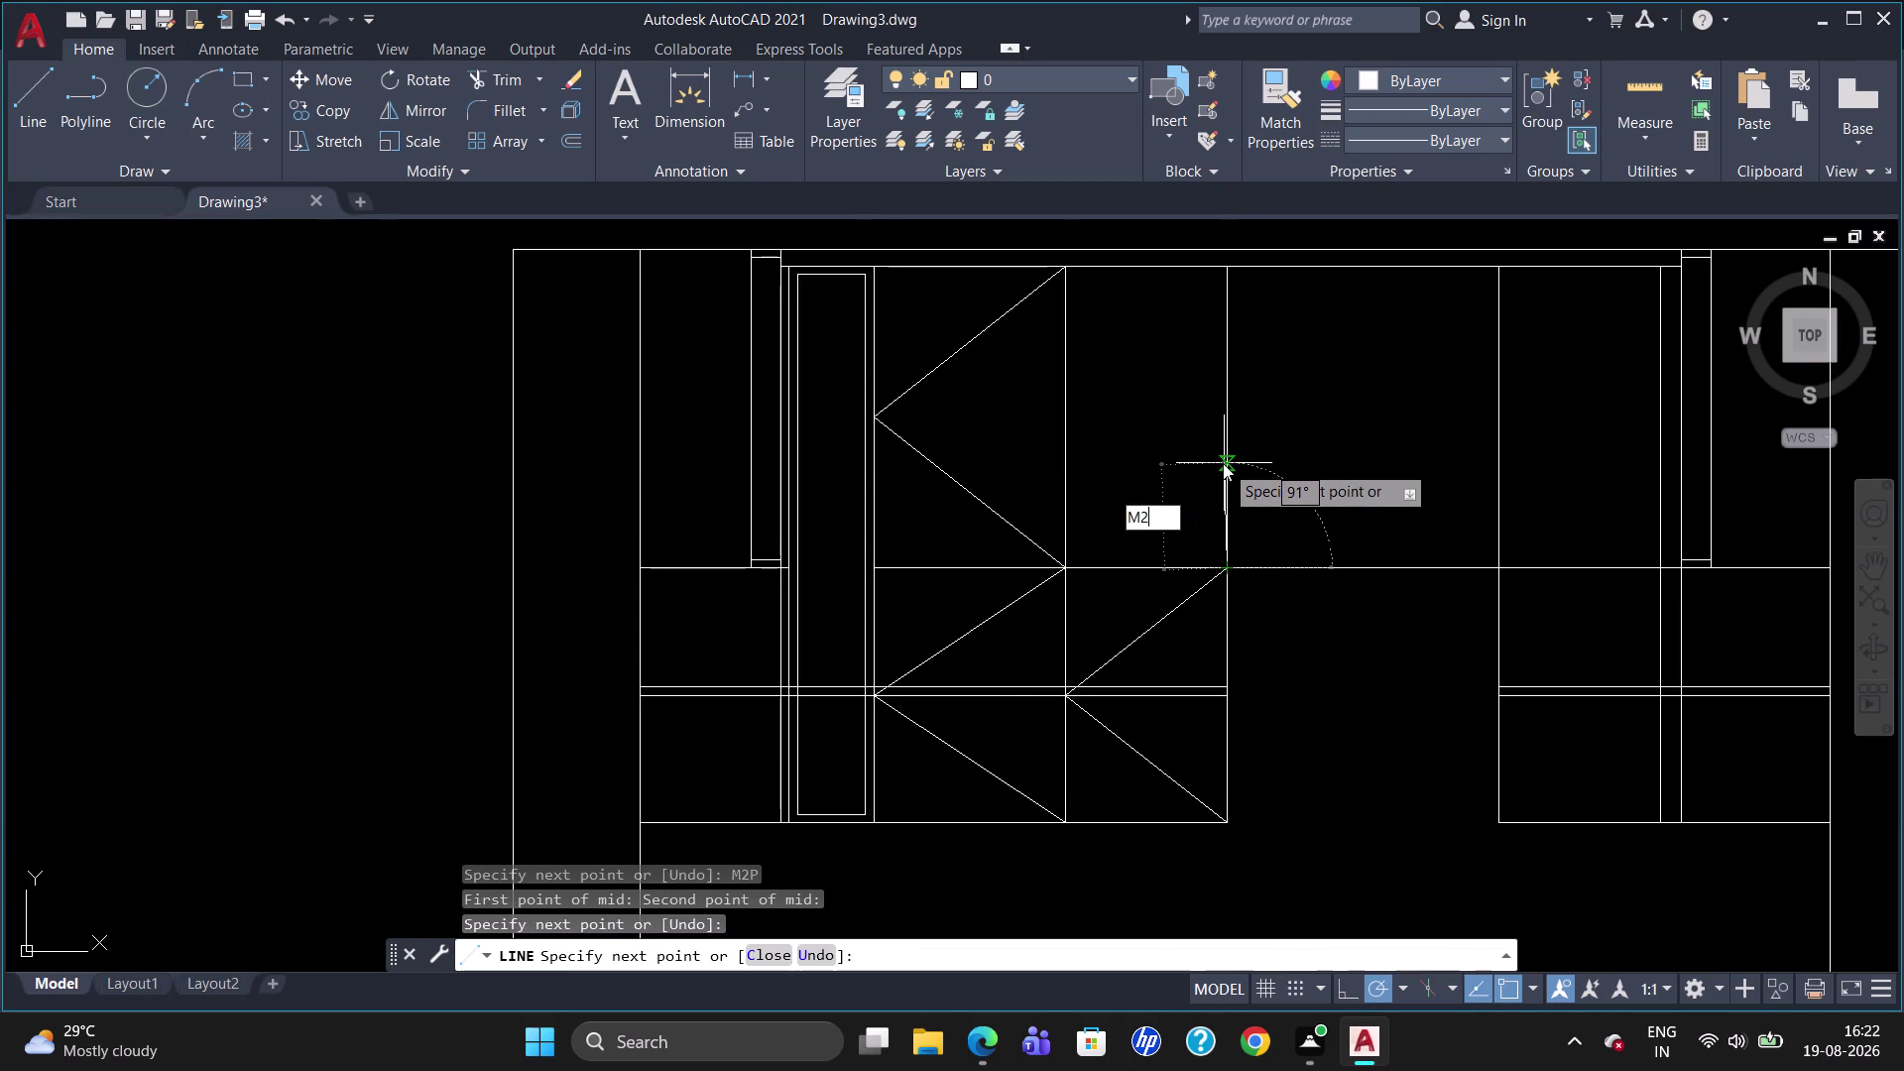
text(P)
key(Return)
click(1053, 565)
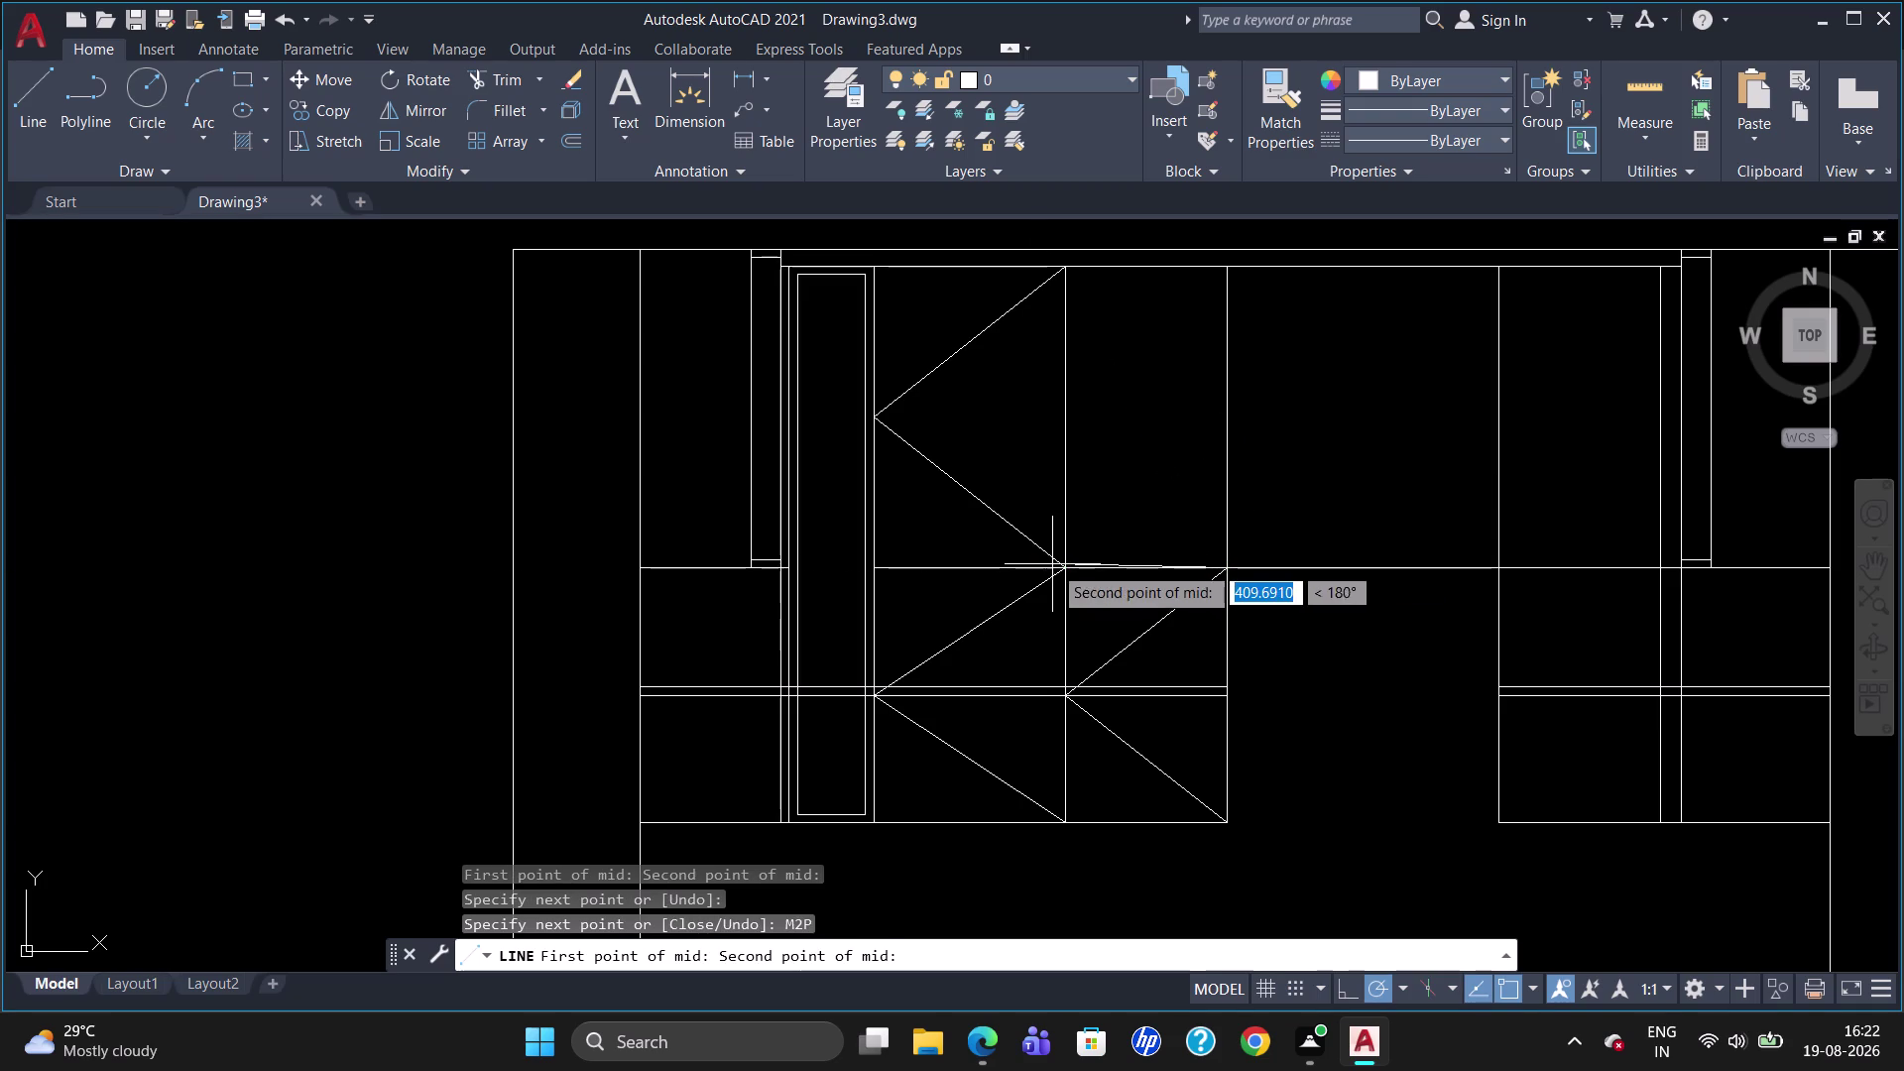
click(1064, 567)
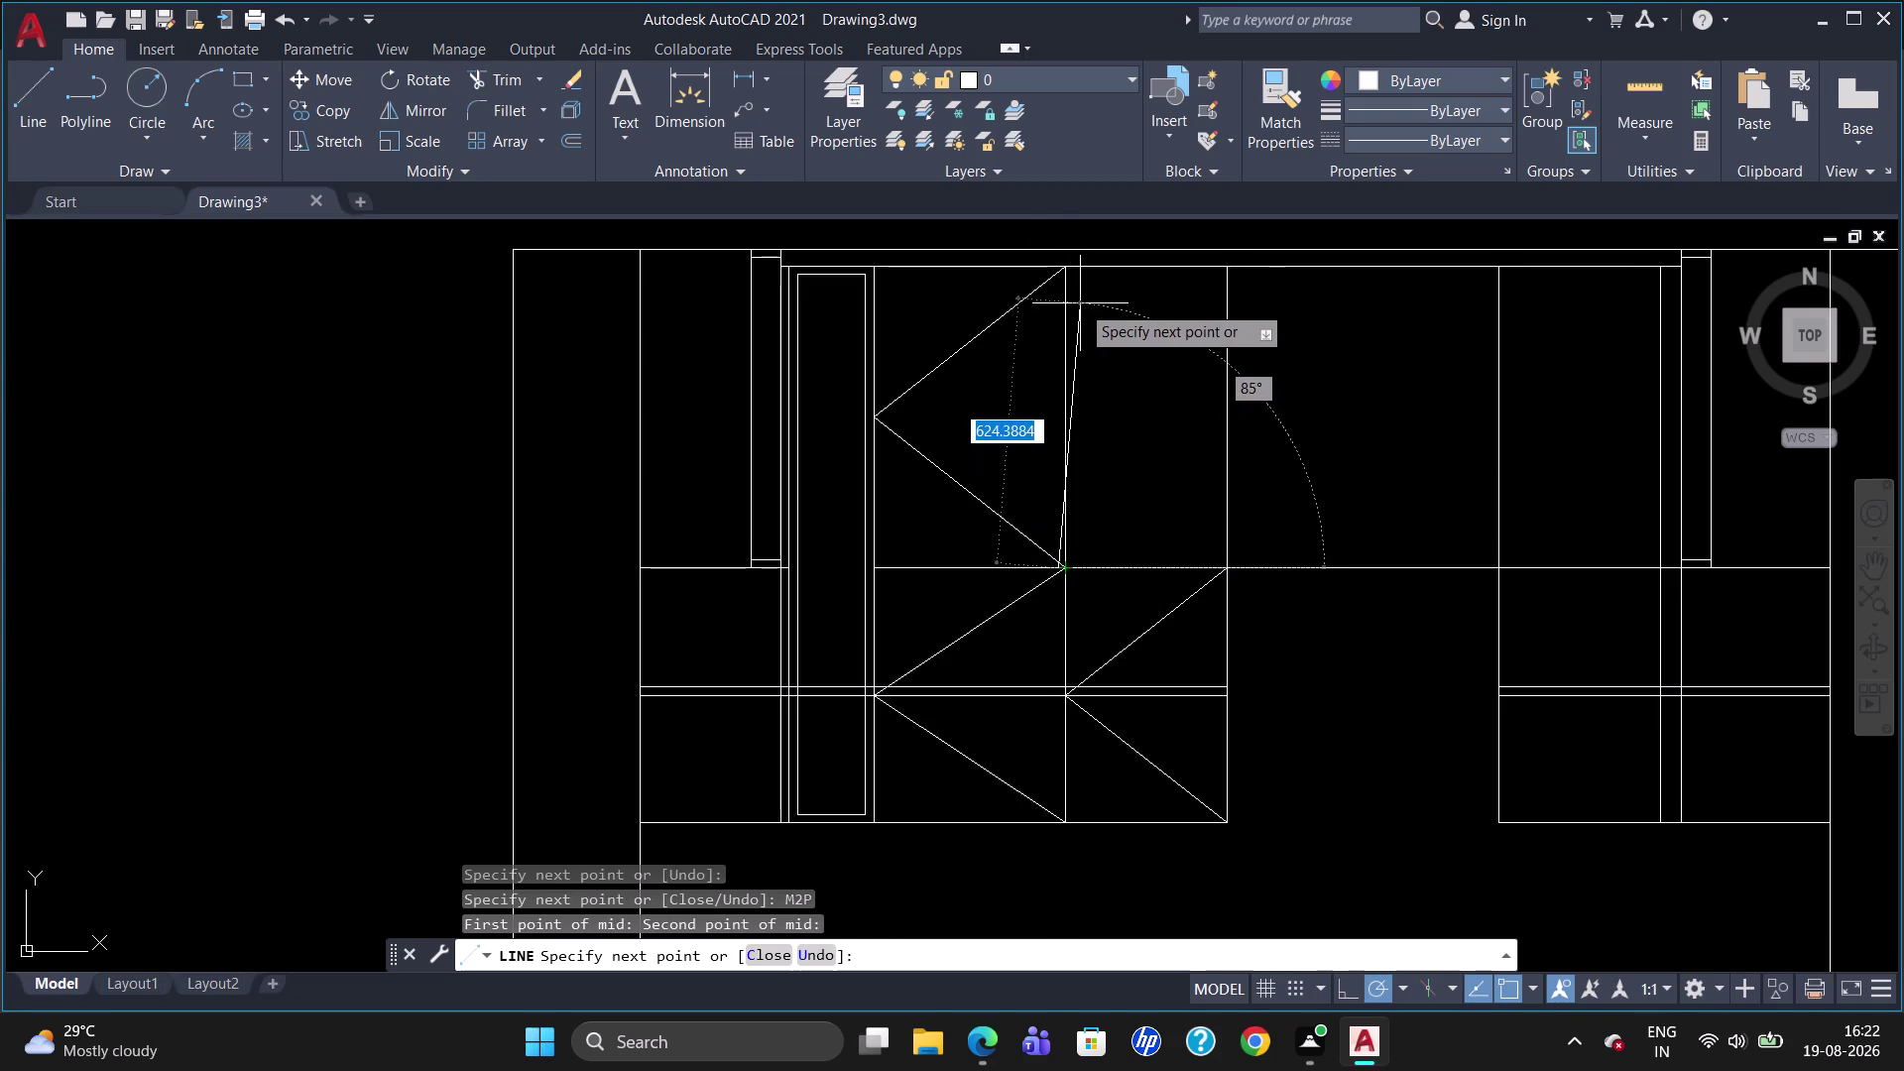
key(Escape)
Draw upper right bay diagonals from the middle right corner via divider midpoint to top right.
key(l)
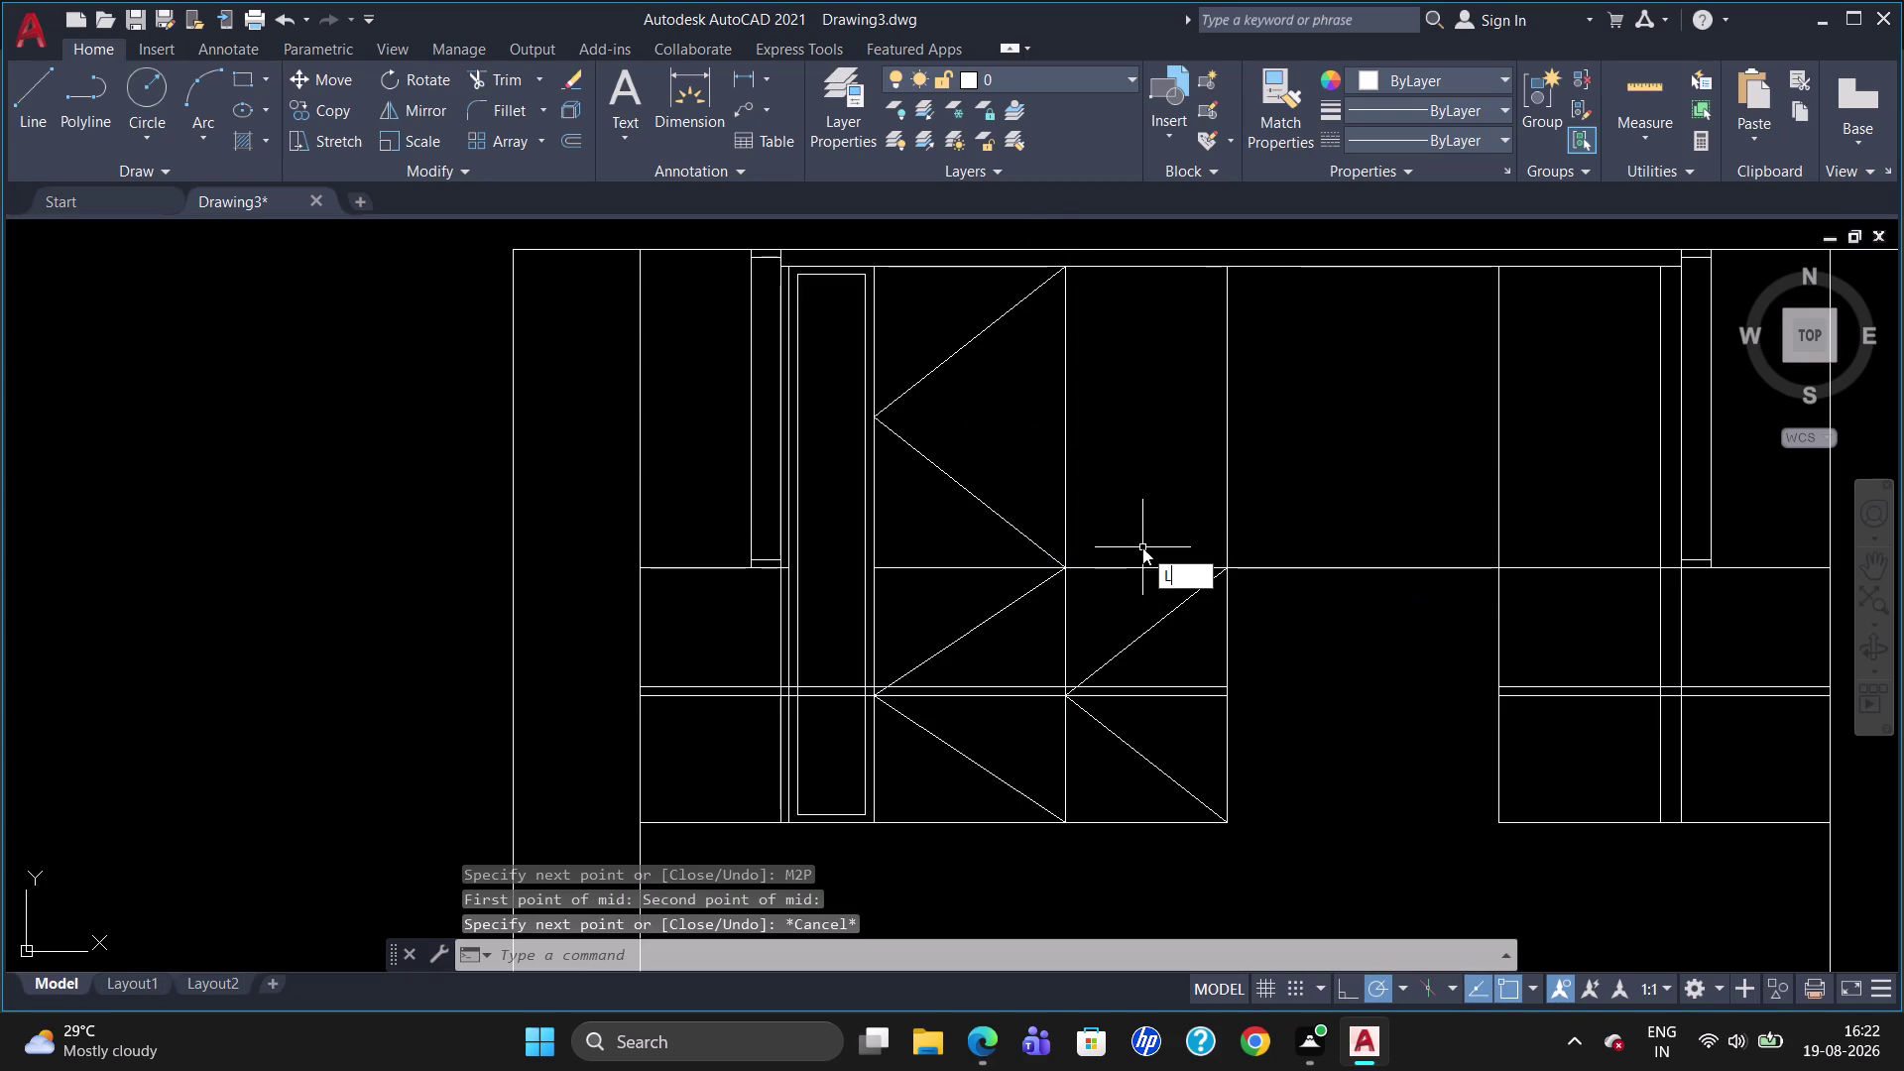
key(Return)
click(1225, 566)
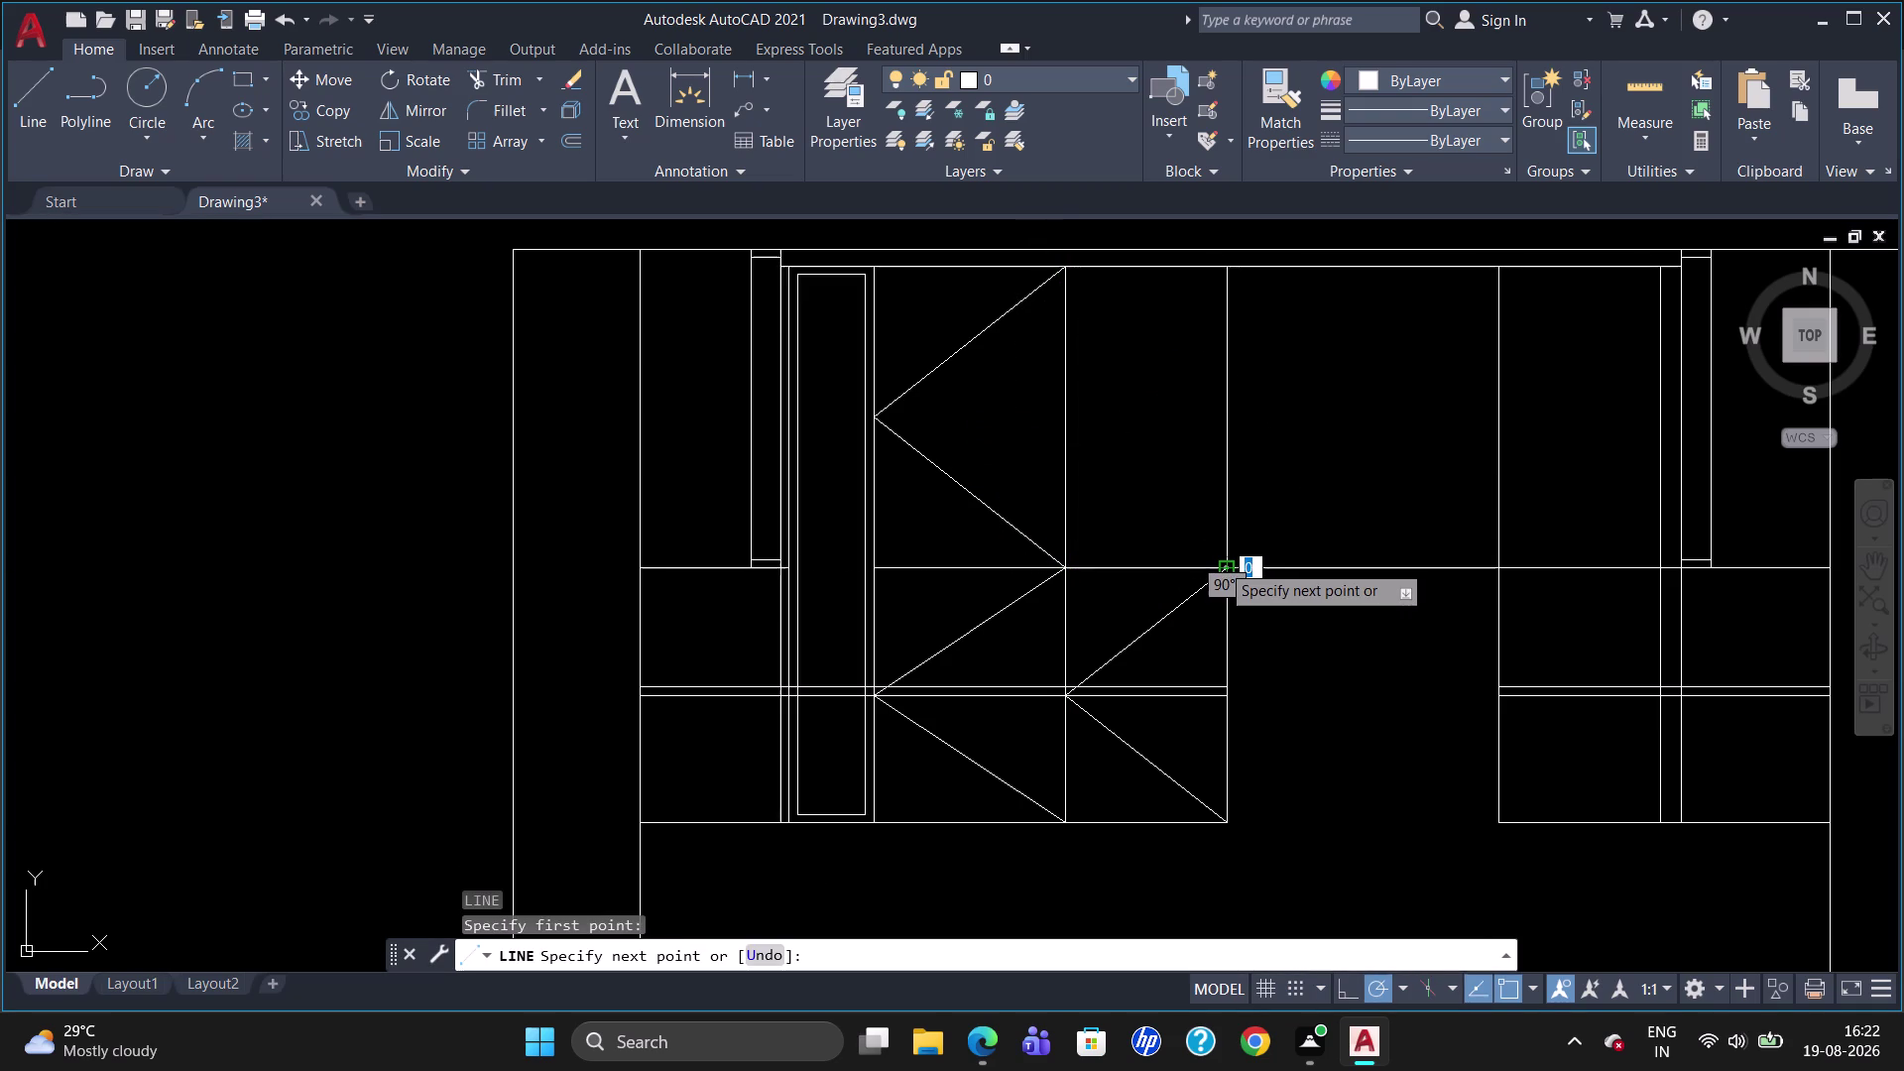
key(m)
key(w)
key(BackSpace)
text(2)
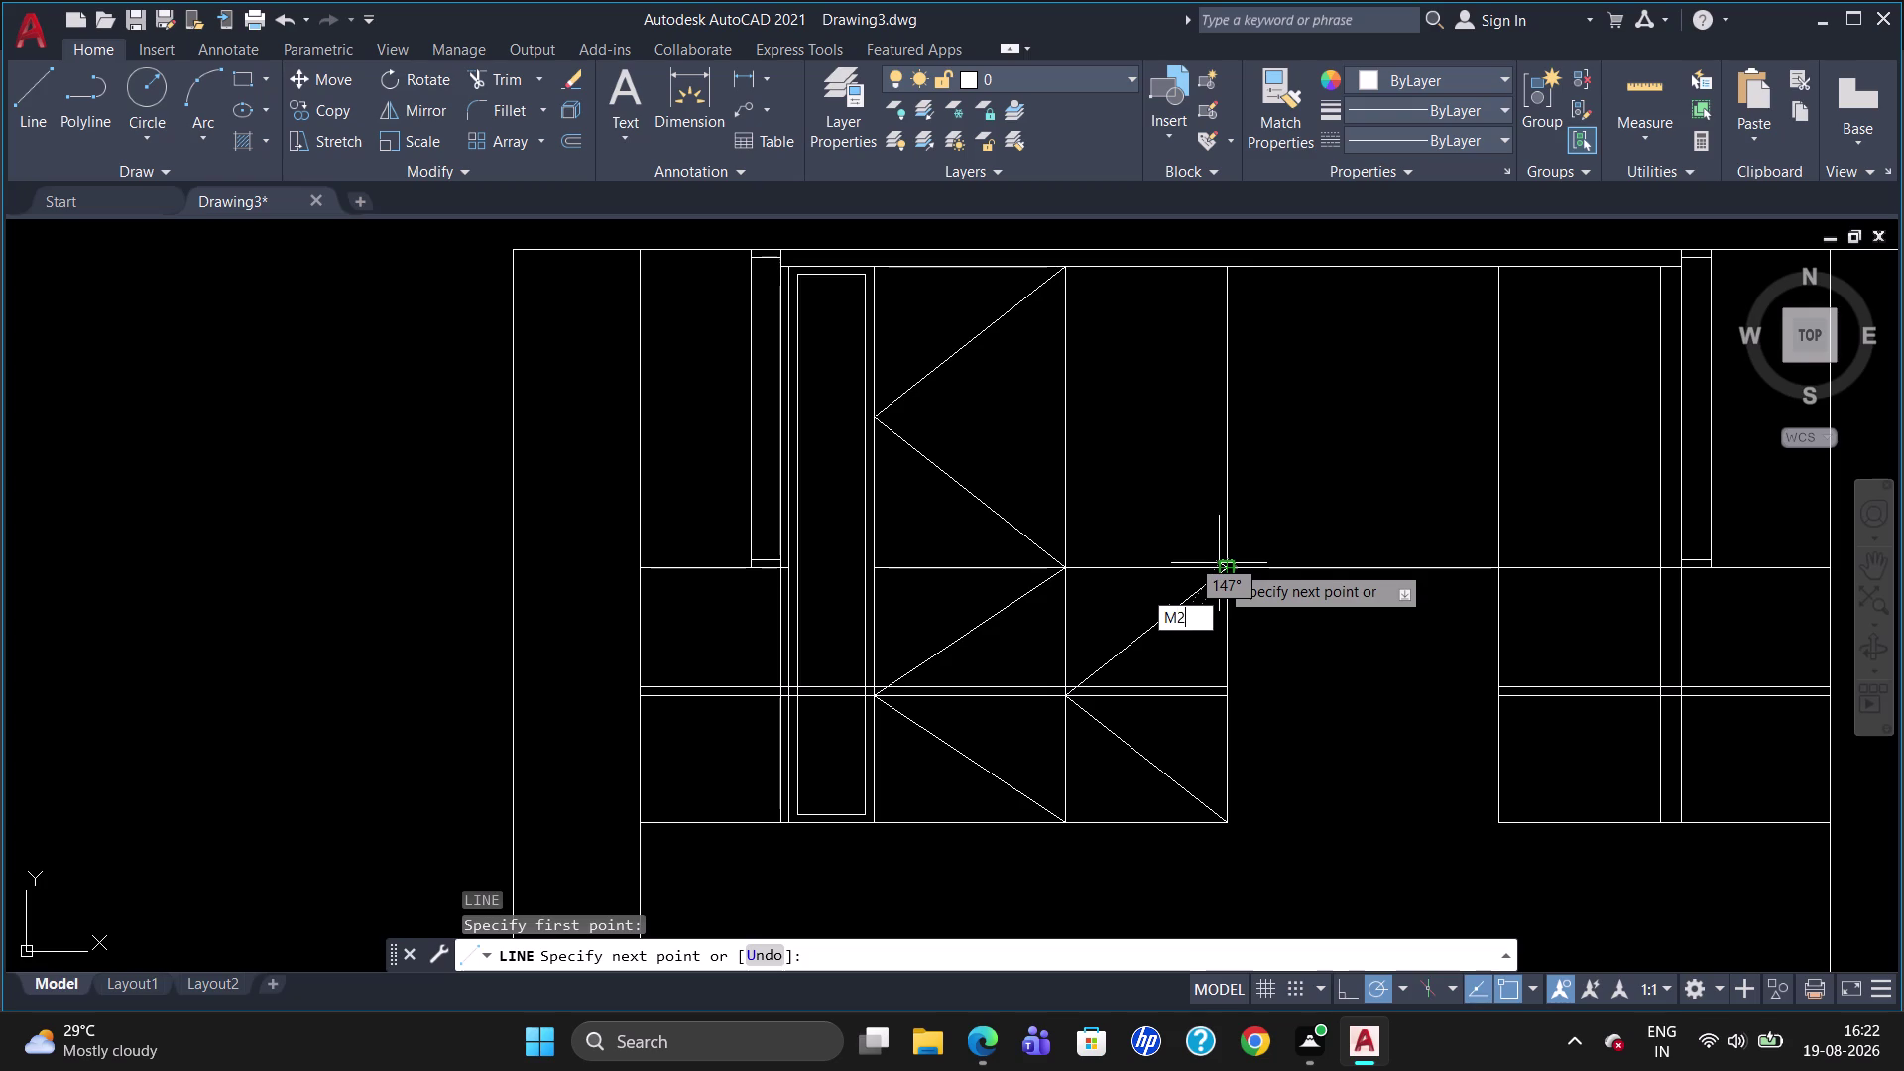
text(P)
key(Return)
click(1060, 568)
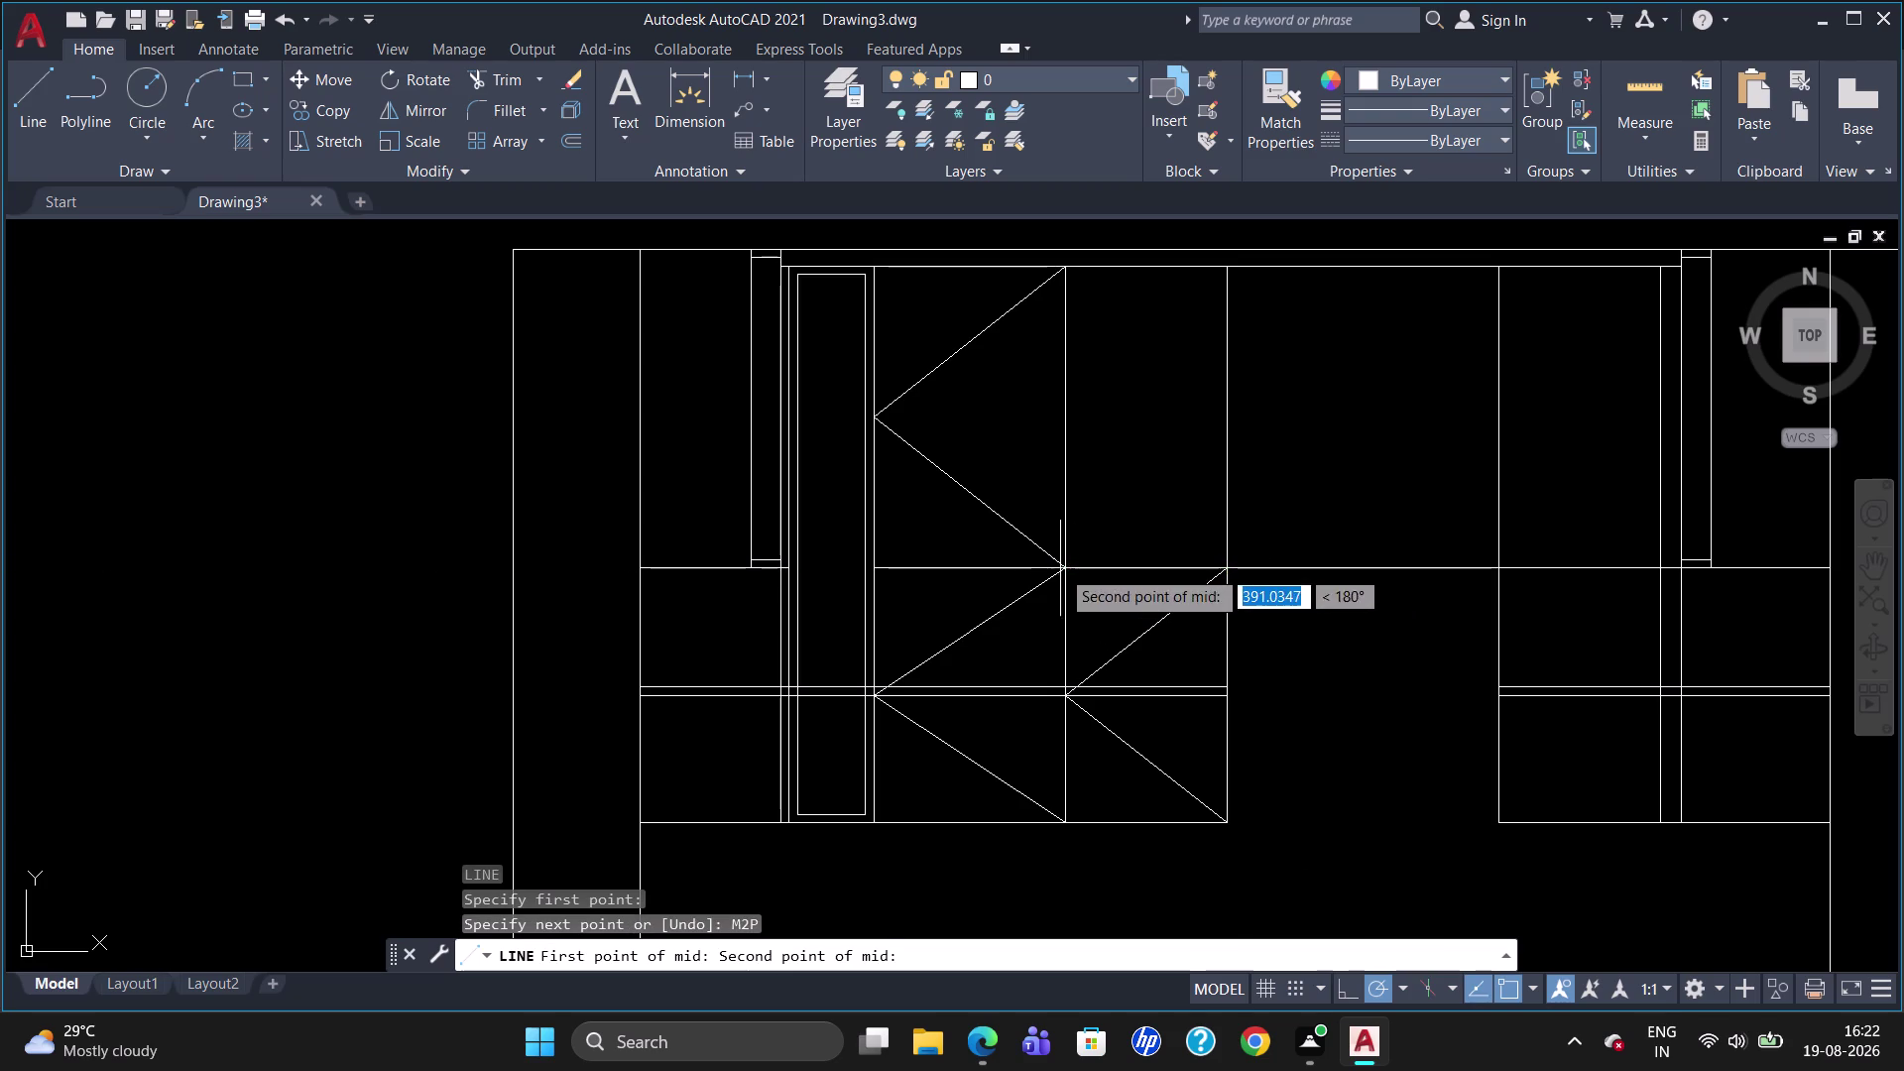
click(1070, 276)
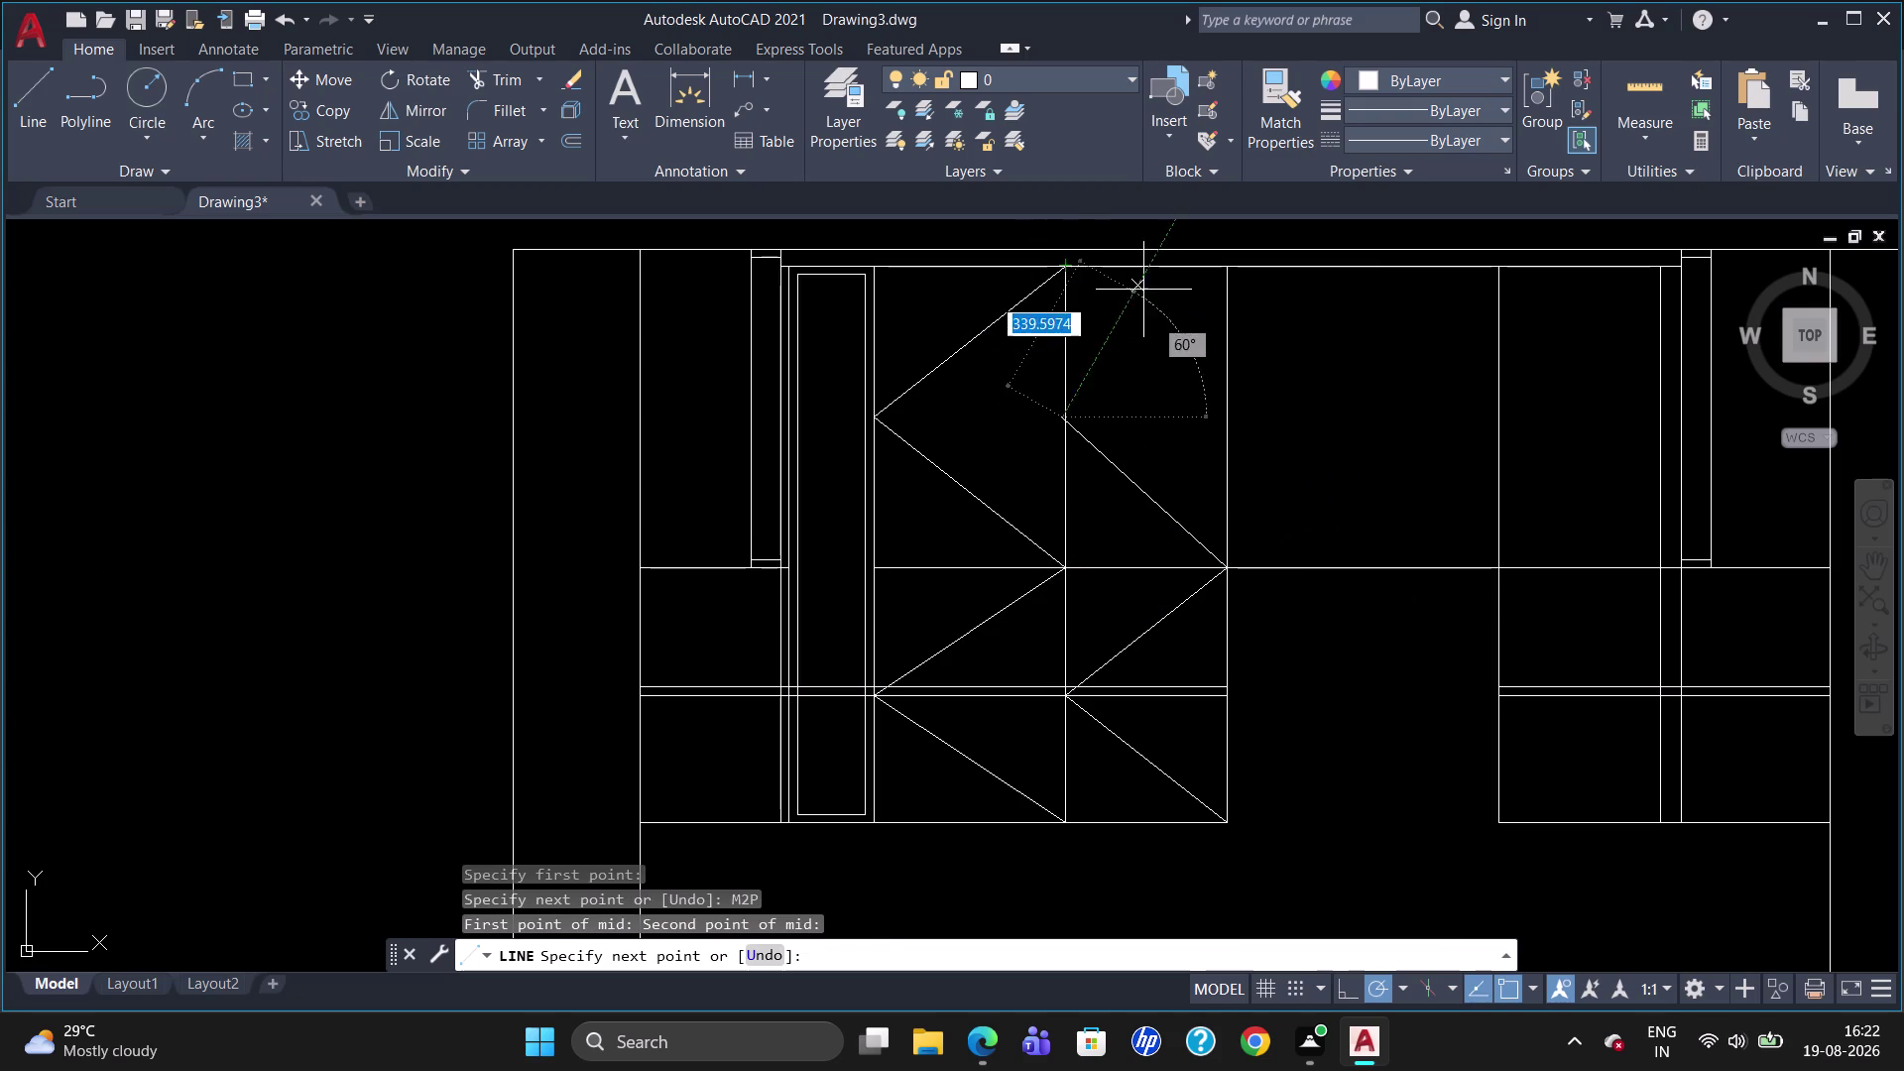
click(1228, 268)
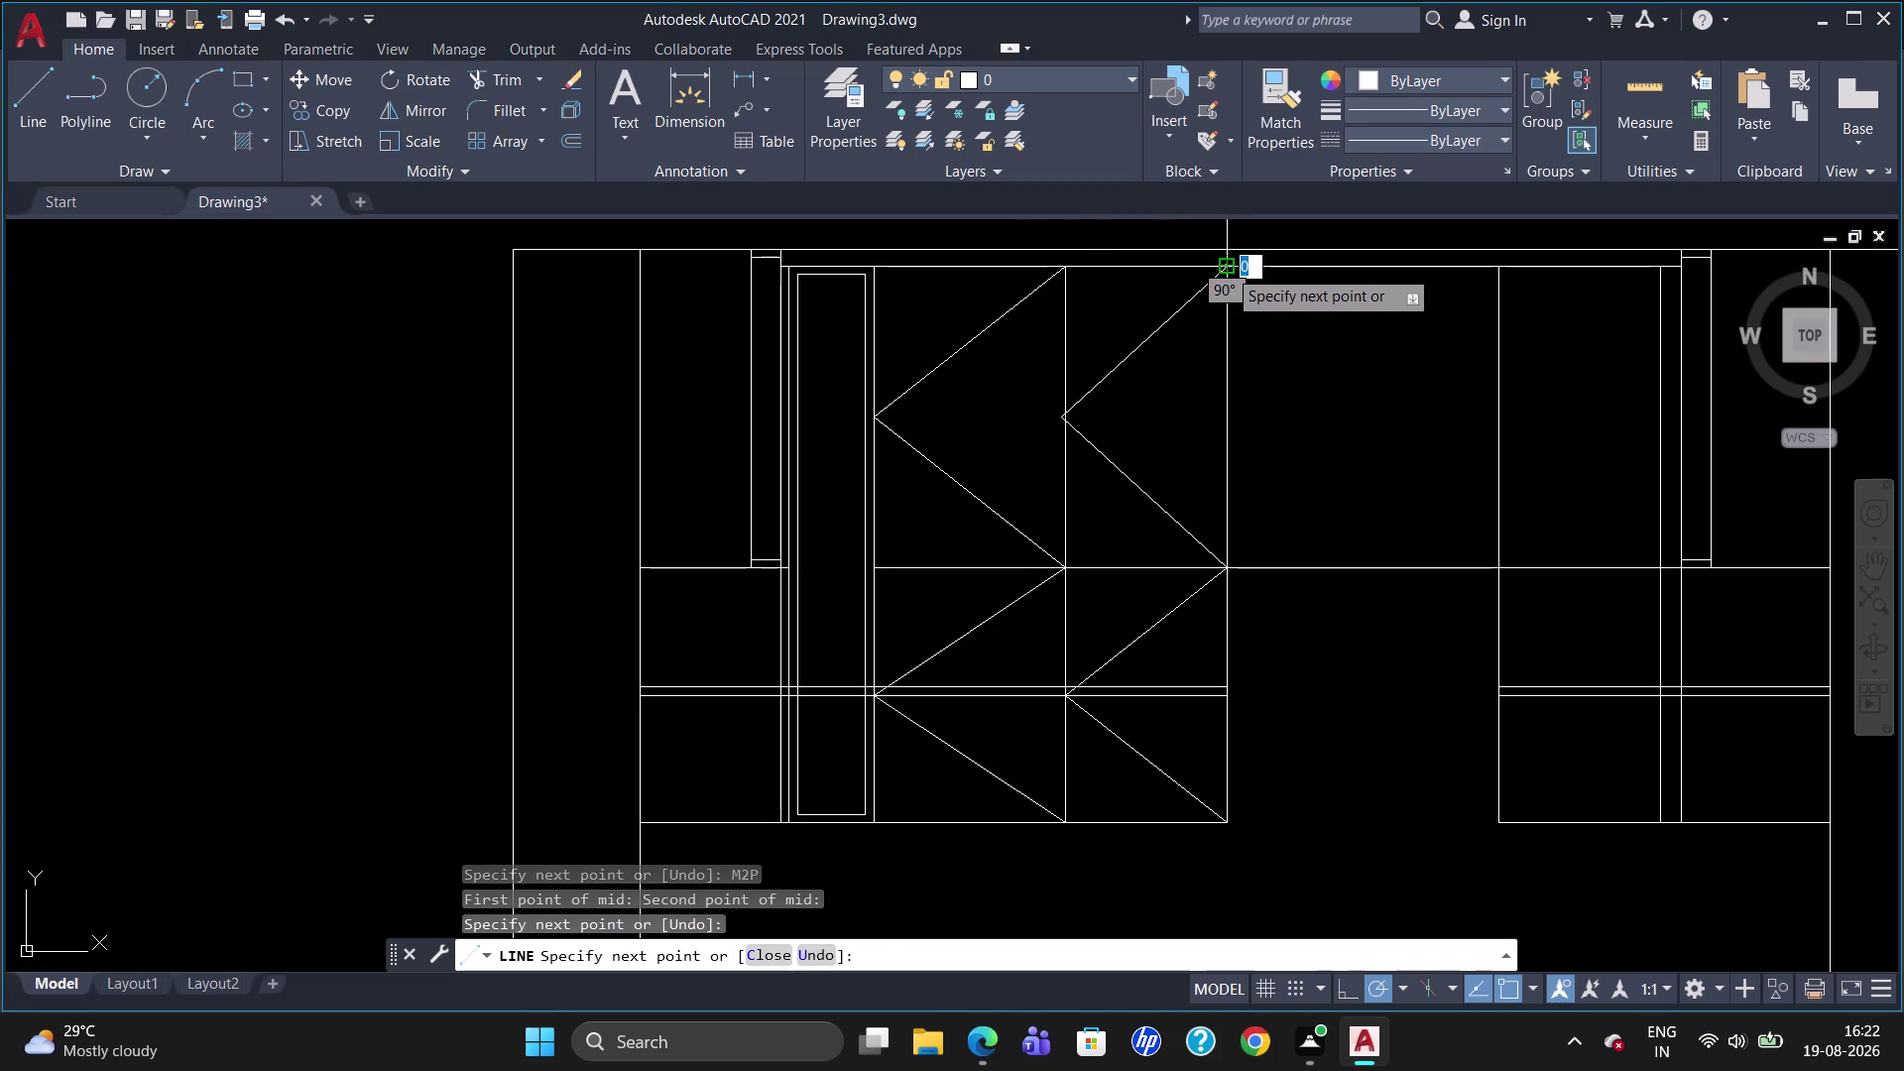
key(Escape)
click(1101, 387)
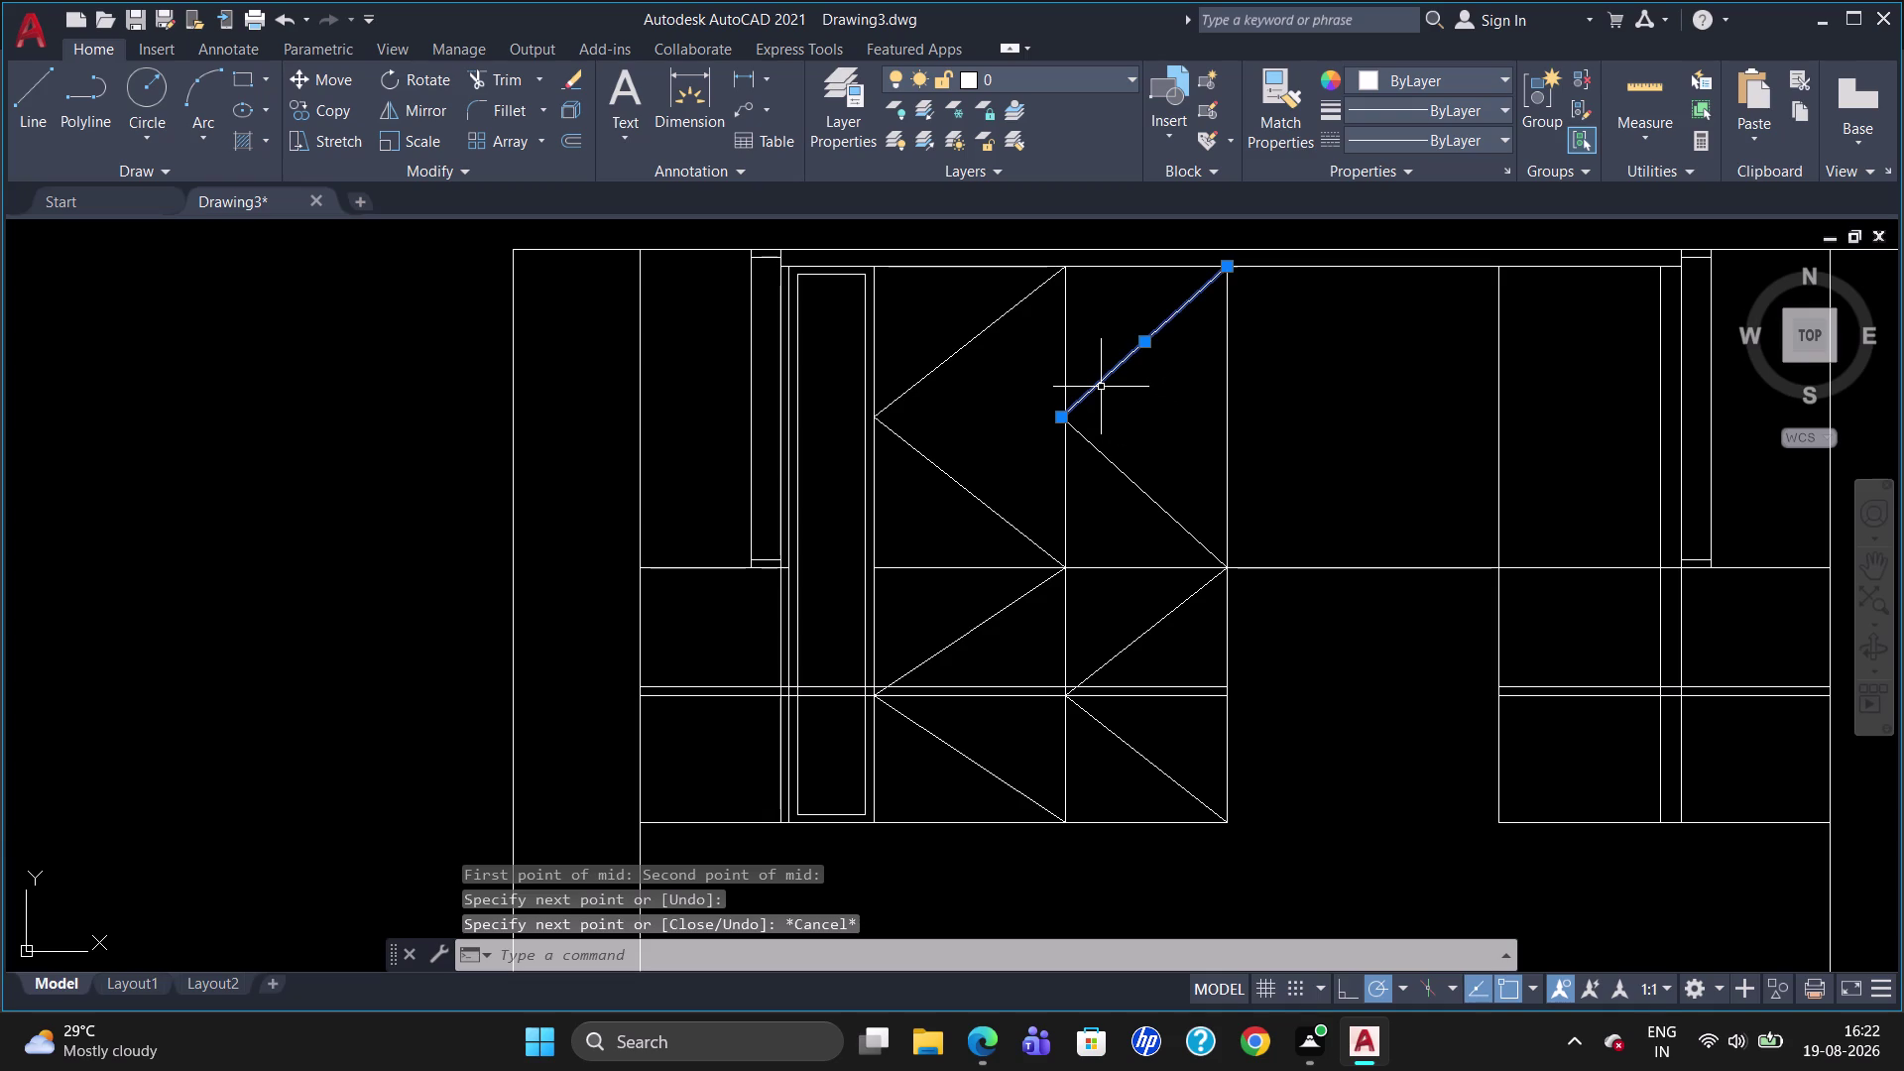
Delete the upper and lower diagonals in the upper right bay.
key(Delete)
click(1074, 433)
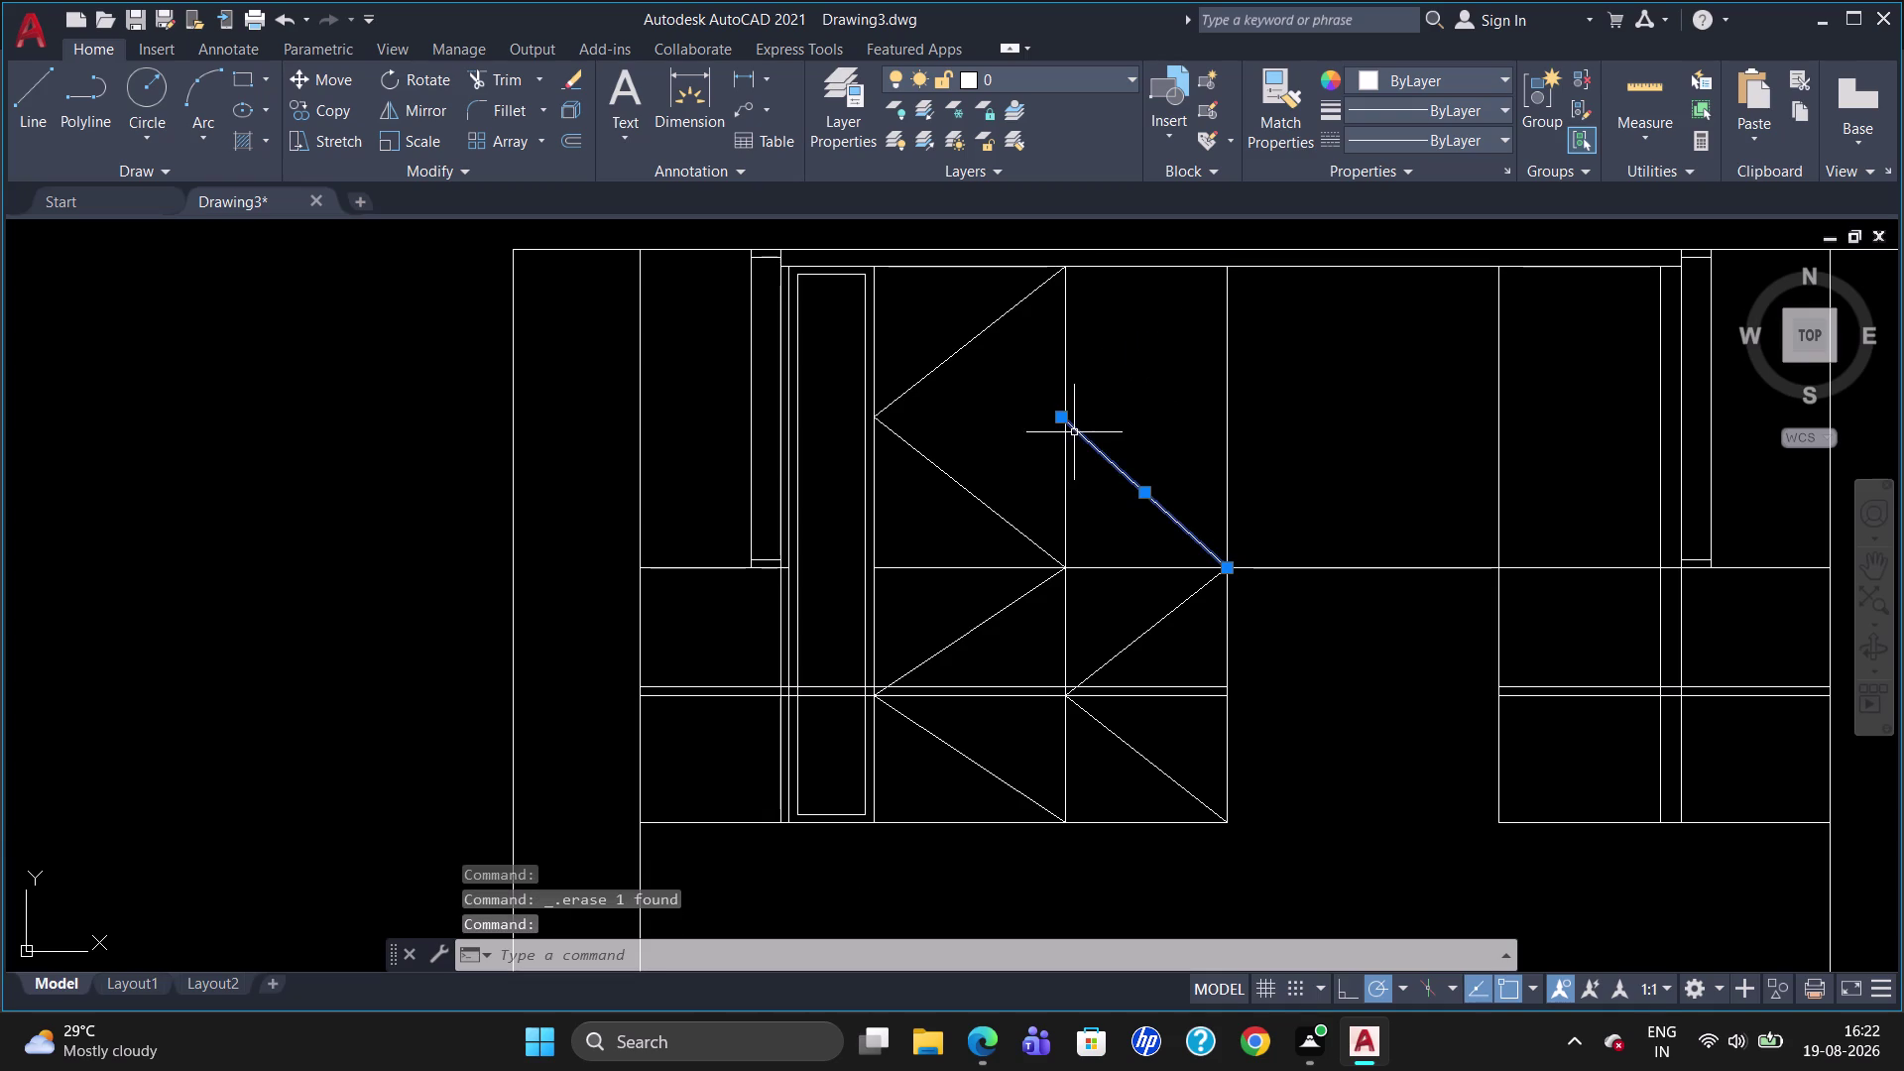
key(Delete)
Redraw the diagonals from the middle right corner through the divider's M2P midpoint to top right.
key(l)
key(Return)
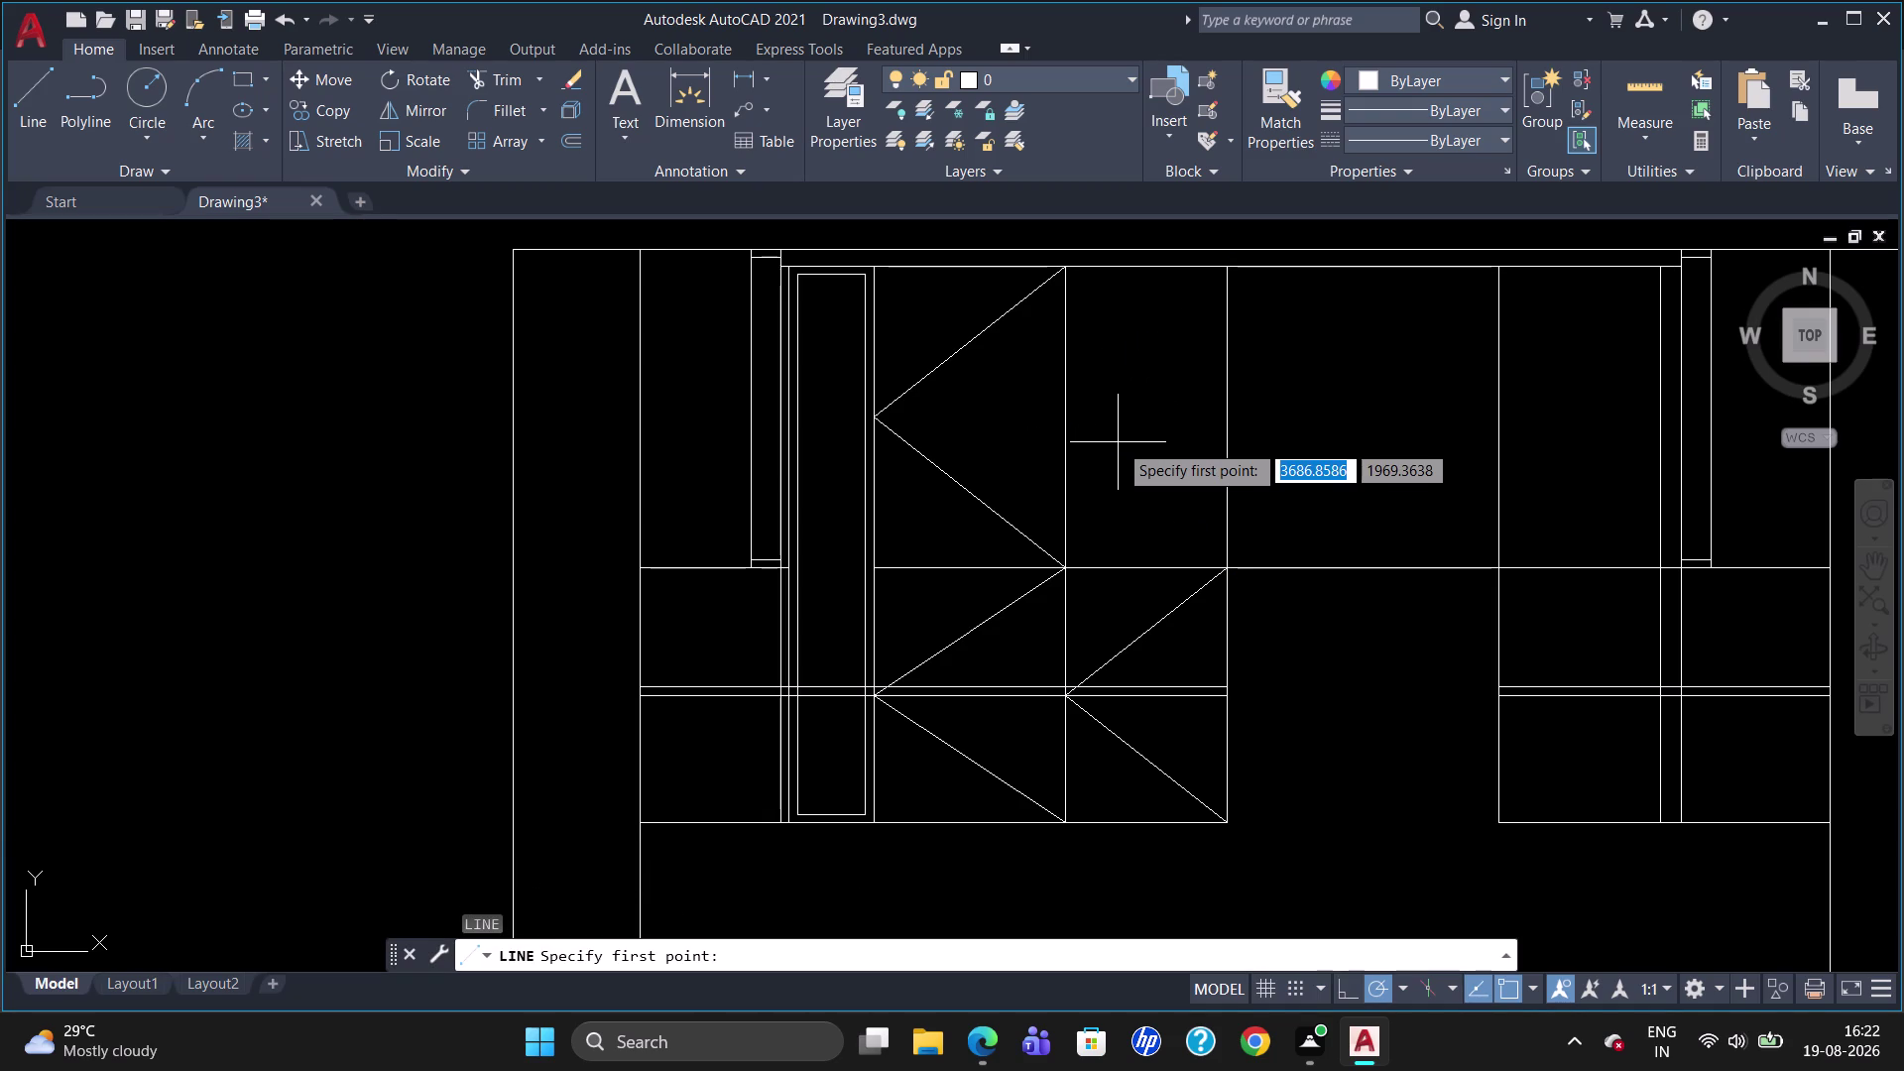
text(M2P)
key(Return)
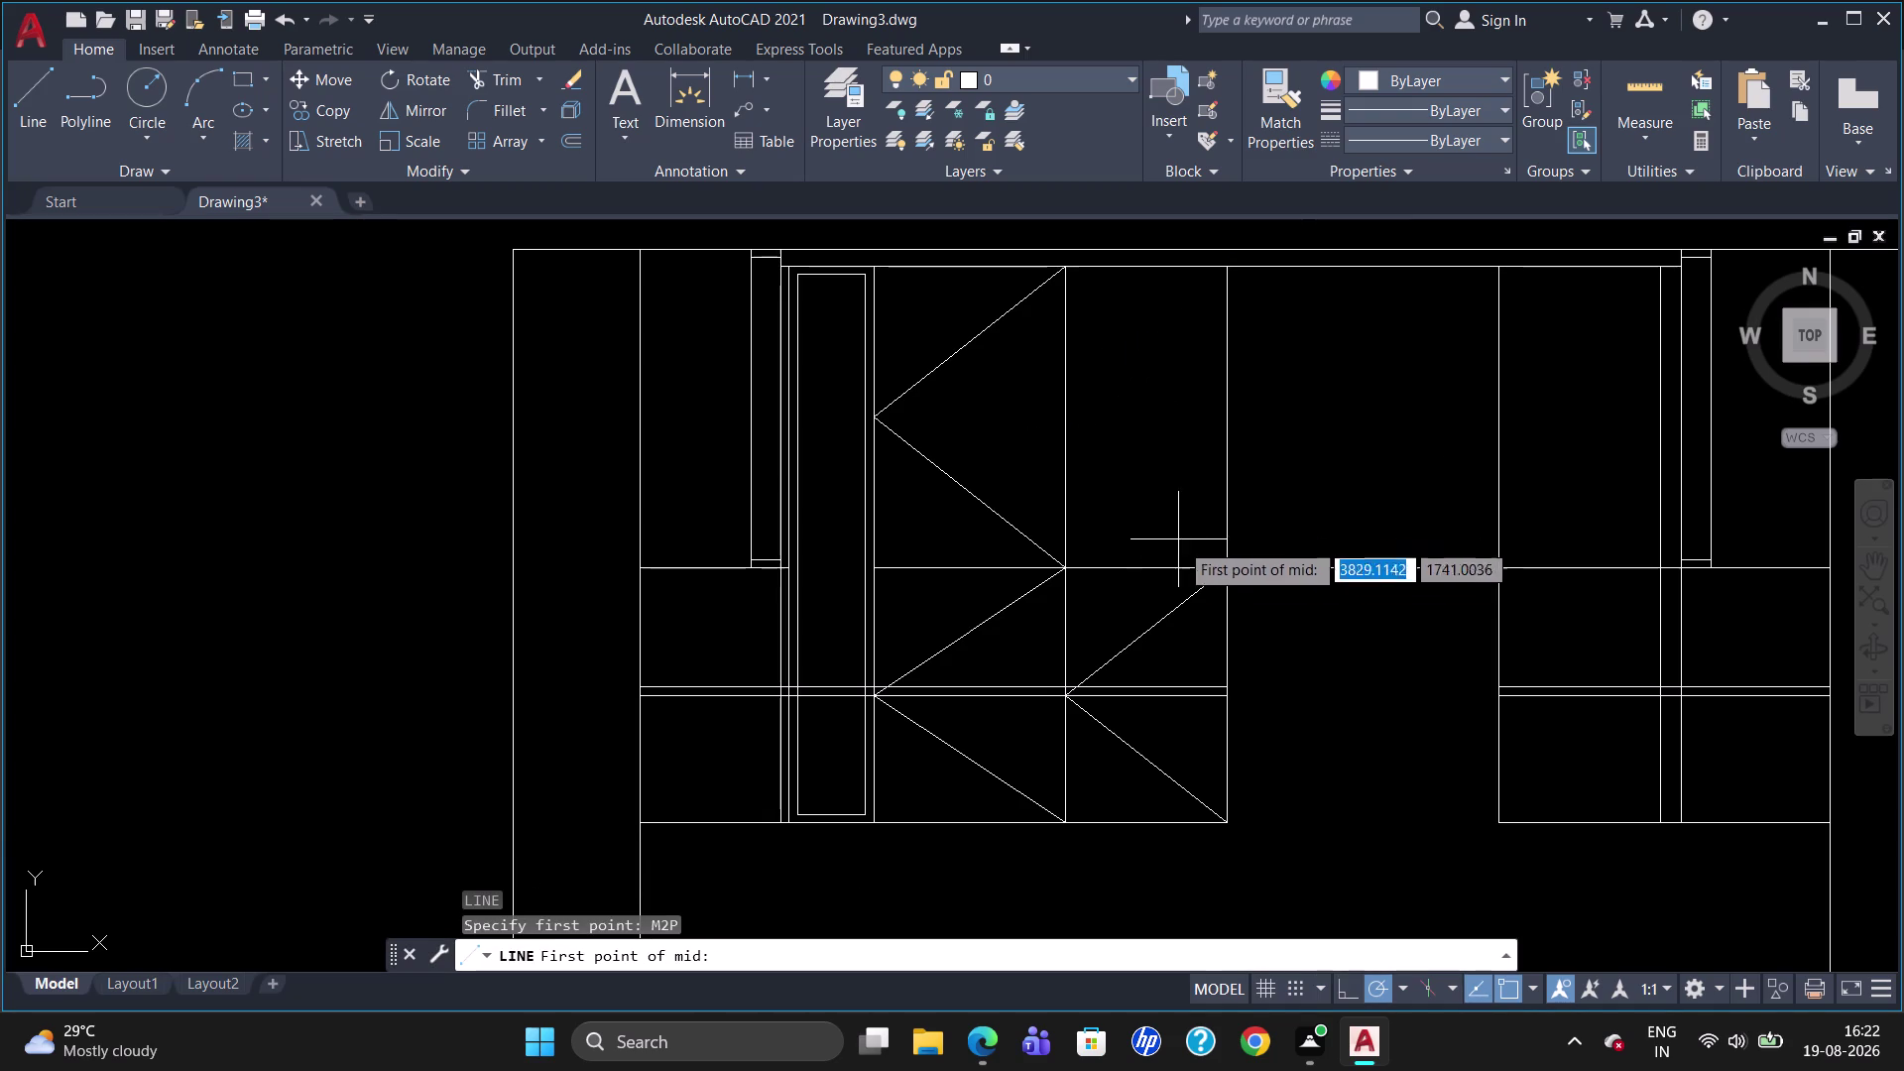
click(1227, 569)
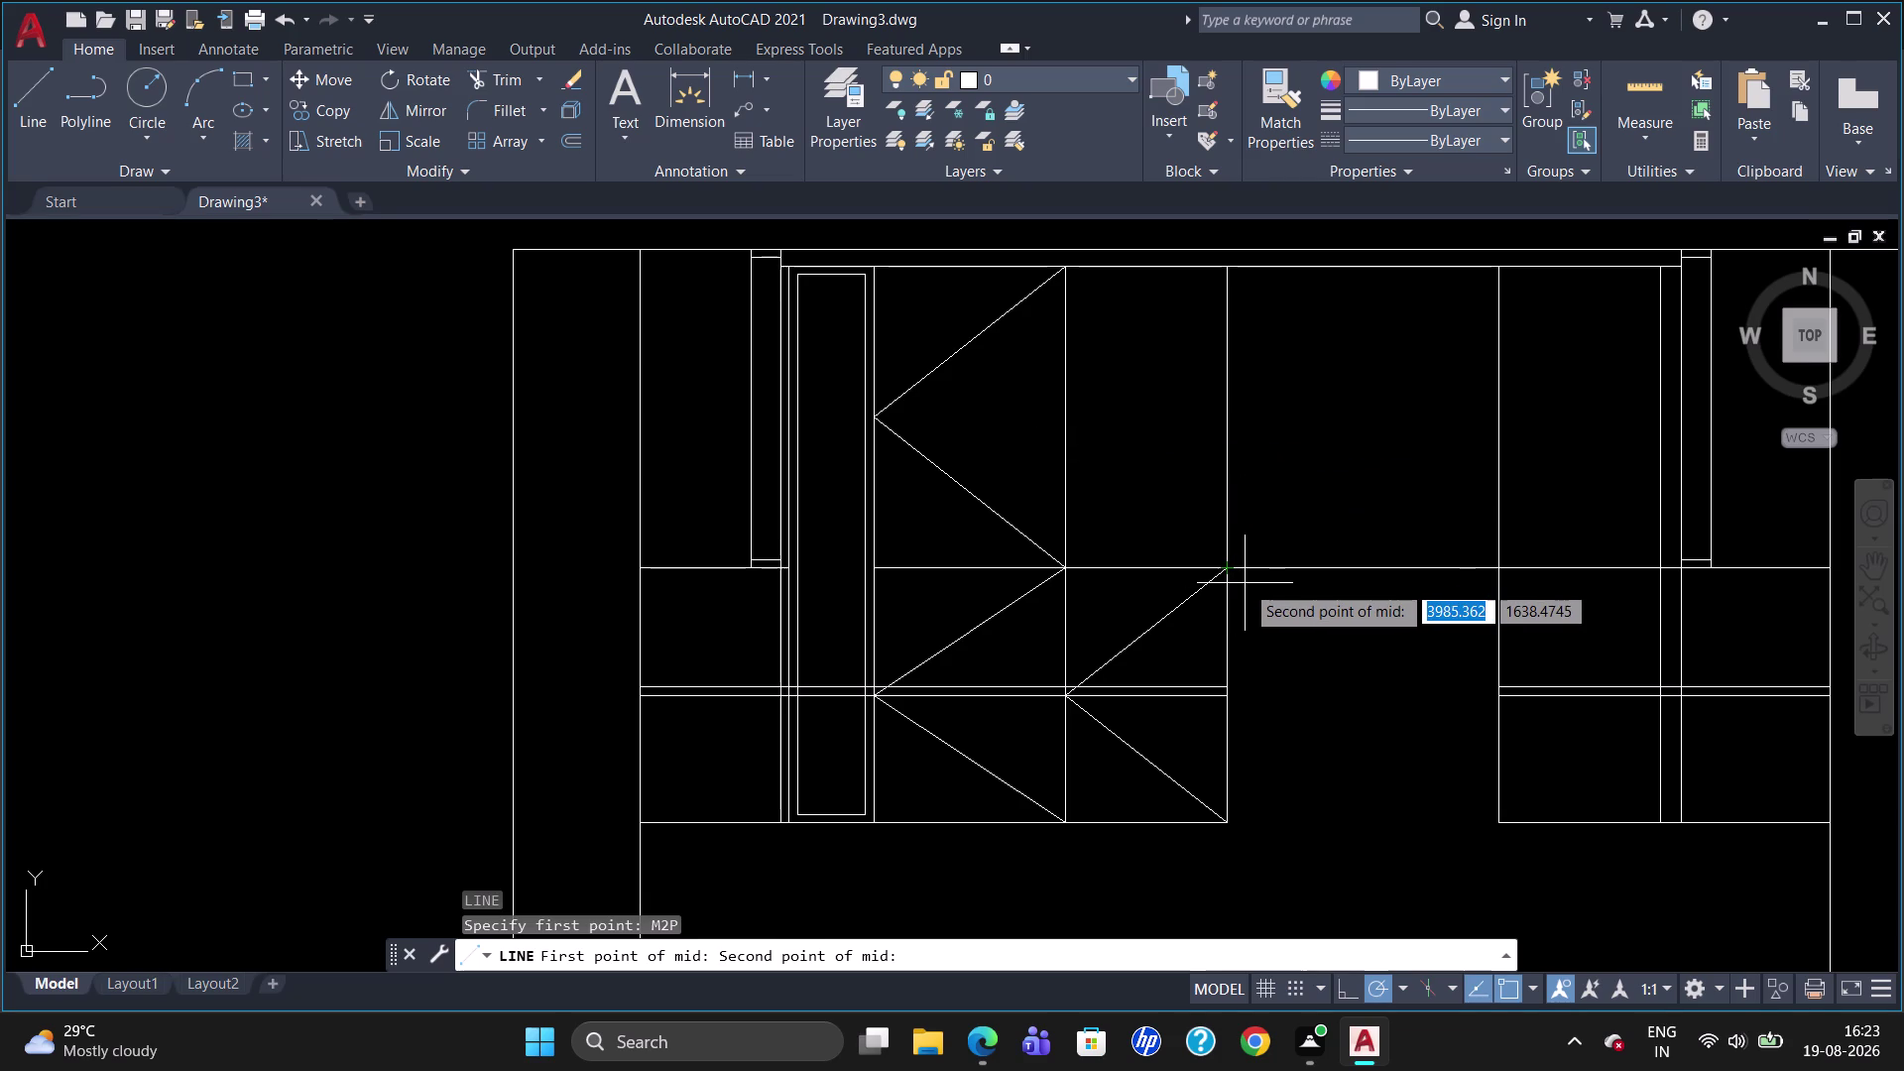
click(1223, 567)
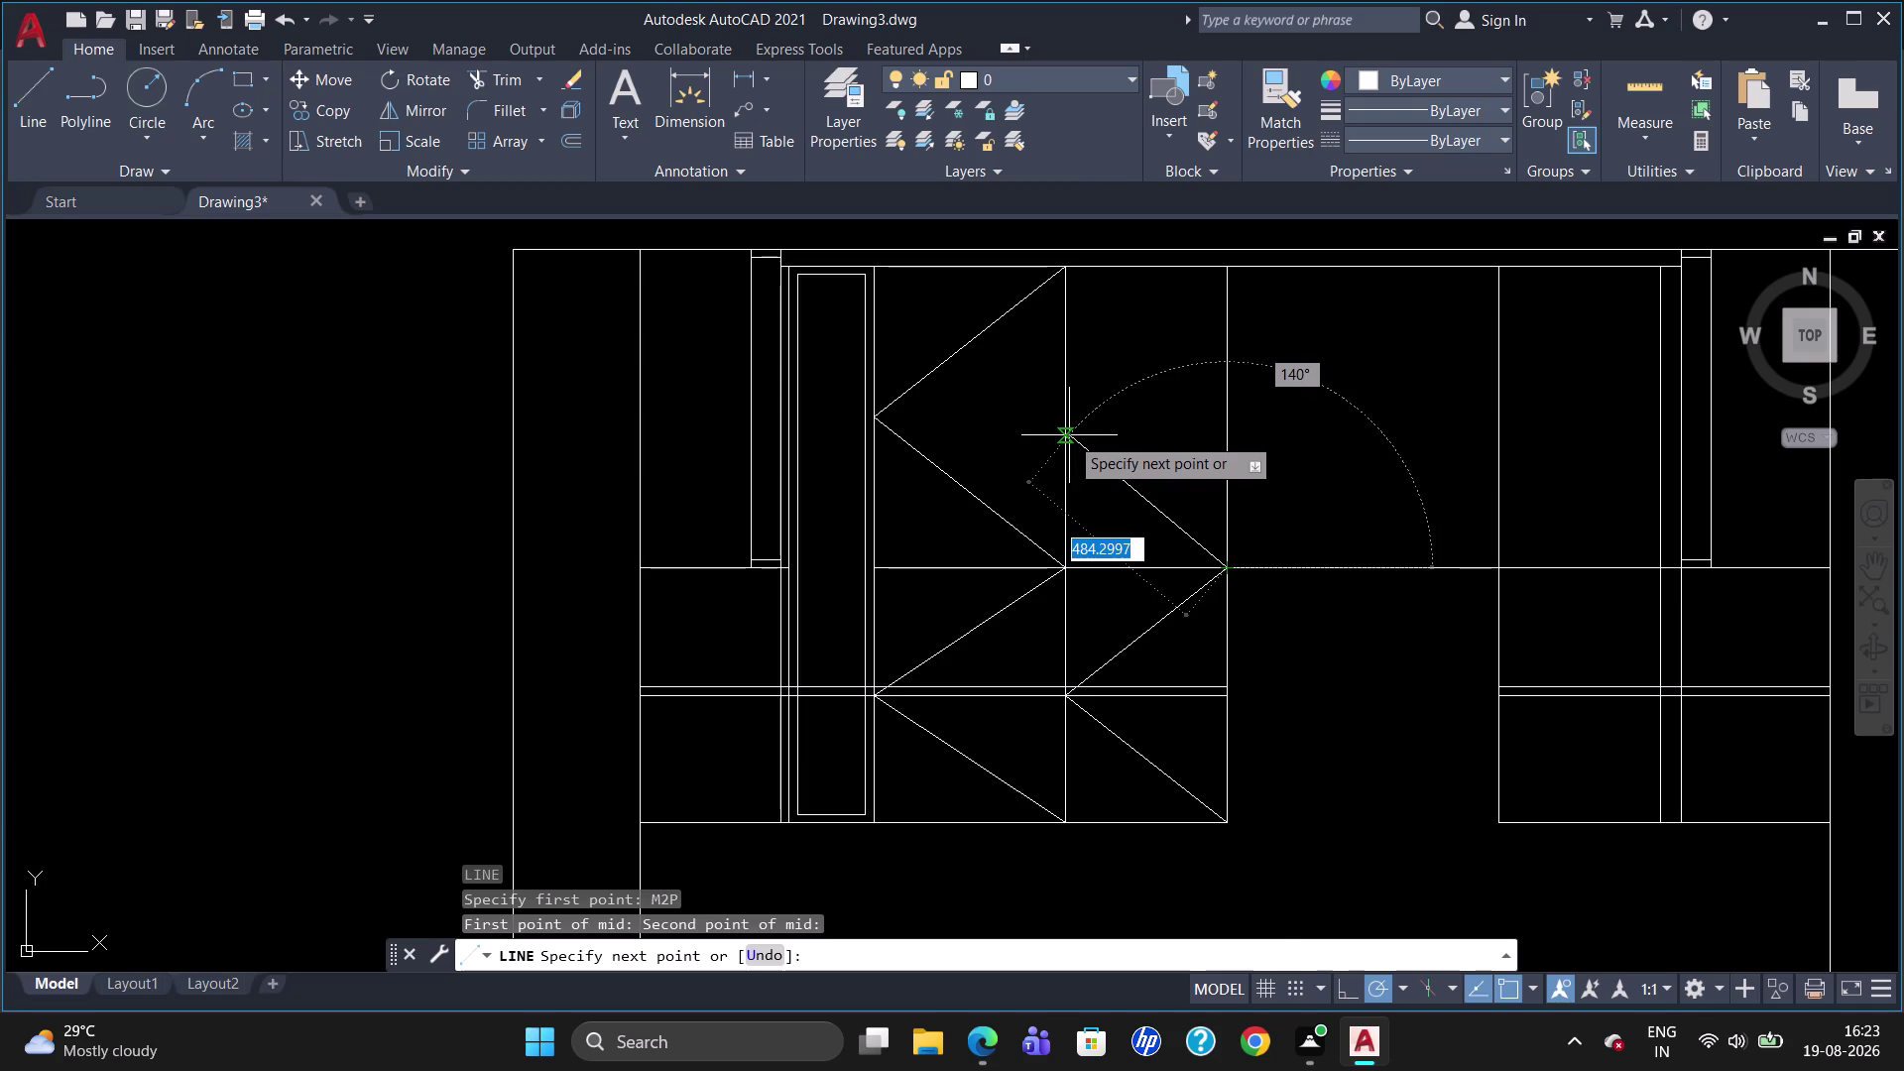
text(M2P)
key(Return)
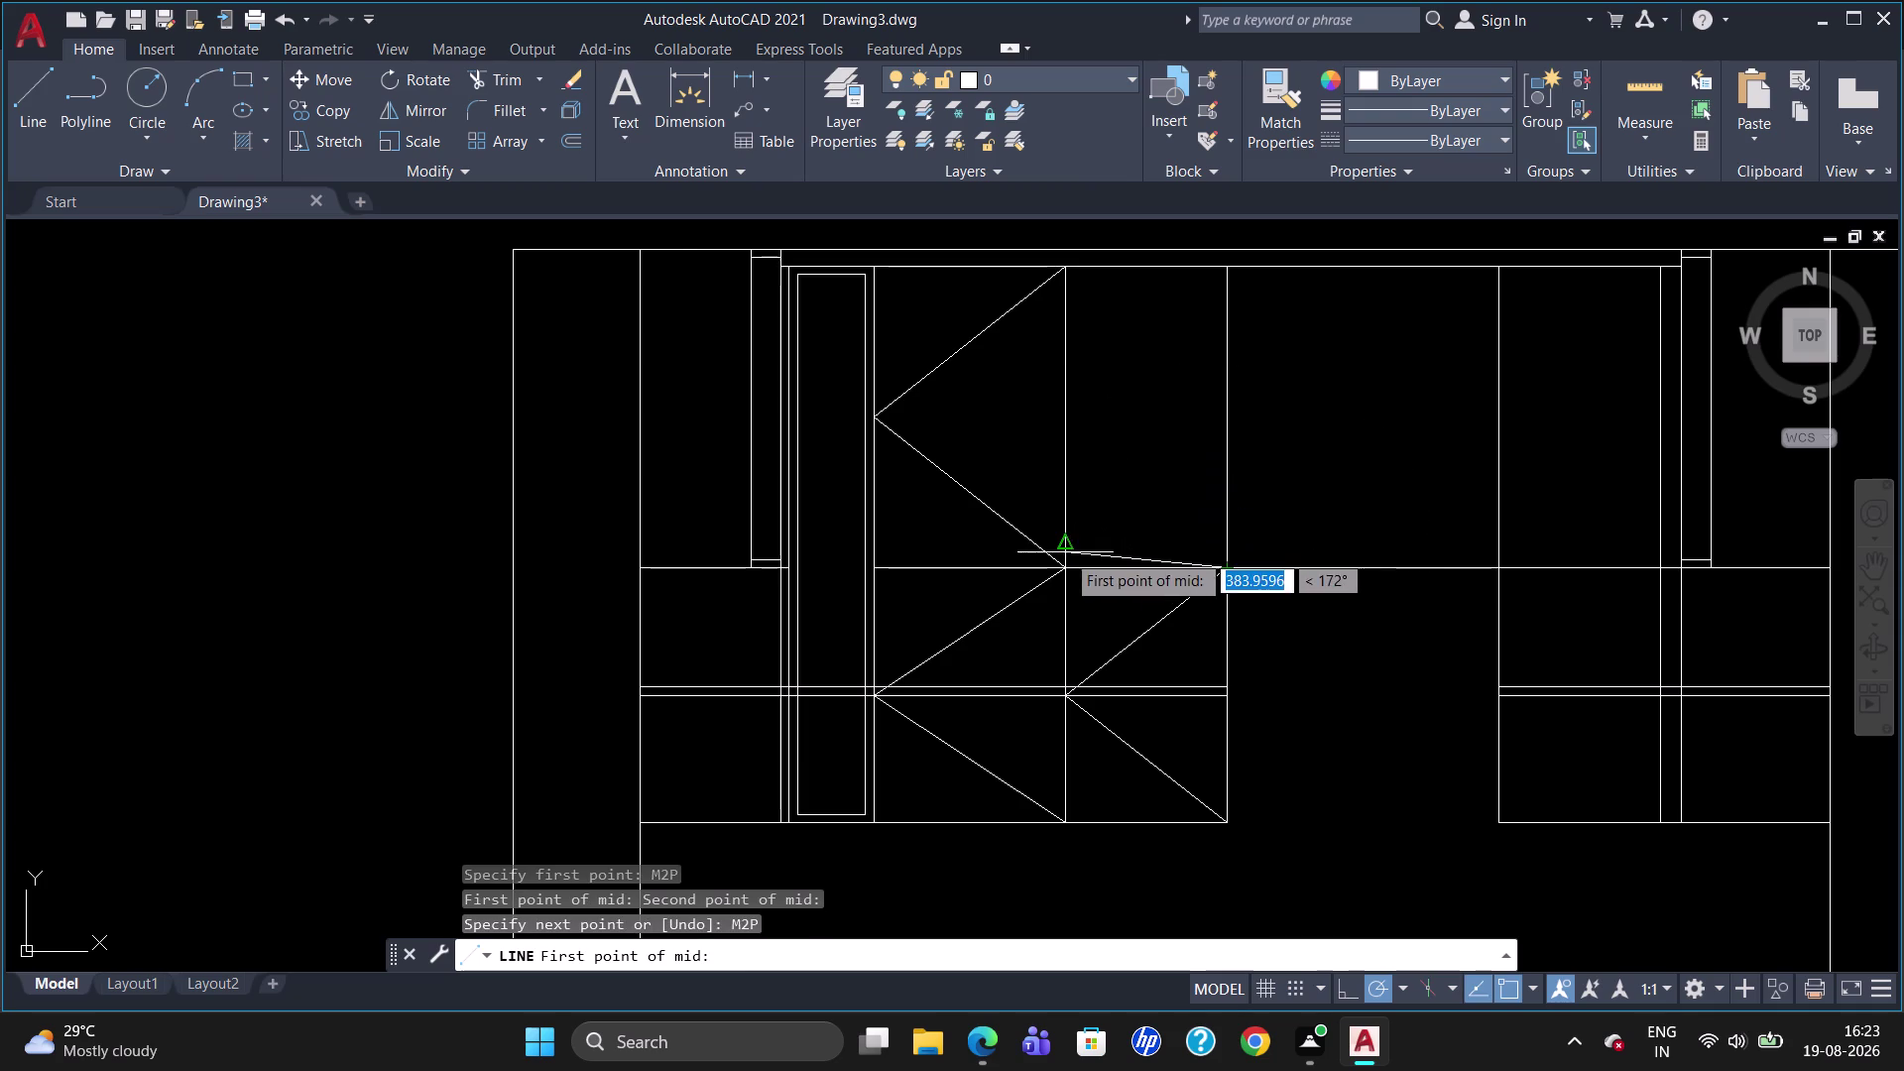
scroll(up, 3)
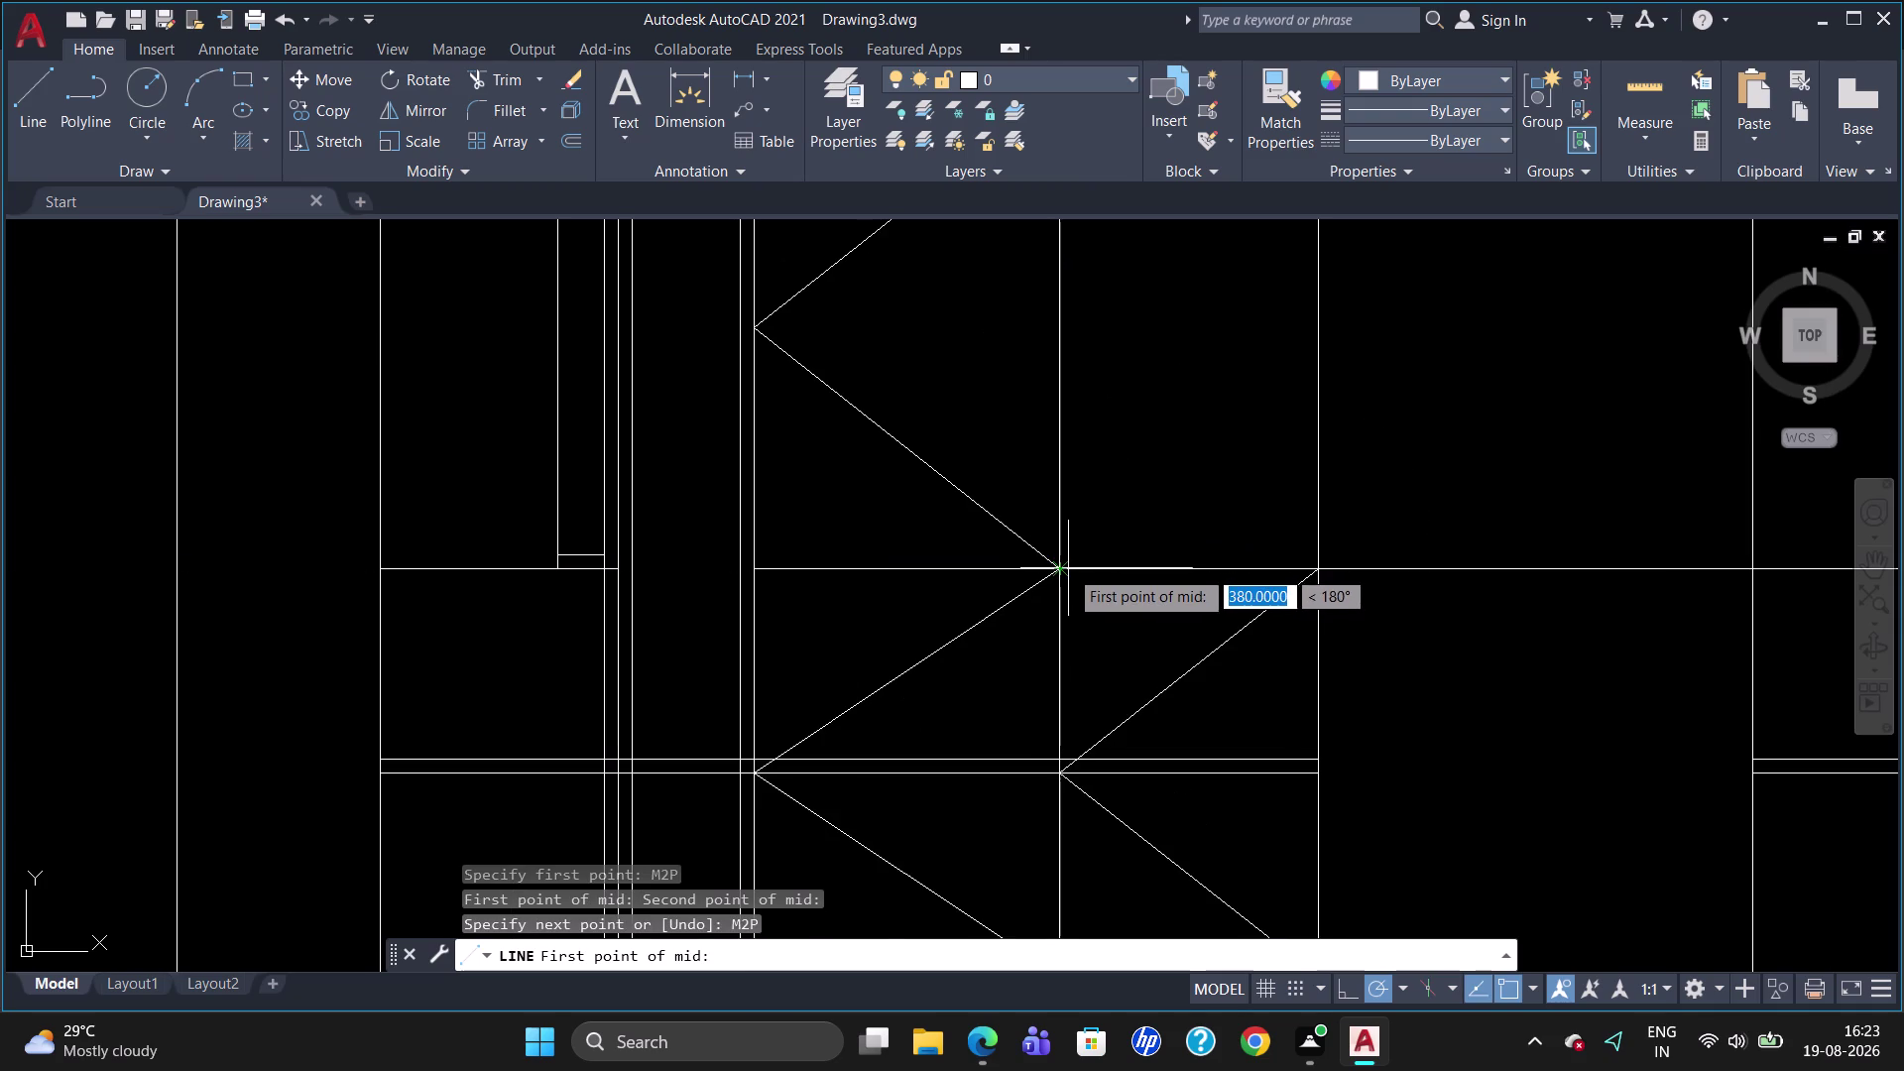
click(1068, 568)
scroll(down, 3)
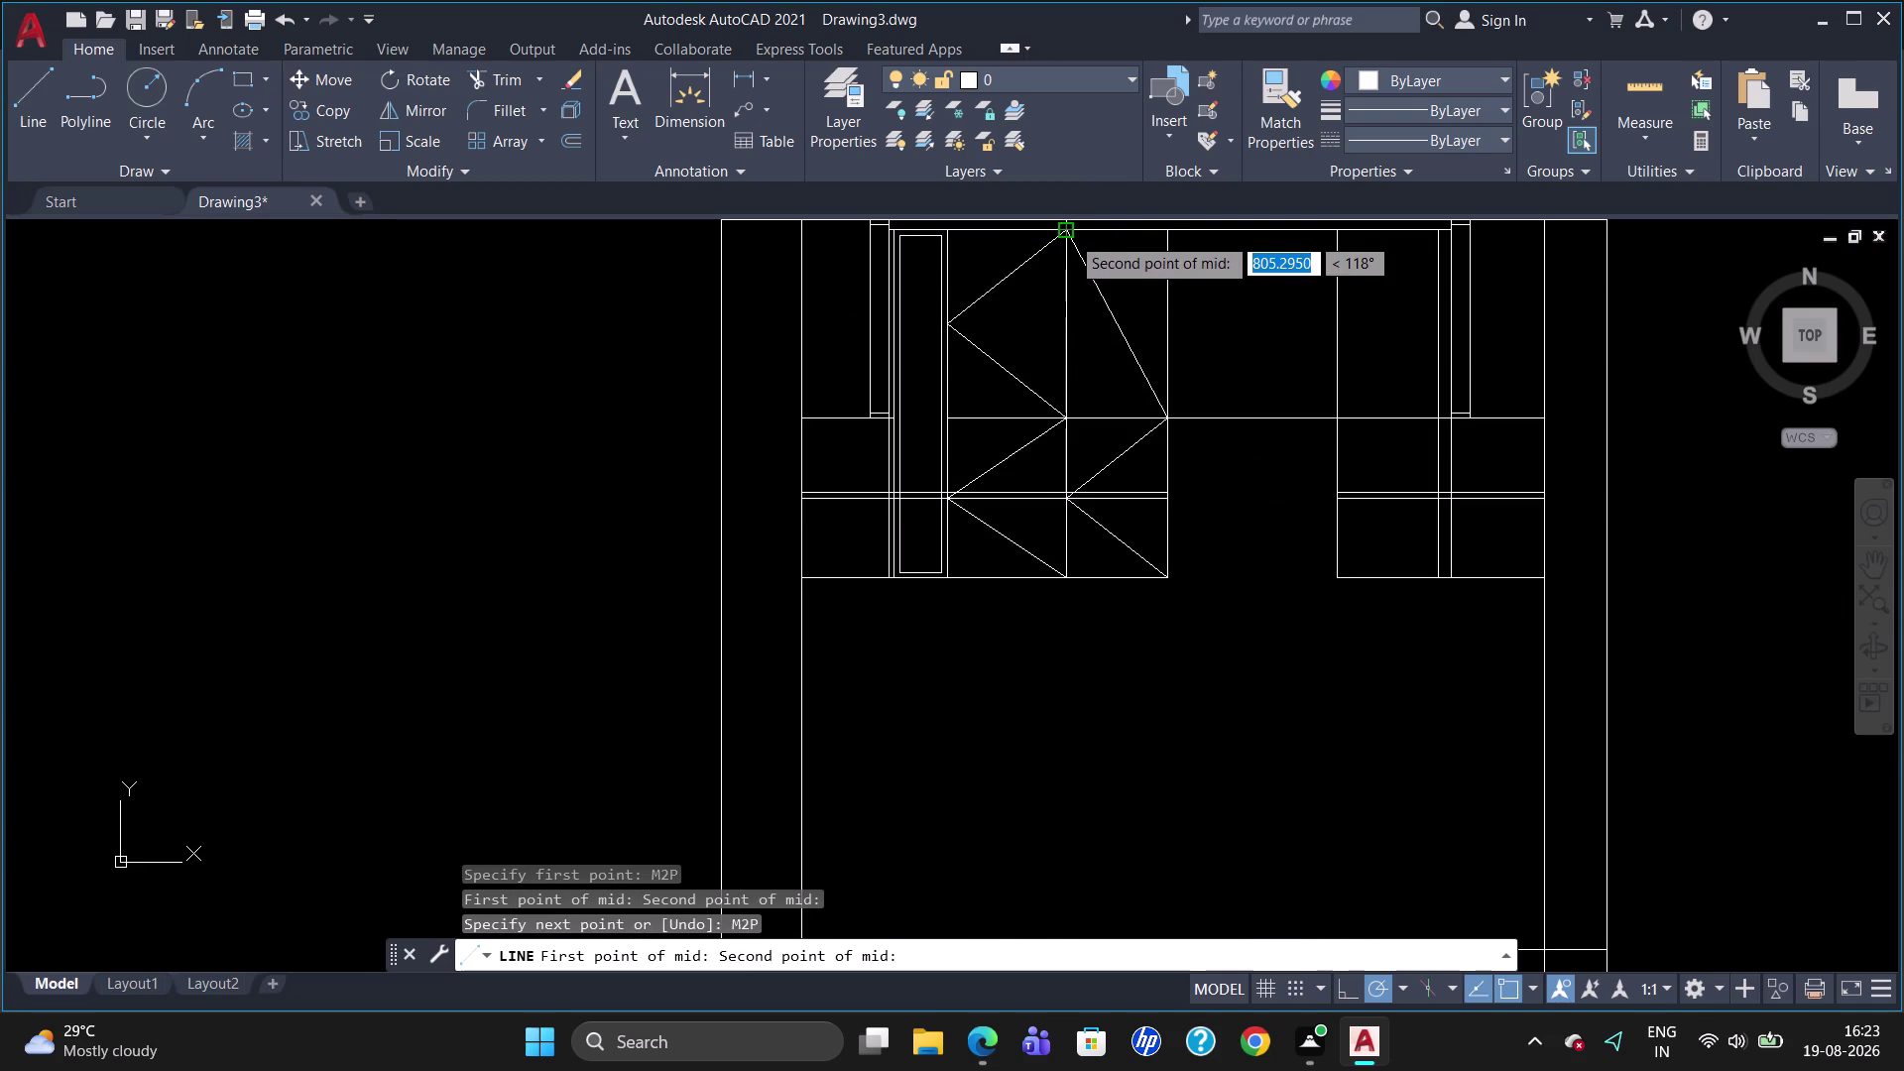
click(1070, 235)
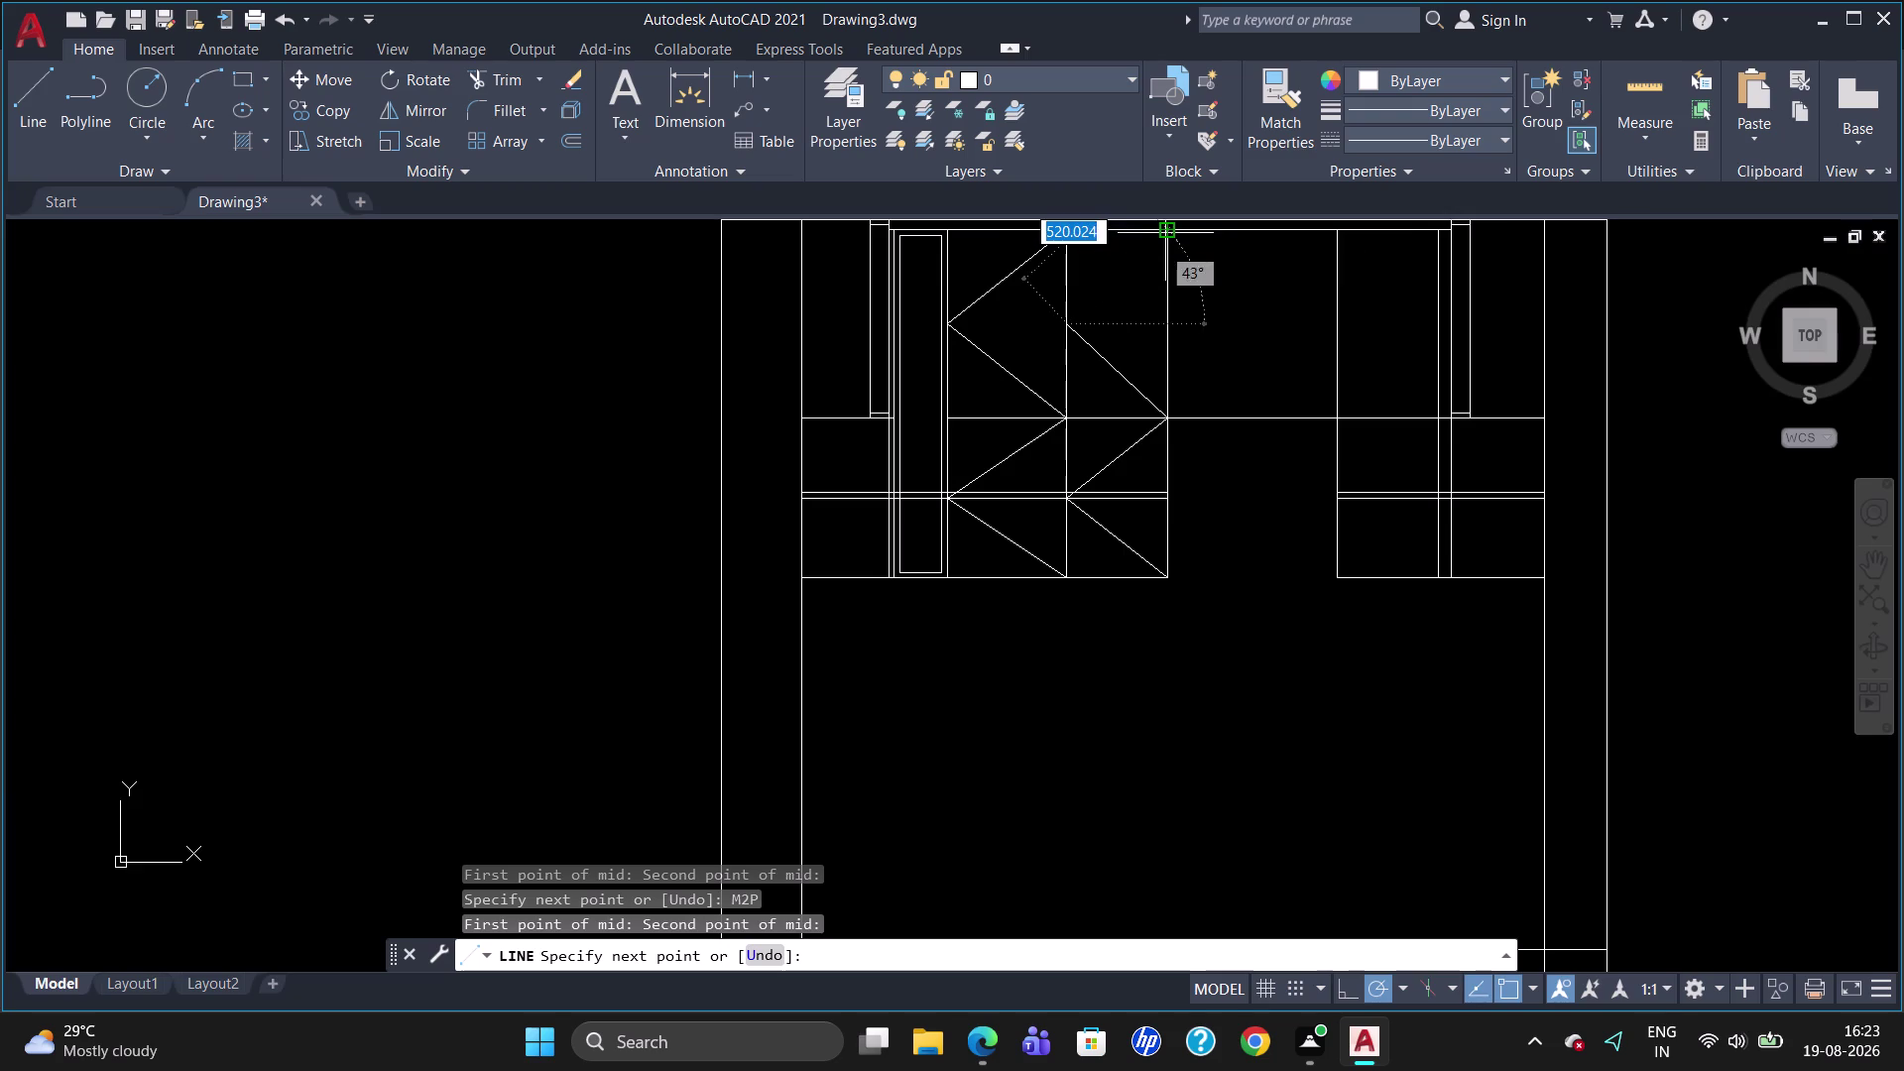
scroll(up, 3)
click(1164, 232)
key(Escape)
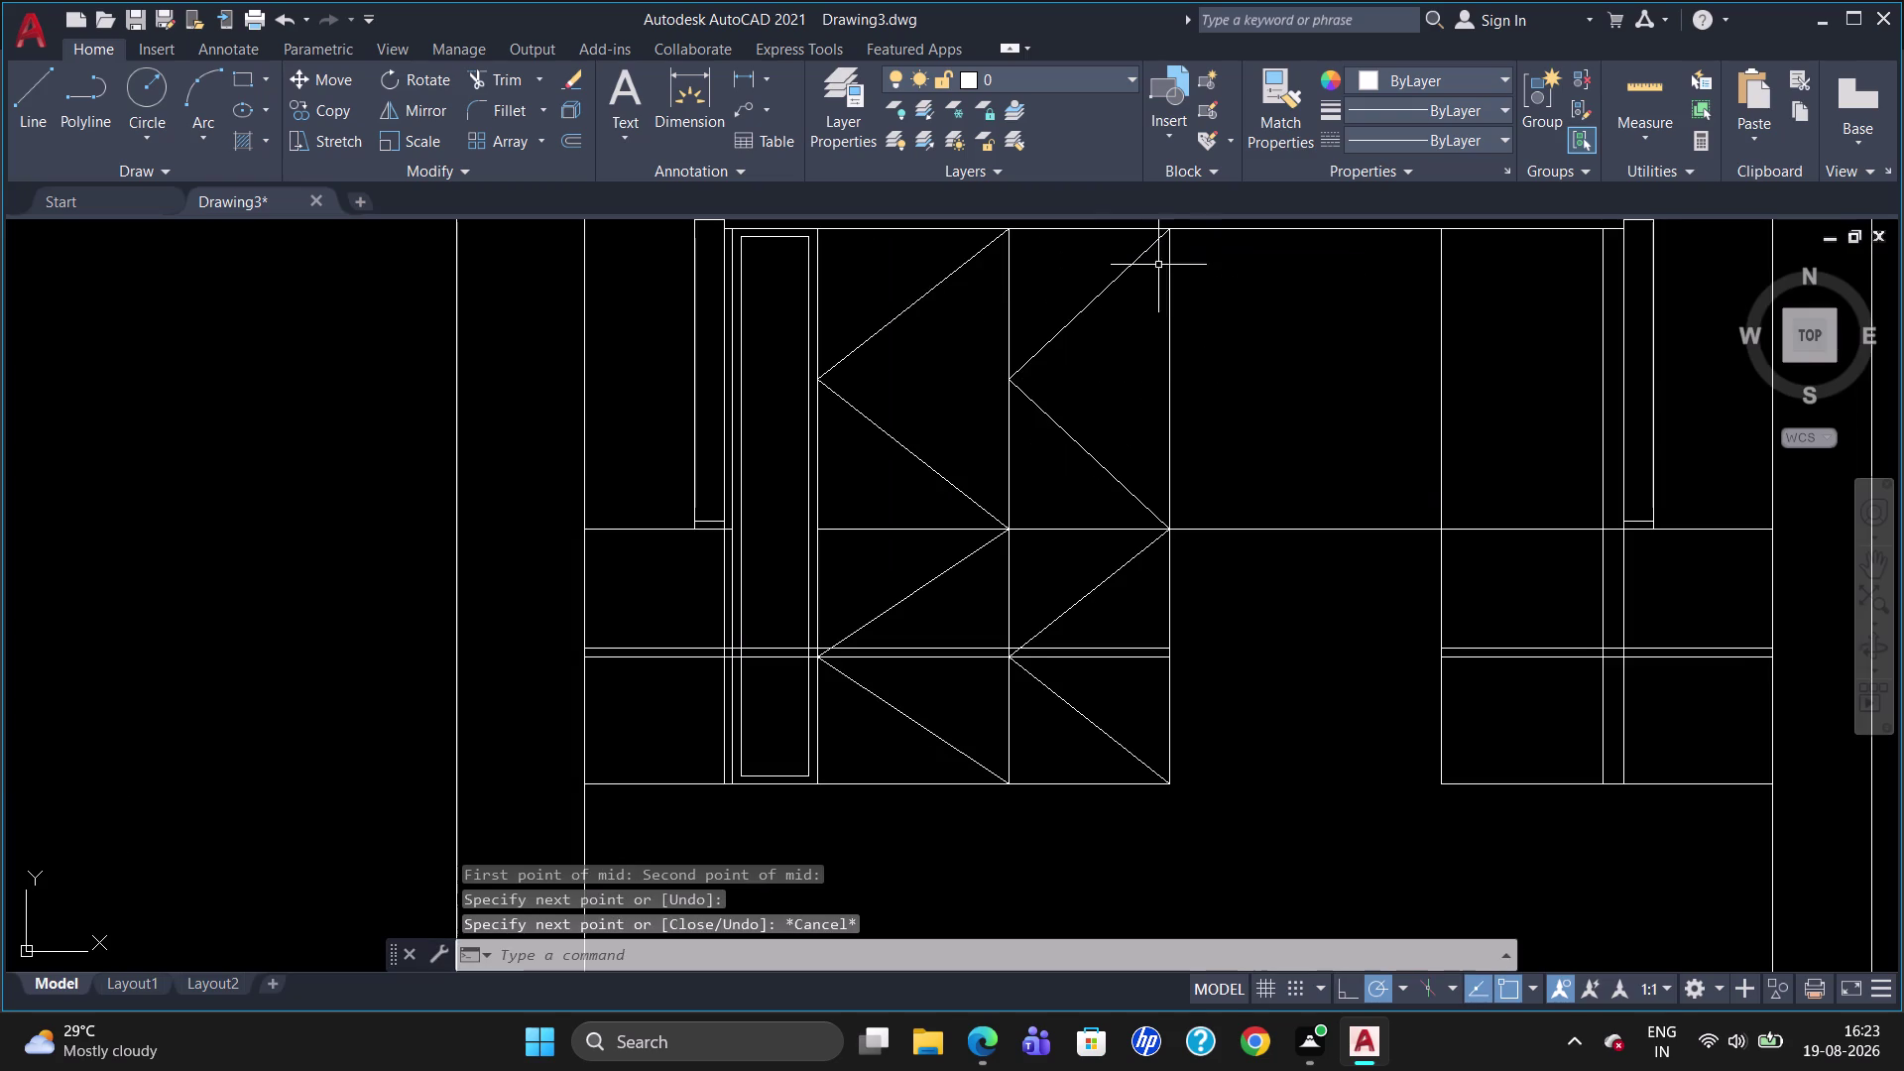
Start a line at the shelf endpoint in the right-hand unit.
scroll(down, 3)
scroll(down, 3)
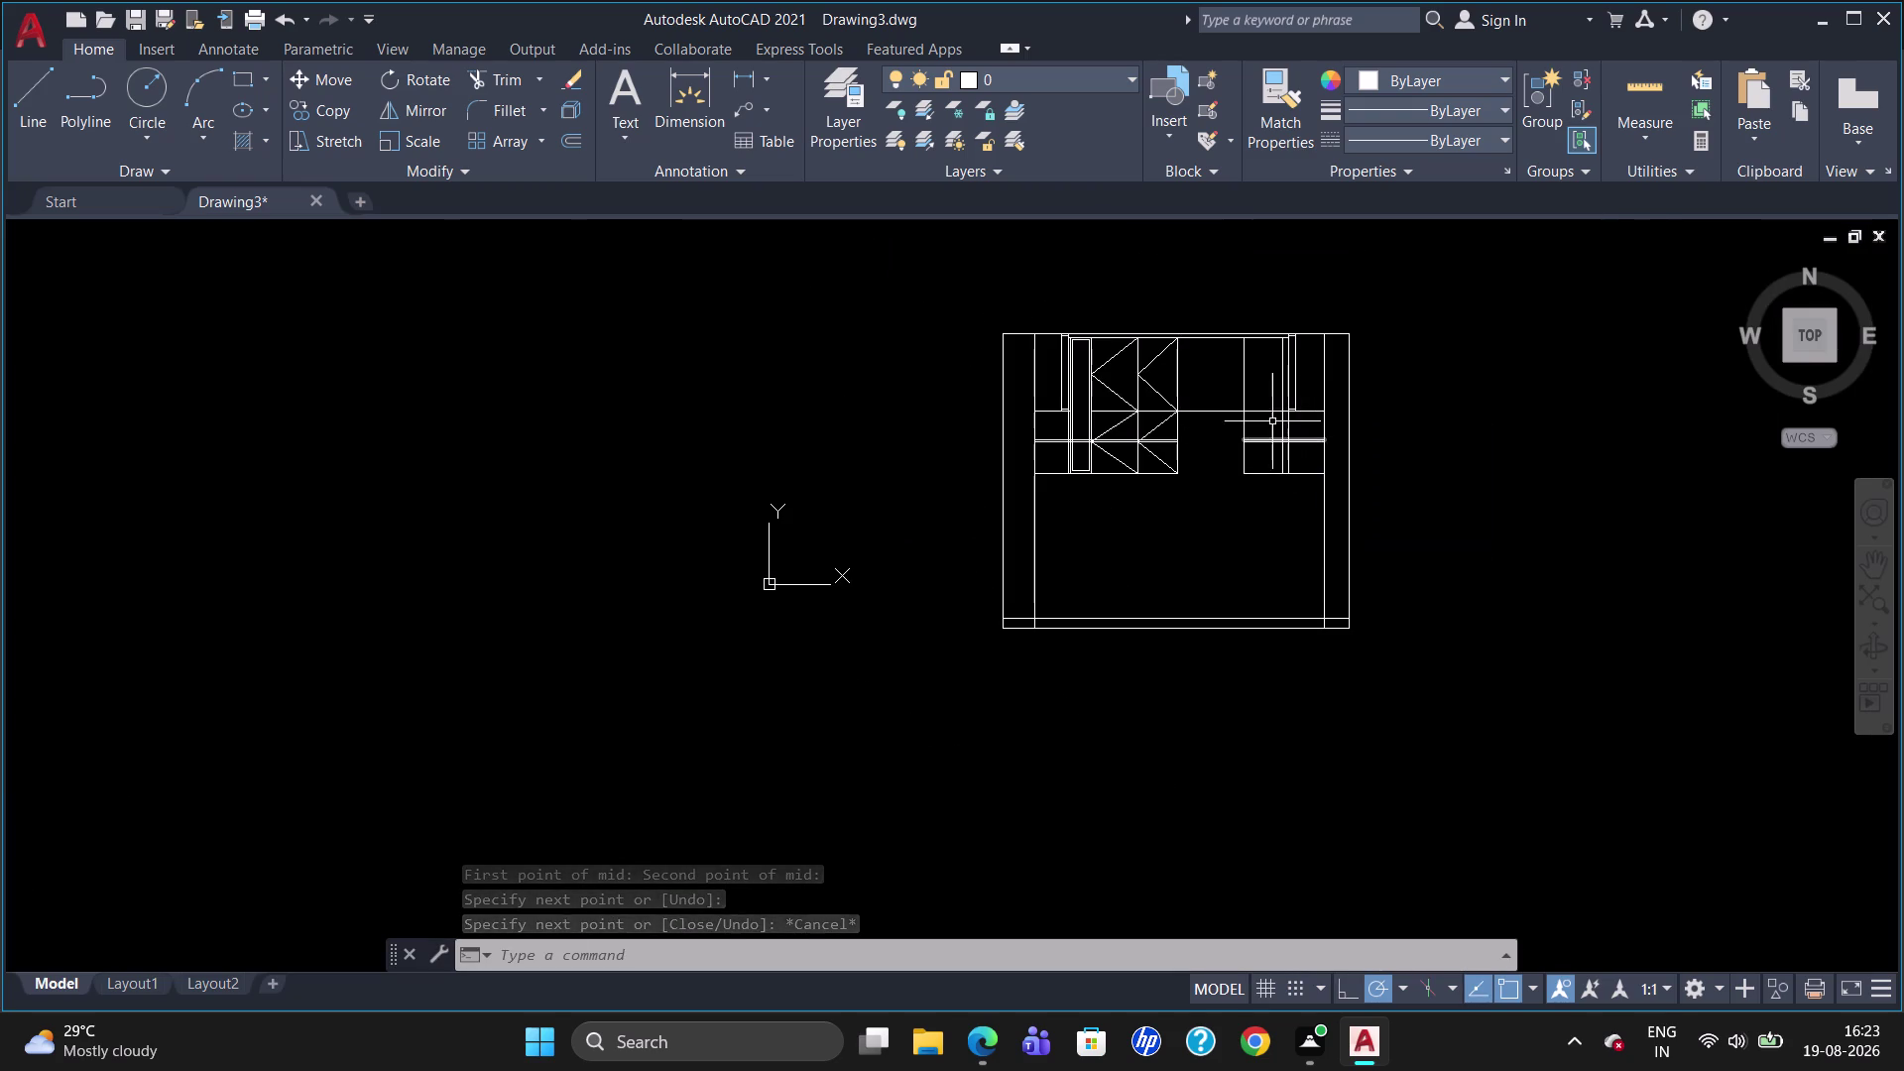
scroll(up, 3)
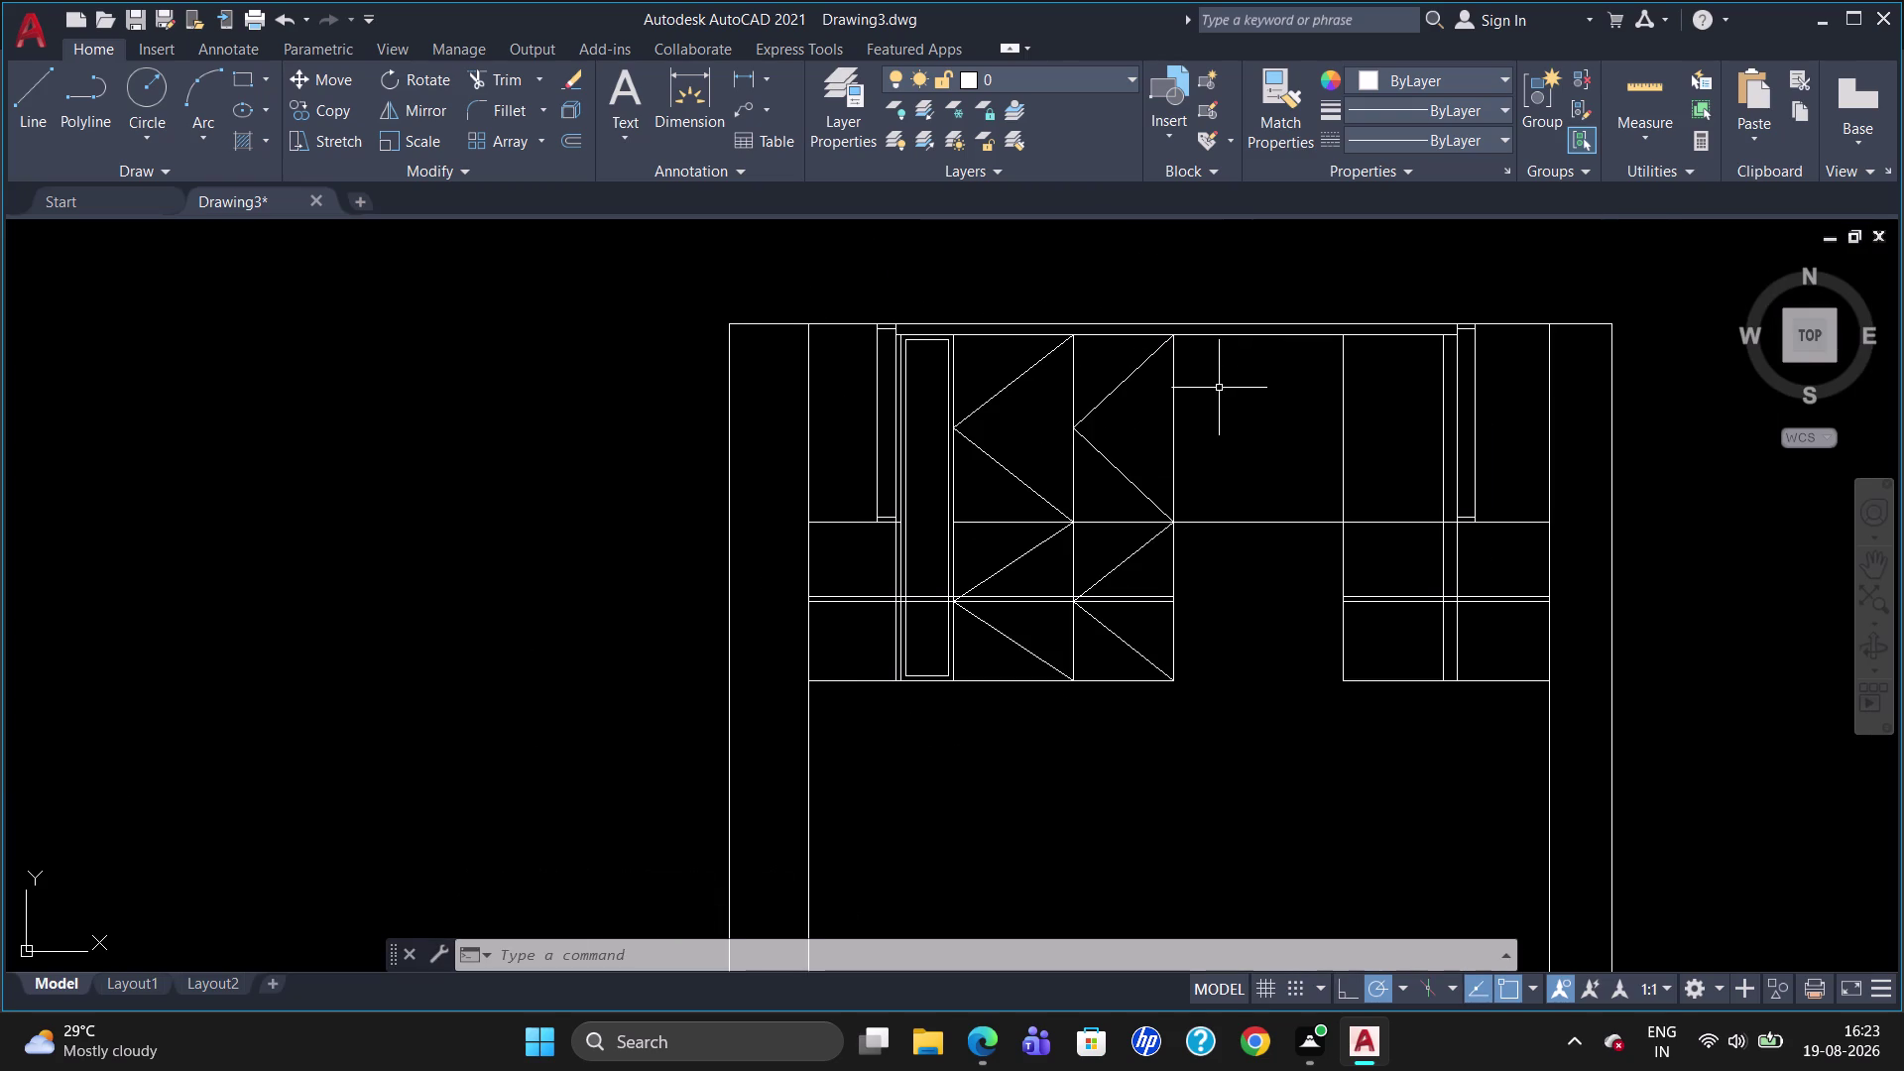
scroll(up, 3)
key(l)
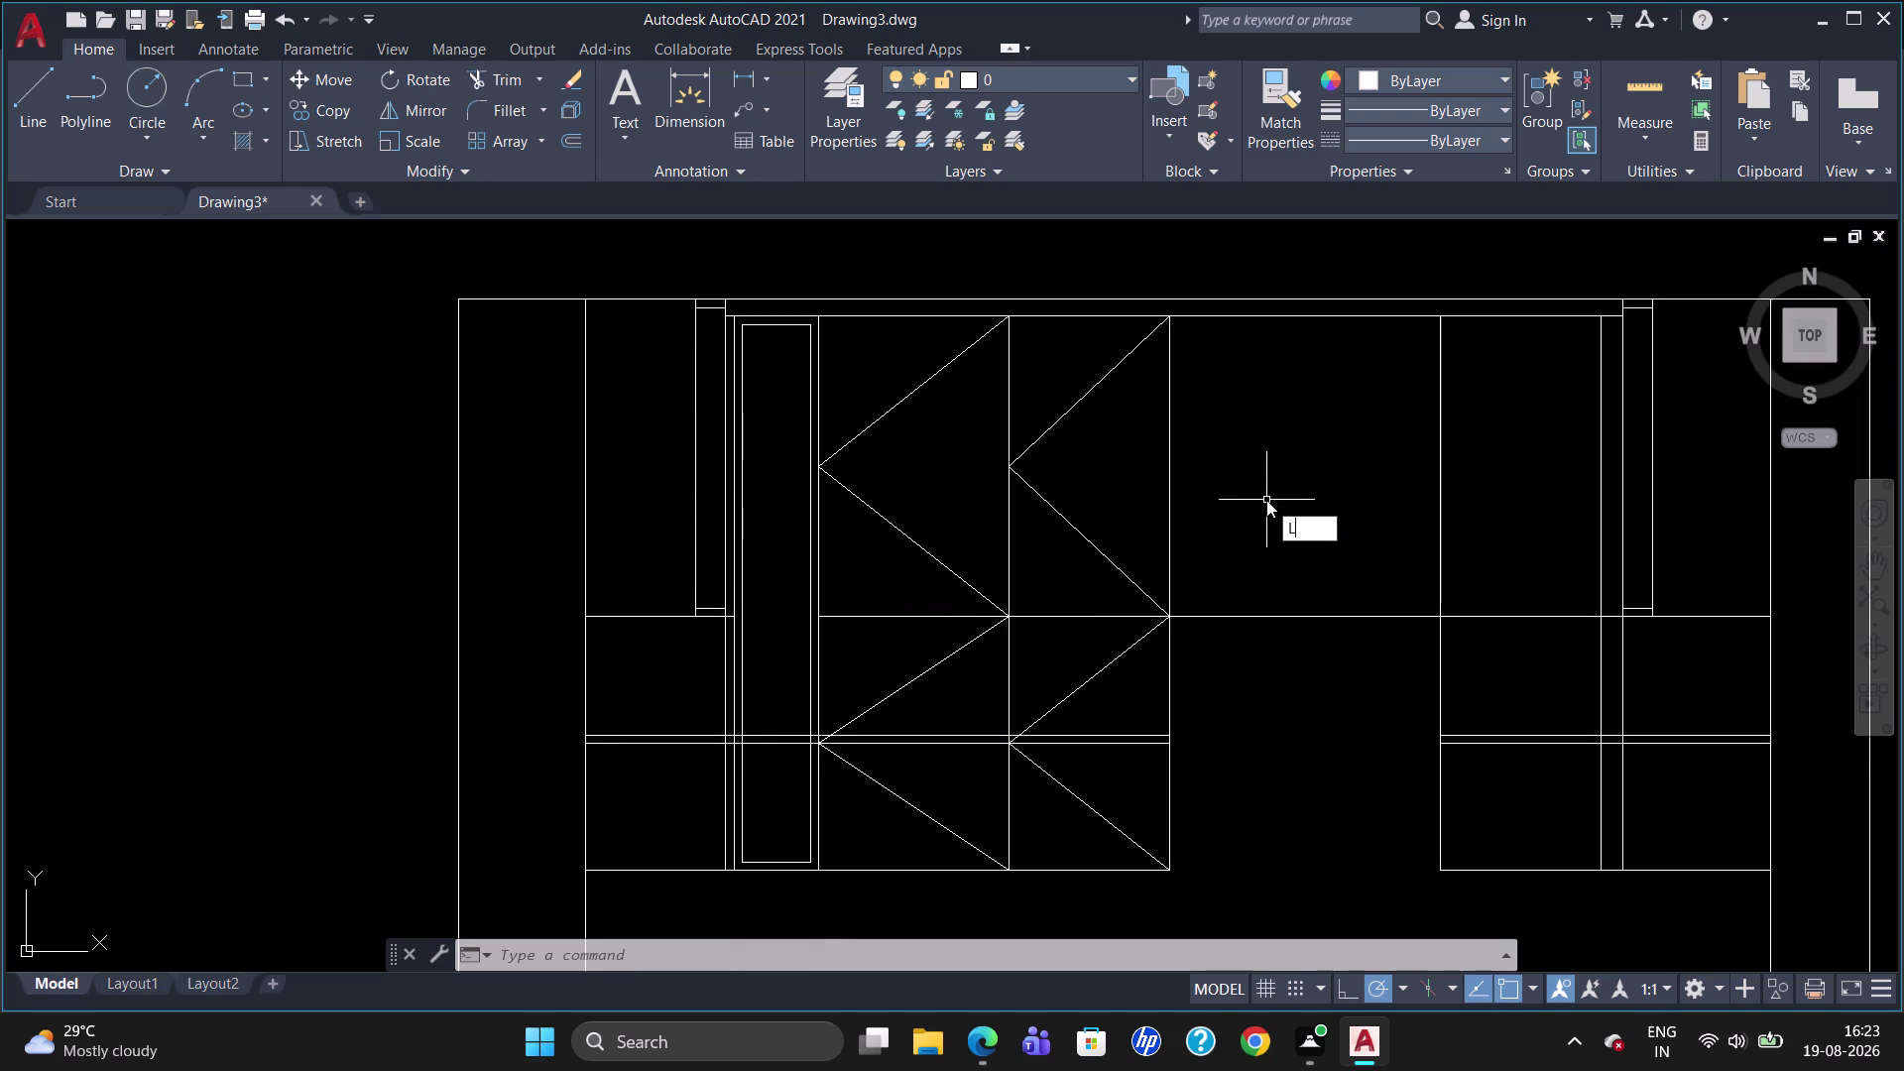
key(Return)
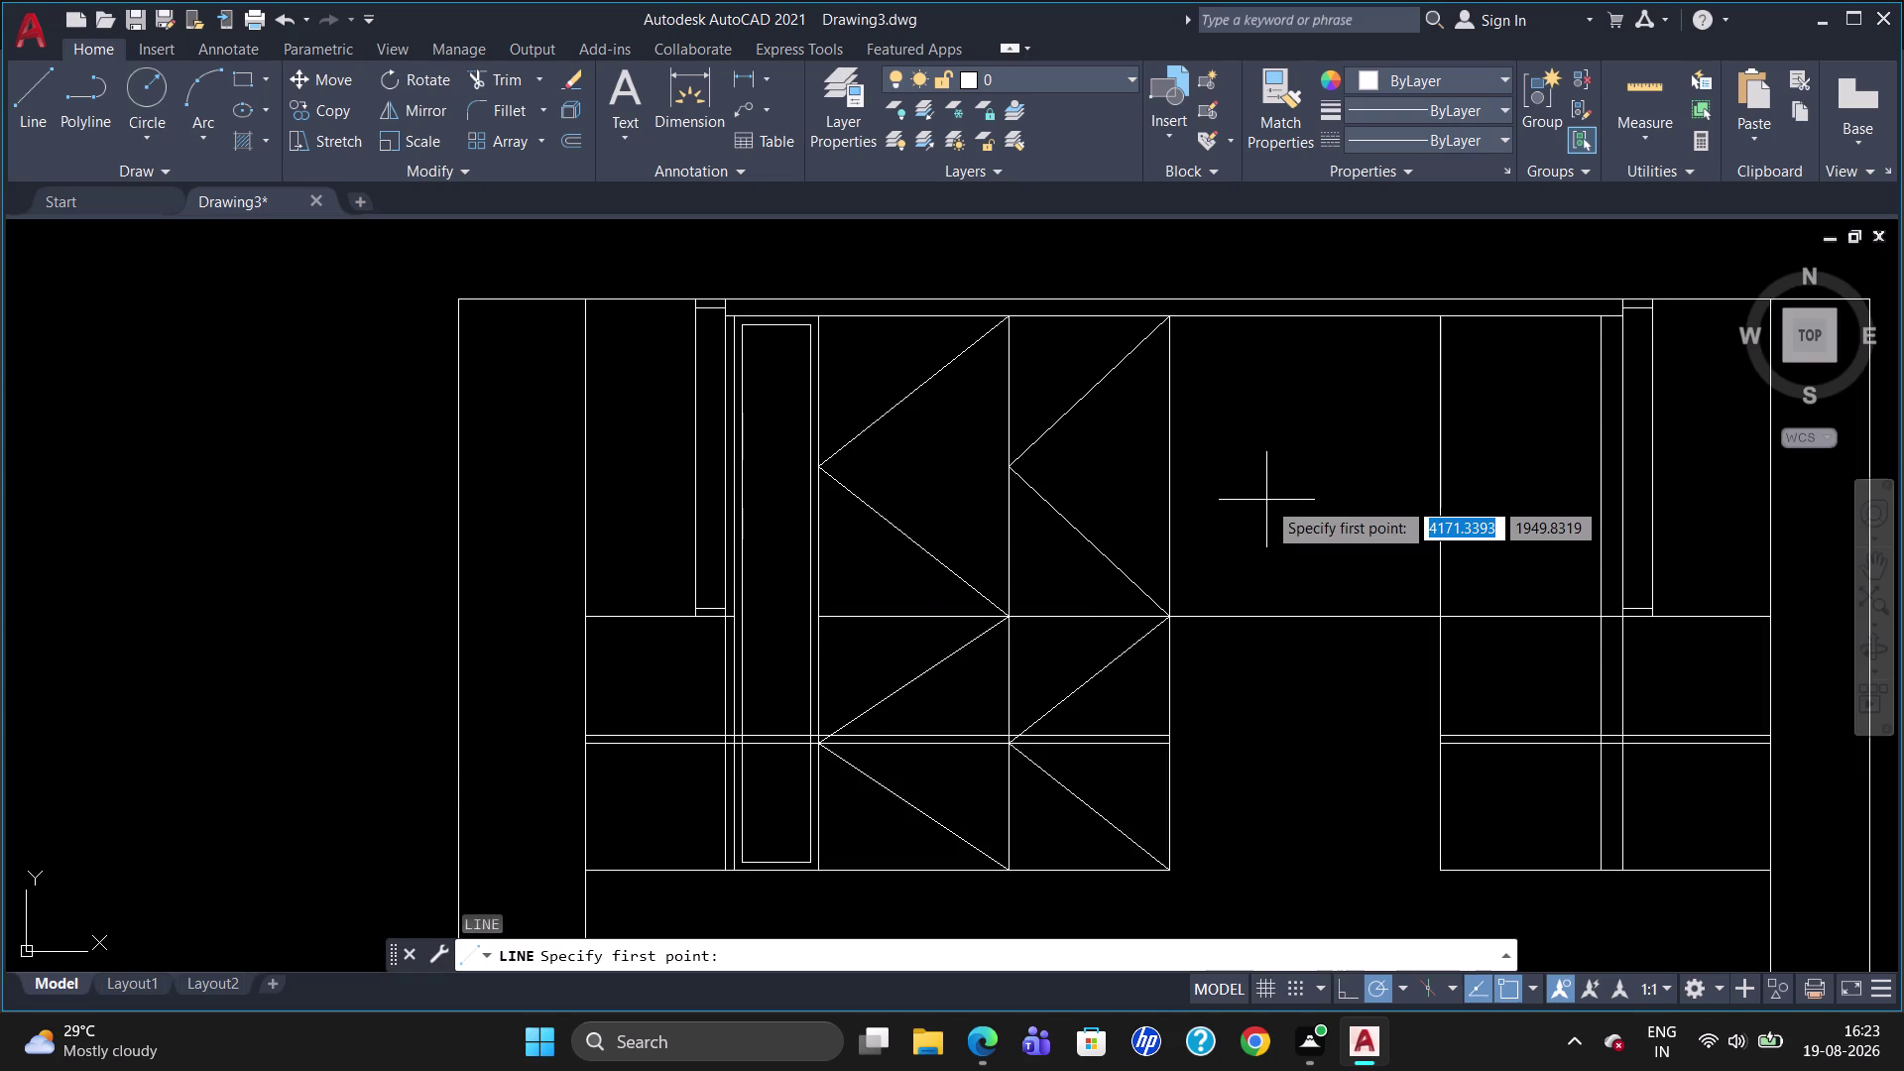
click(1437, 615)
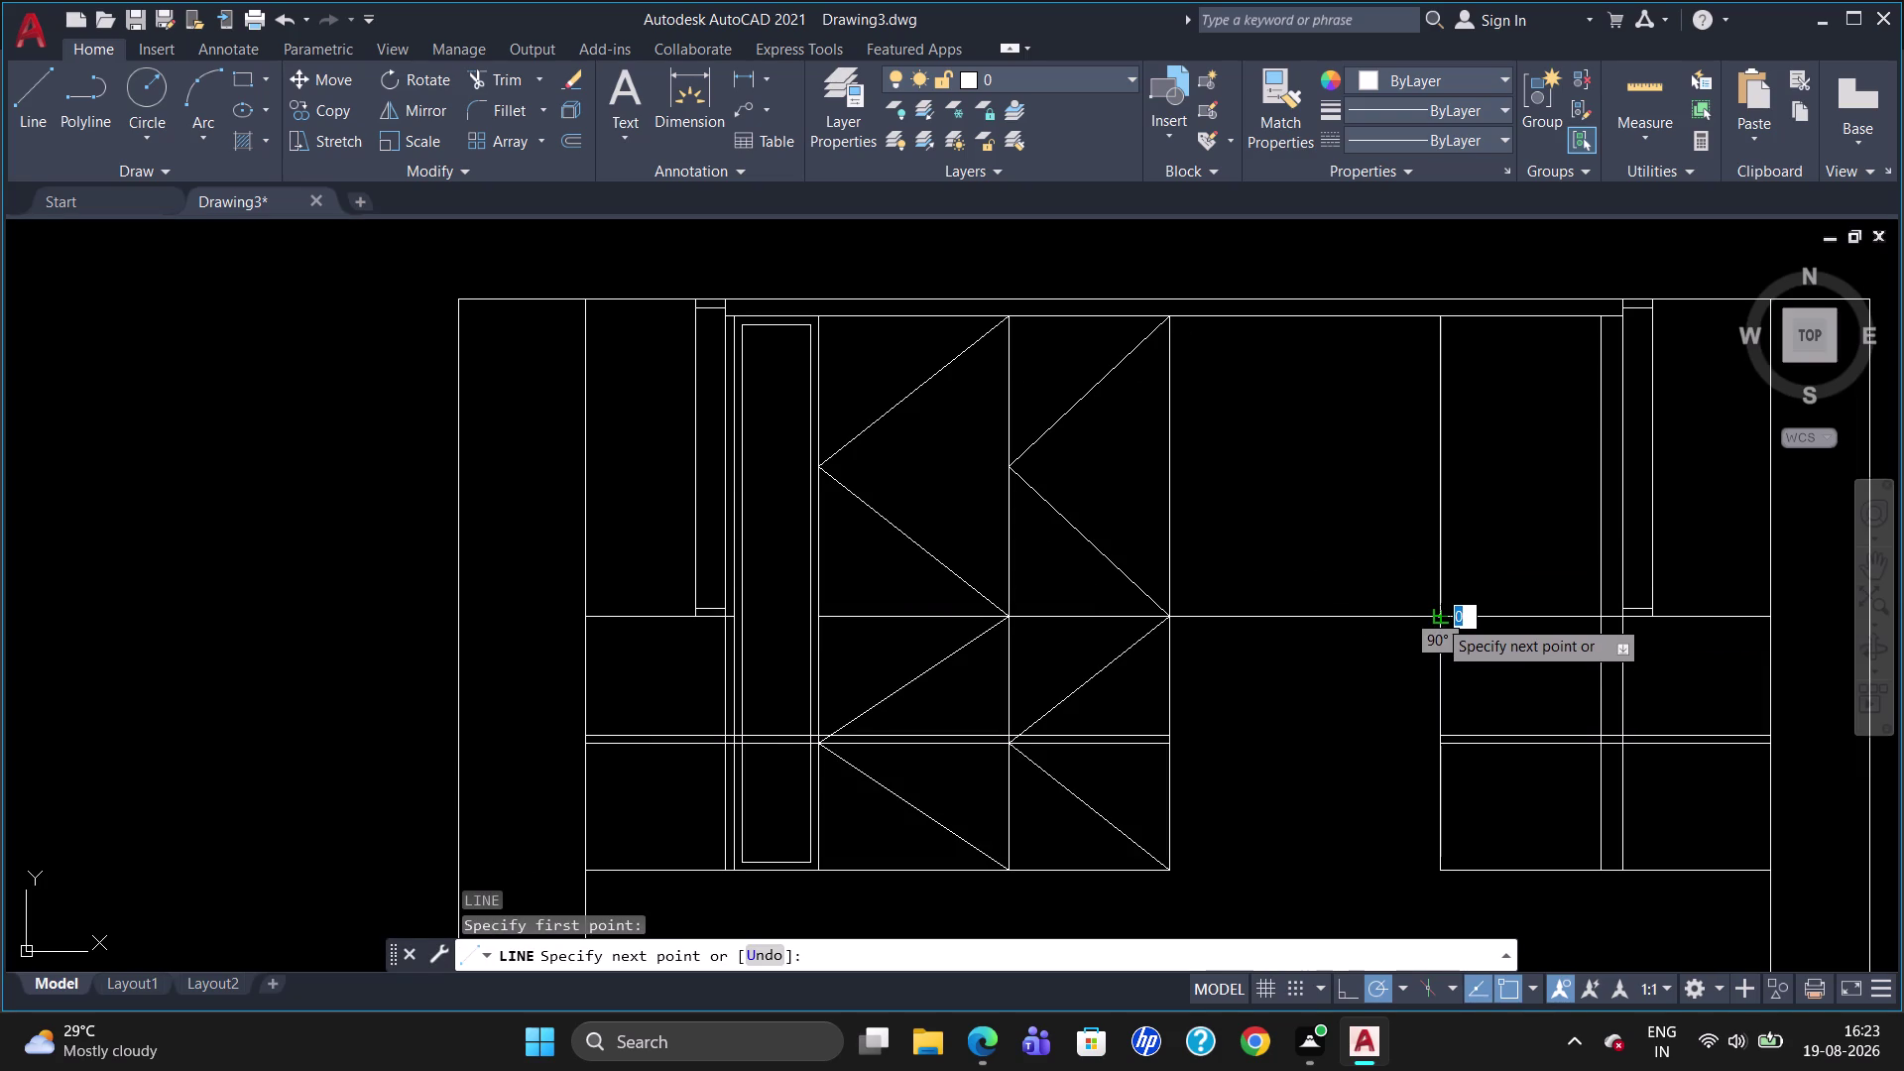